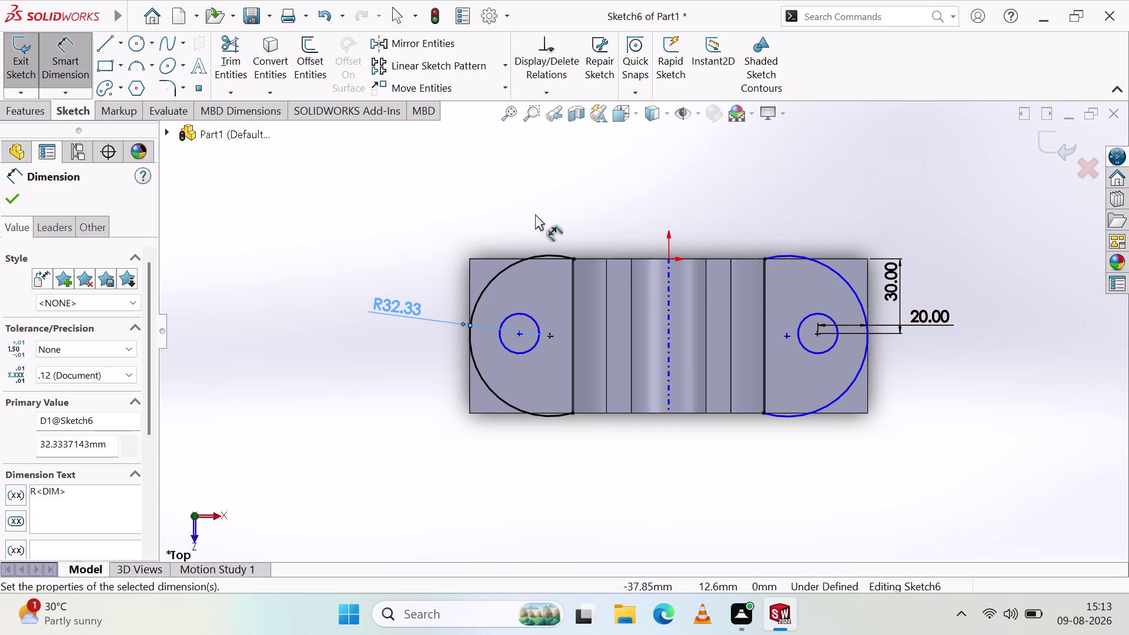
Sketch a short vertical line on the right pad's inner edge.
click(102, 42)
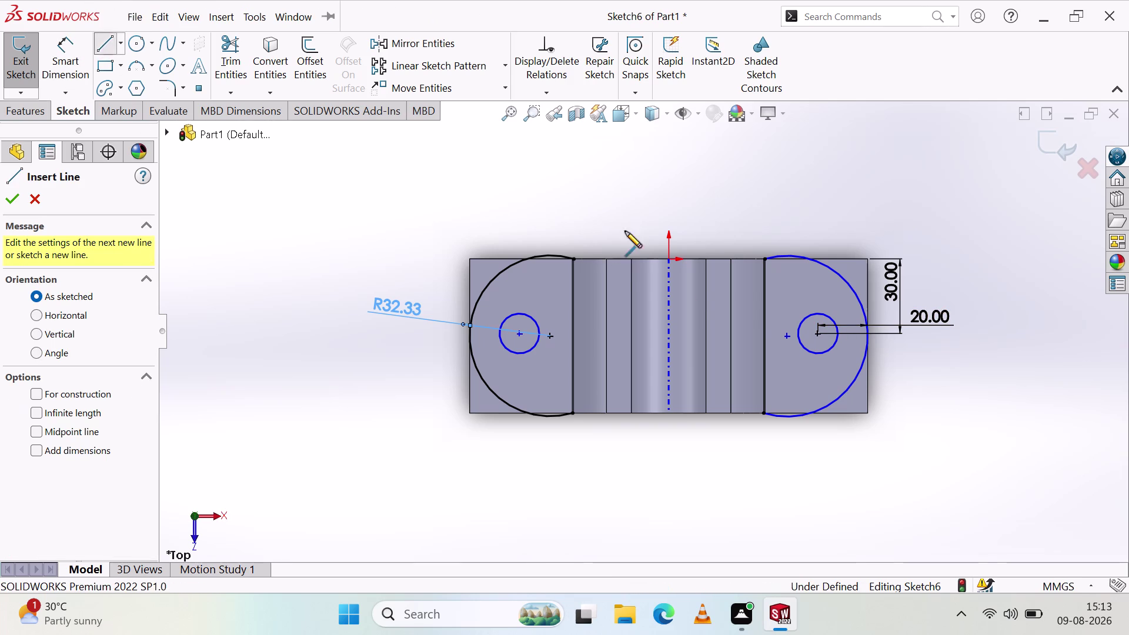
click(767, 335)
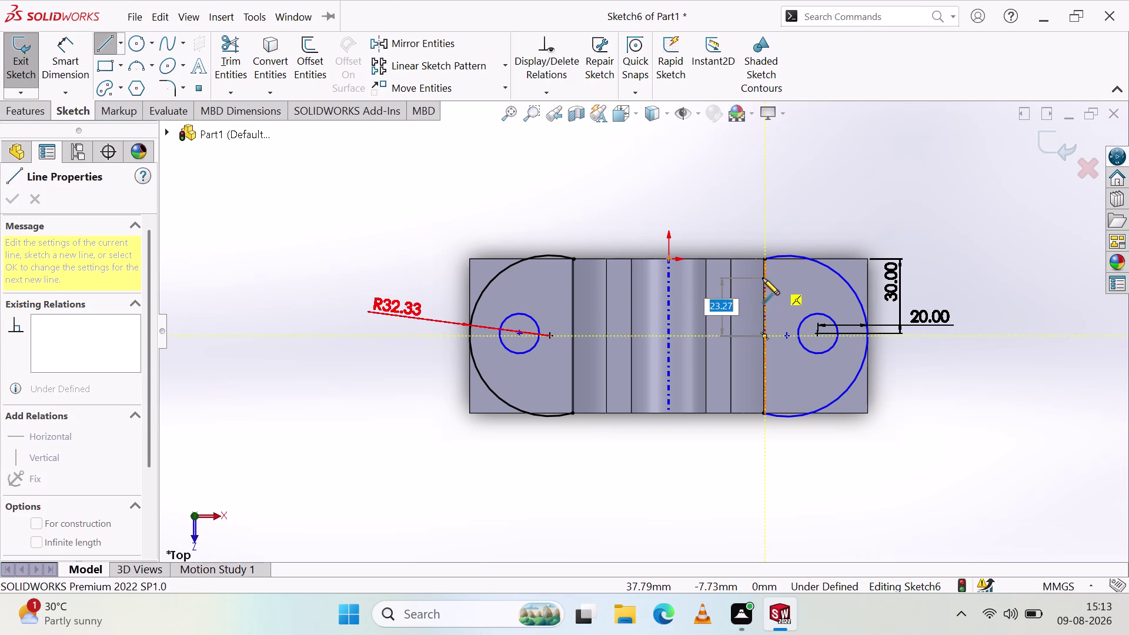
click(764, 274)
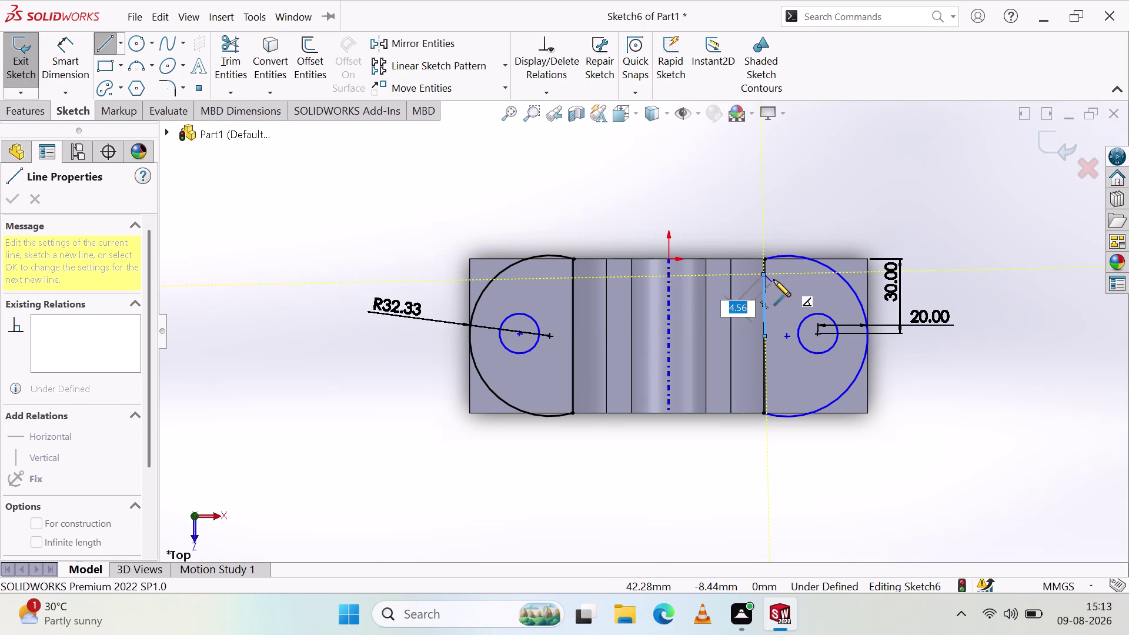
key(Escape)
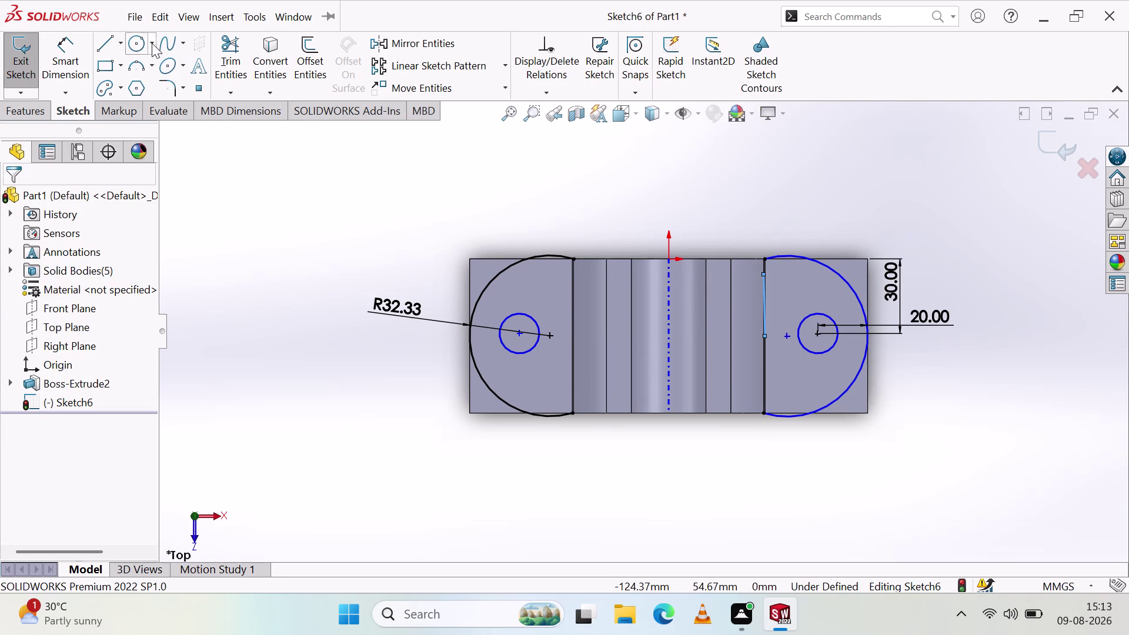
Delete the right pad's arc and the leftover vertical line Line5.
click(819, 259)
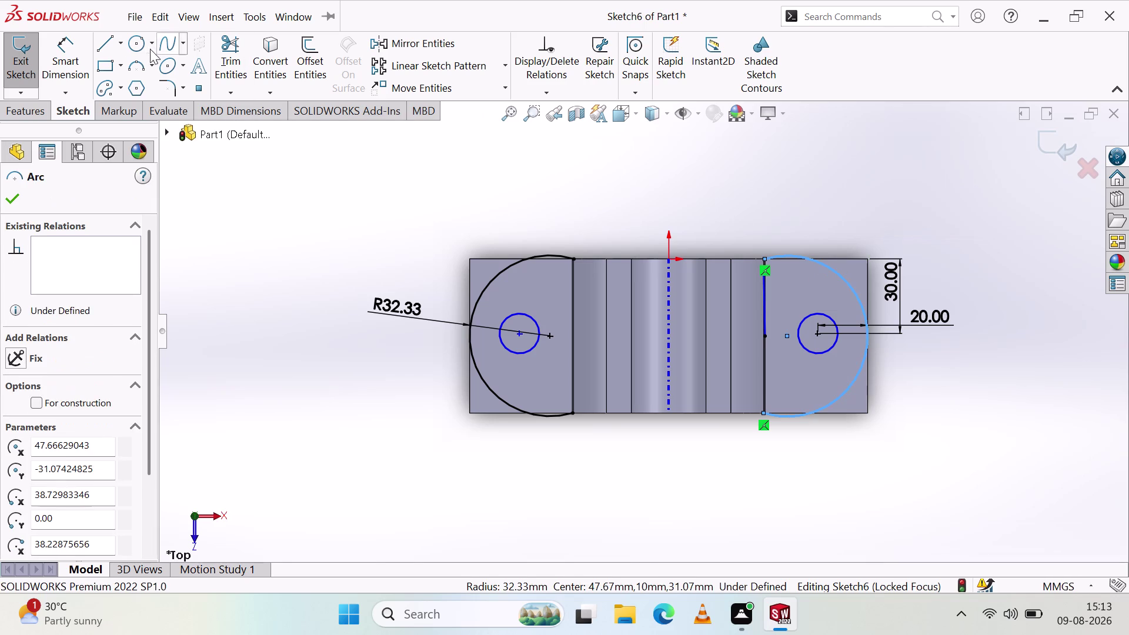
right_click(344, 177)
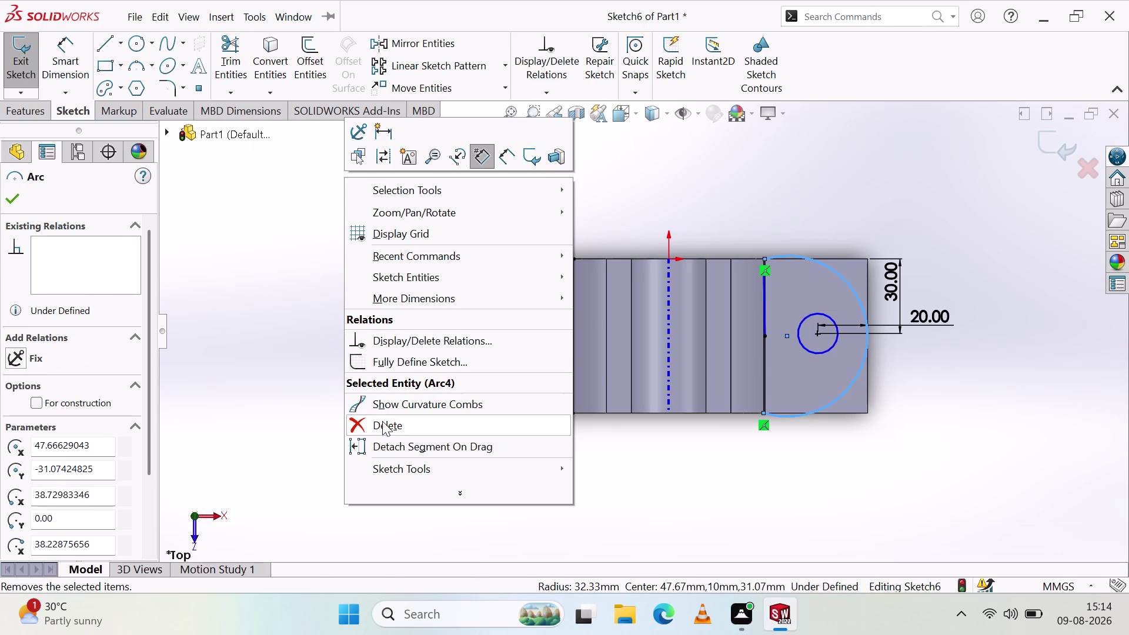
click(382, 424)
click(762, 299)
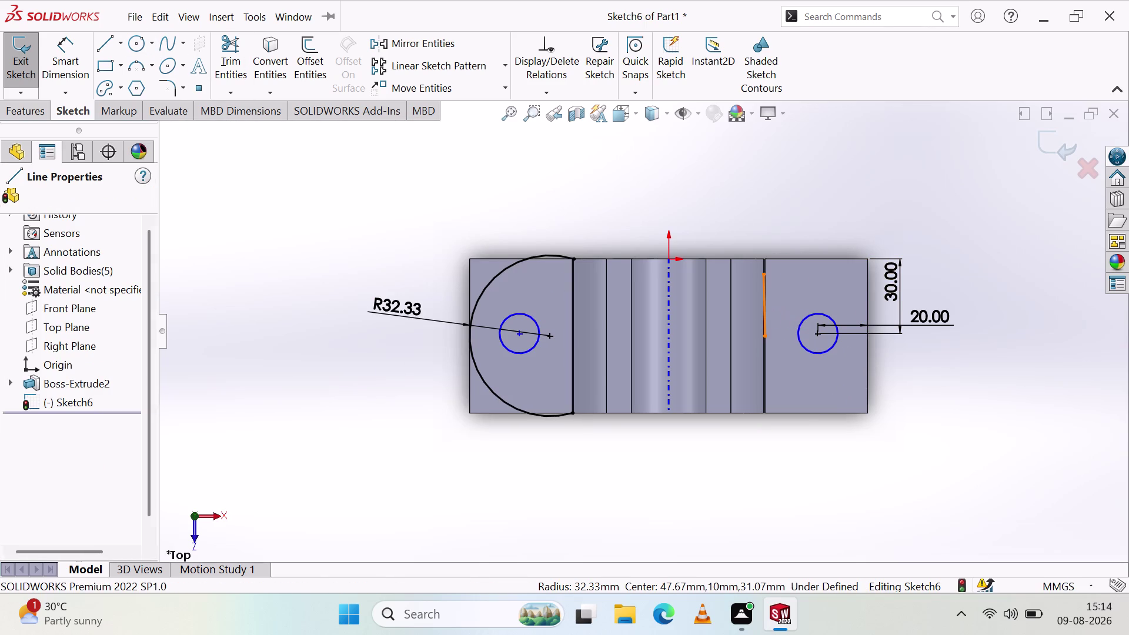
right_click(806, 189)
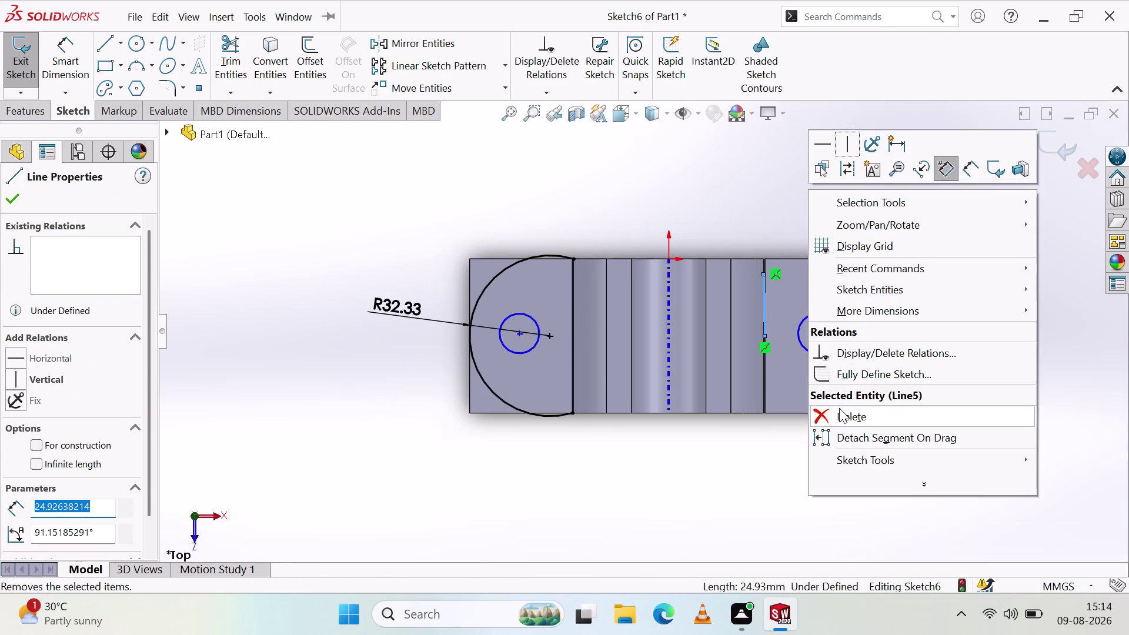
click(839, 409)
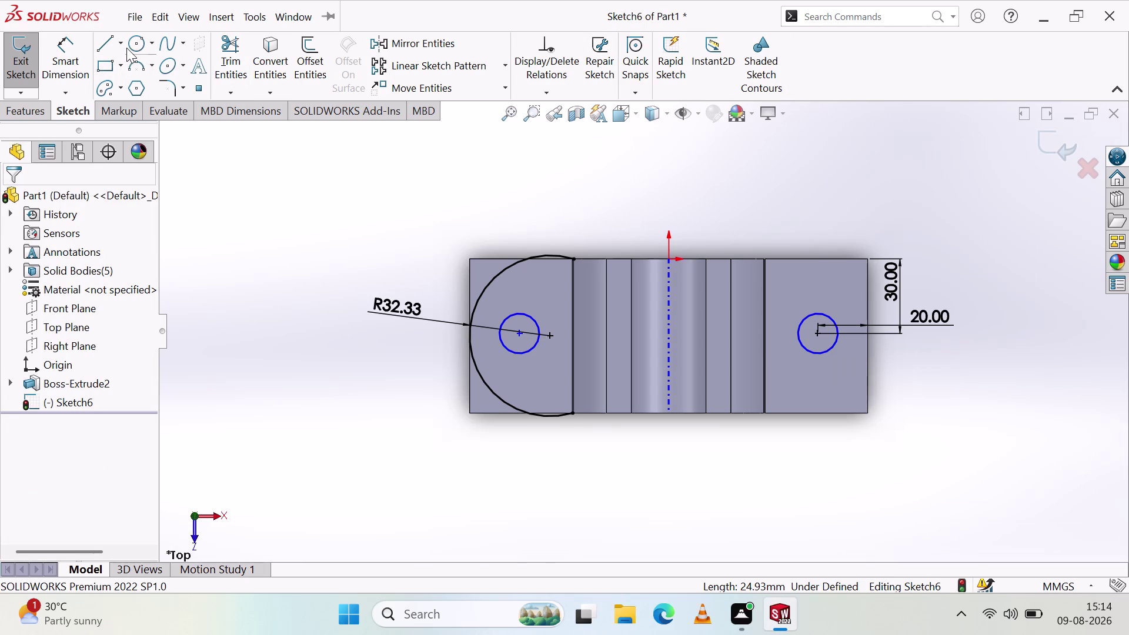
Draw a vertical midpoint line along the right pad's inner edge.
click(126, 48)
click(118, 45)
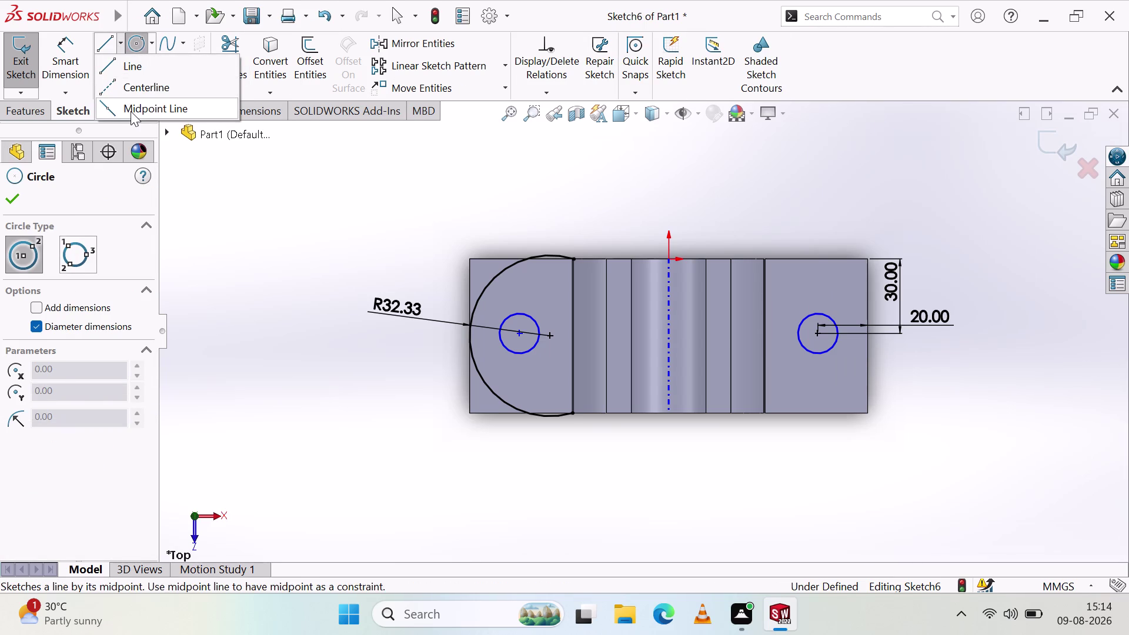
click(130, 111)
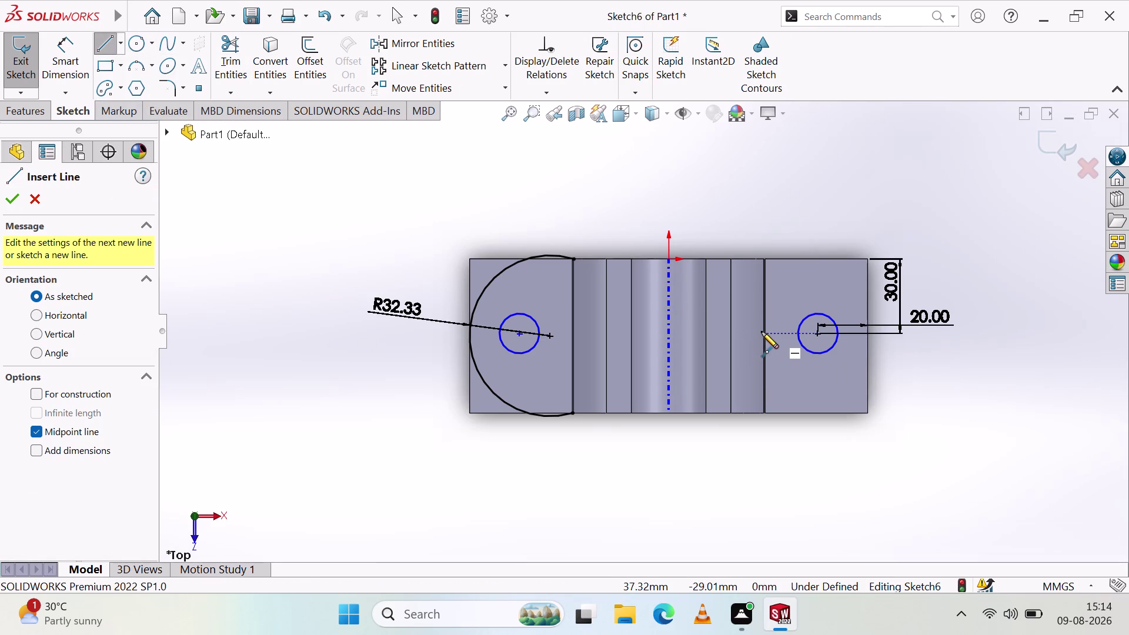
click(764, 336)
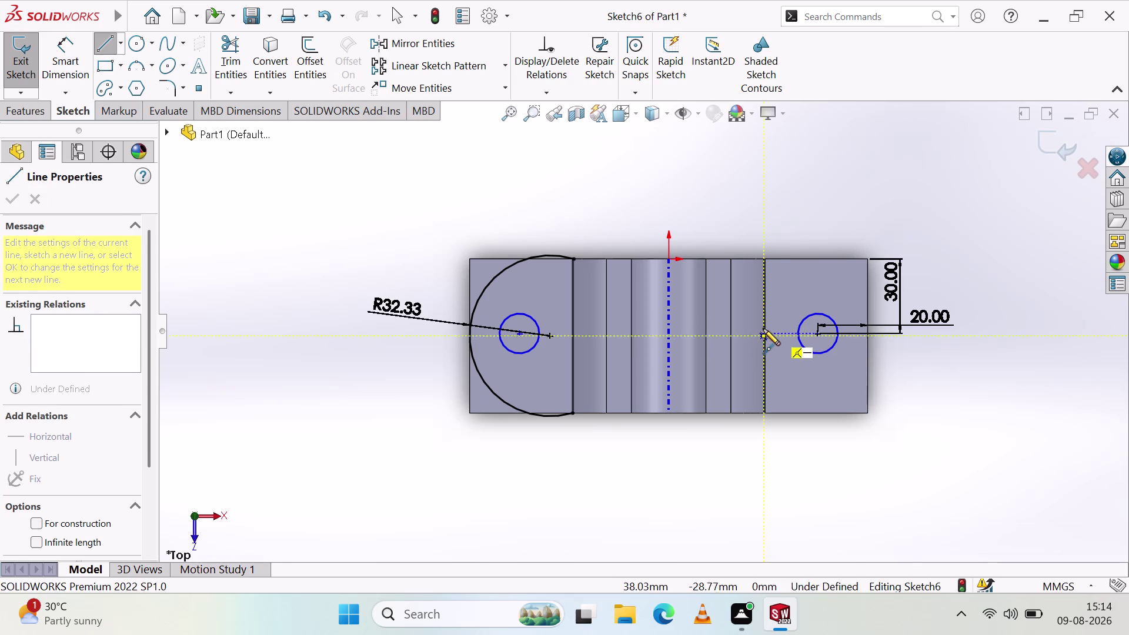
click(762, 285)
key(Escape)
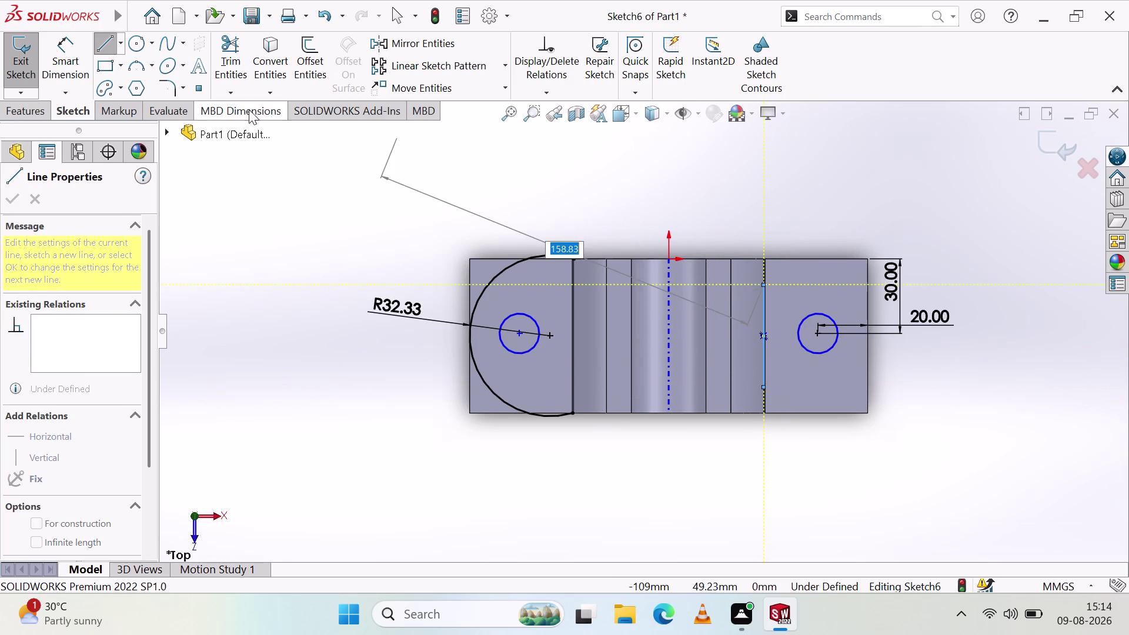
Start Smart Dimension on the new line, picking its top end and midpoint.
click(84, 71)
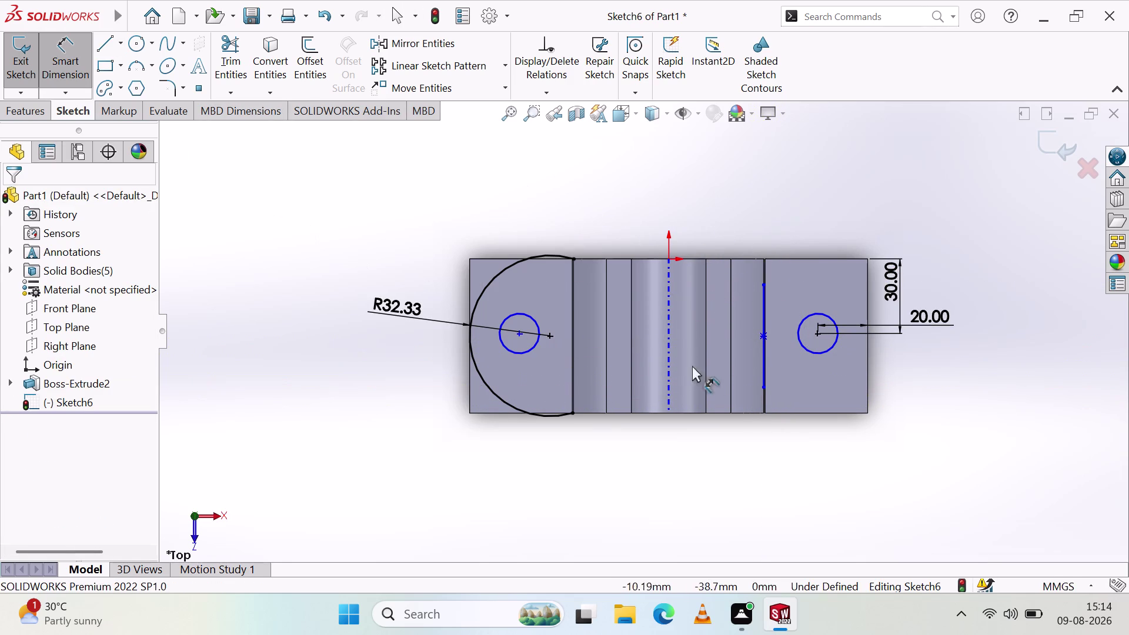
drag(765, 335, 771, 313)
drag(763, 272, 763, 283)
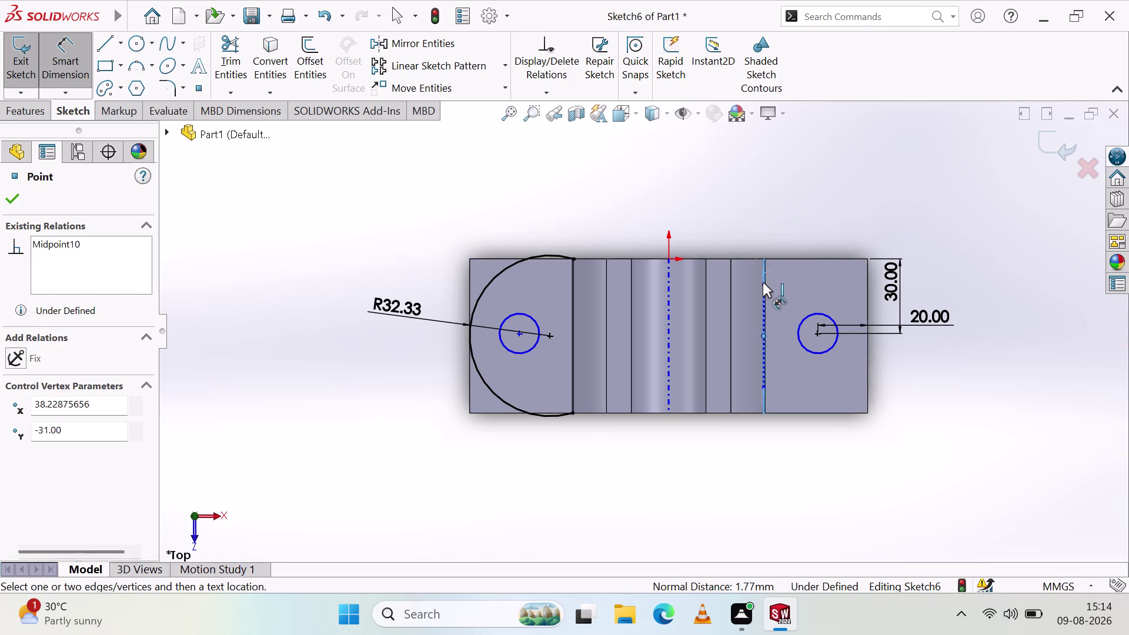
click(764, 283)
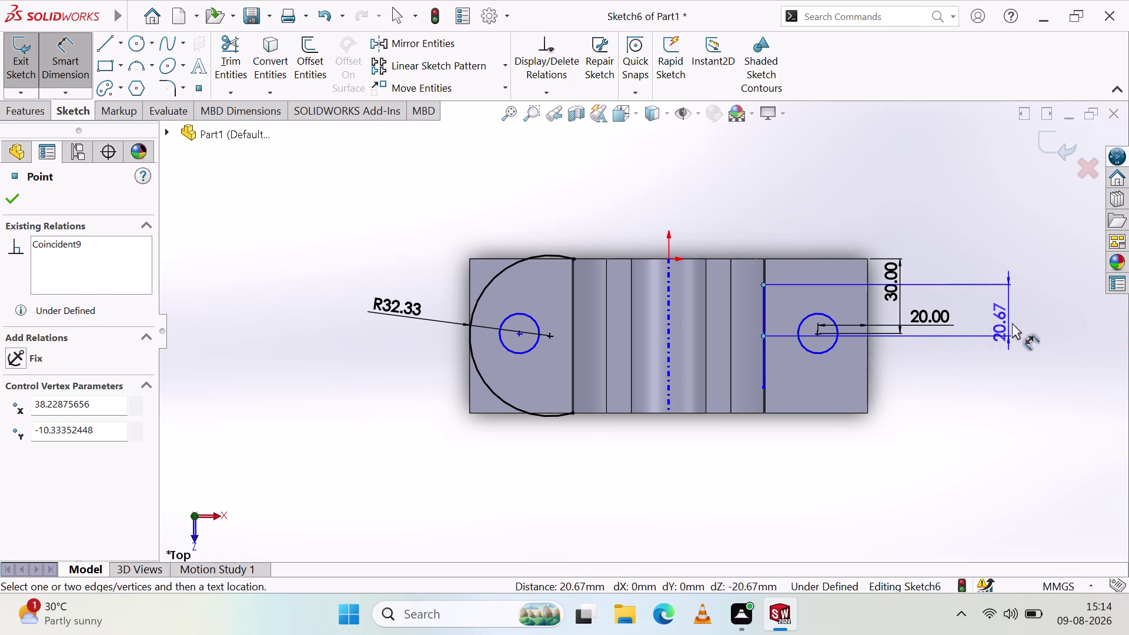
Place the 20.67 vertical dimension beside the right pad.
click(1012, 323)
scroll(up, 3)
scroll(up, 3)
scroll(down, 3)
drag(780, 310, 773, 311)
drag(733, 313, 694, 319)
drag(632, 319, 623, 320)
right_click(623, 319)
right_click(622, 319)
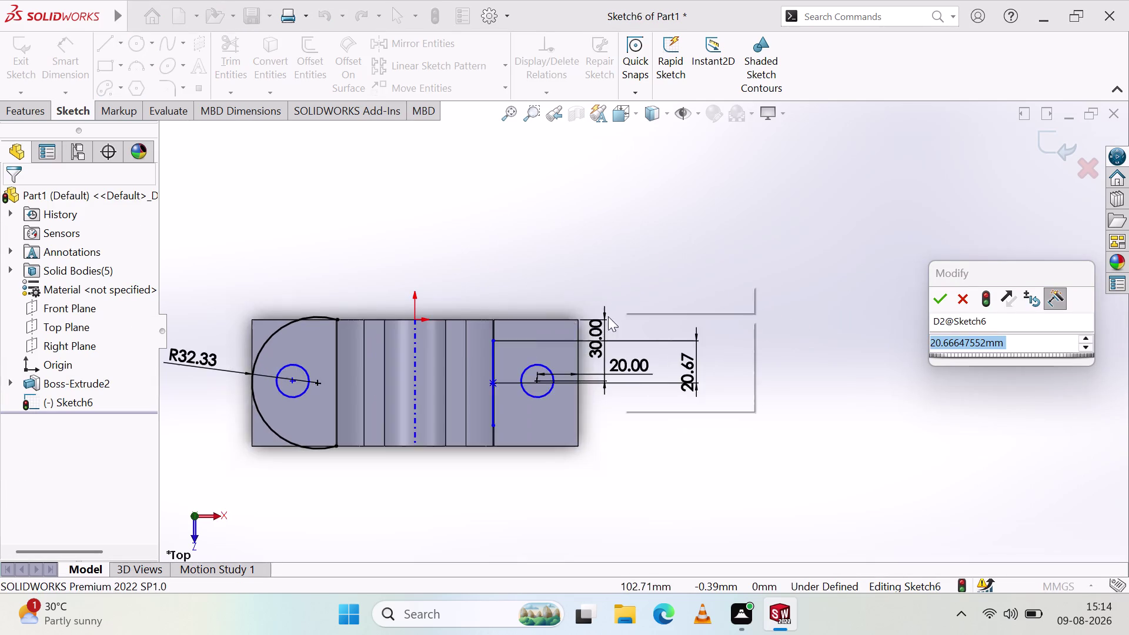
right_drag(550, 322, 508, 333)
scroll(down, 3)
scroll(down, 3)
key(Escape)
scroll(down, 3)
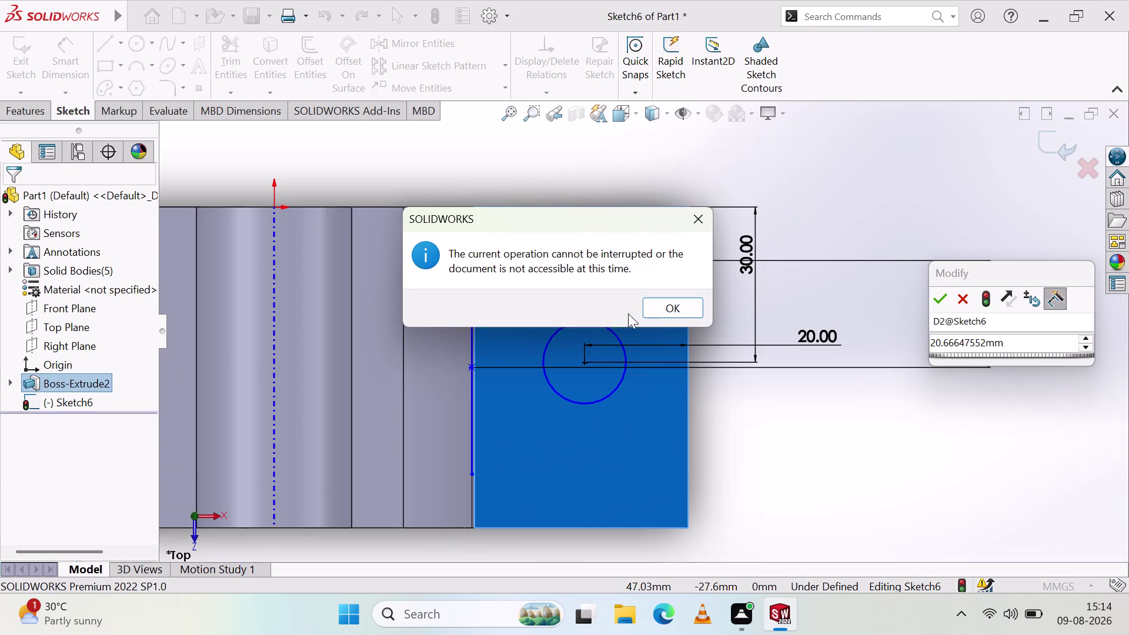
Dismiss the warnings and undo the last sketch change.
click(670, 308)
scroll(down, 3)
scroll(up, 3)
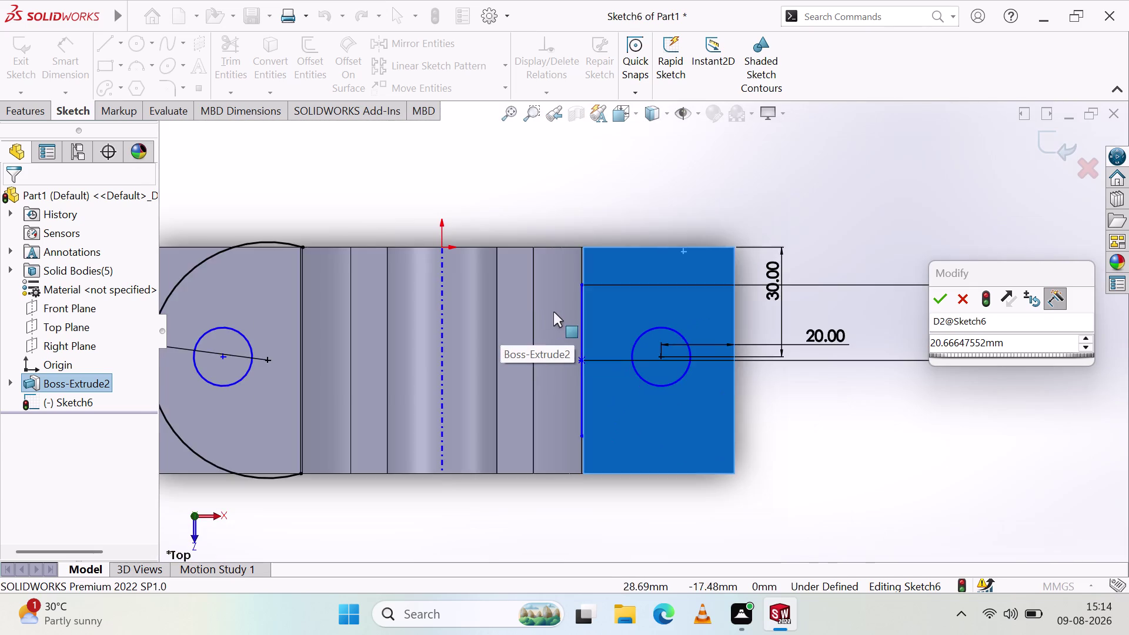
scroll(up, 3)
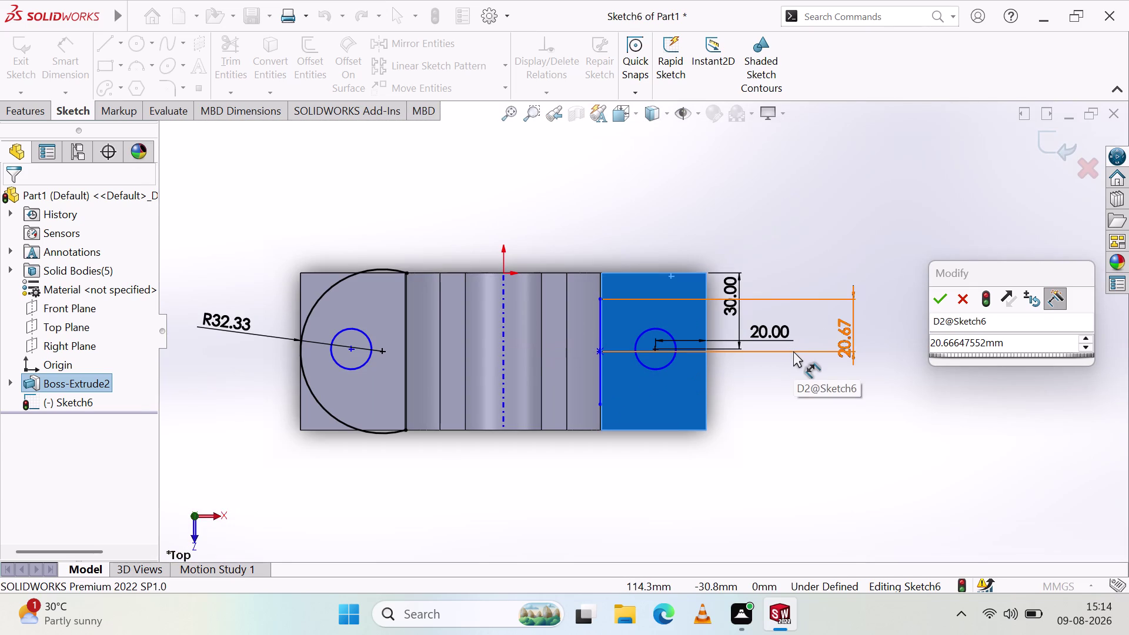
key(ctrl+z)
key(Escape)
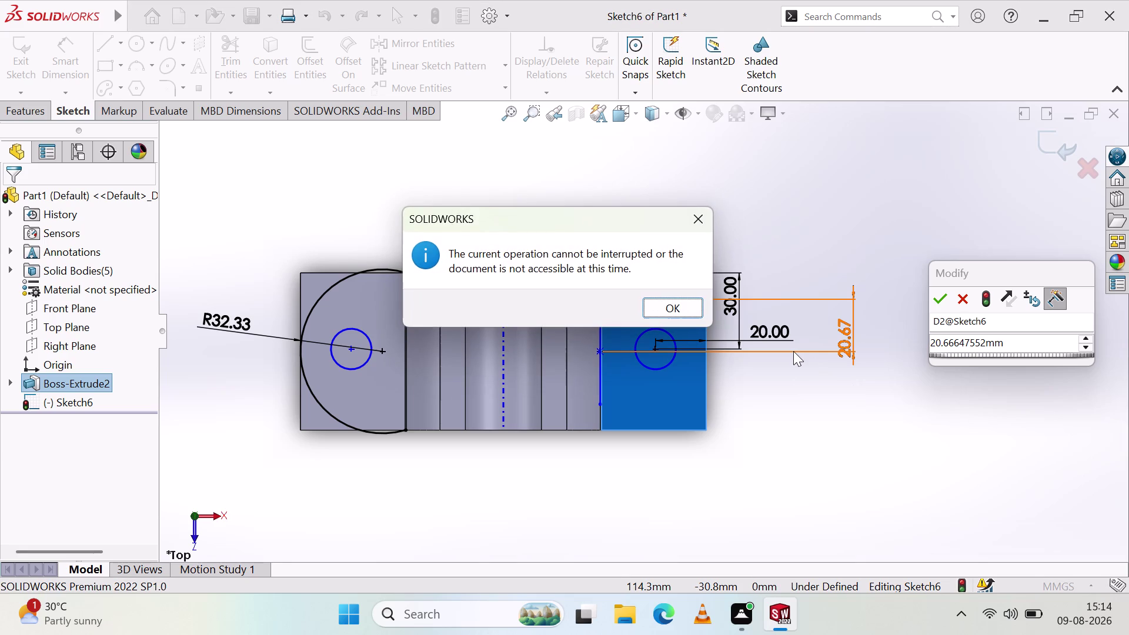
click(685, 301)
Delete the 20.67 dimension from the vertical midpoint line.
click(809, 352)
right_click(815, 353)
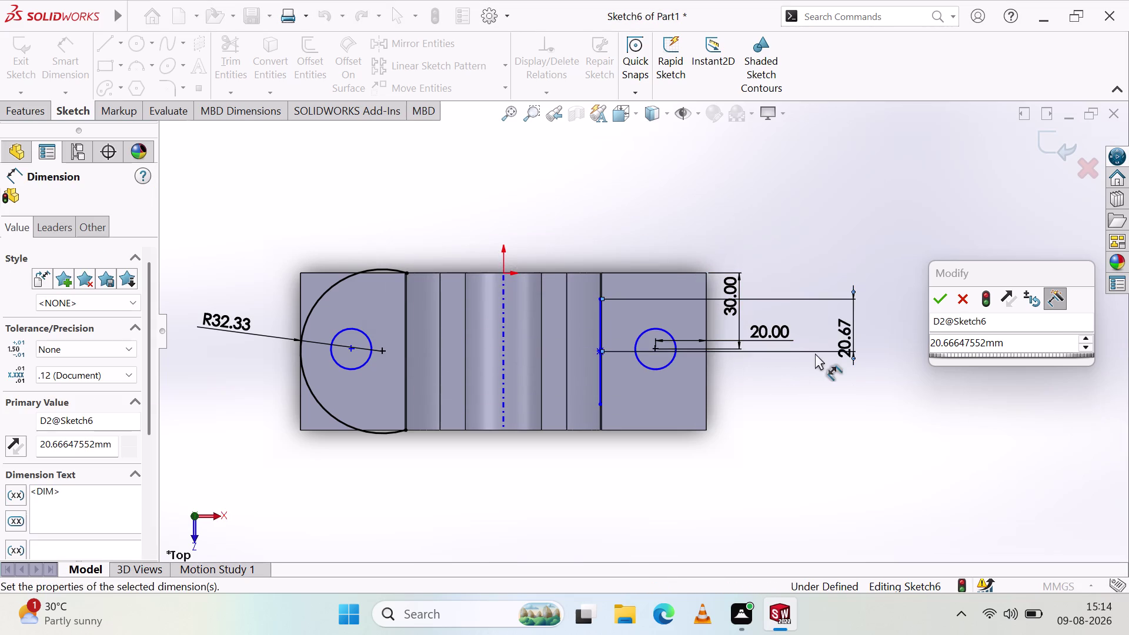
key(Delete)
scroll(down, 3)
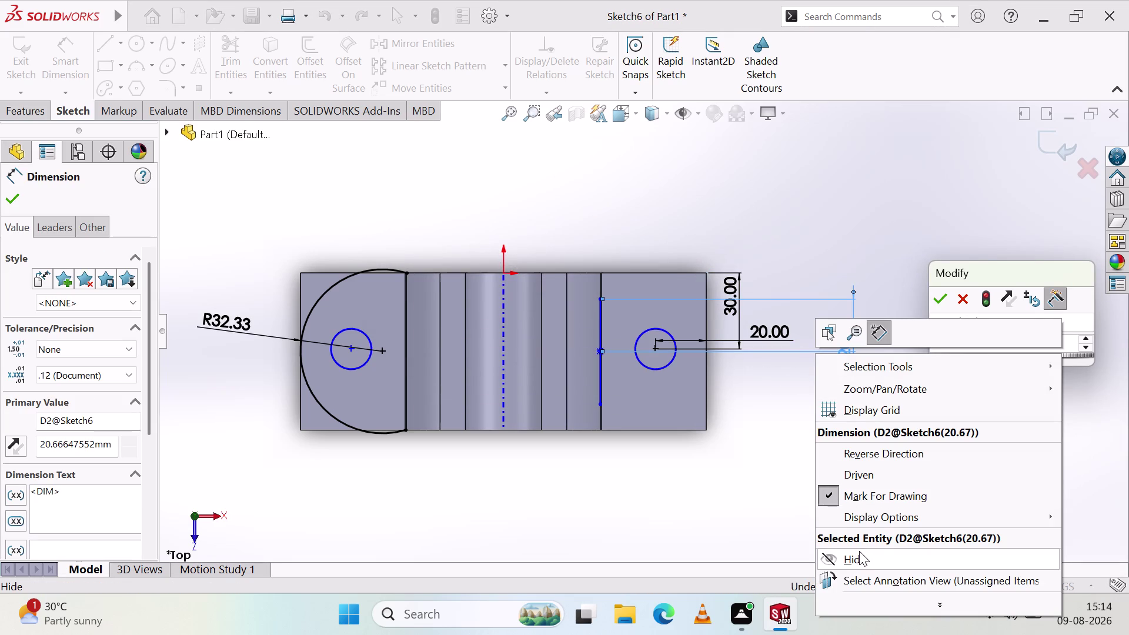
click(858, 559)
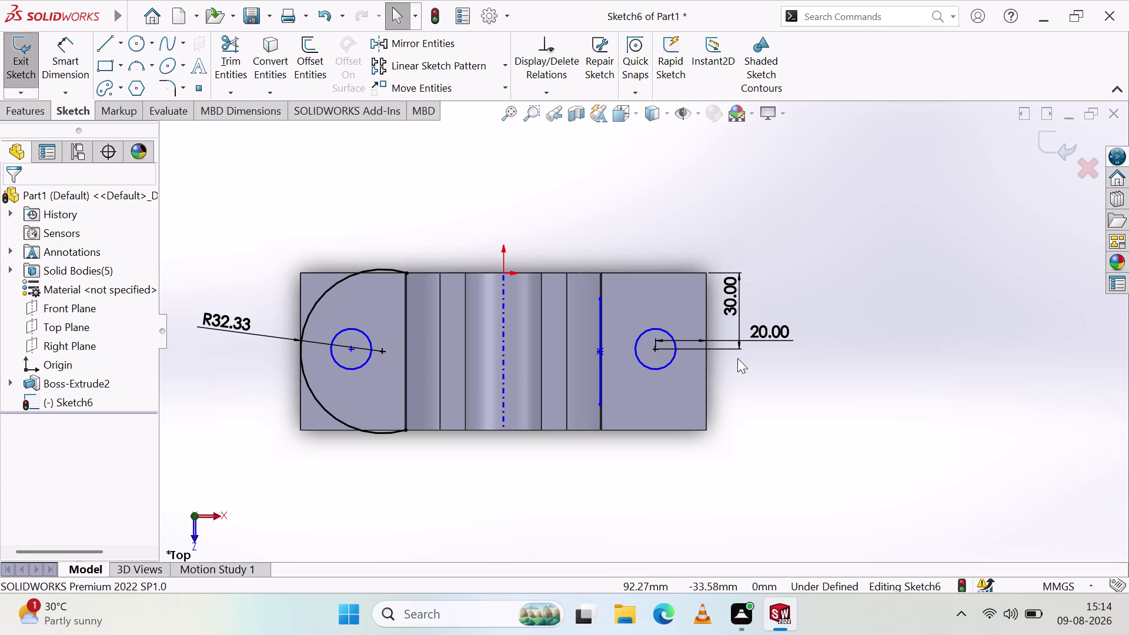
key(ctrl+z)
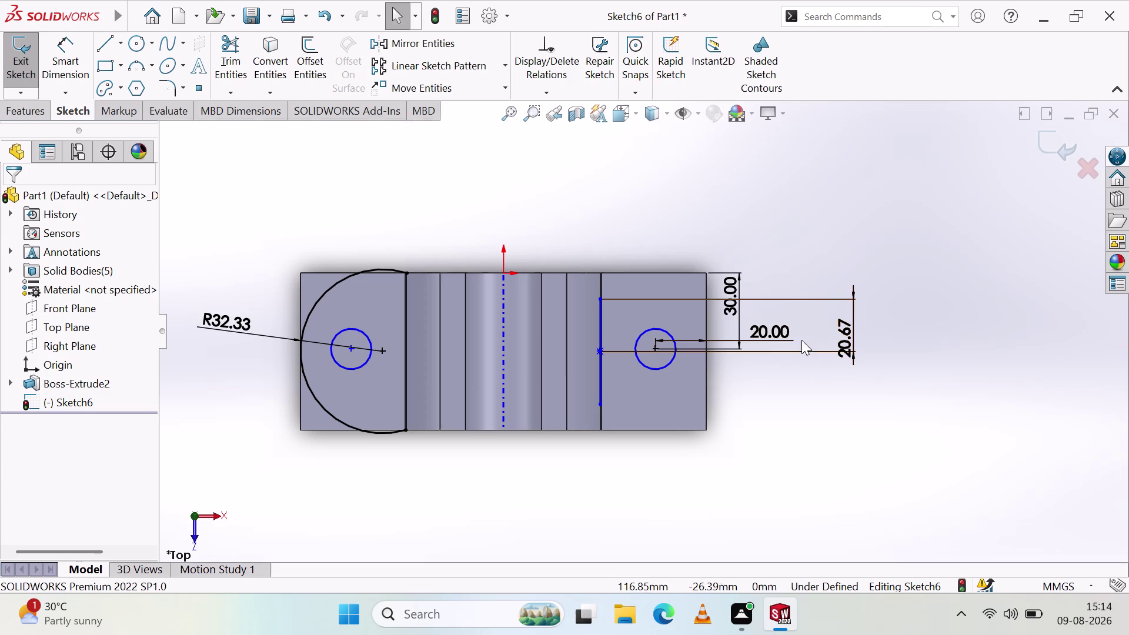
click(809, 350)
key(Delete)
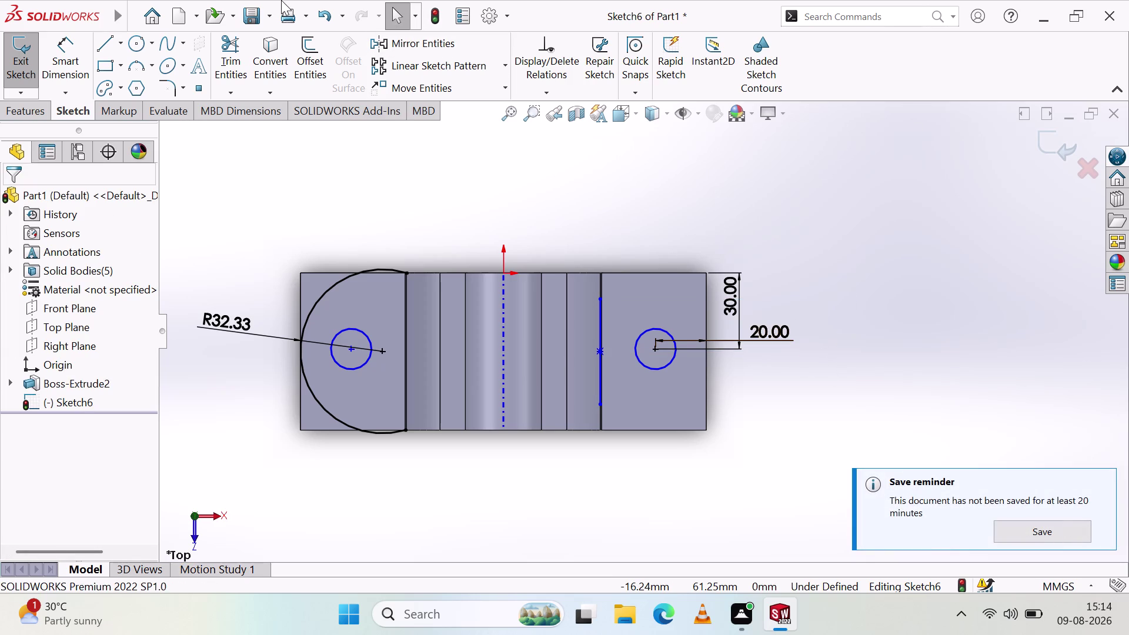
Dimension the vertical midpoint line's length to 40, replacing 41.33.
click(70, 53)
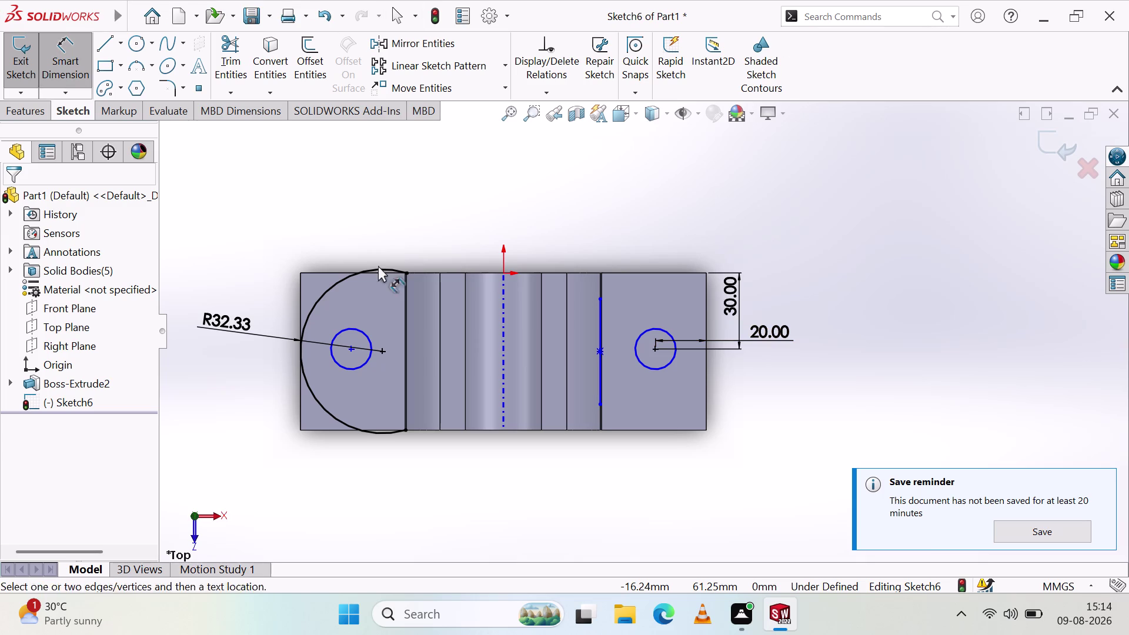
click(598, 404)
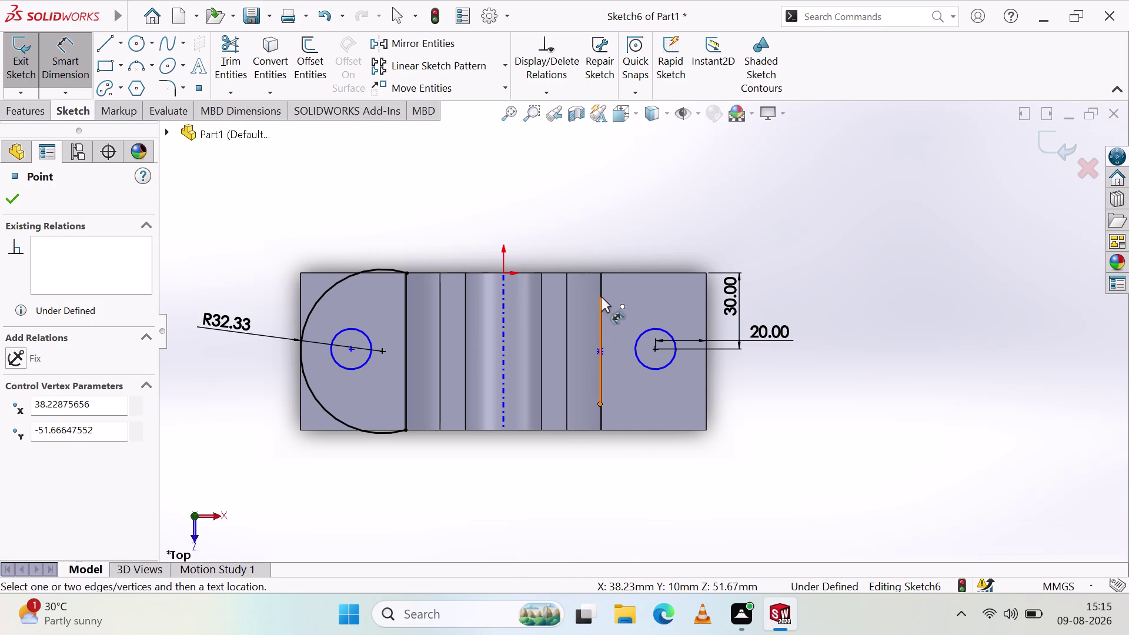
click(601, 297)
click(914, 370)
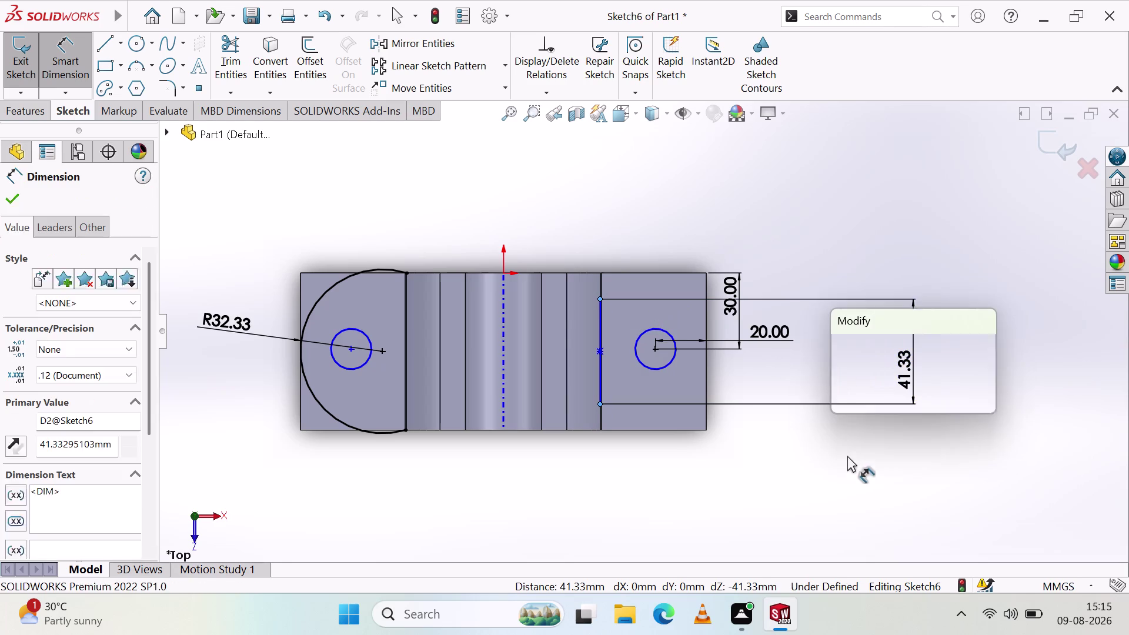
key(4)
key(0)
key(Return)
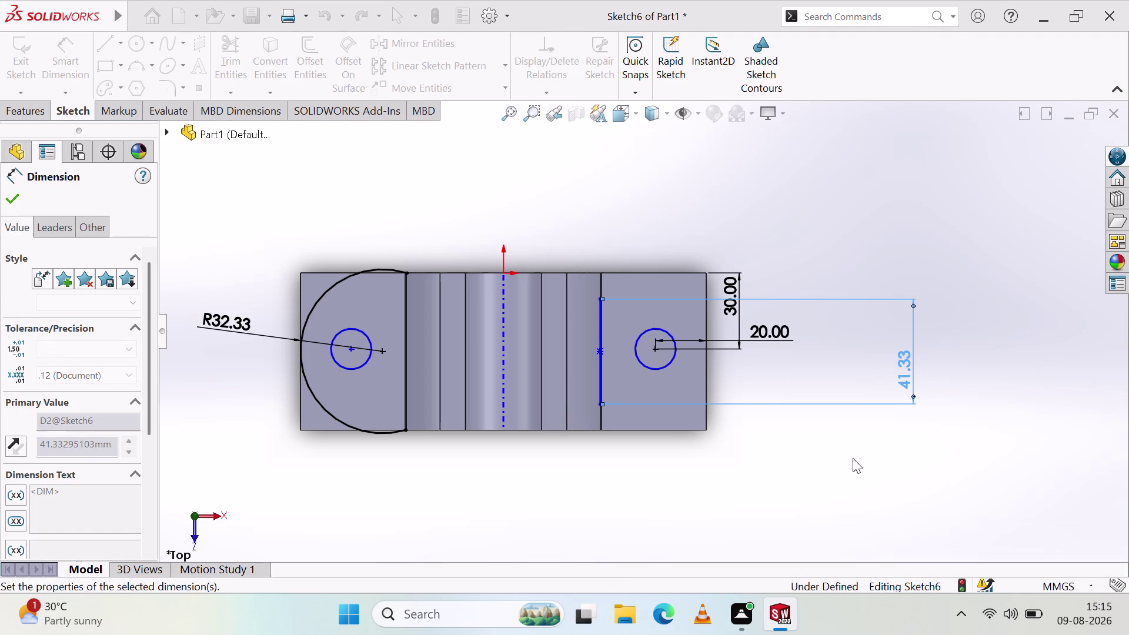
key(Escape)
scroll(down, 3)
scroll(down, 3)
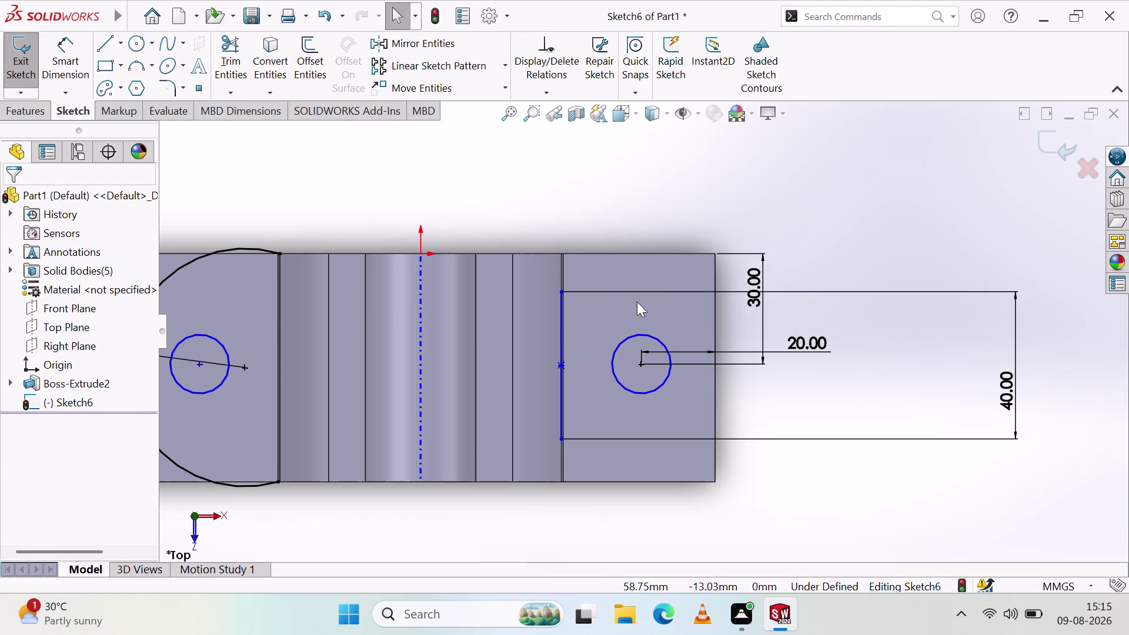
click(103, 39)
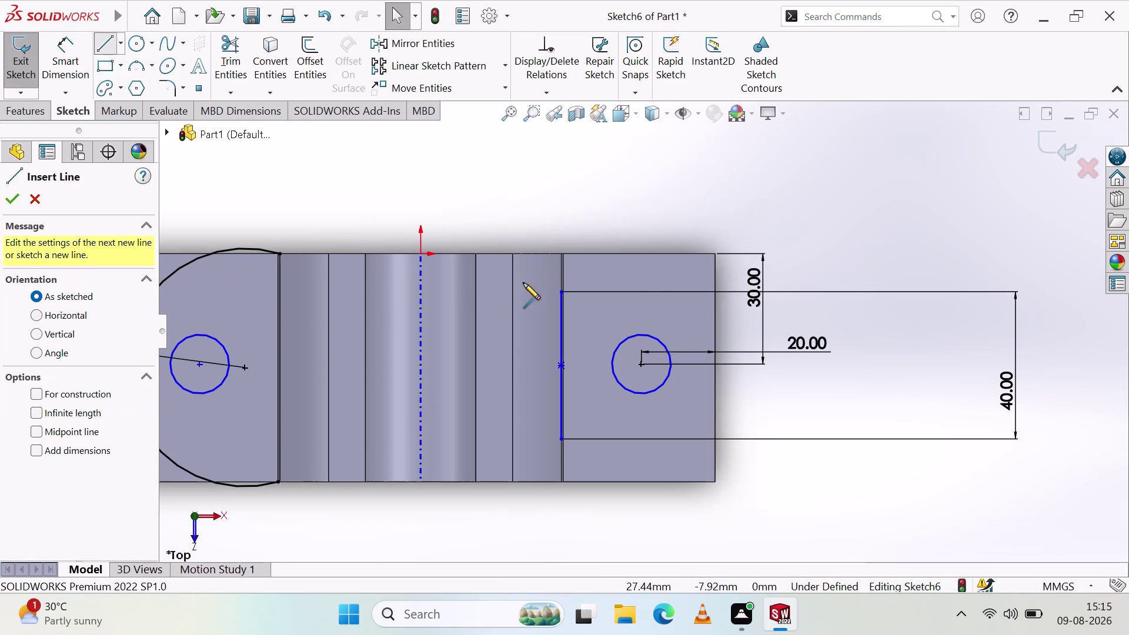
Draw a vertical line through the circle's centre between the upper and lower sketch lines.
click(638, 290)
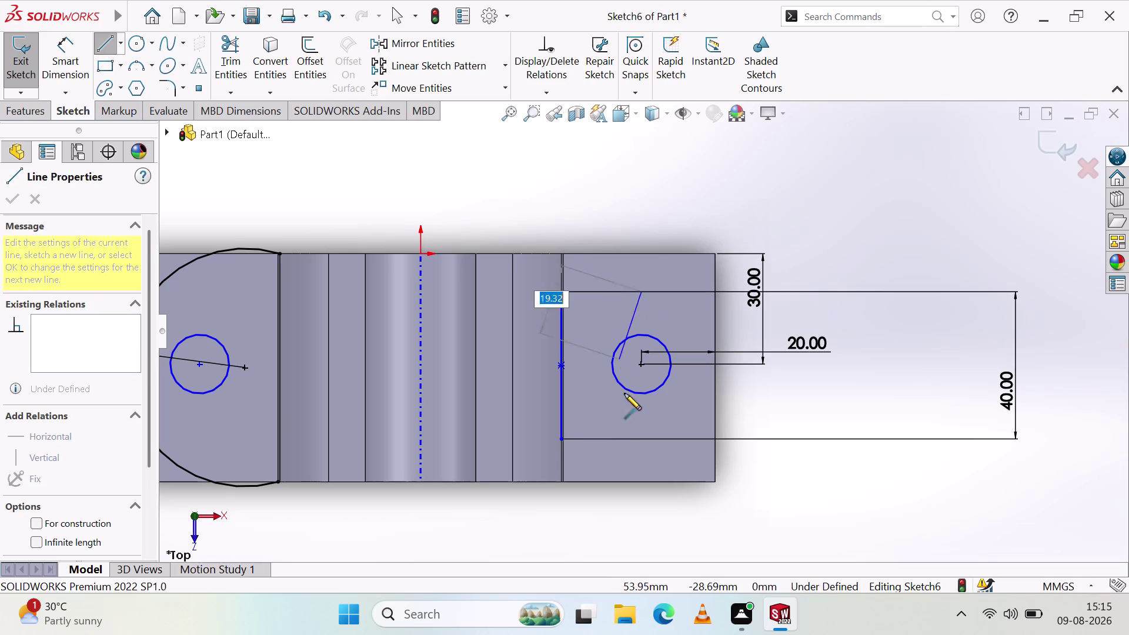
click(643, 436)
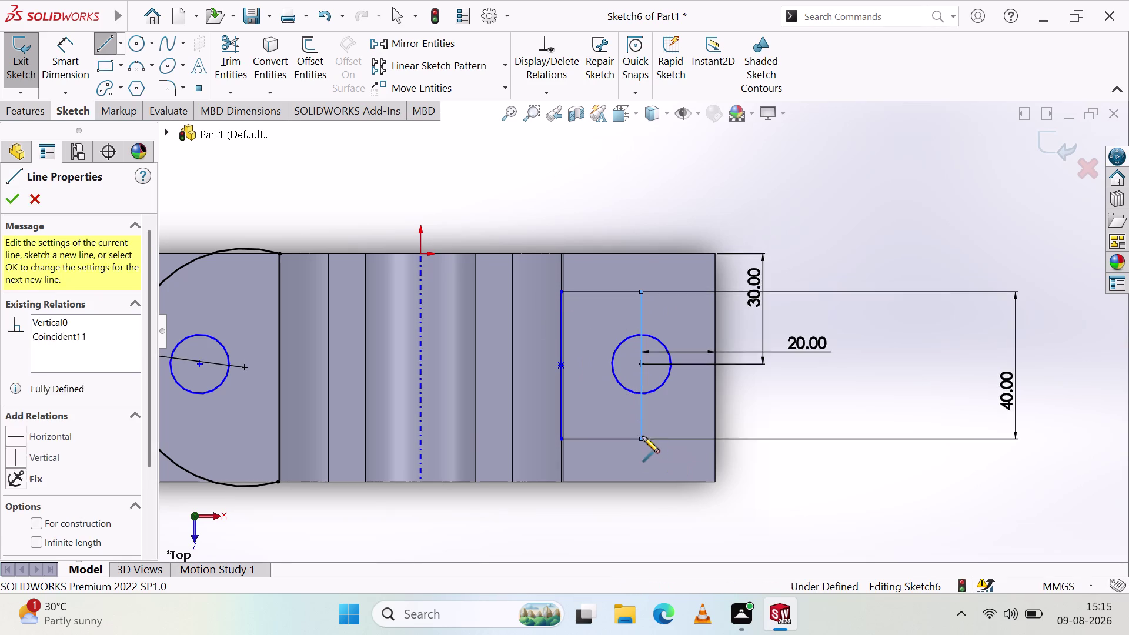
right_click(772, 370)
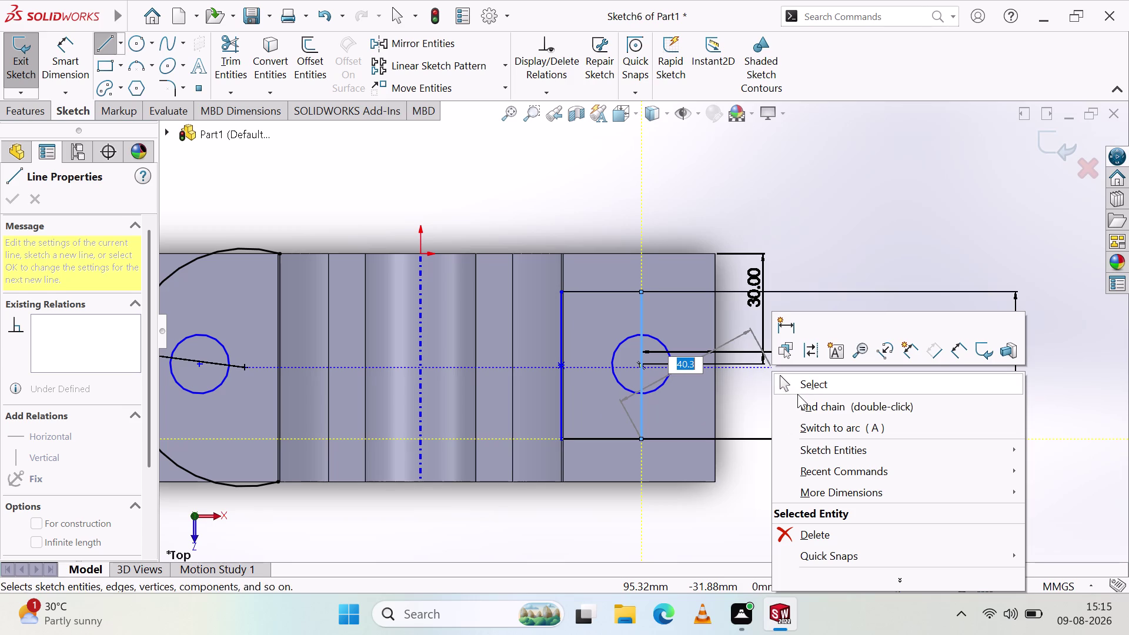
click(812, 385)
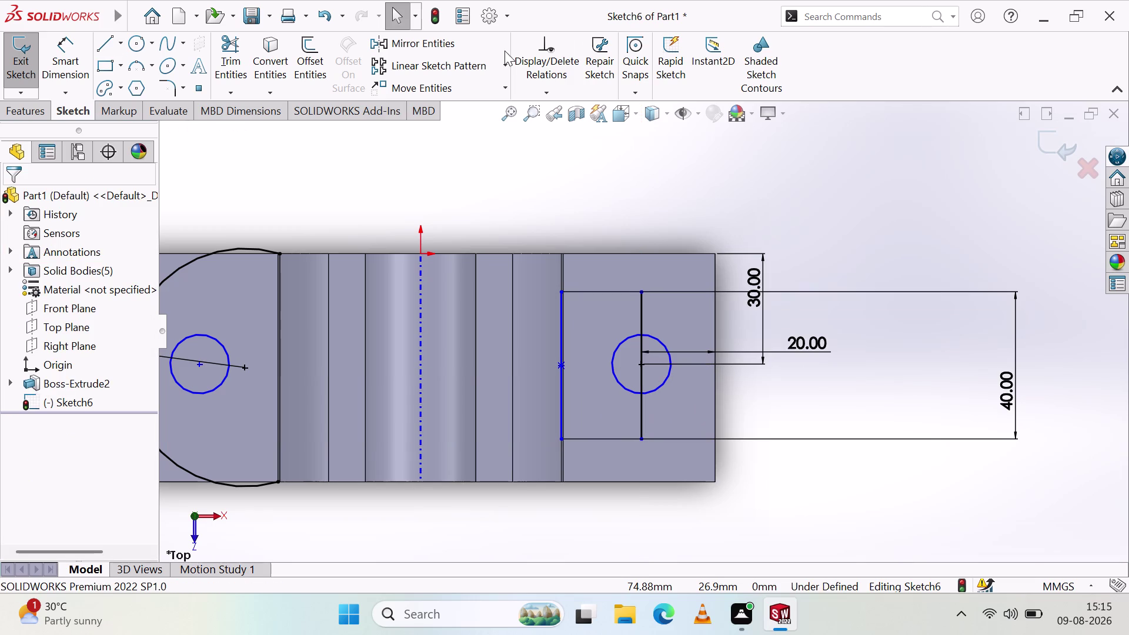
Draw a three-point arc joining the line's ends, bulging right, then delete it.
click(150, 67)
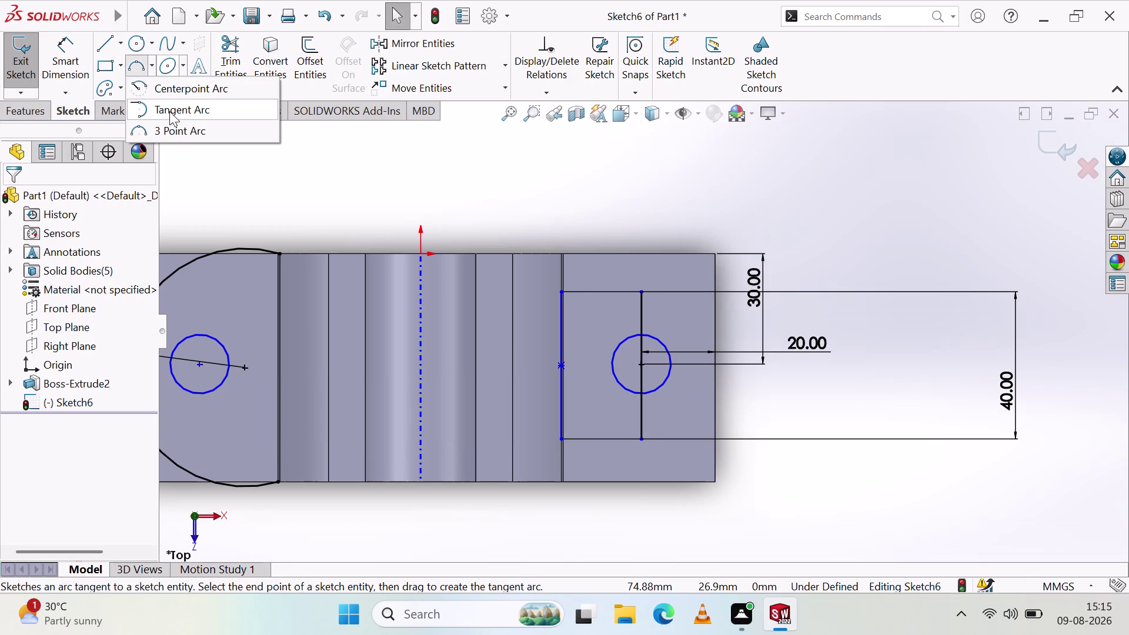
click(173, 127)
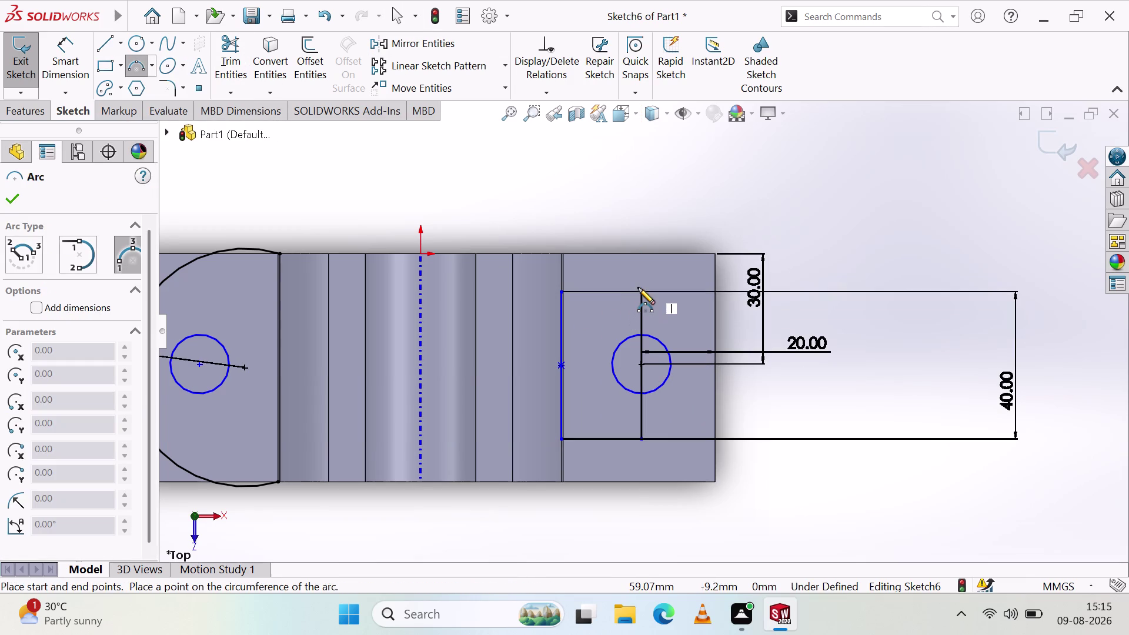
click(639, 287)
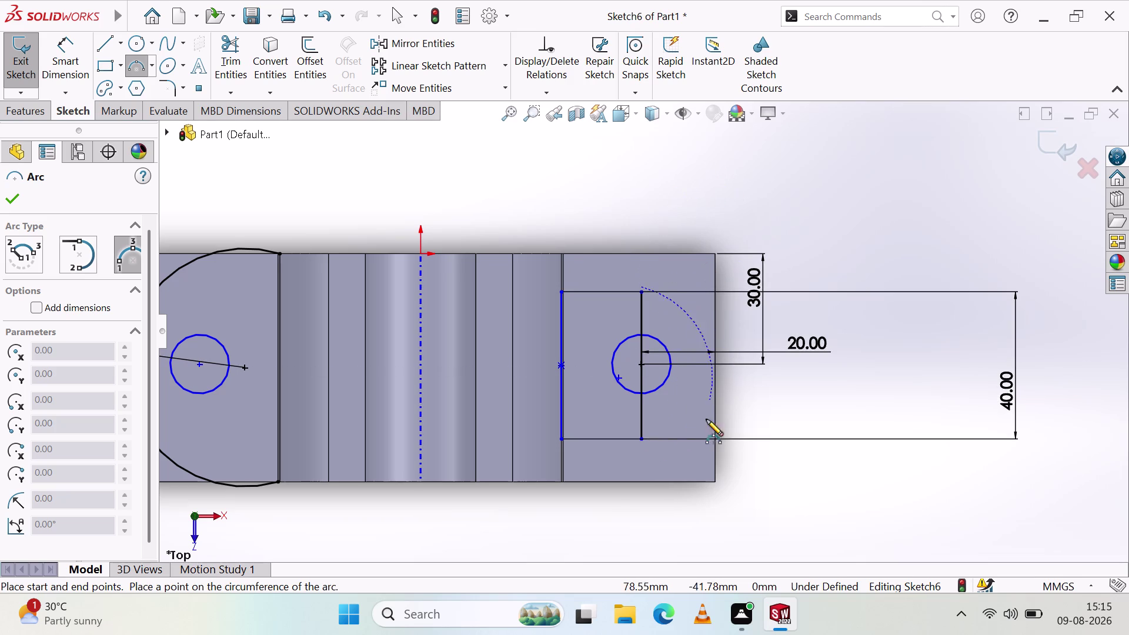
click(643, 438)
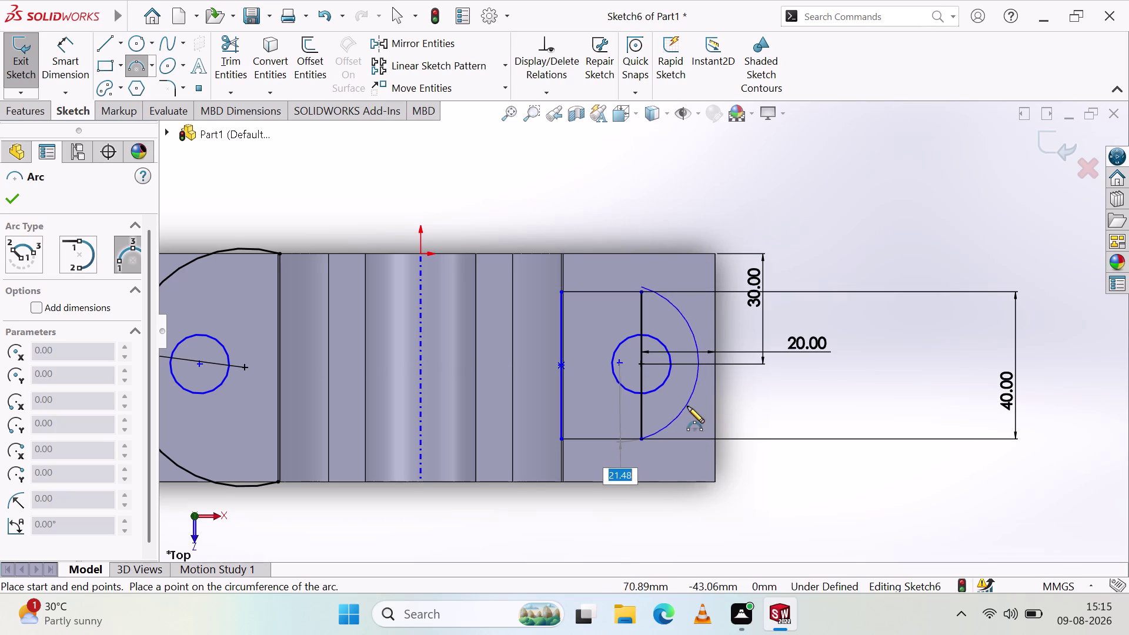
click(715, 358)
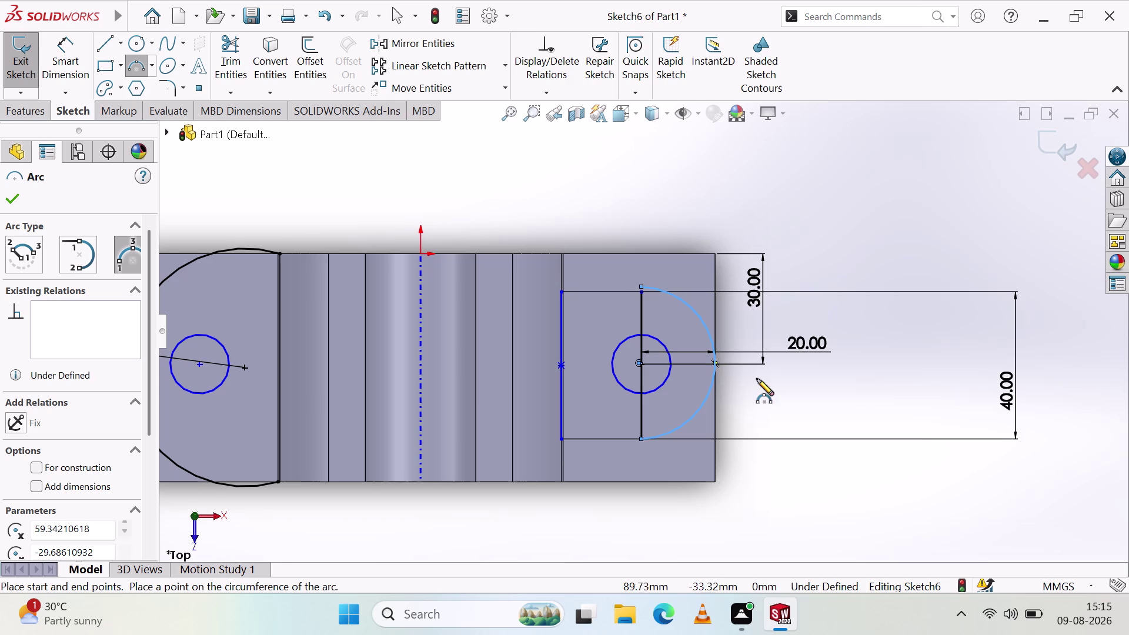
key(Escape)
scroll(down, 3)
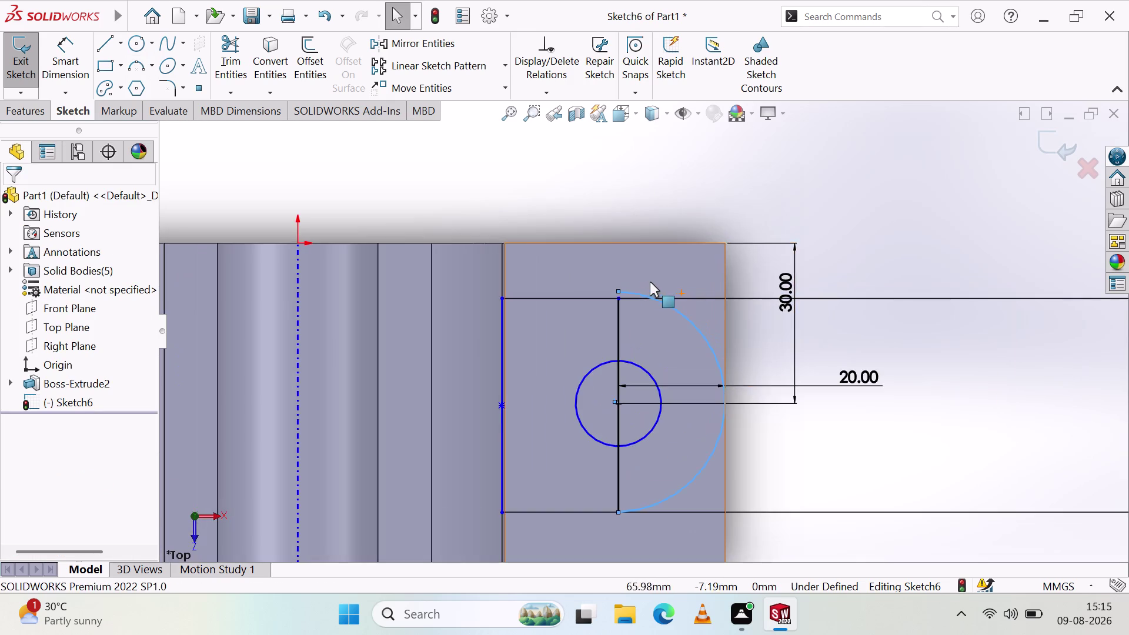
scroll(down, 3)
right_click(887, 142)
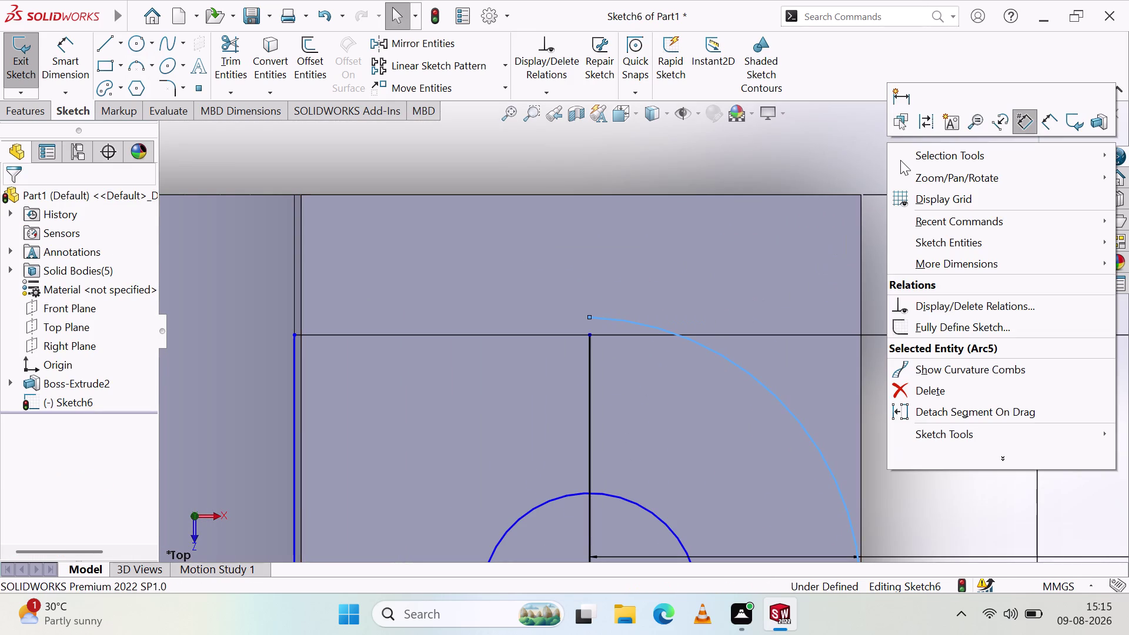
click(919, 383)
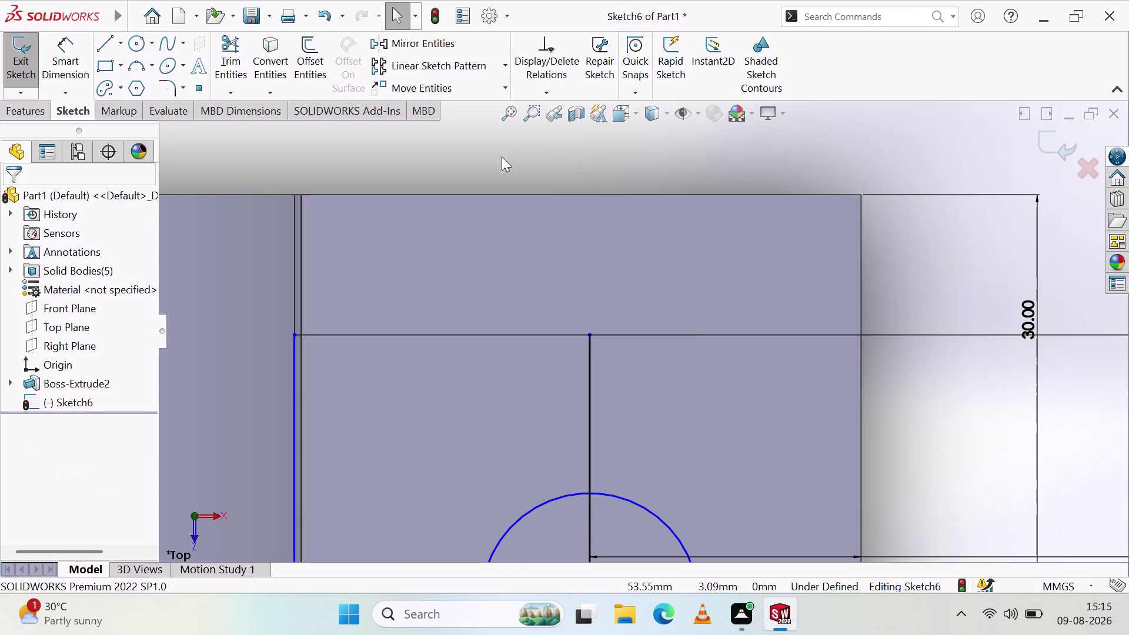
scroll(down, 3)
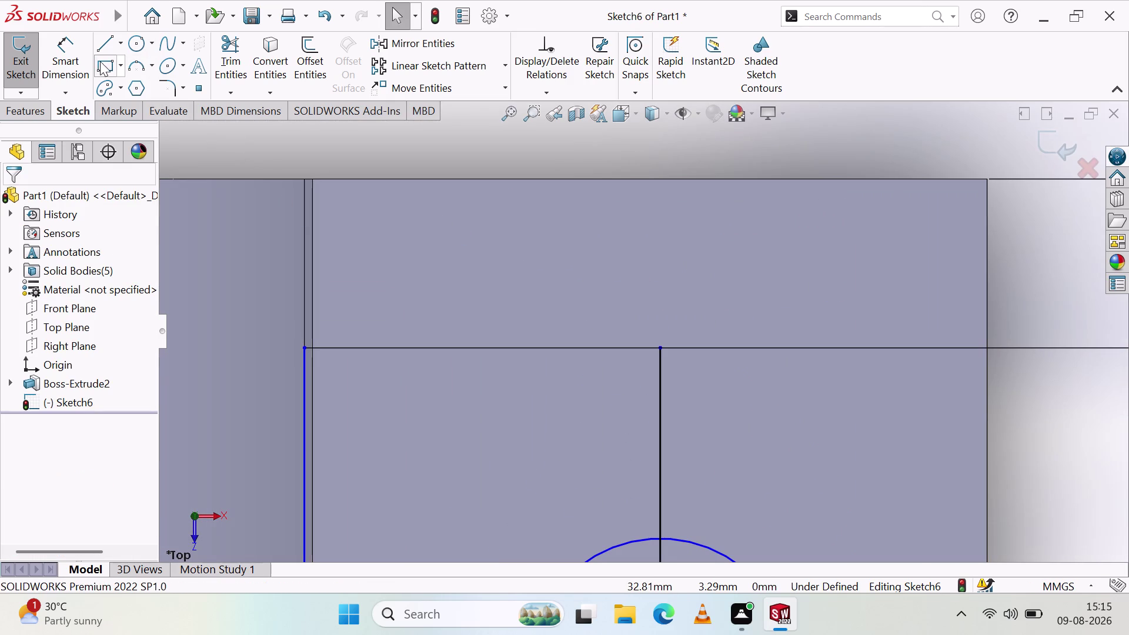
Redraw the three-point arc between the line's ends, reaching the pad's right edge.
click(137, 67)
scroll(down, 3)
scroll(up, 3)
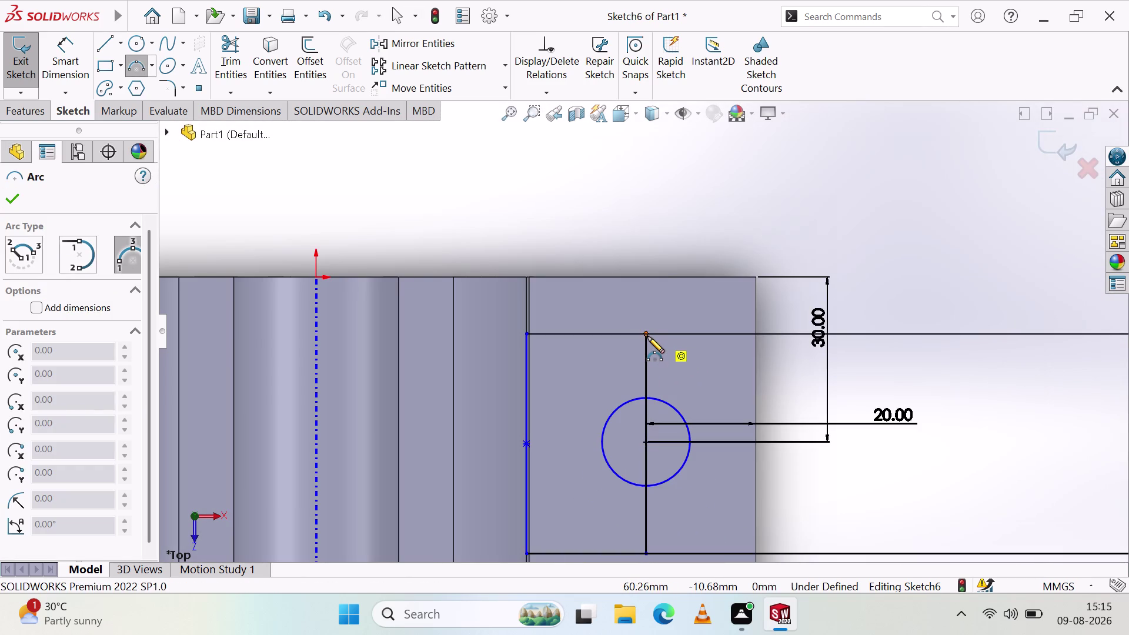
click(647, 335)
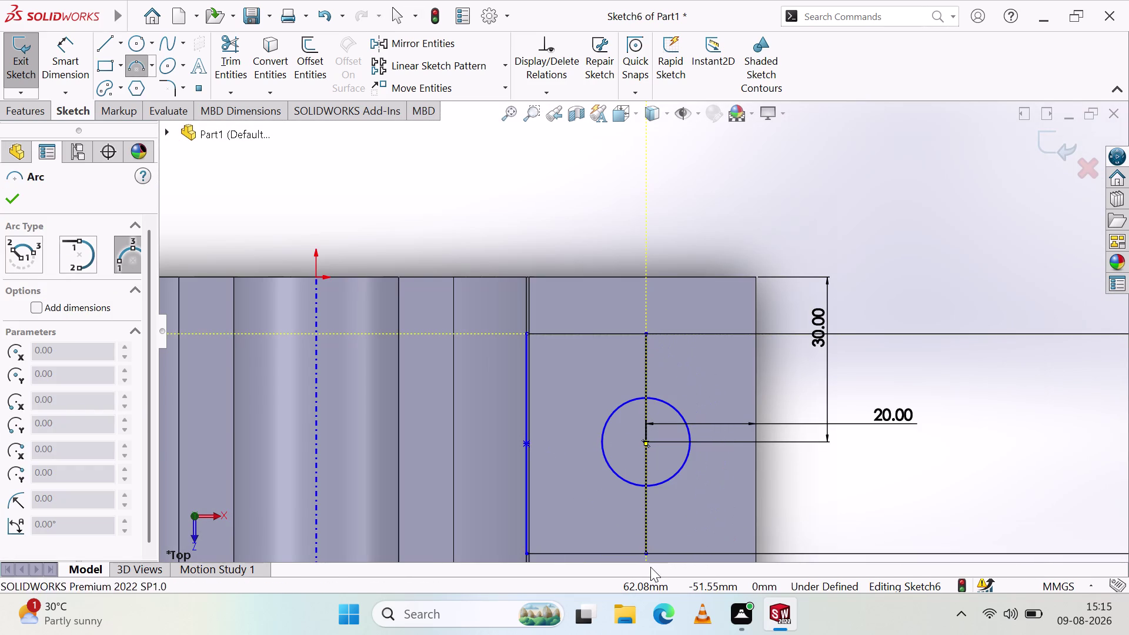
click(647, 551)
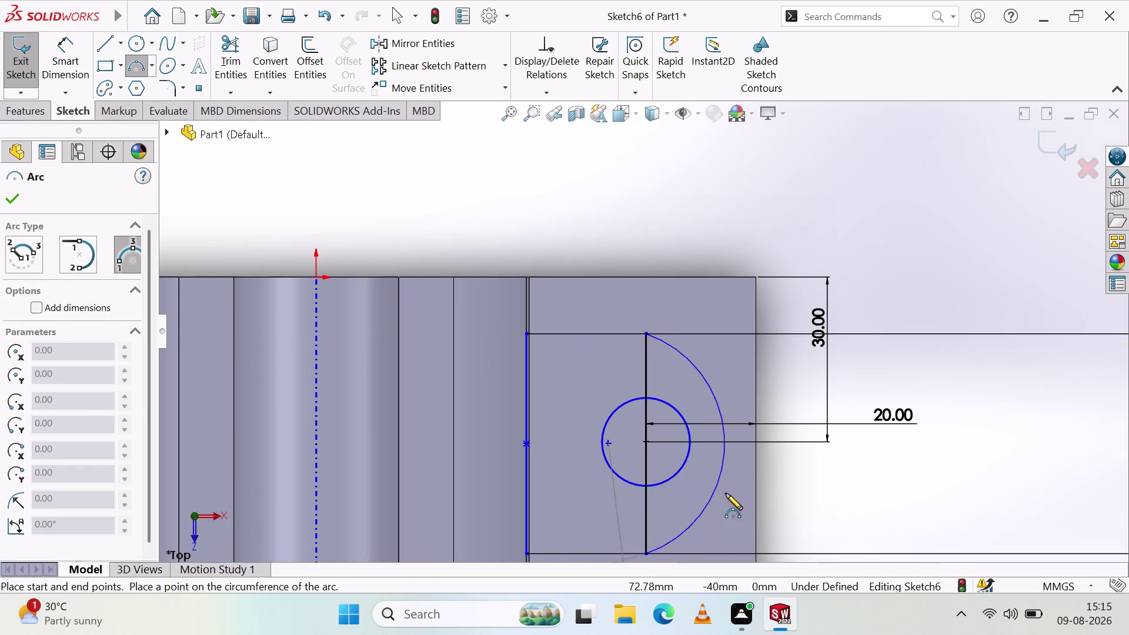
click(759, 444)
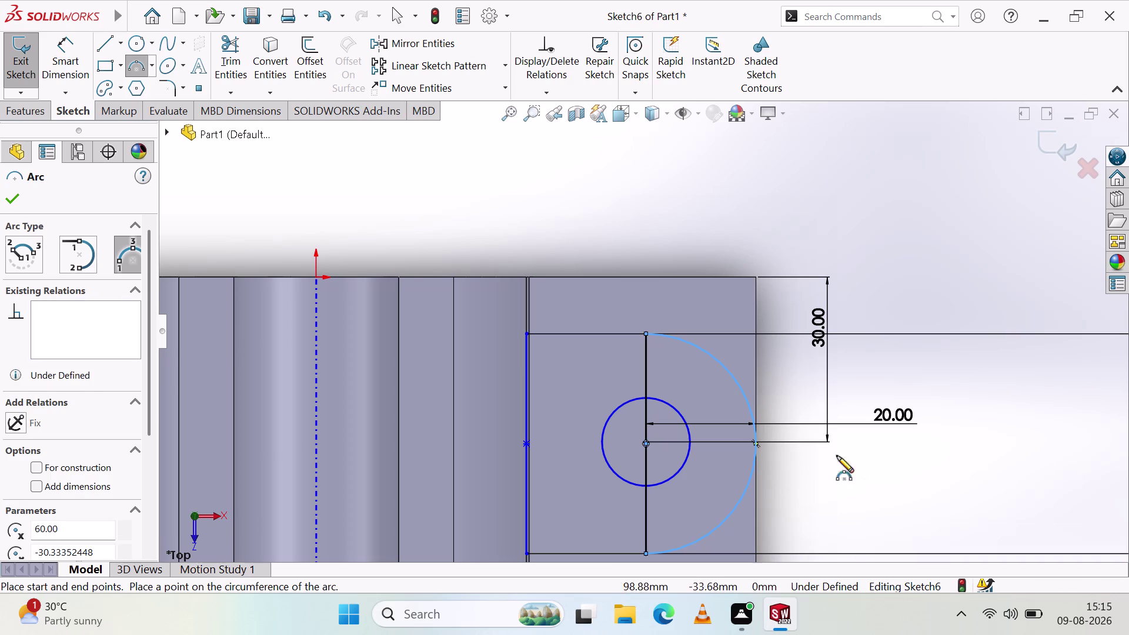
key(Escape)
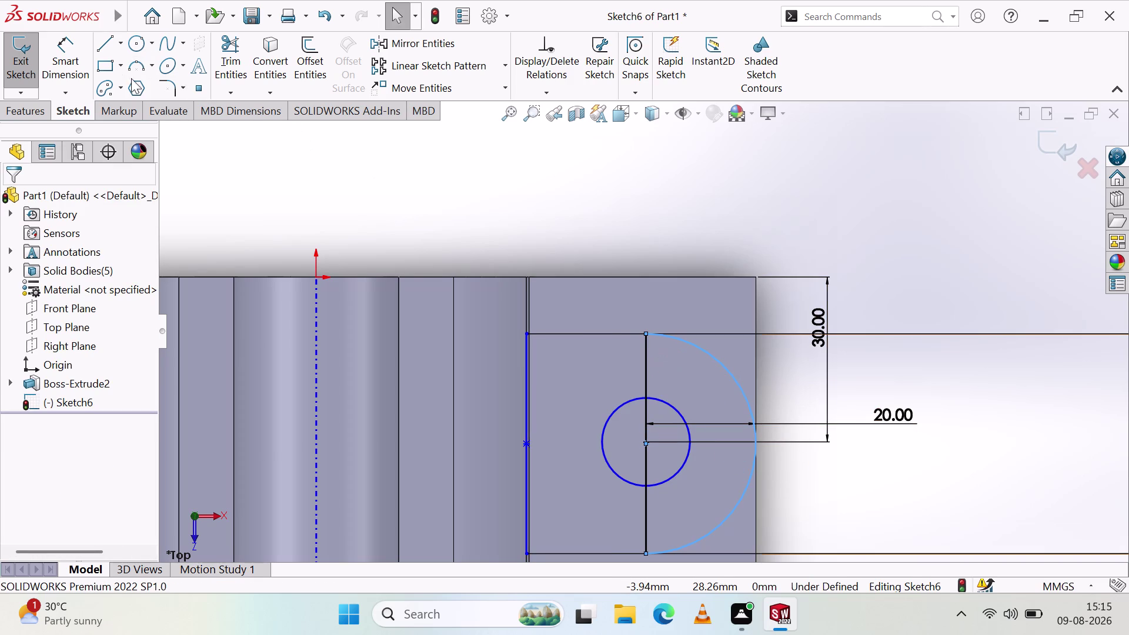
Draw a line from the arc's top end along the pad's right edge to its lower corner.
click(99, 38)
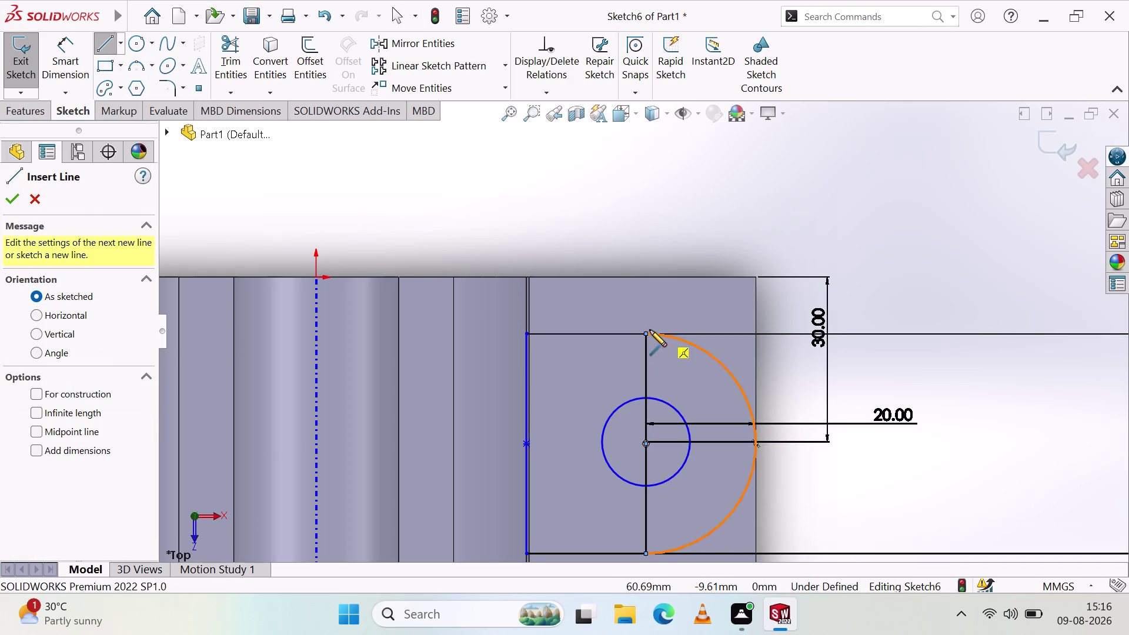
middle_drag(805, 480, 805, 436)
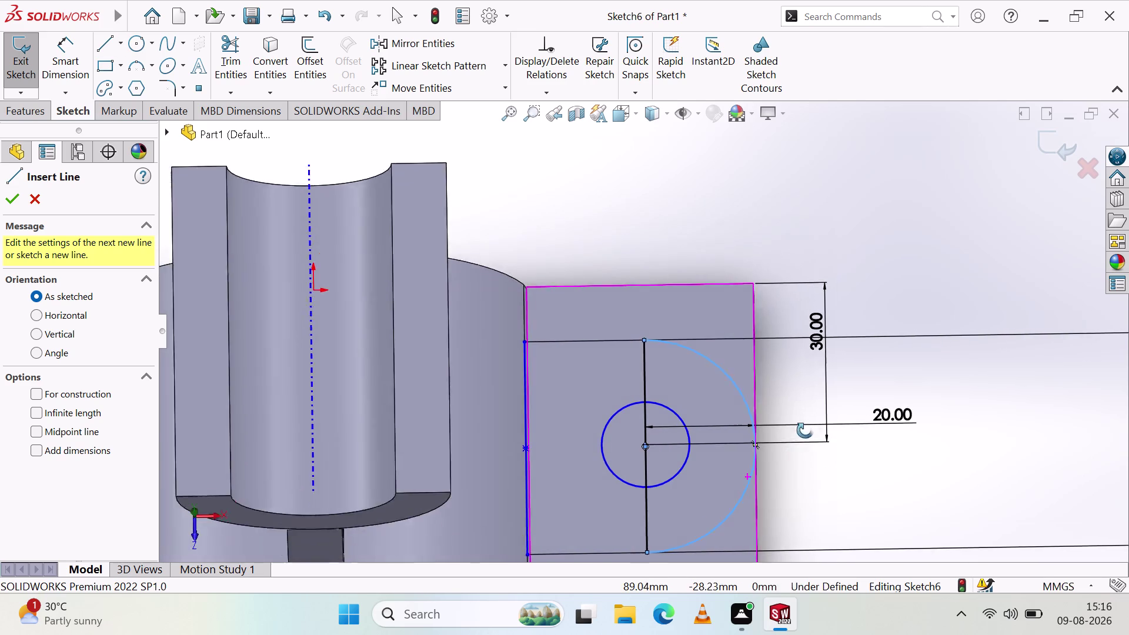
middle_drag(805, 435, 766, 375)
scroll(up, 3)
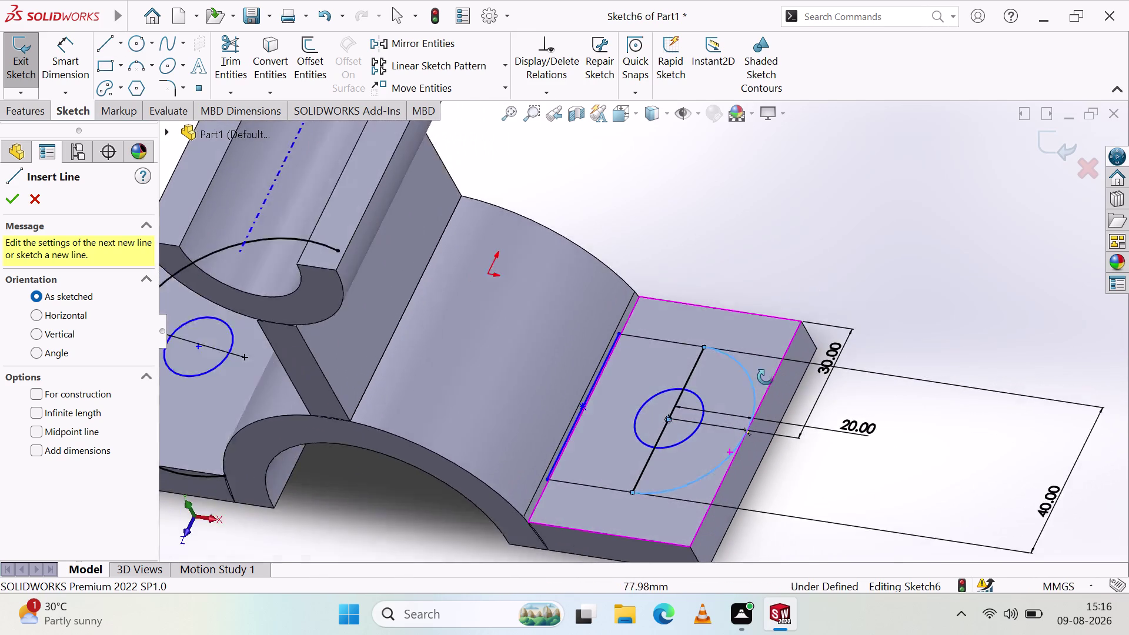
middle_drag(766, 375, 768, 476)
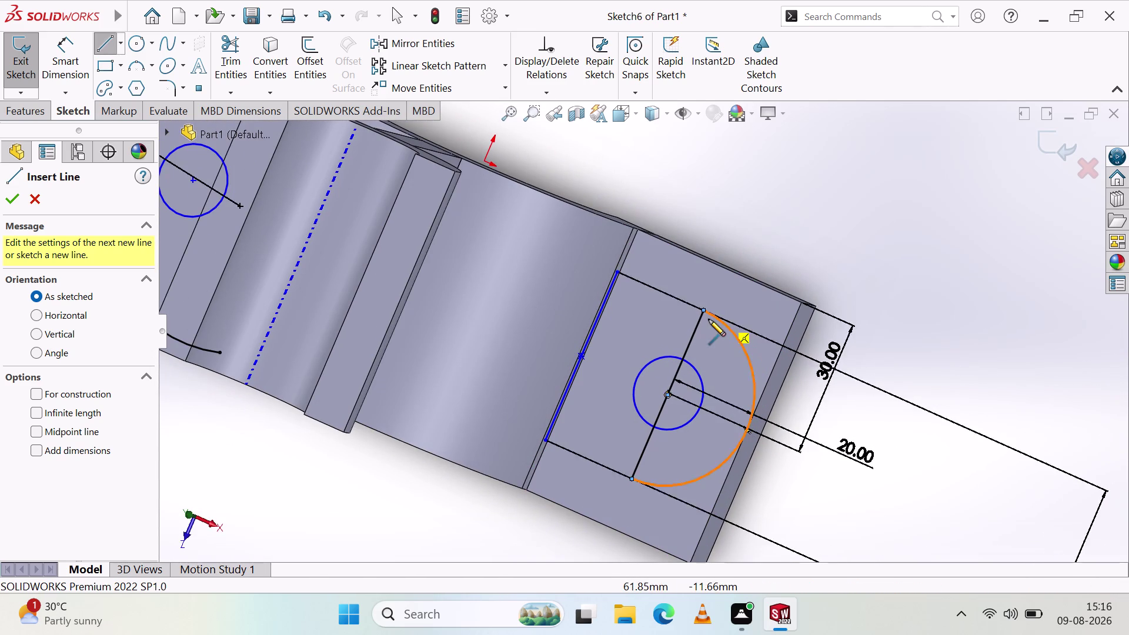
click(705, 311)
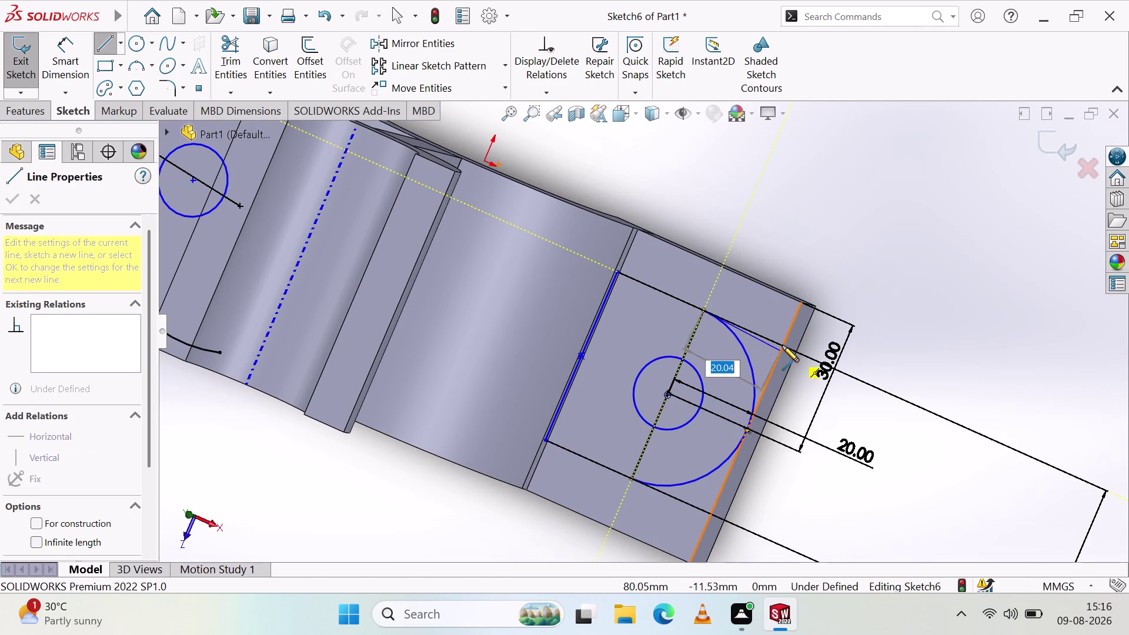
click(782, 341)
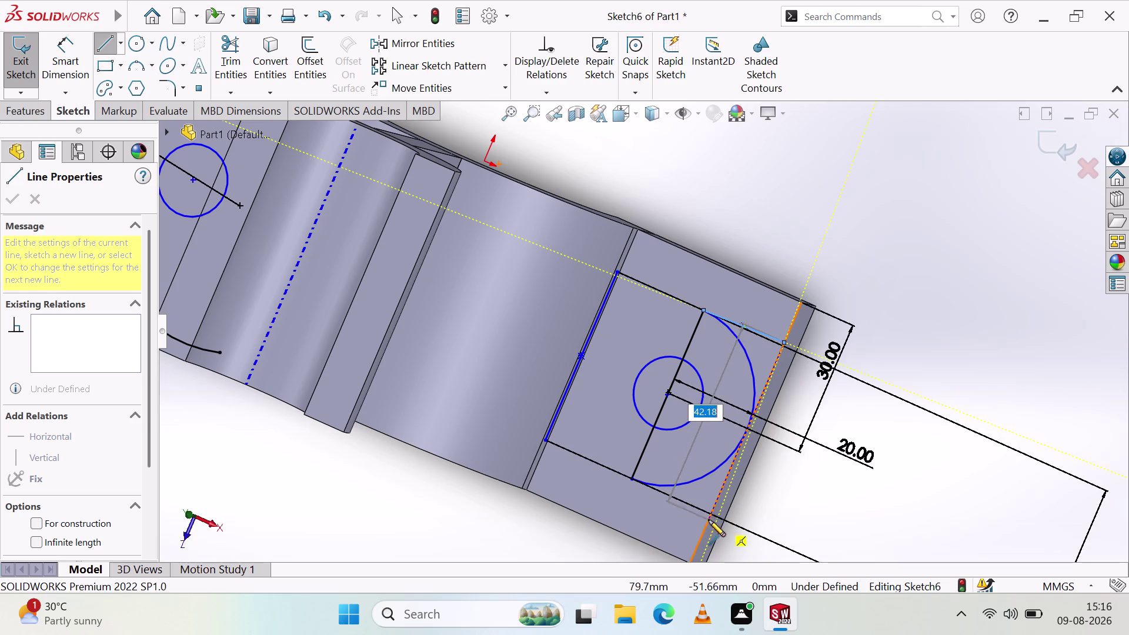
scroll(up, 3)
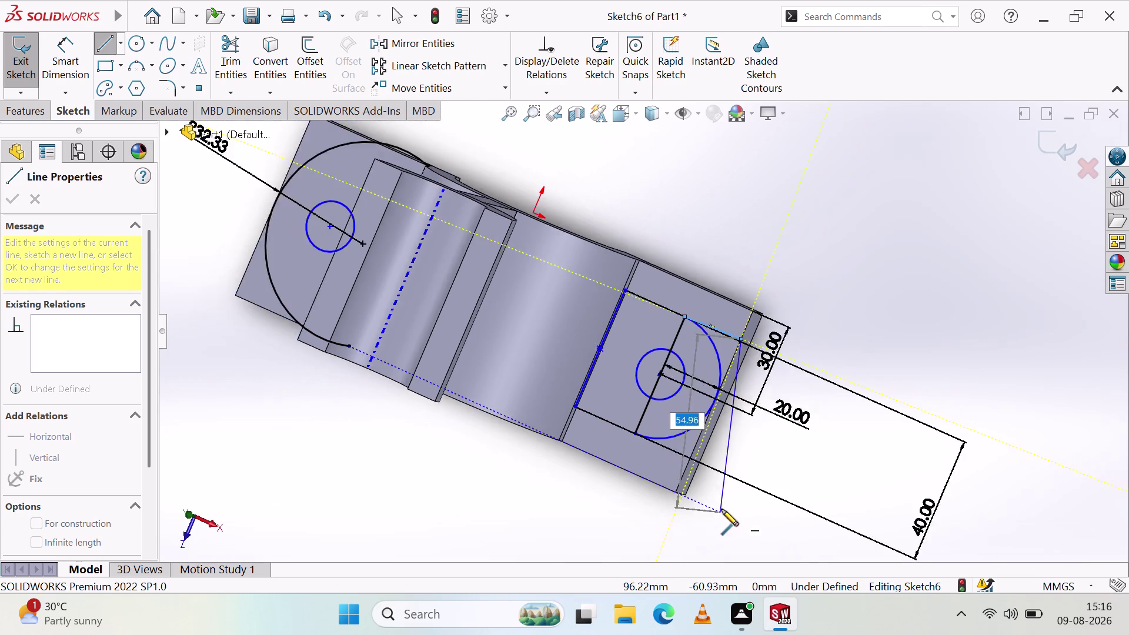
scroll(down, 3)
scroll(down, 3)
scroll(down, 3)
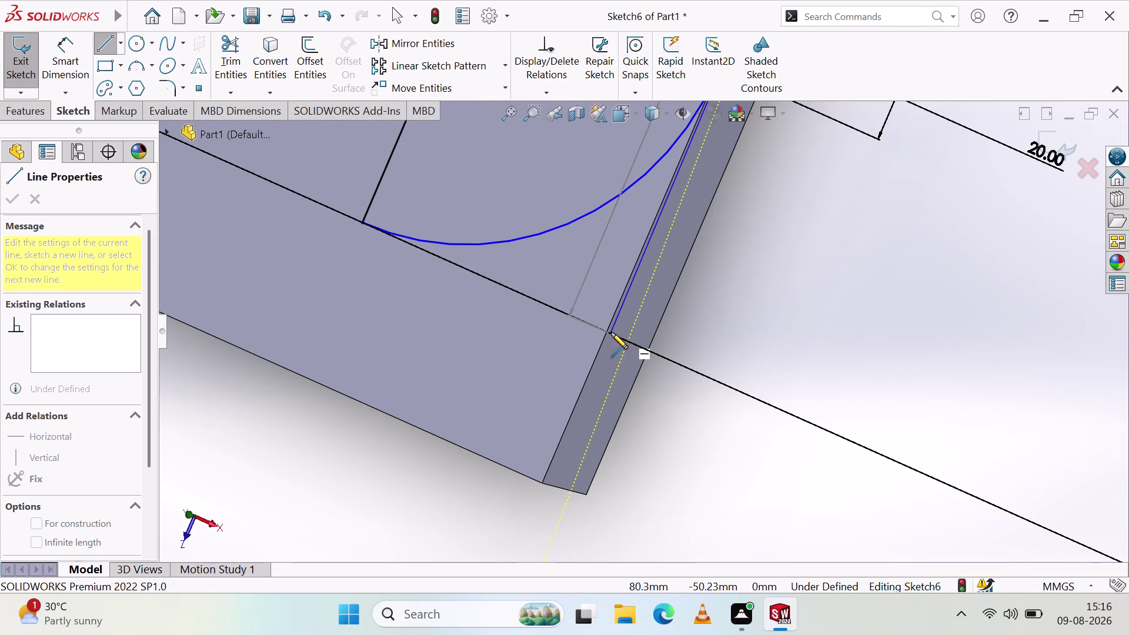
click(611, 332)
key(Escape)
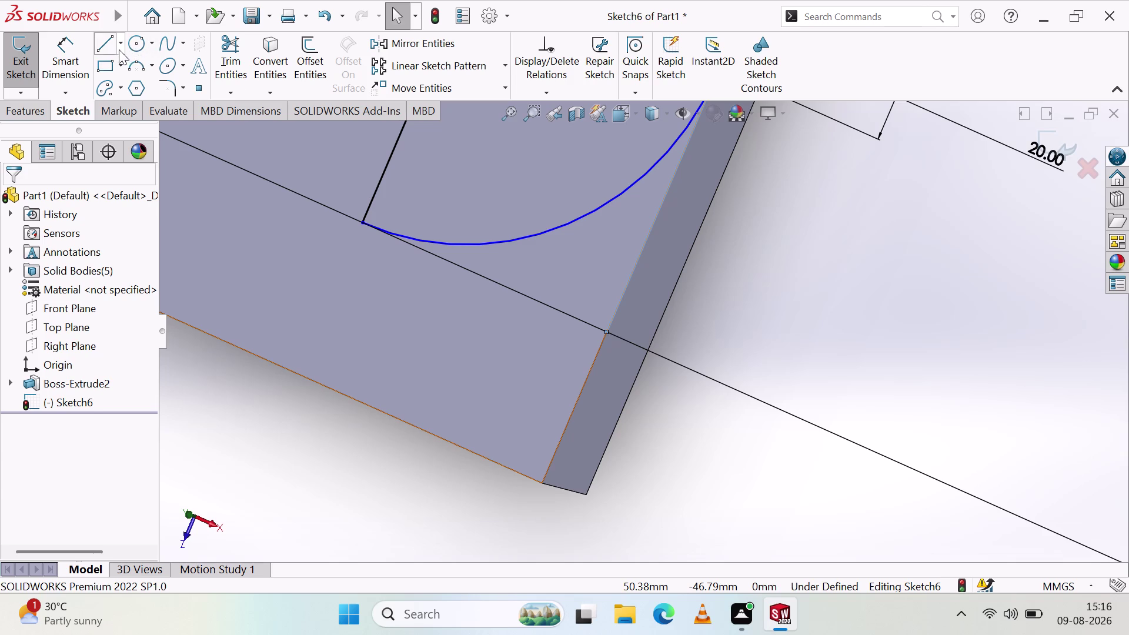
Draw a horizontal line joining the arc's lower end to the pad's outer edge.
click(102, 46)
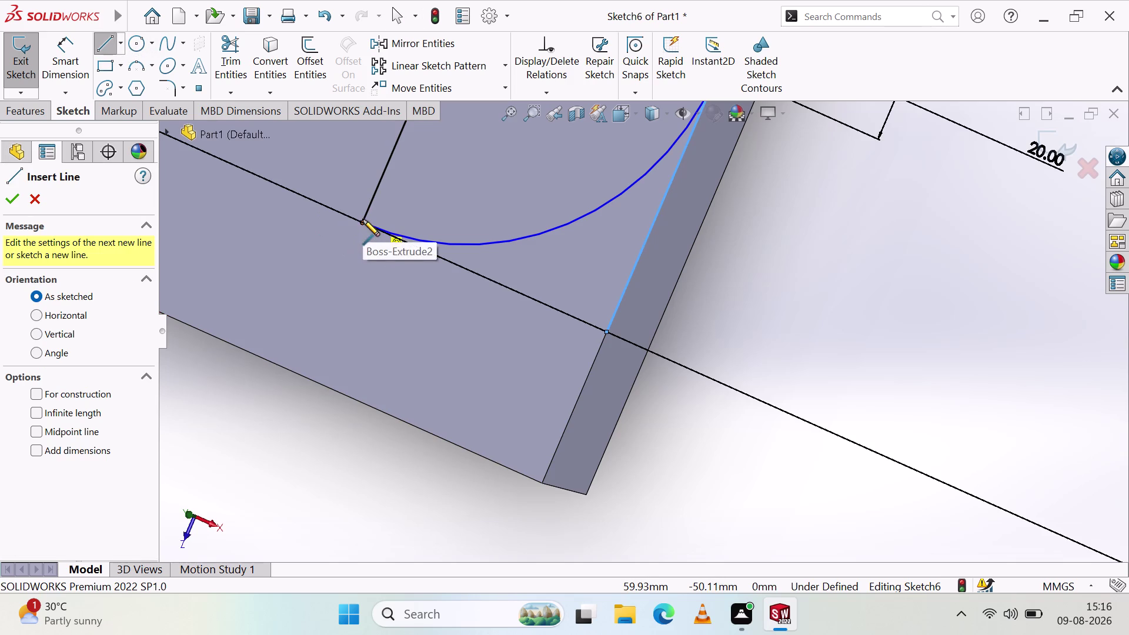
click(363, 220)
click(605, 330)
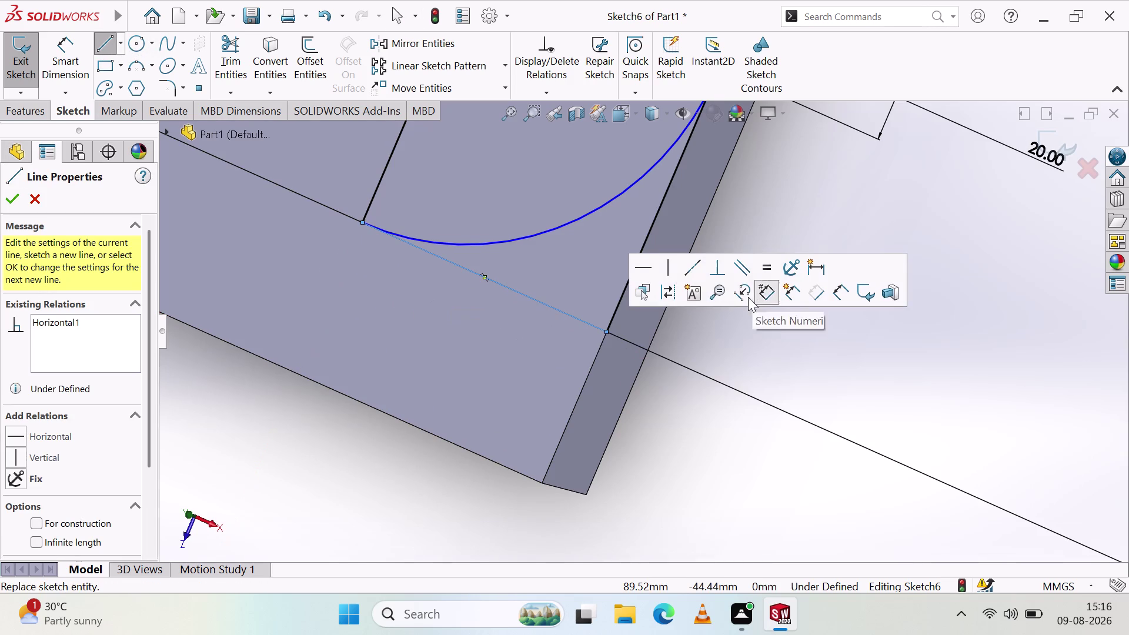
click(732, 224)
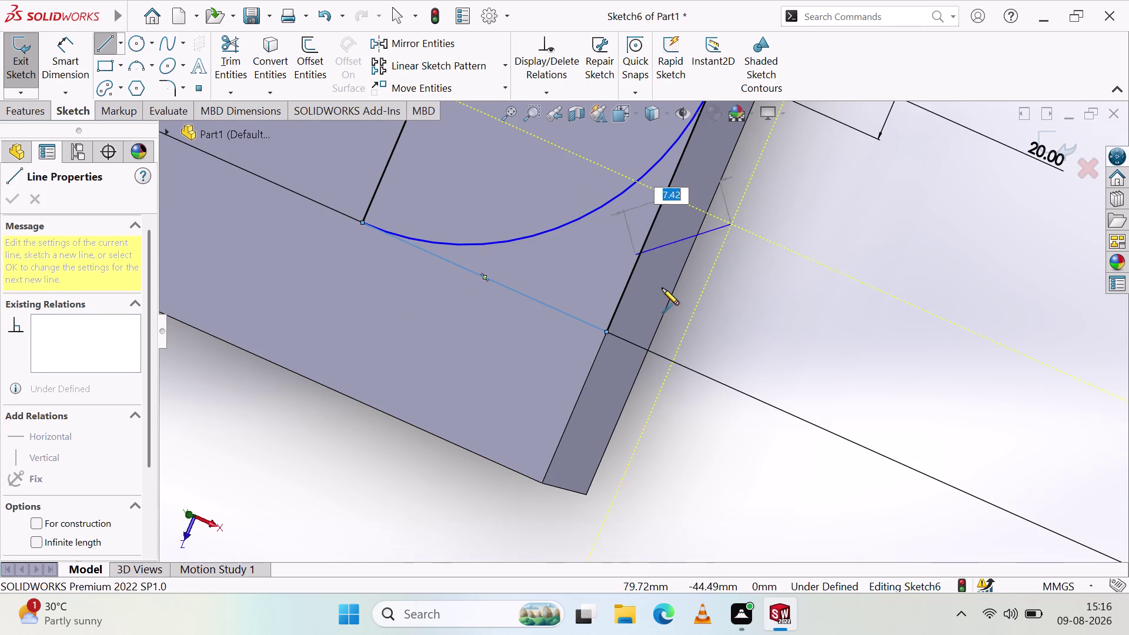
key(Escape)
right_click(749, 331)
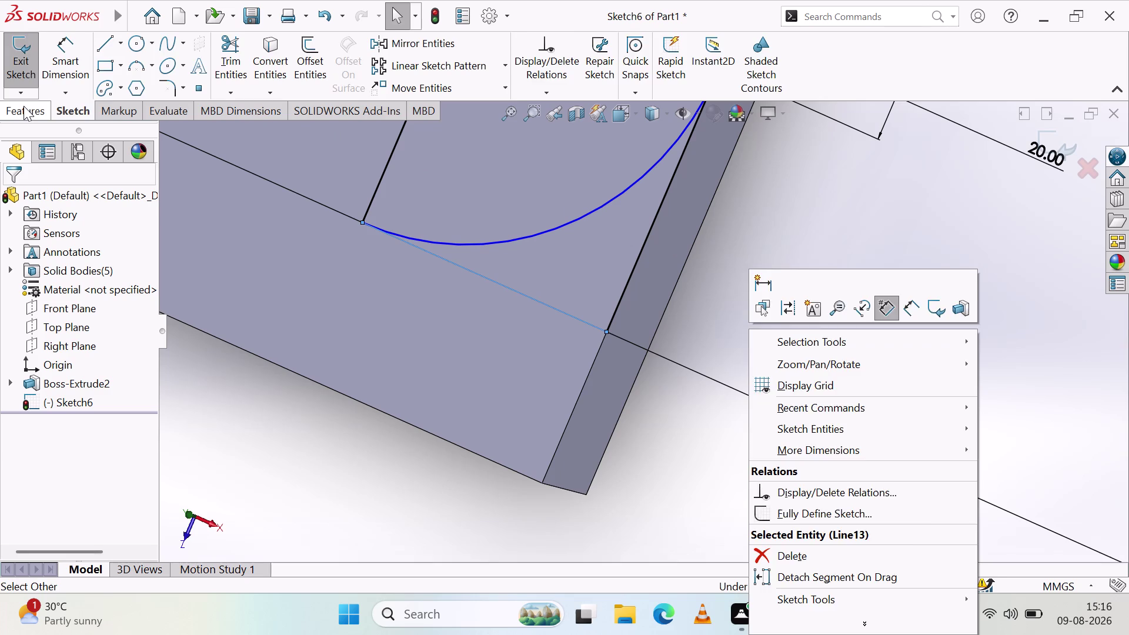
click(24, 106)
Extrude-cut both sketch regions Blind 62 mm to create Cut-Extrude1.
click(241, 53)
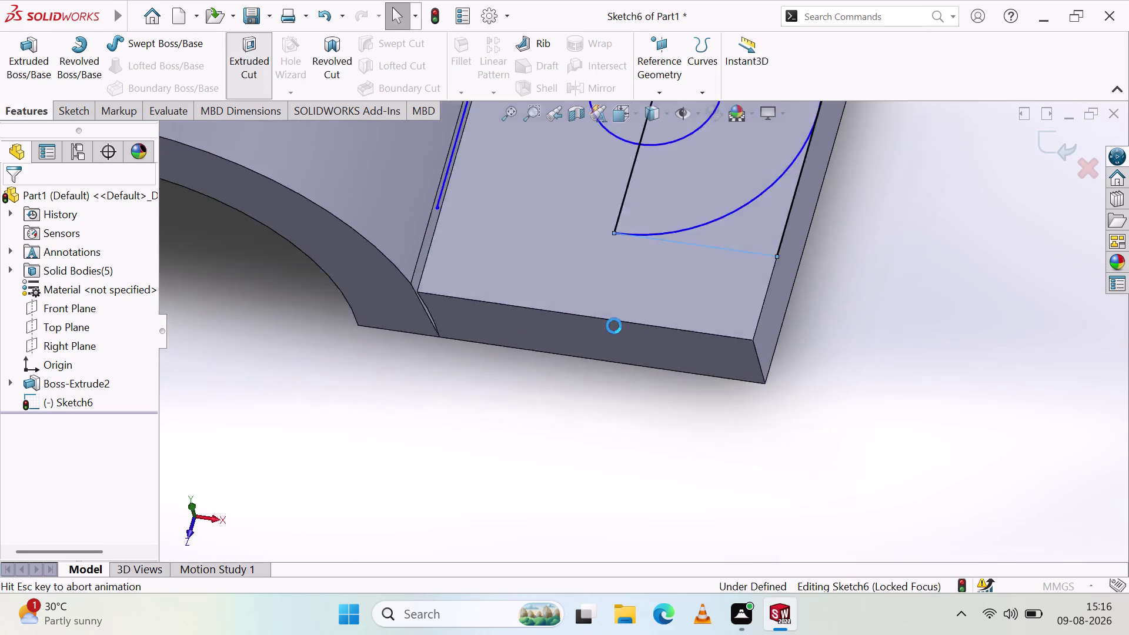
click(874, 430)
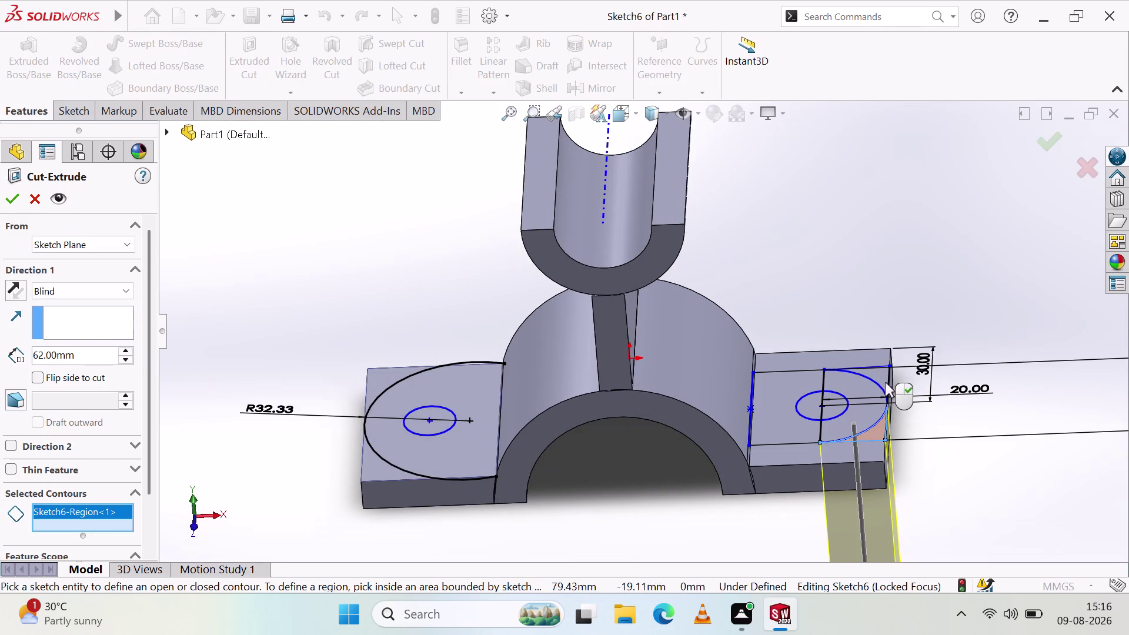
click(877, 377)
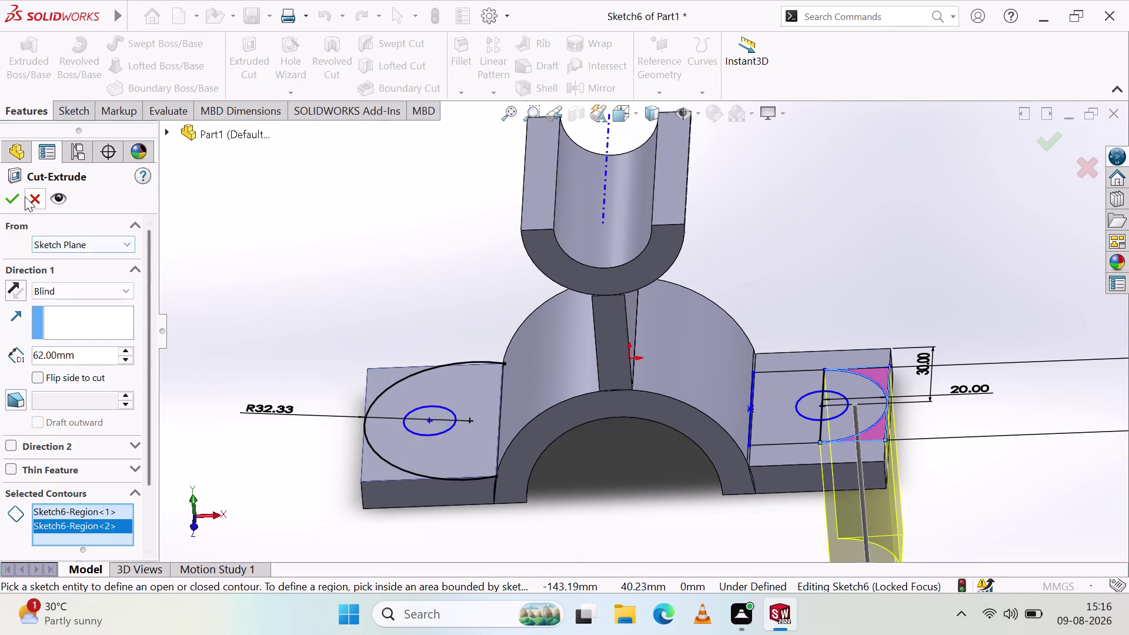
click(11, 199)
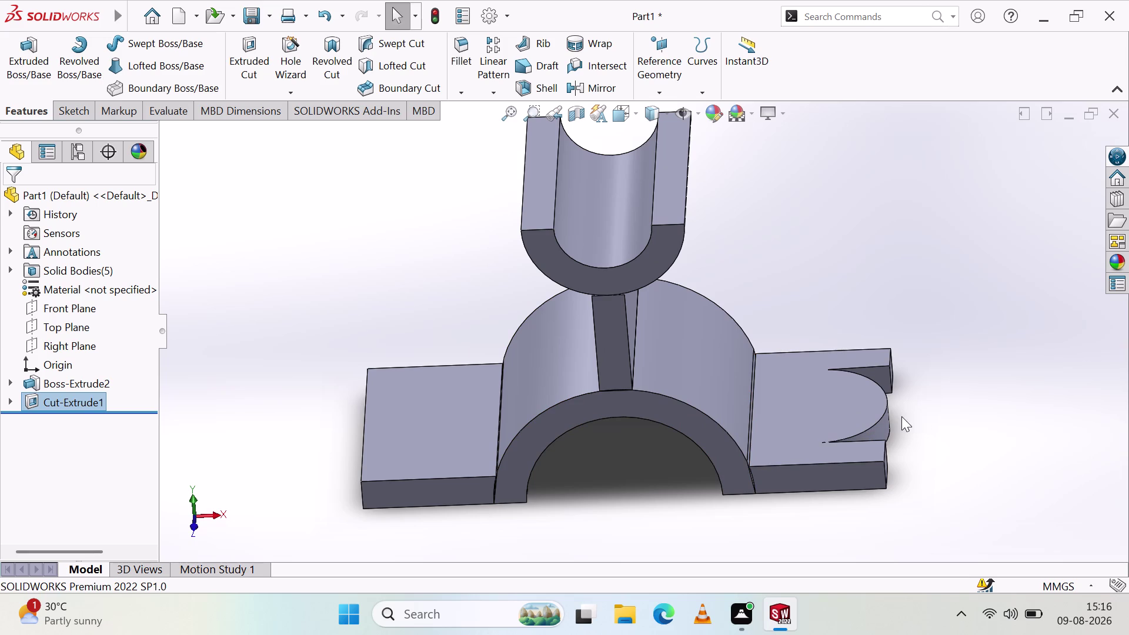
scroll(down, 3)
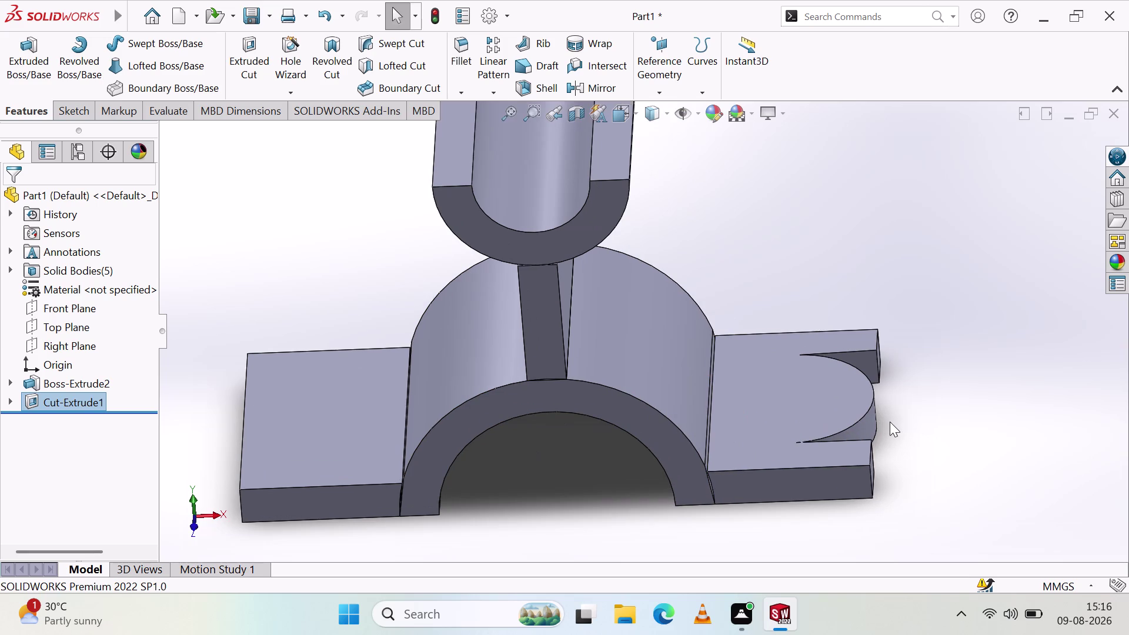
Undo Cut-Extrude1 to reopen the sketch.
key(ctrl+z)
scroll(up, 3)
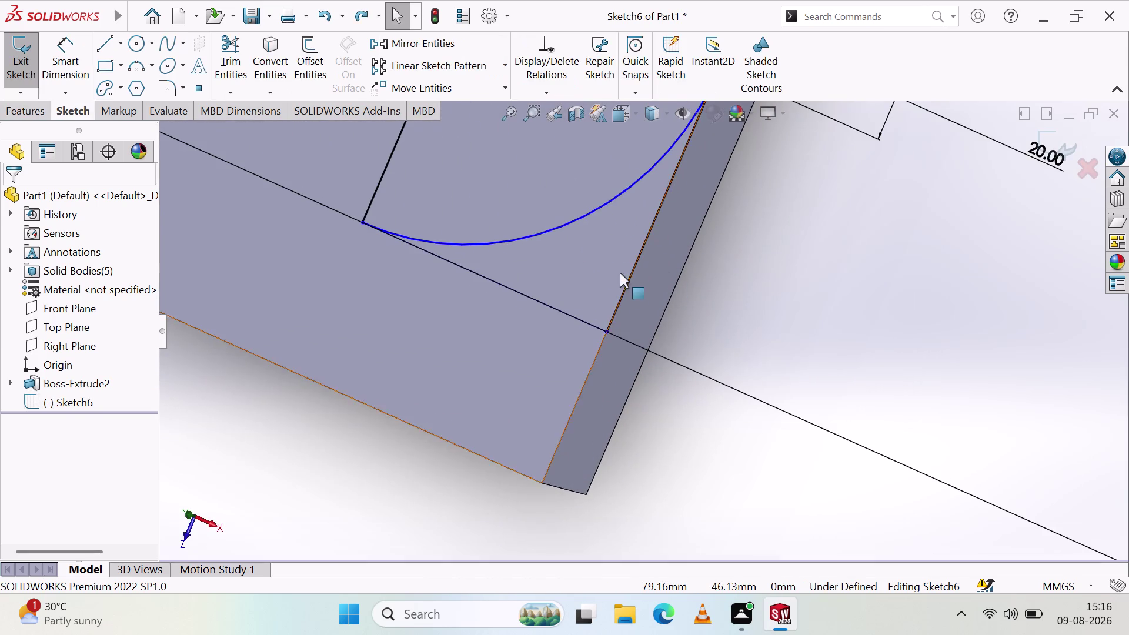
scroll(up, 3)
scroll(up, 3)
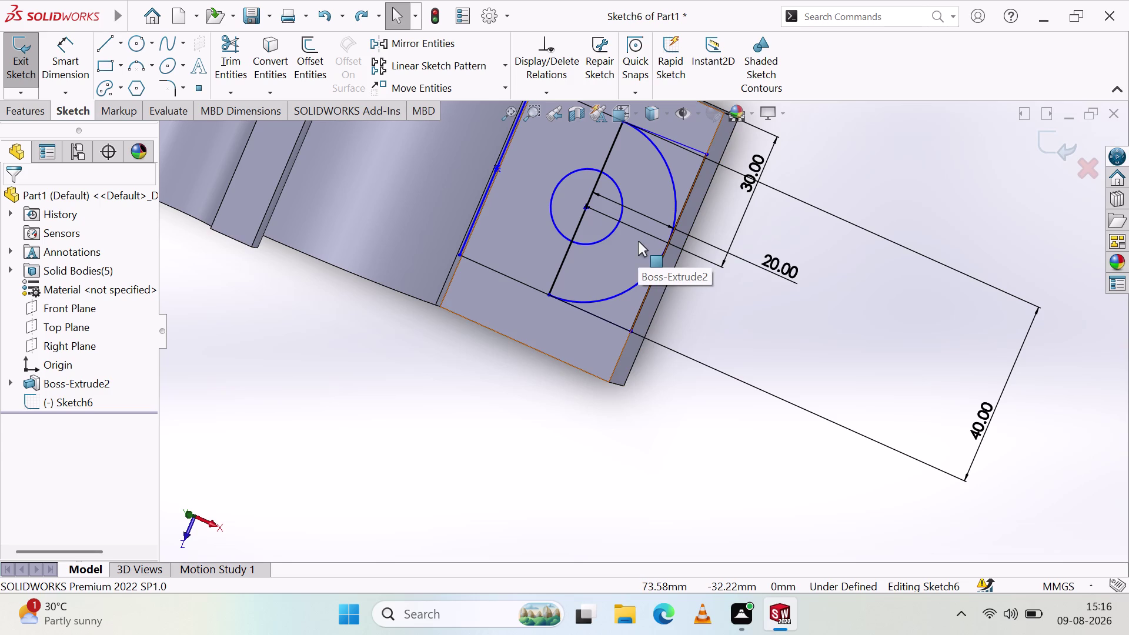
Undo sketch edits to remove the right pad's arc, lines and 40 dimension.
key(ctrl+z)
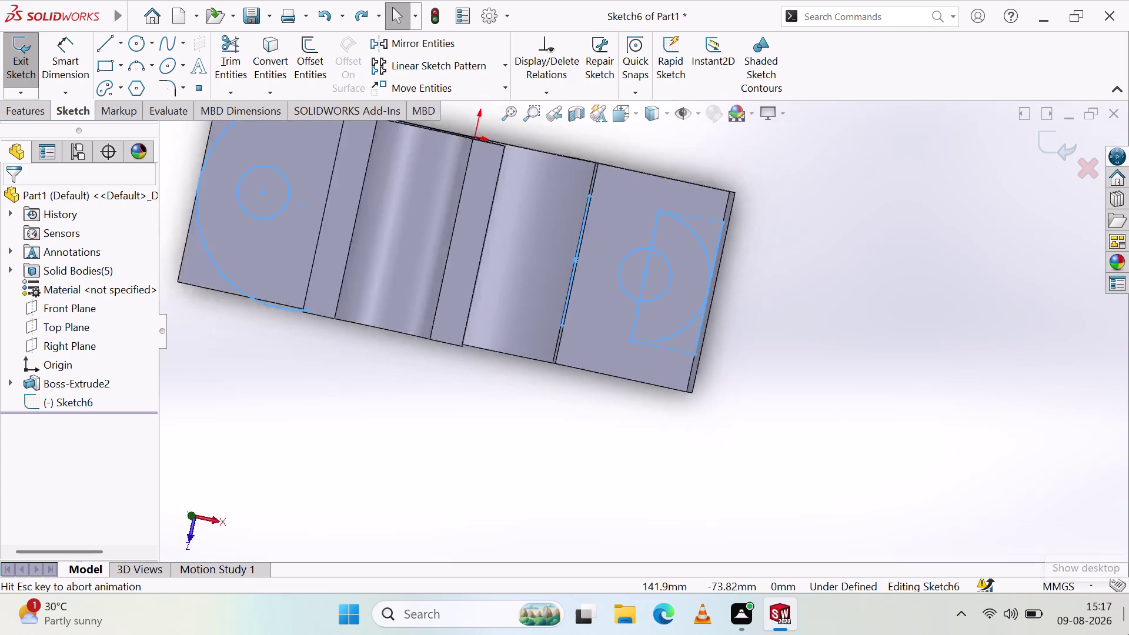
key(ctrl+z)
key(ctrl+z)
key(ctrl+z)
key(ctrl+z)
key(ctrl+z)
key(ctrl+z)
key(ctrl+z)
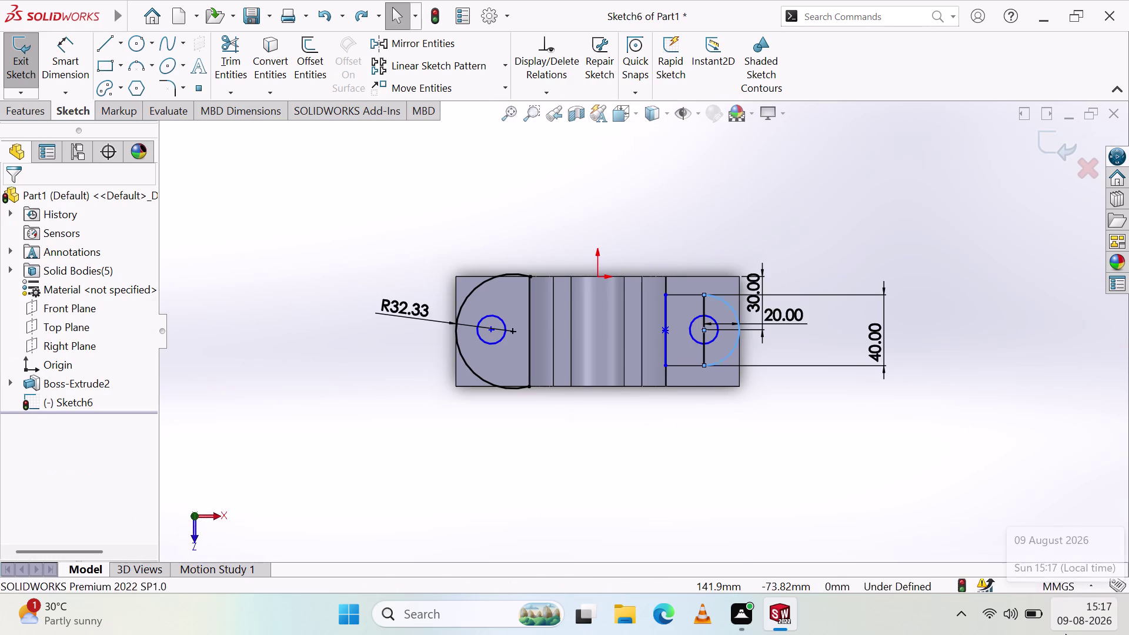
key(ctrl+z)
key(ctrl+z)
key(ctrl+z)
key(ctrl+z)
key(ctrl+z)
key(ctrl+z)
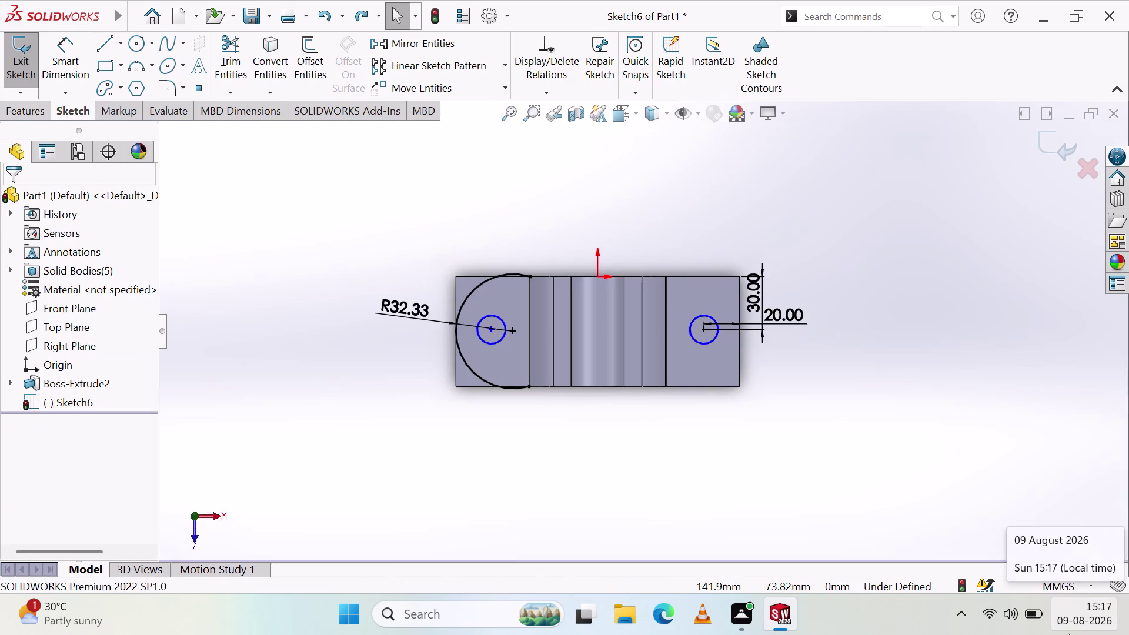
scroll(down, 3)
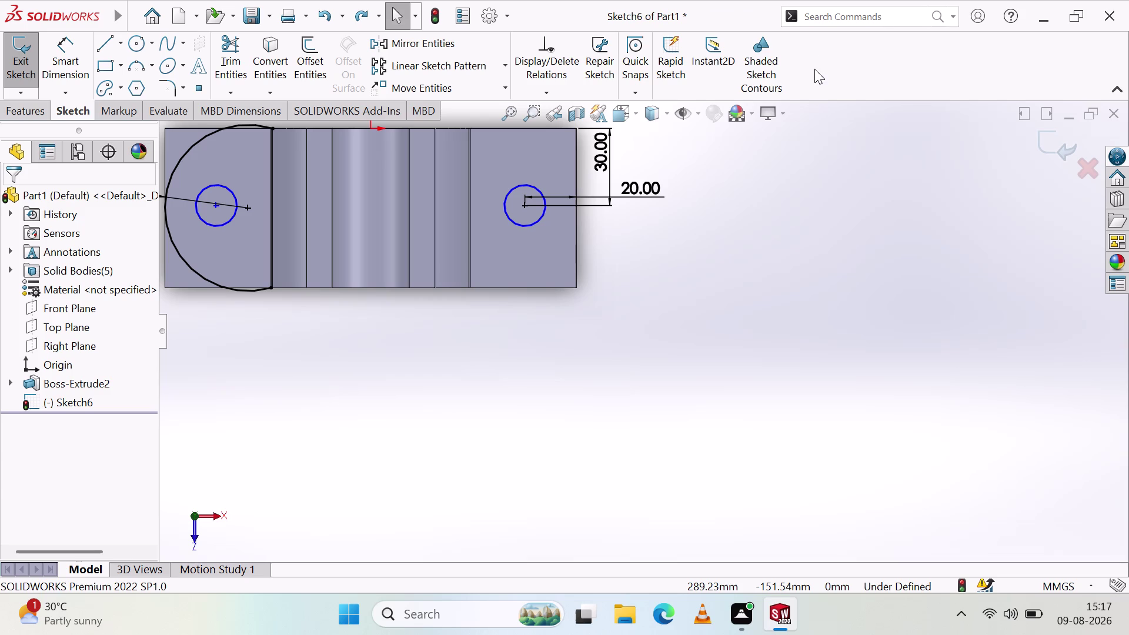
scroll(down, 3)
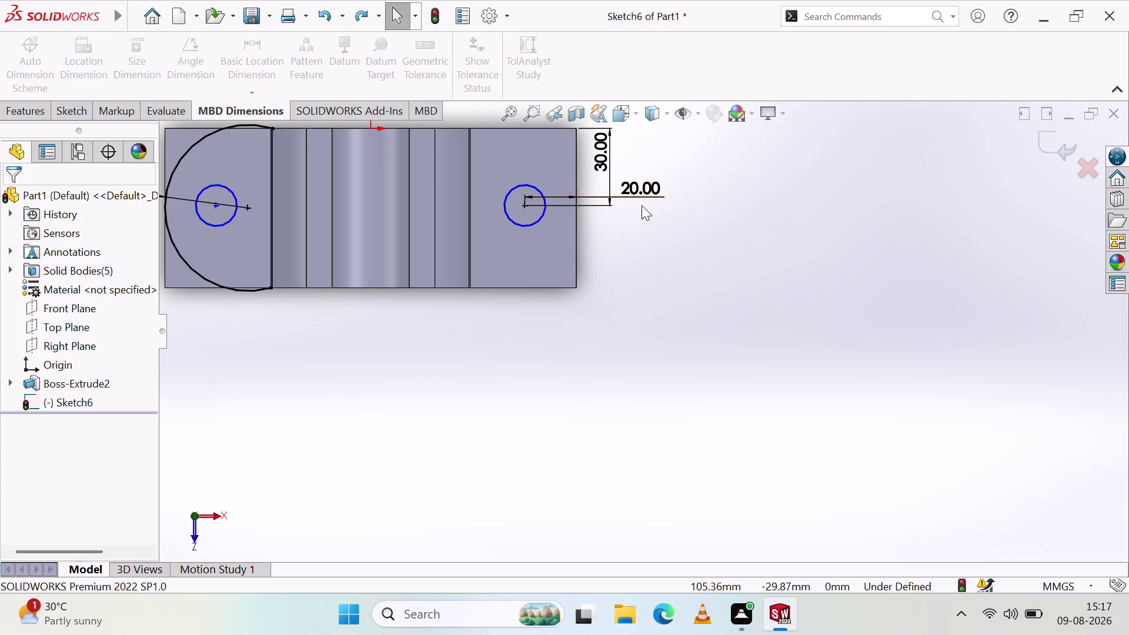
scroll(down, 3)
scroll(up, 3)
scroll(down, 3)
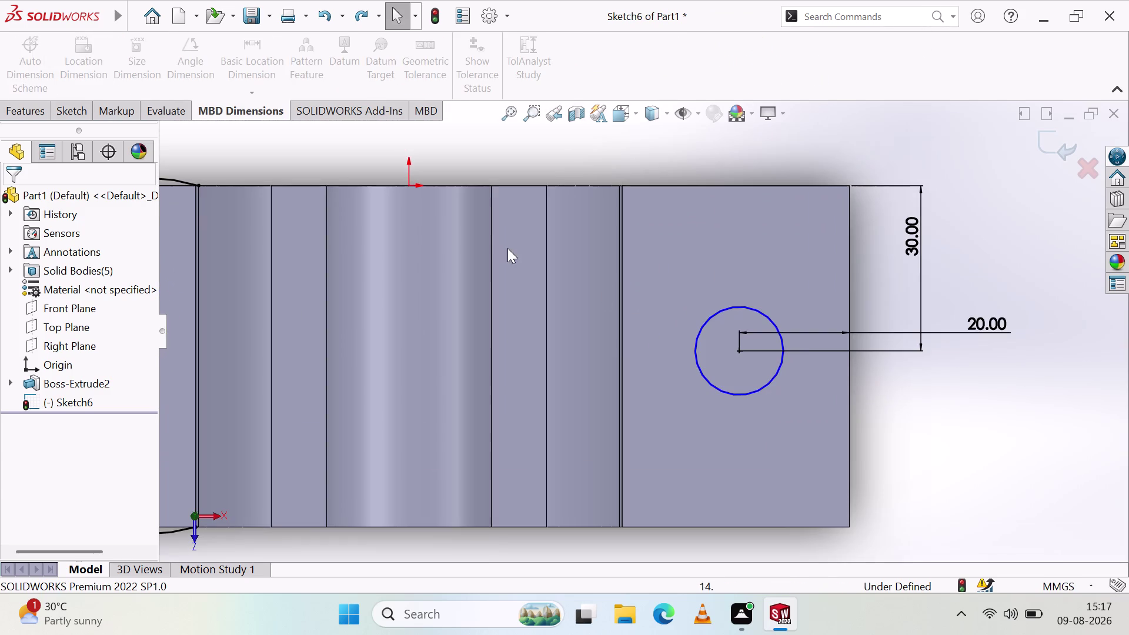
scroll(down, 3)
scroll(up, 3)
scroll(up, 3)
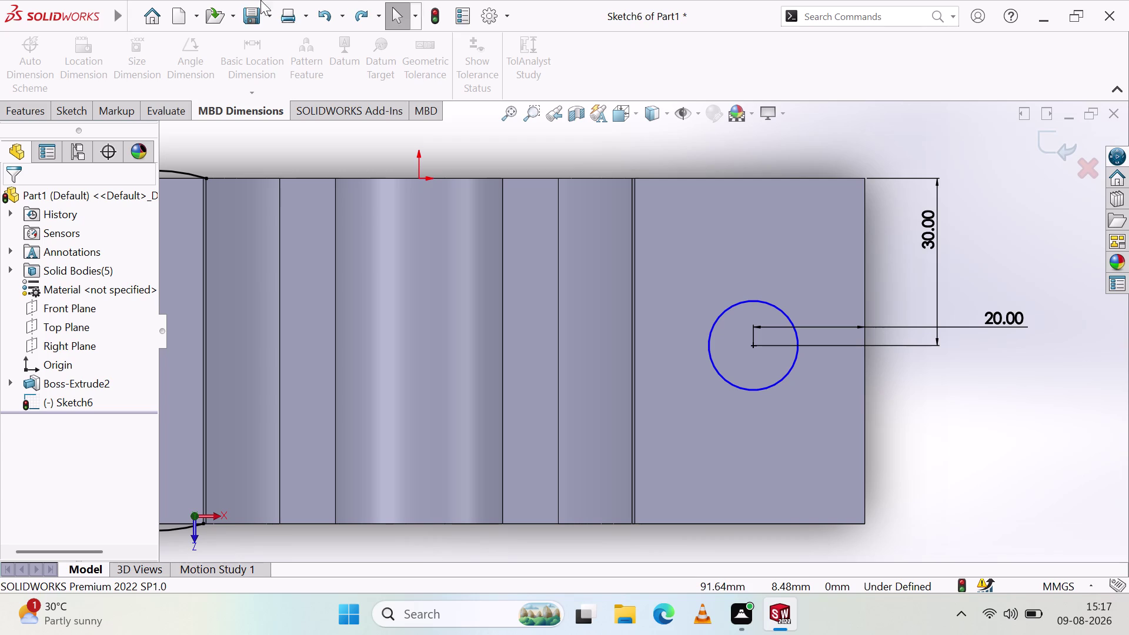
click(59, 117)
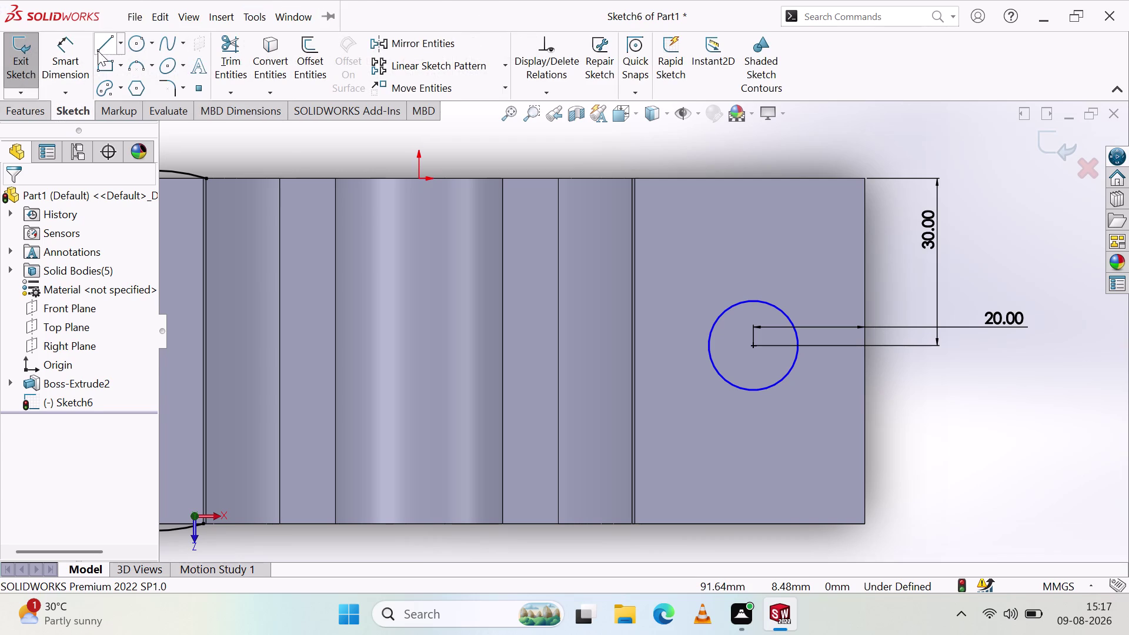
click(103, 46)
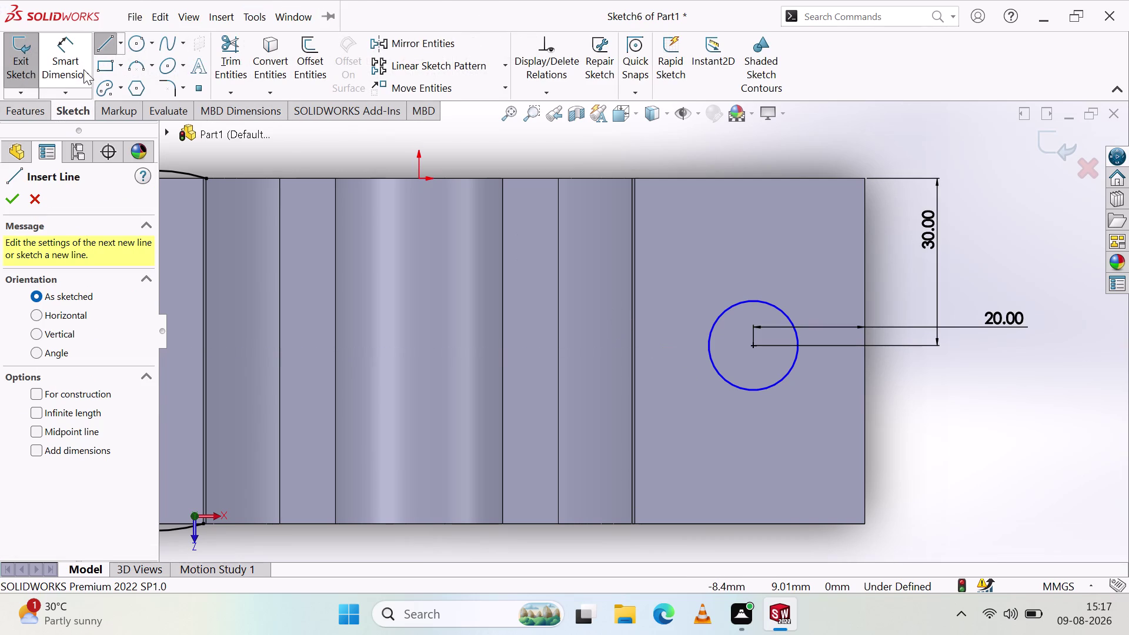
click(32, 112)
click(65, 110)
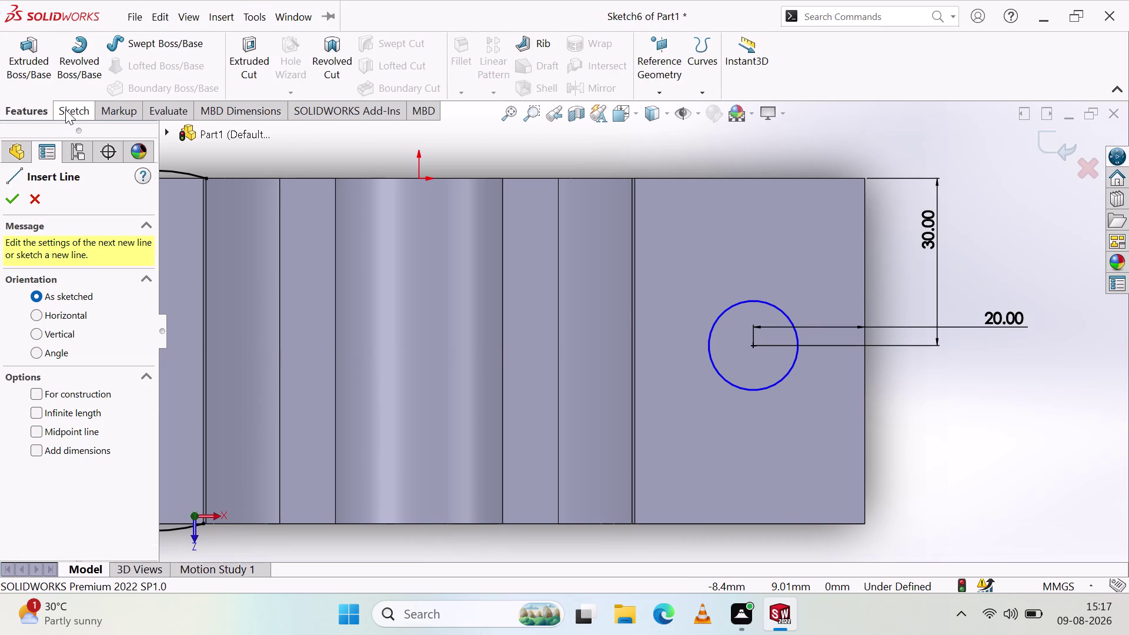
click(117, 46)
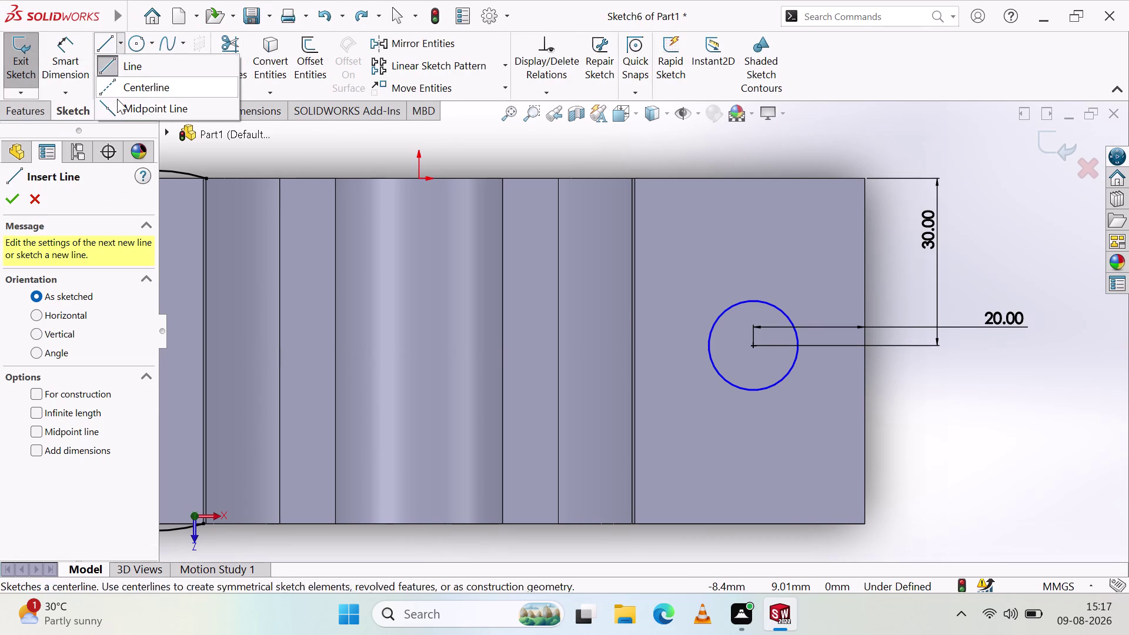
click(121, 100)
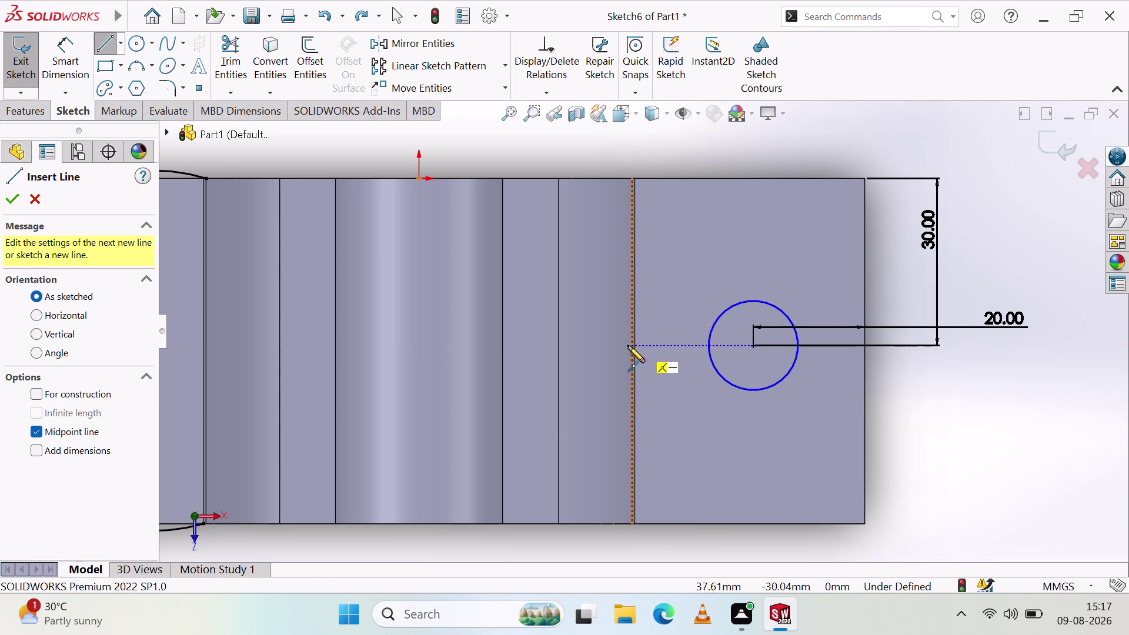
scroll(down, 3)
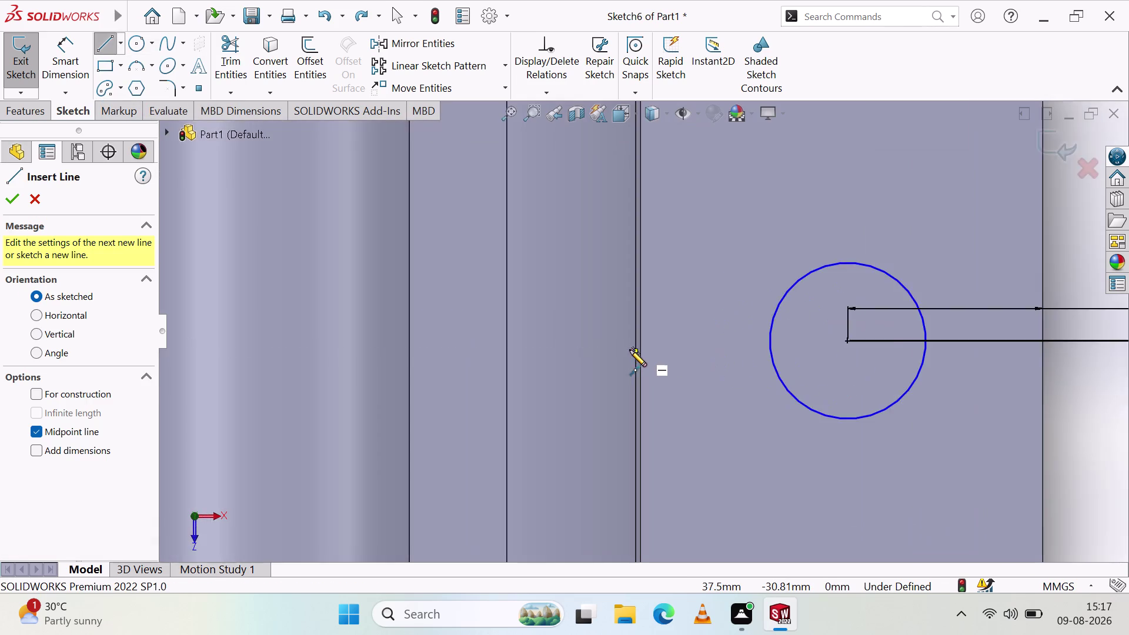
scroll(down, 3)
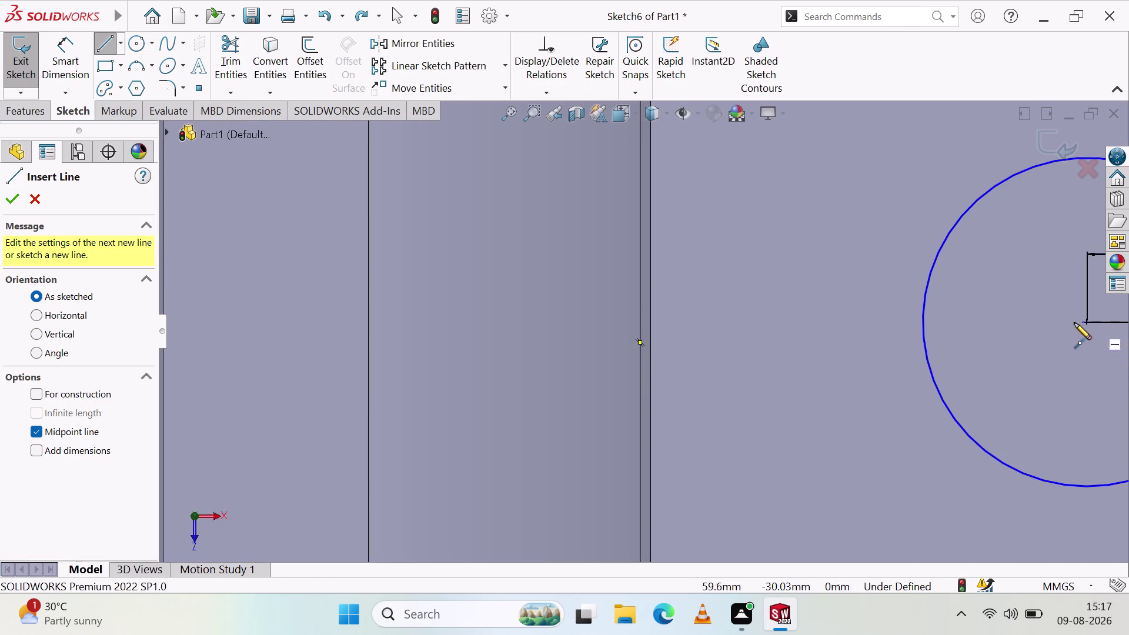
scroll(up, 3)
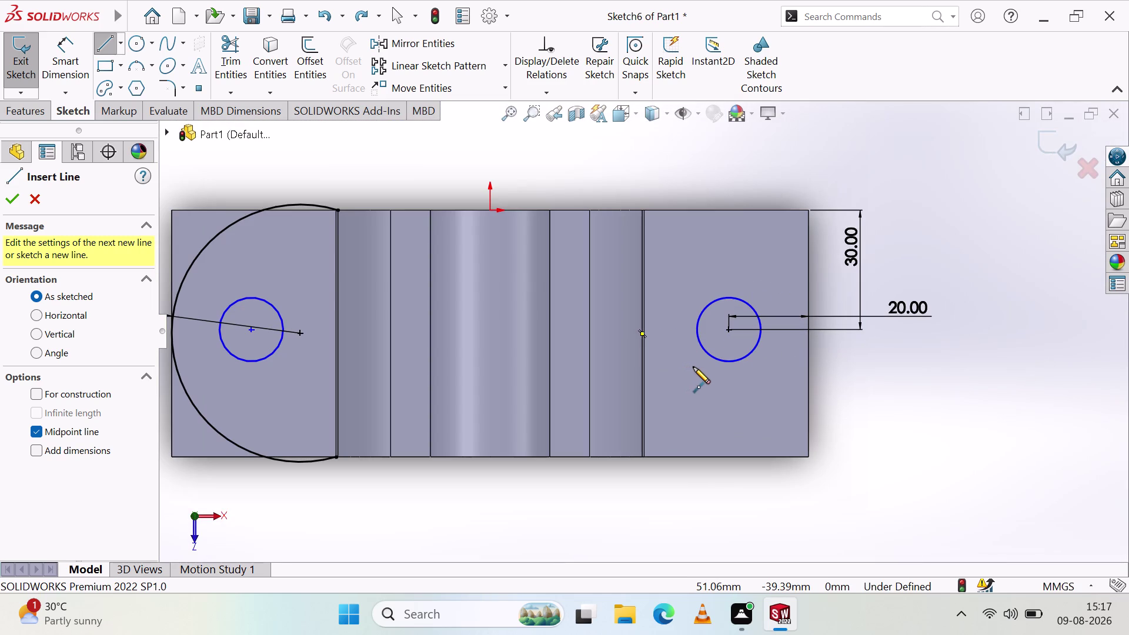
key(Escape)
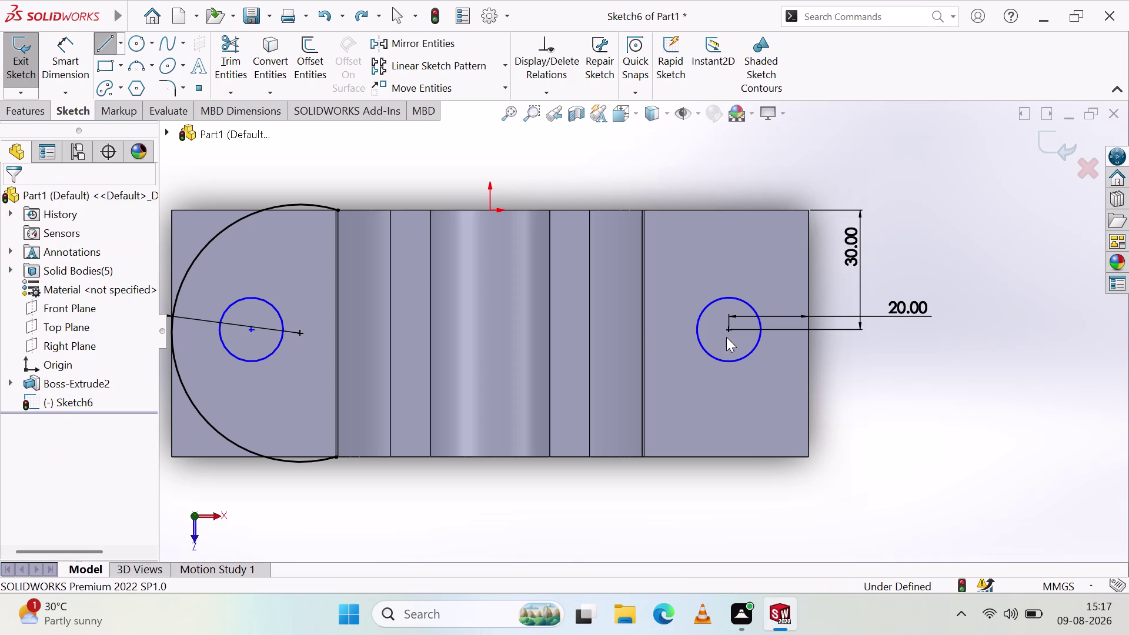
Delete the right pad's circle along with its dimensions.
key(Escape)
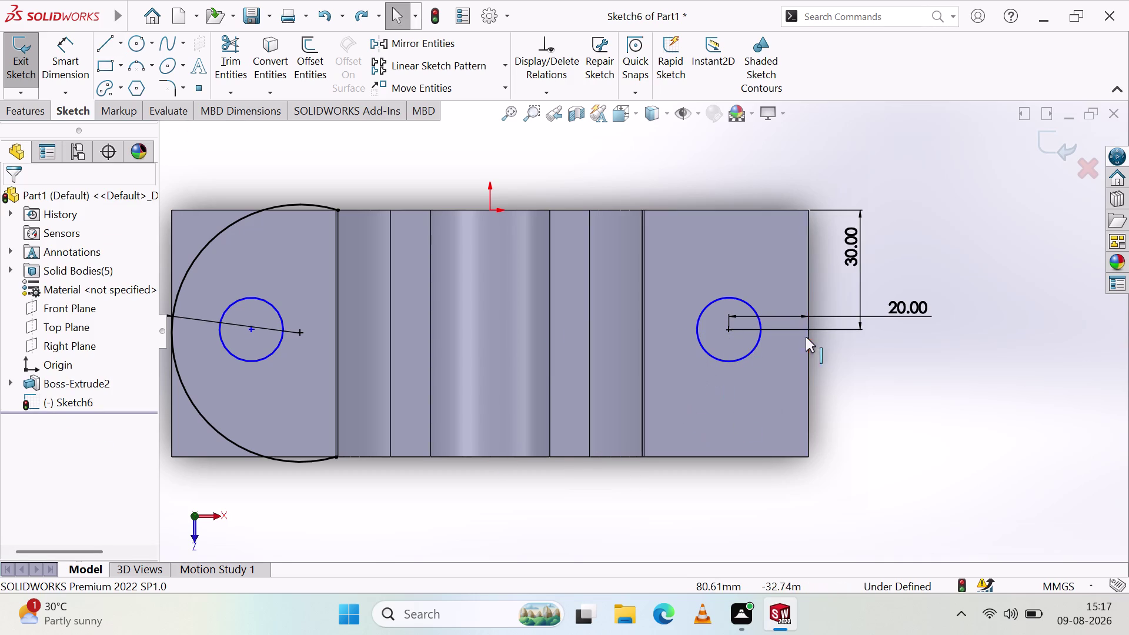
key(Escape)
key(Escape)
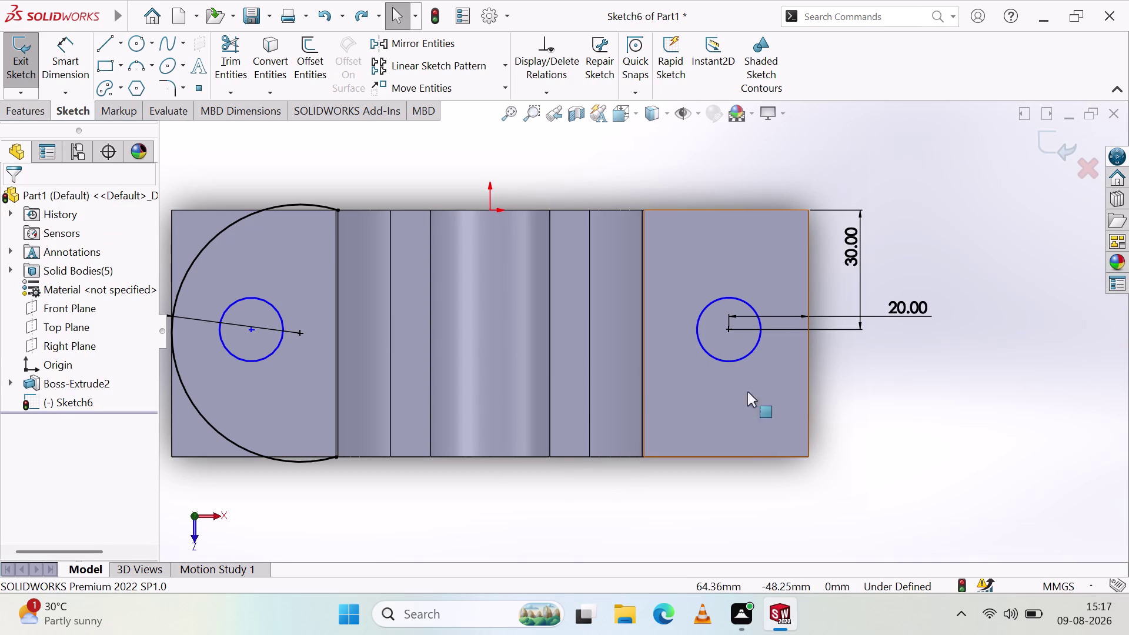
click(754, 351)
key(Delete)
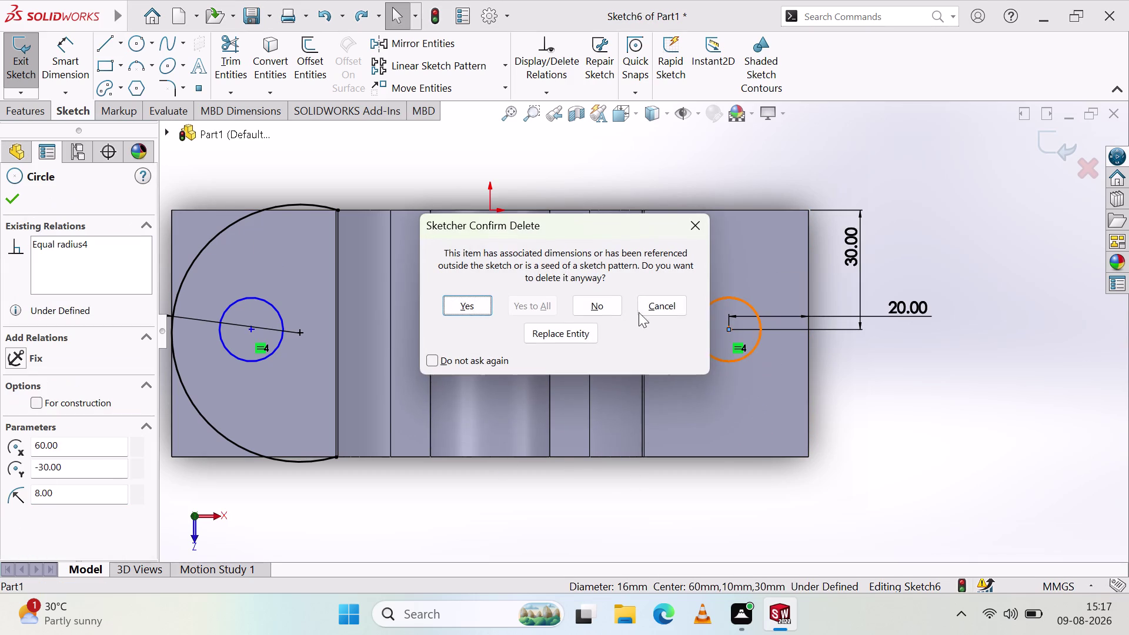
click(447, 308)
Delete the R32.33 dimension, the 16 mm left-pad circle and one more entity.
scroll(up, 3)
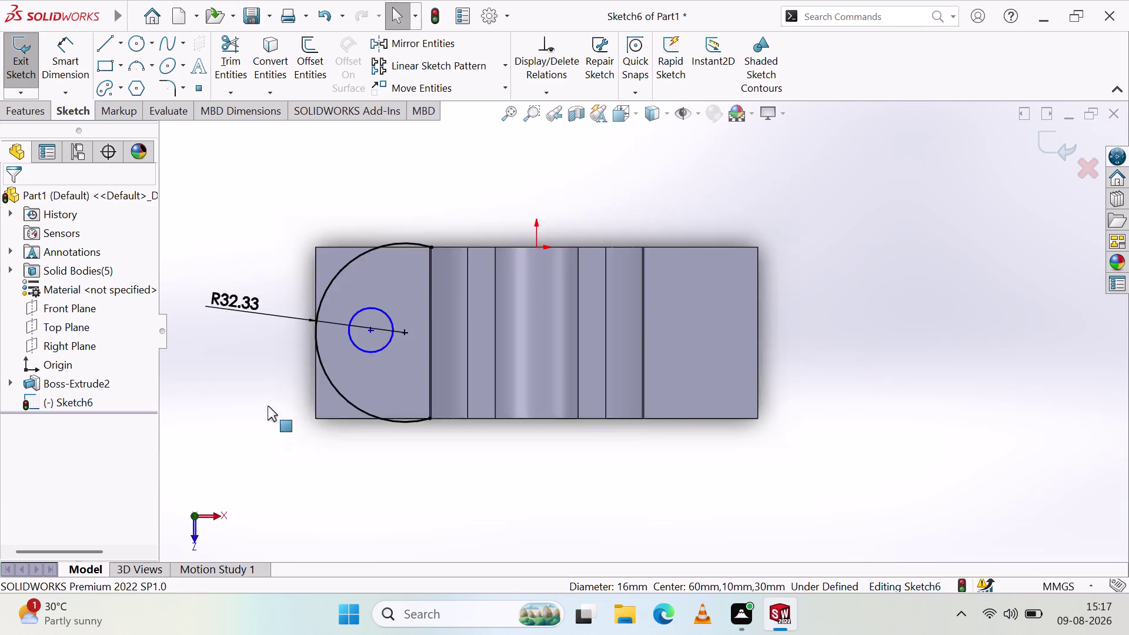
scroll(up, 3)
click(339, 313)
click(308, 311)
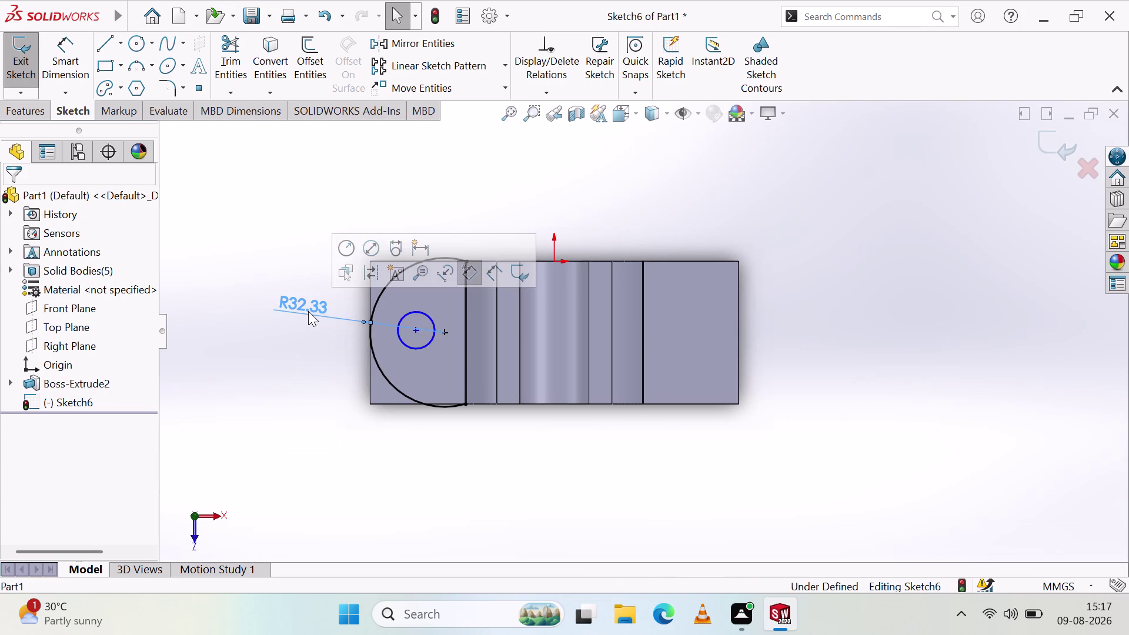
key(Delete)
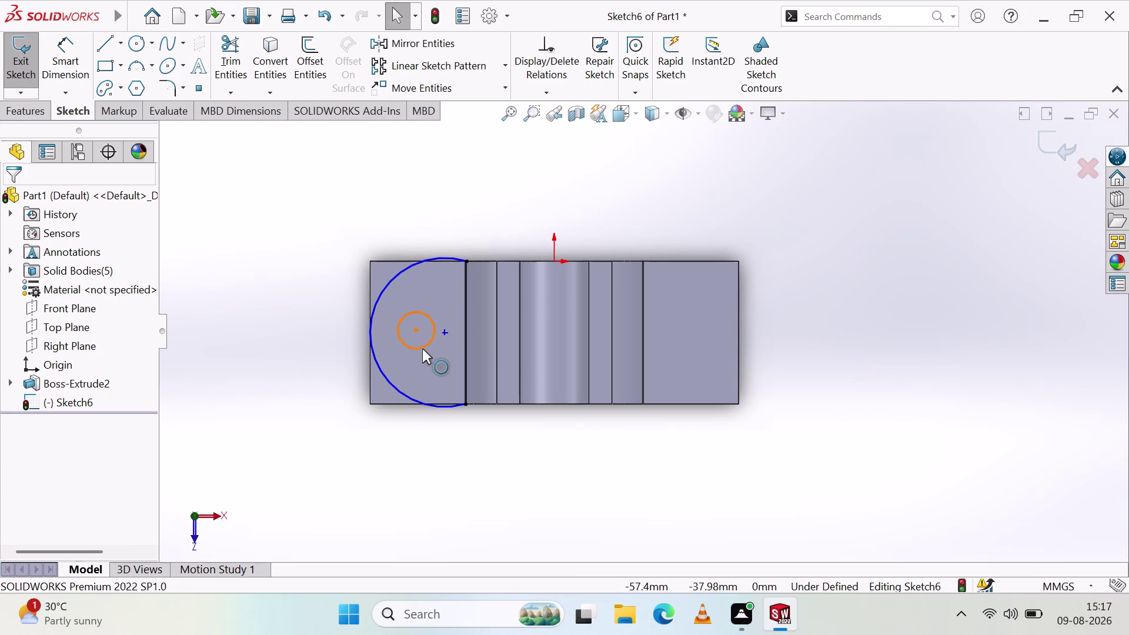
click(422, 349)
key(Delete)
click(392, 388)
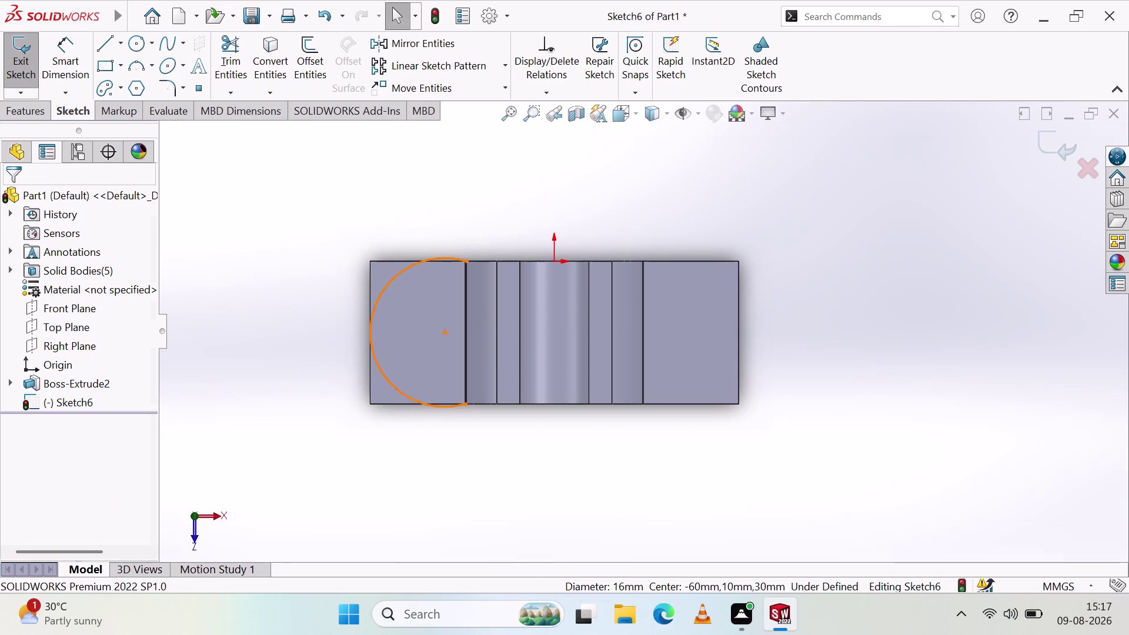
key(Delete)
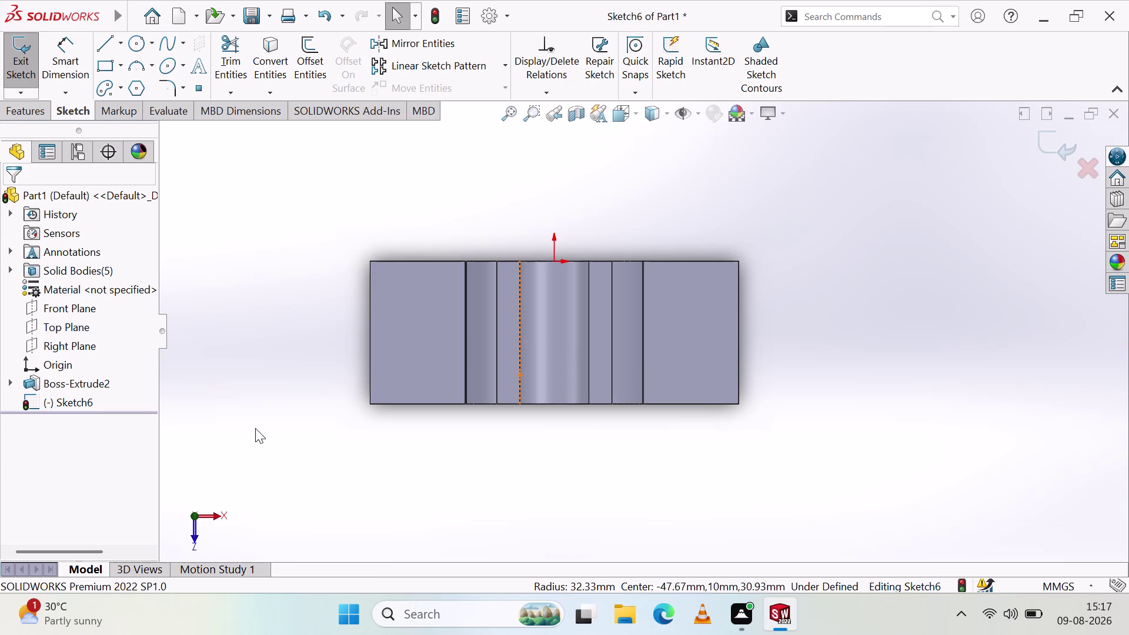
Undo all the earlier Sketch6 edits to bring back the original circles.
scroll(down, 3)
scroll(up, 3)
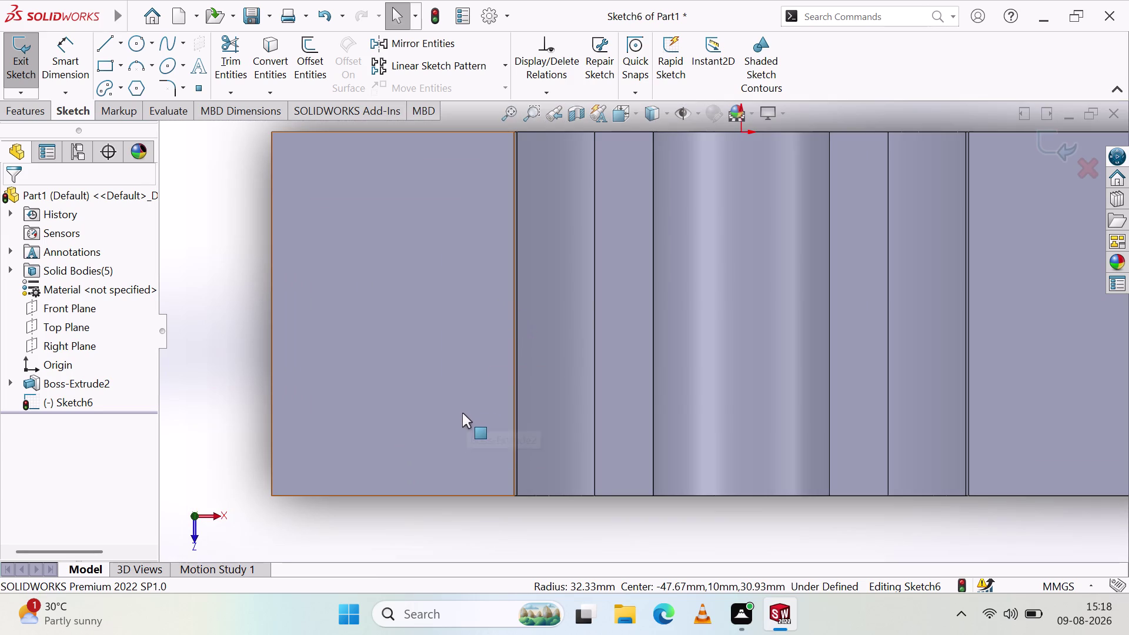
key(ctrl+z)
key(ctrl+z)
key(ctrl+z)
key(ctrl+z)
key(ctrl+z)
key(ctrl+z)
key(ctrl+z)
key(ctrl+z)
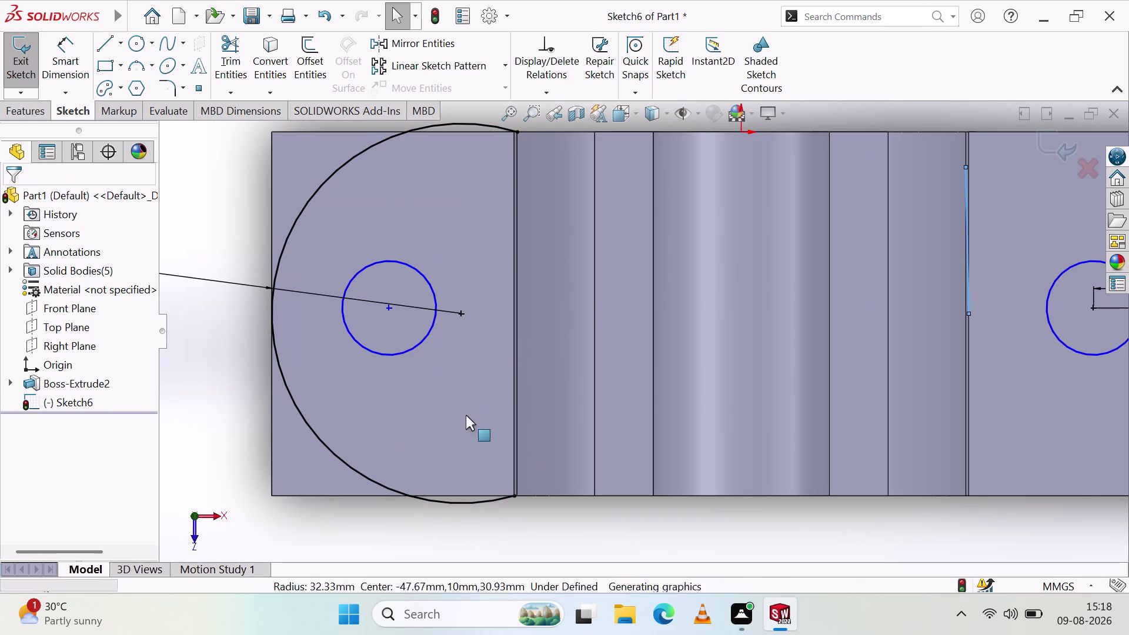
key(ctrl+z)
key(ctrl+z)
key(ctrl+z)
key(ctrl+z)
key(ctrl+z)
key(ctrl+z)
key(ctrl+z)
key(ctrl+z)
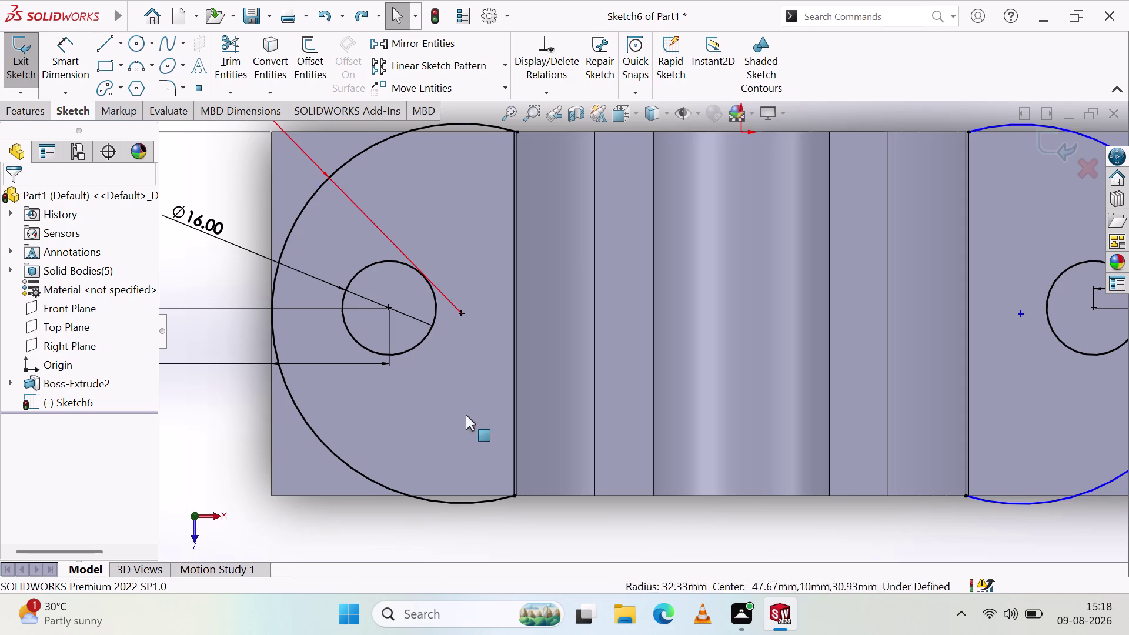
key(ctrl+z)
key(ctrl+z)
key(ctrl+z)
key(ctrl+z)
key(ctrl+z)
key(ctrl+z)
key(ctrl+z)
key(ctrl+z)
key(ctrl+z)
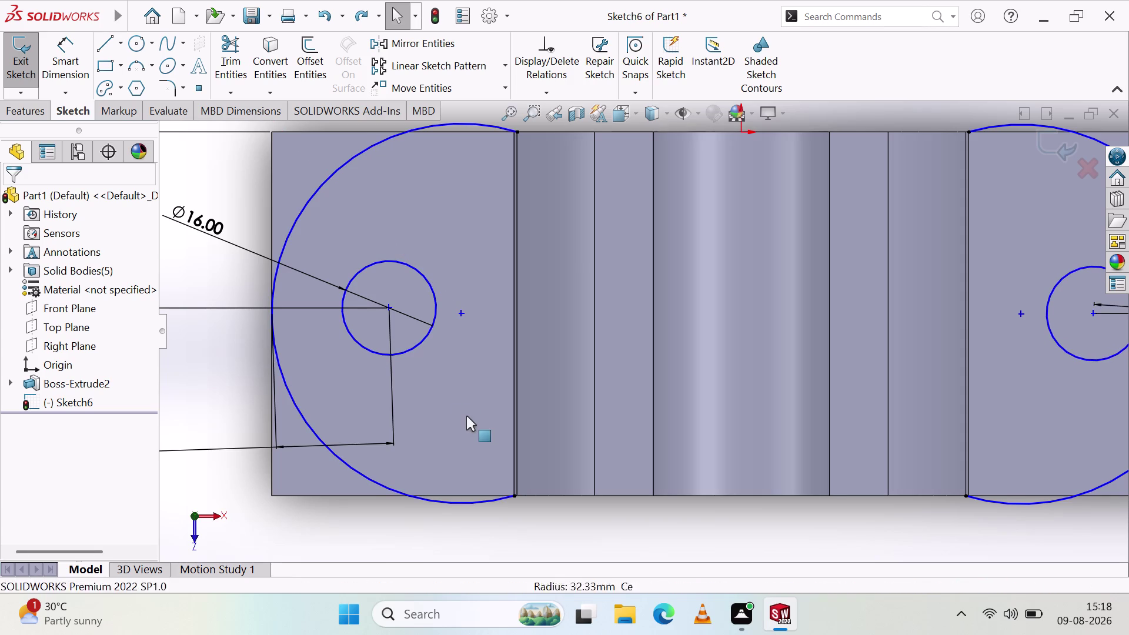
key(ctrl+z)
key(ctrl+z)
key(ctrl+z)
key(ctrl+z)
key(ctrl+z)
key(ctrl+z)
key(ctrl+z)
key(ctrl+z)
key(ctrl+z)
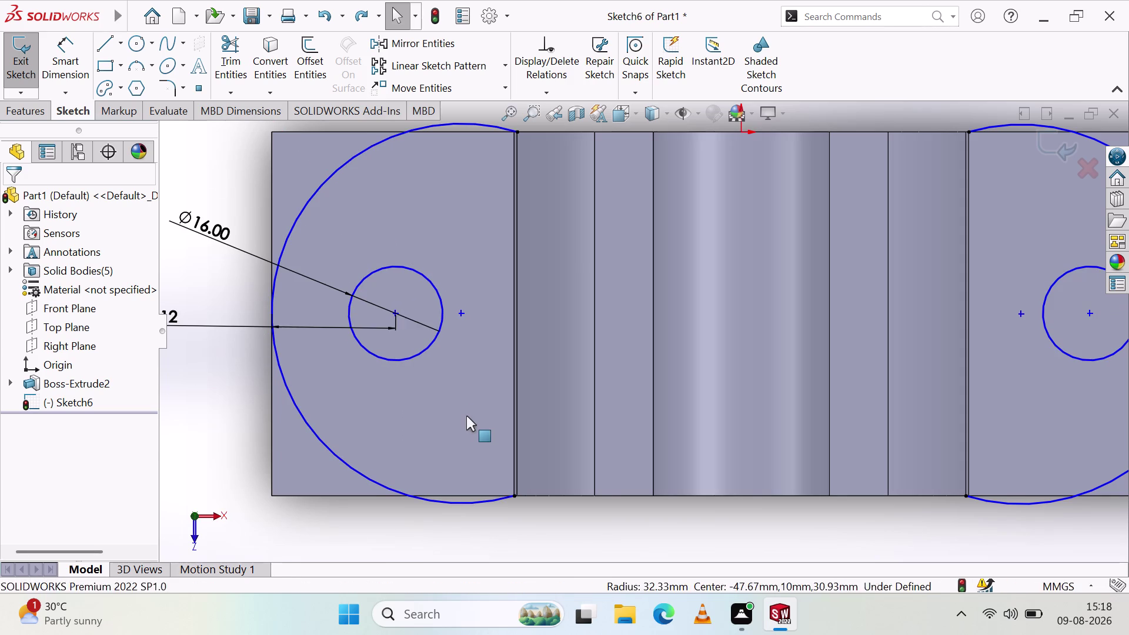
key(ctrl+z)
key(ctrl+z)
key(ctrl+z)
key(ctrl+z)
key(ctrl+z)
key(ctrl+z)
key(ctrl+z)
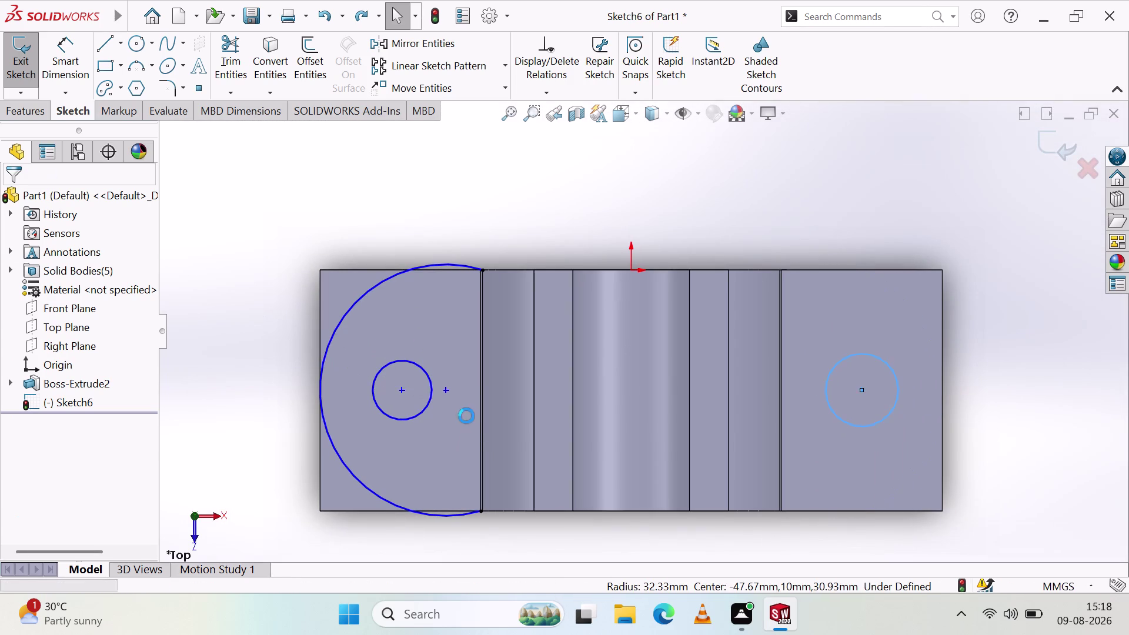
key(ctrl+z)
key(ctrl+z)
key(ctrl+z)
key(ctrl+z)
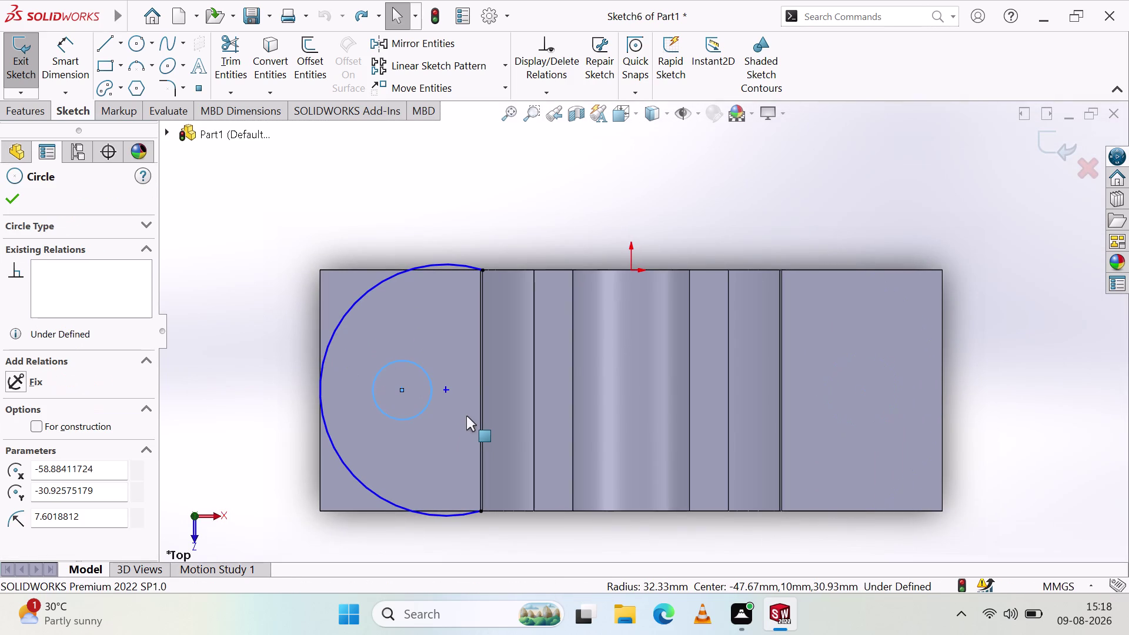
key(ctrl+z)
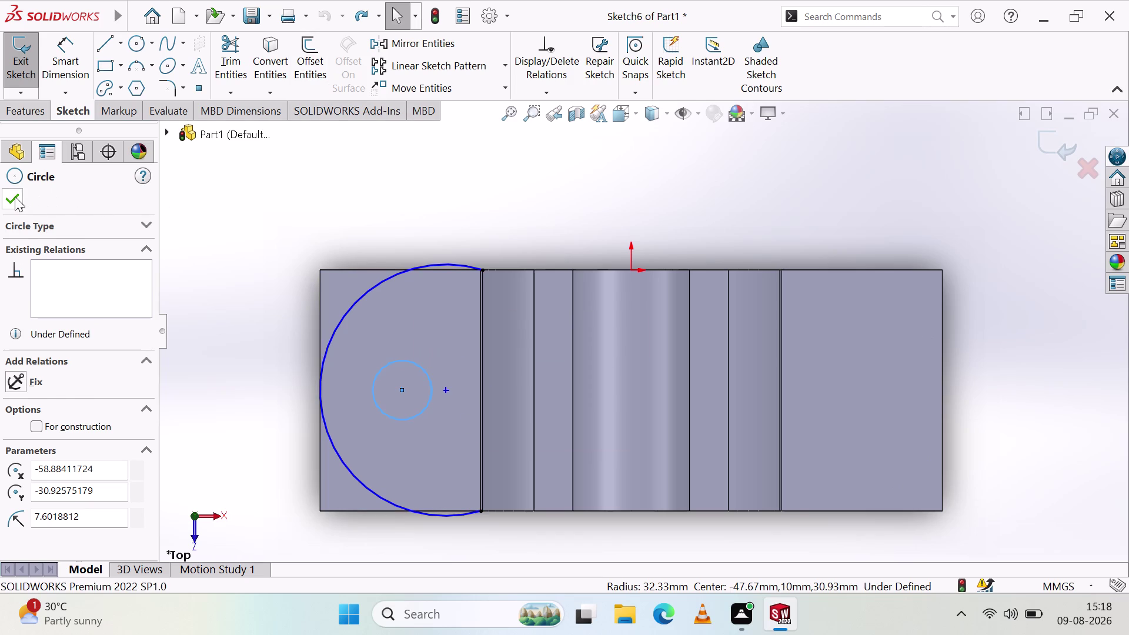
Close the circle properties and delete the left pad's large and small circles.
click(14, 196)
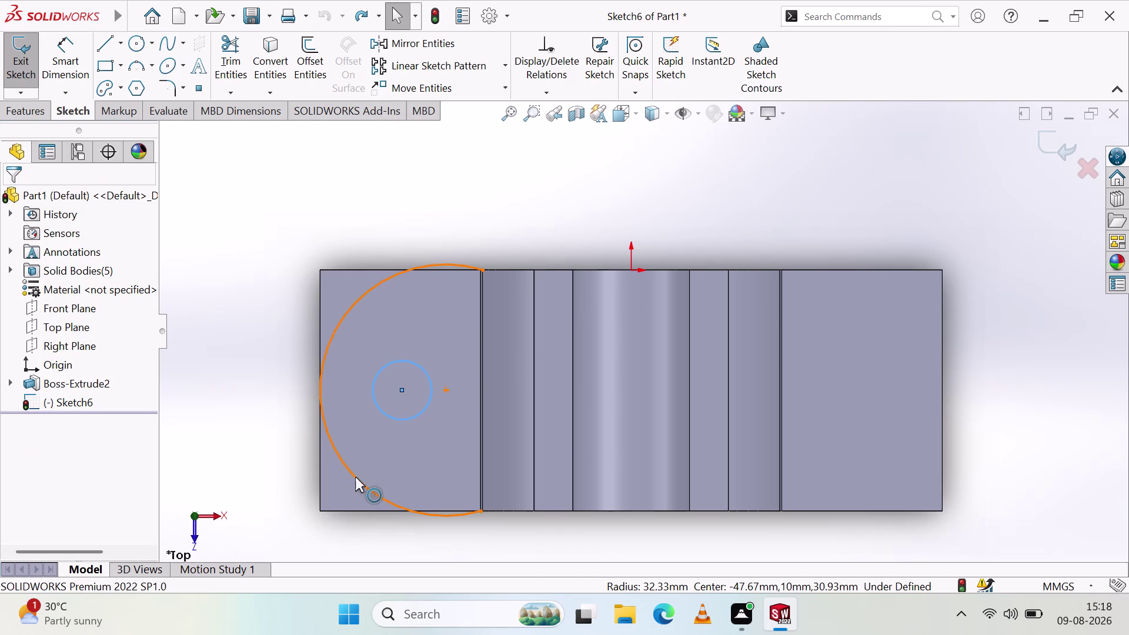
click(355, 477)
key(Delete)
click(388, 416)
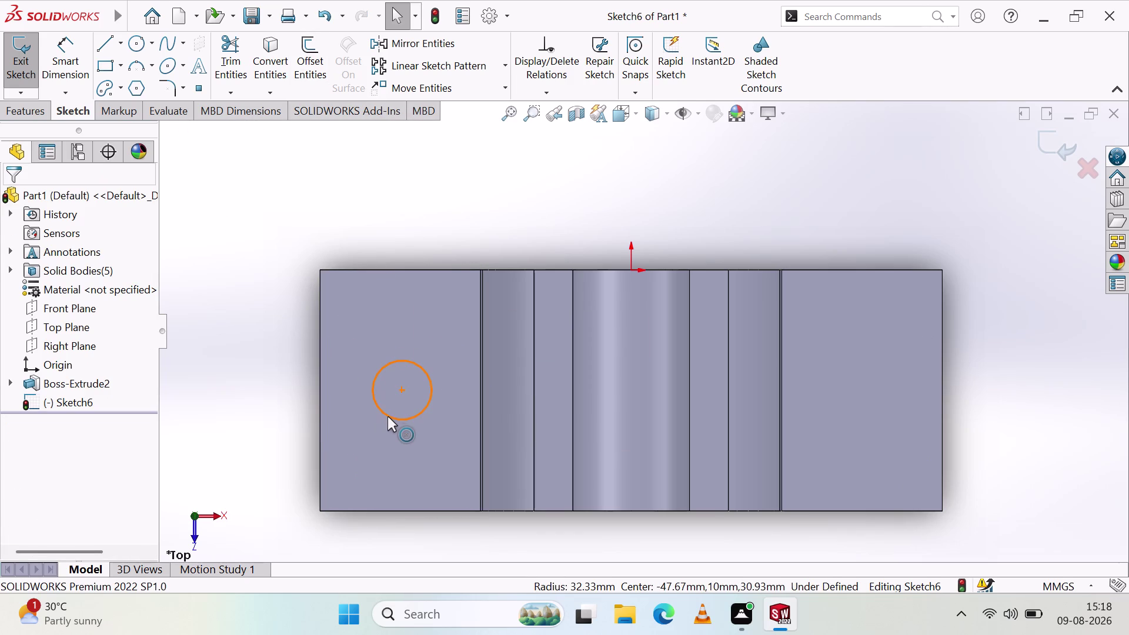
key(Delete)
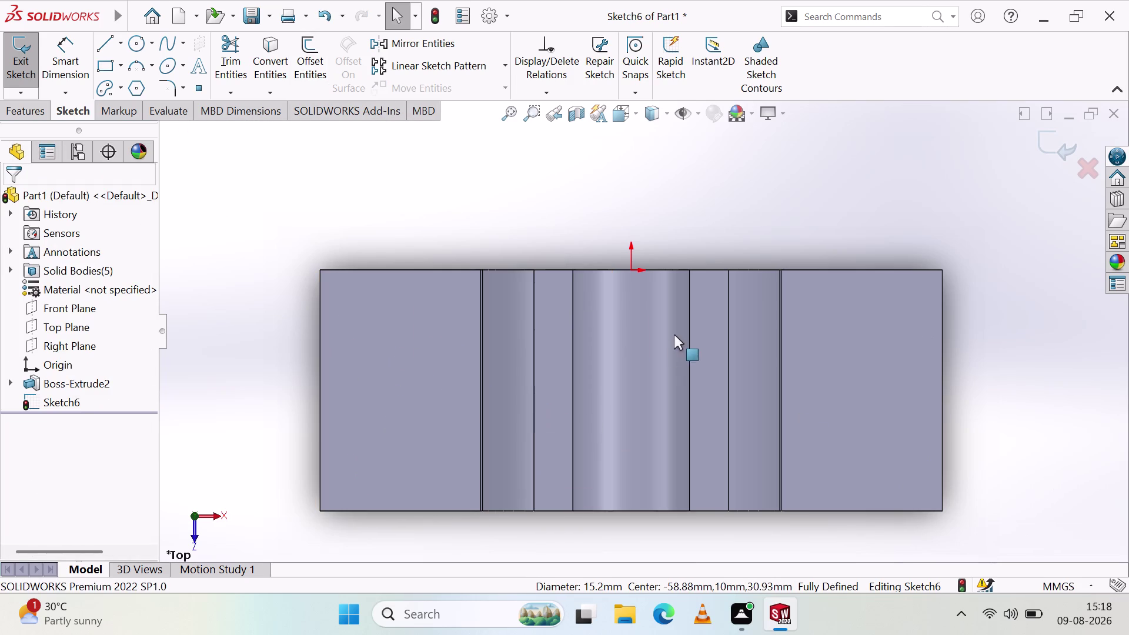
middle_drag(717, 427, 657, 236)
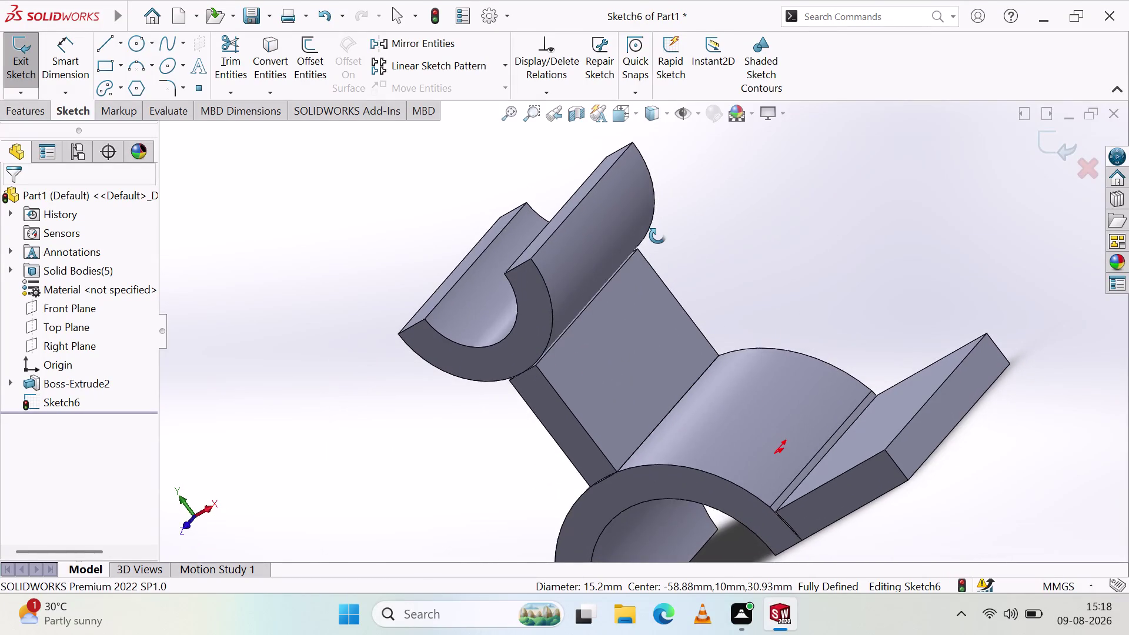
middle_drag(658, 236, 809, 397)
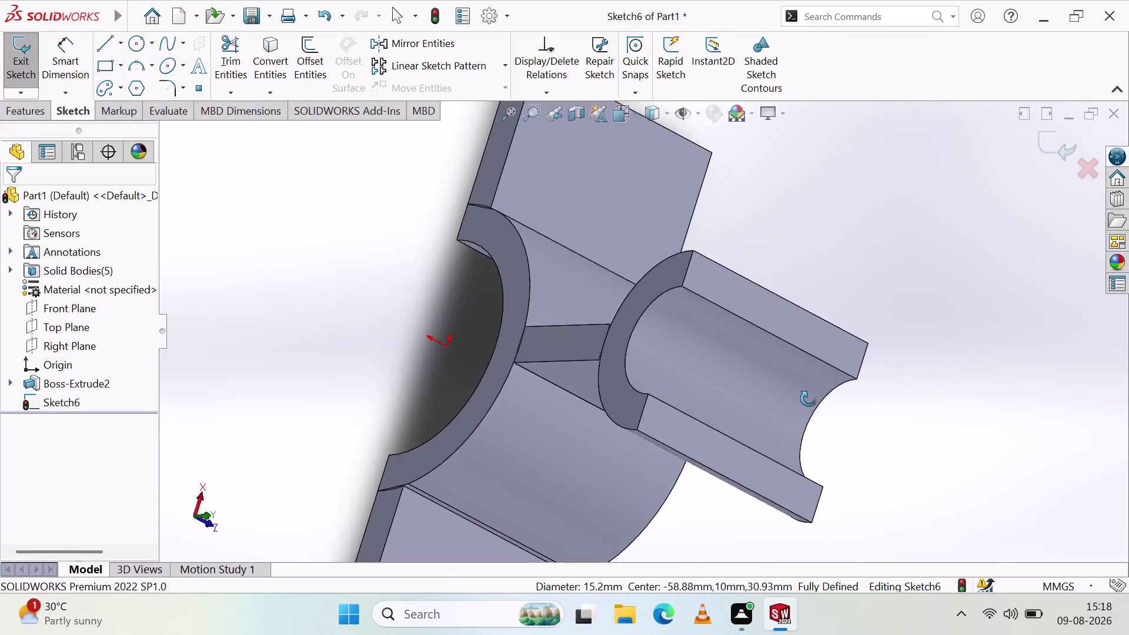
middle_drag(809, 397, 787, 279)
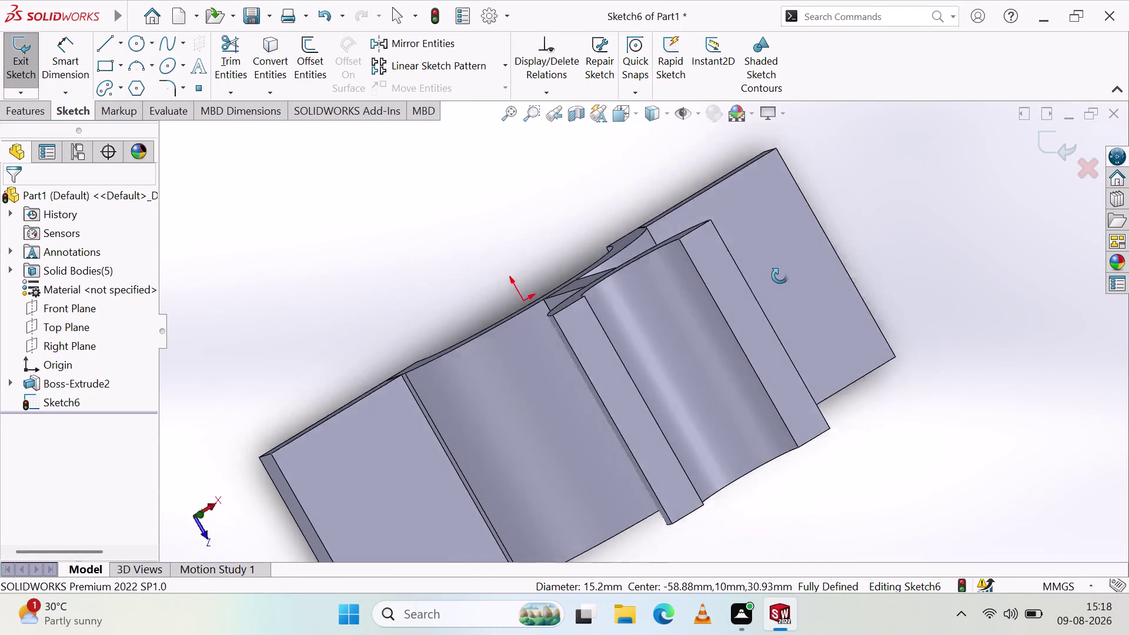
middle_drag(787, 279, 750, 260)
click(204, 532)
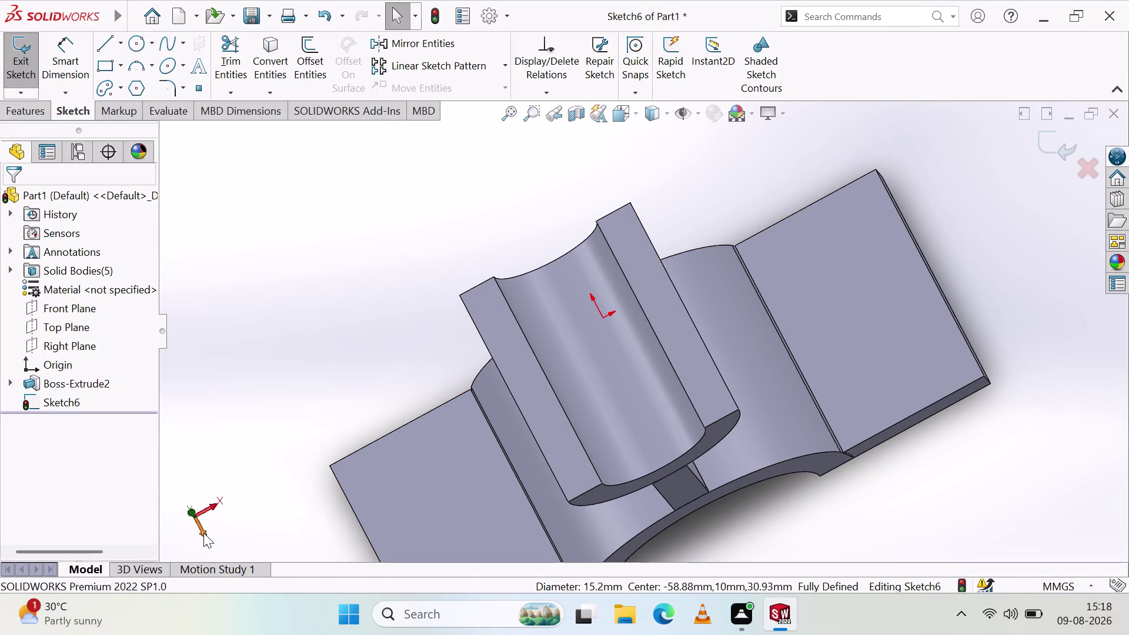
click(218, 517)
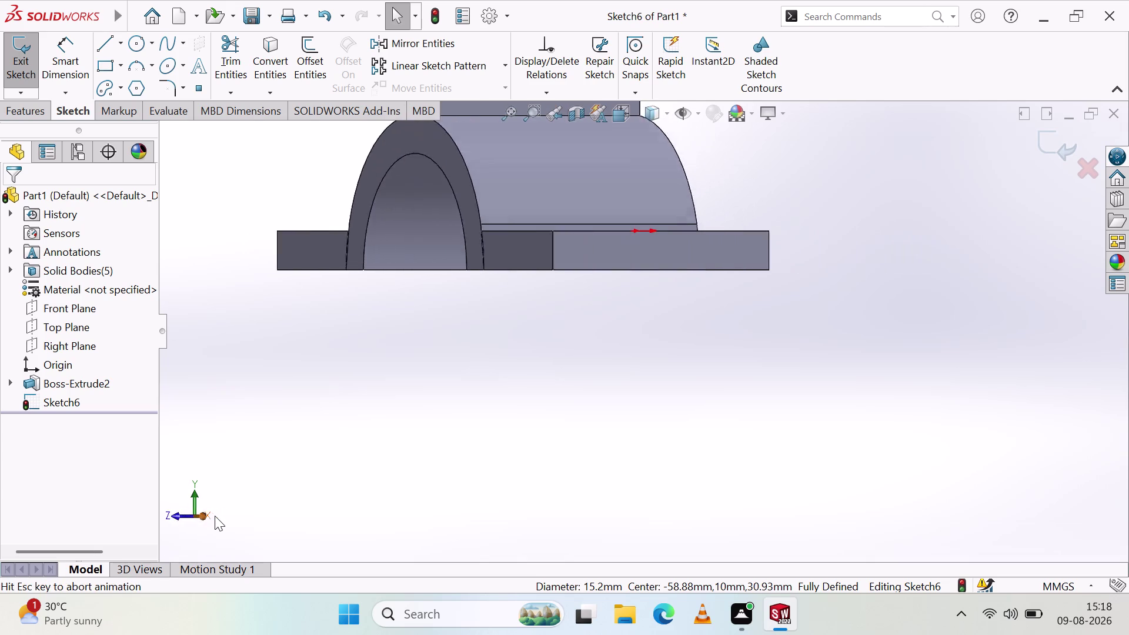
click(169, 516)
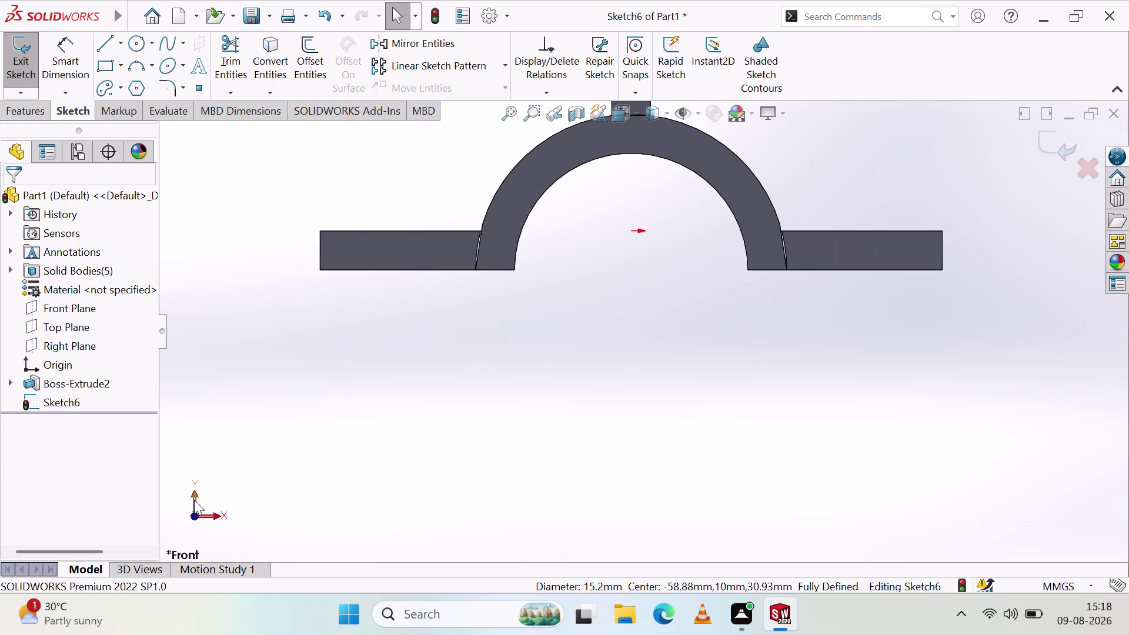
click(194, 491)
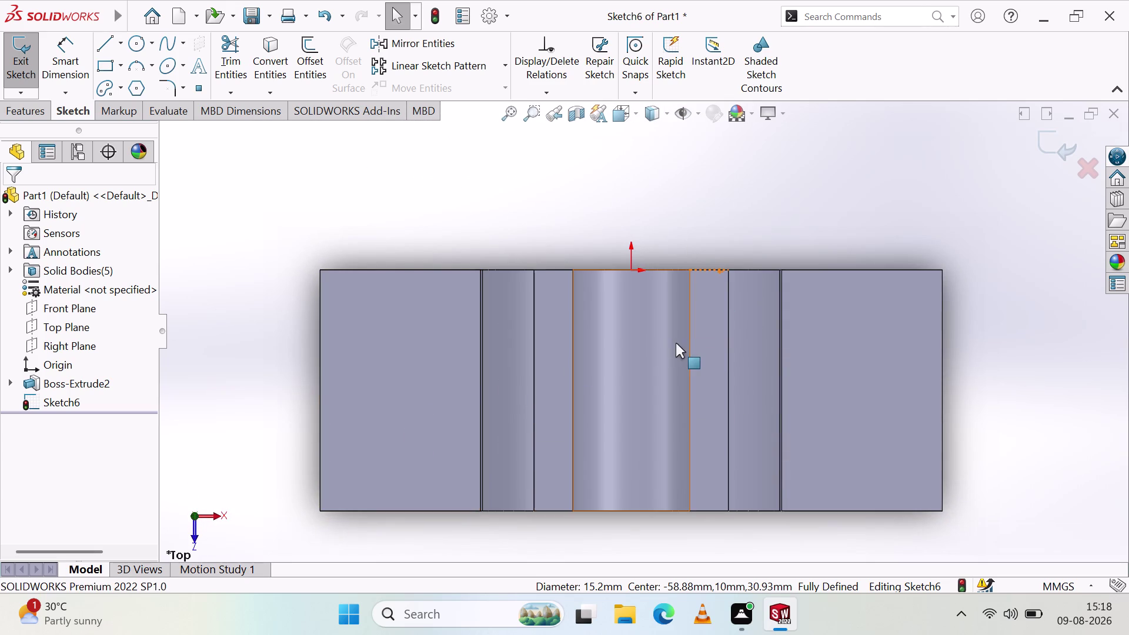
middle_drag(715, 408, 726, 328)
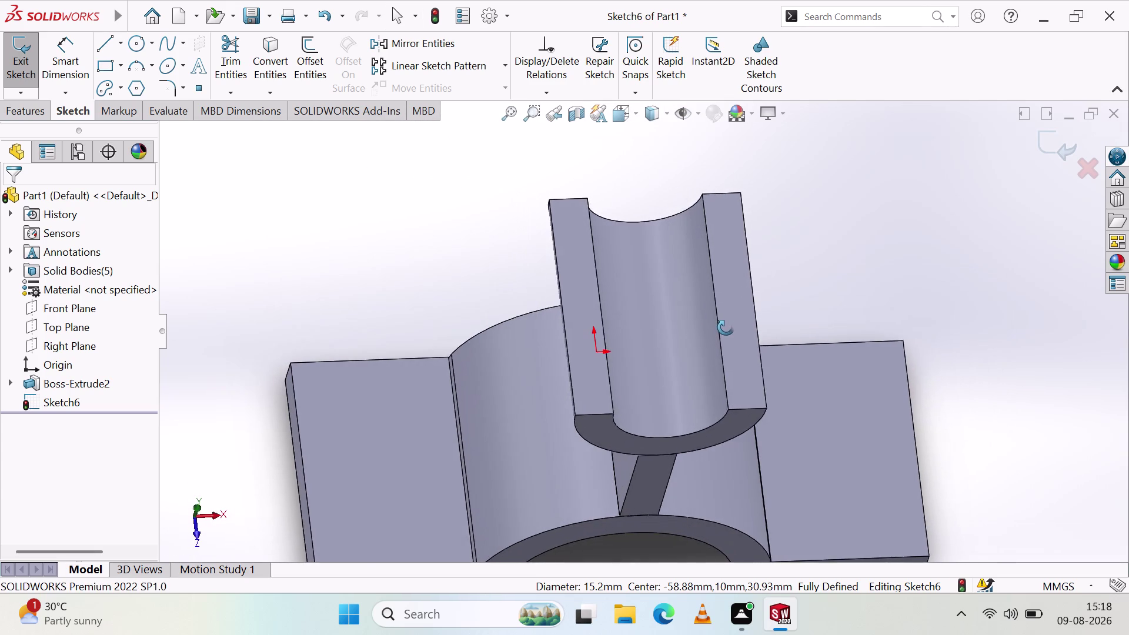
middle_drag(726, 328, 724, 380)
click(216, 511)
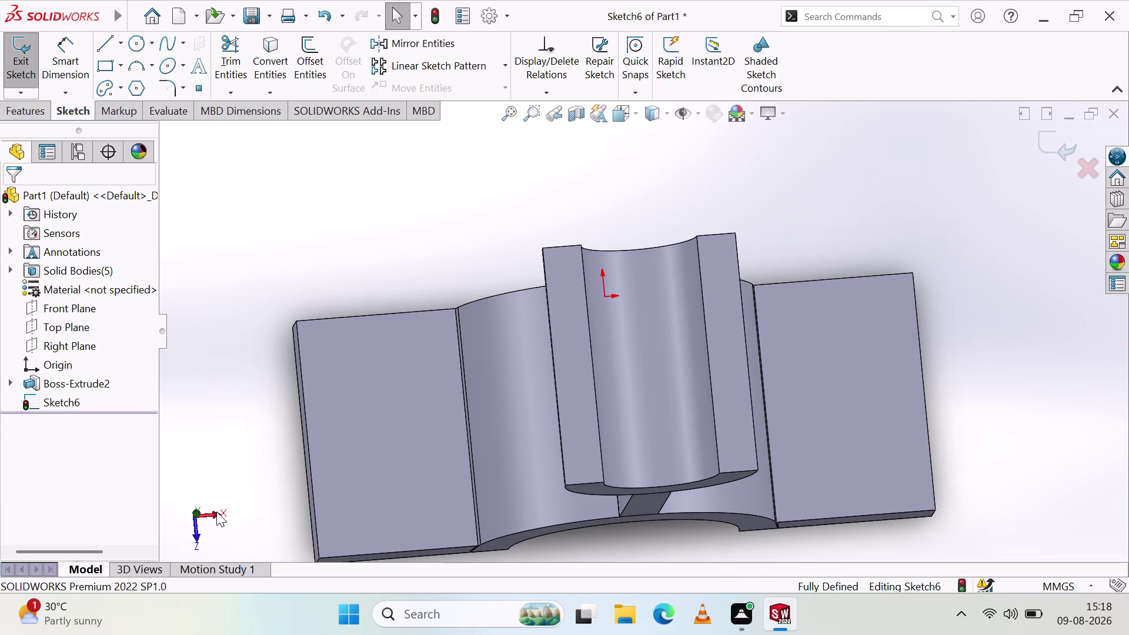
click(196, 540)
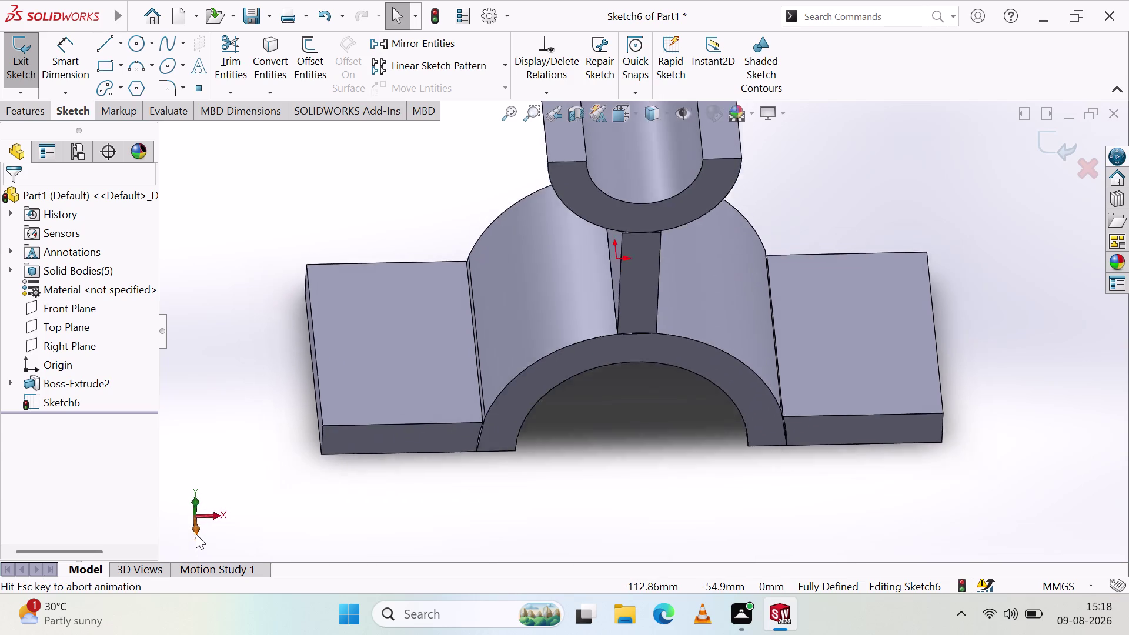
click(195, 494)
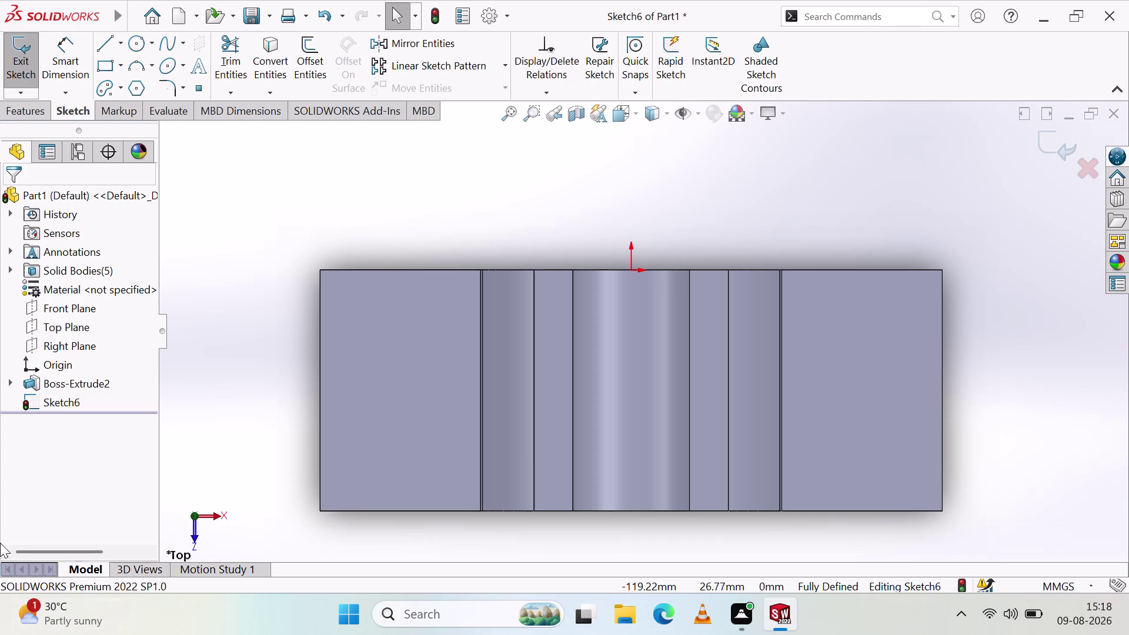
Sketch a 62 mm vertical line from top to bottom edge at the left pad's boundary.
scroll(down, 3)
scroll(up, 3)
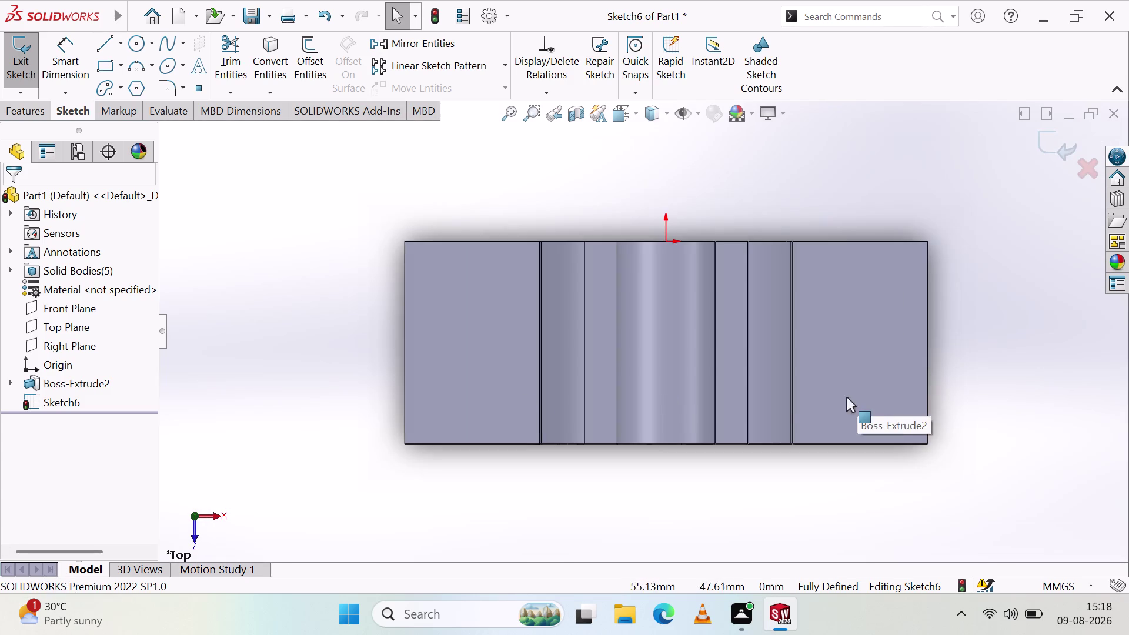
scroll(down, 3)
scroll(up, 3)
scroll(down, 3)
scroll(up, 3)
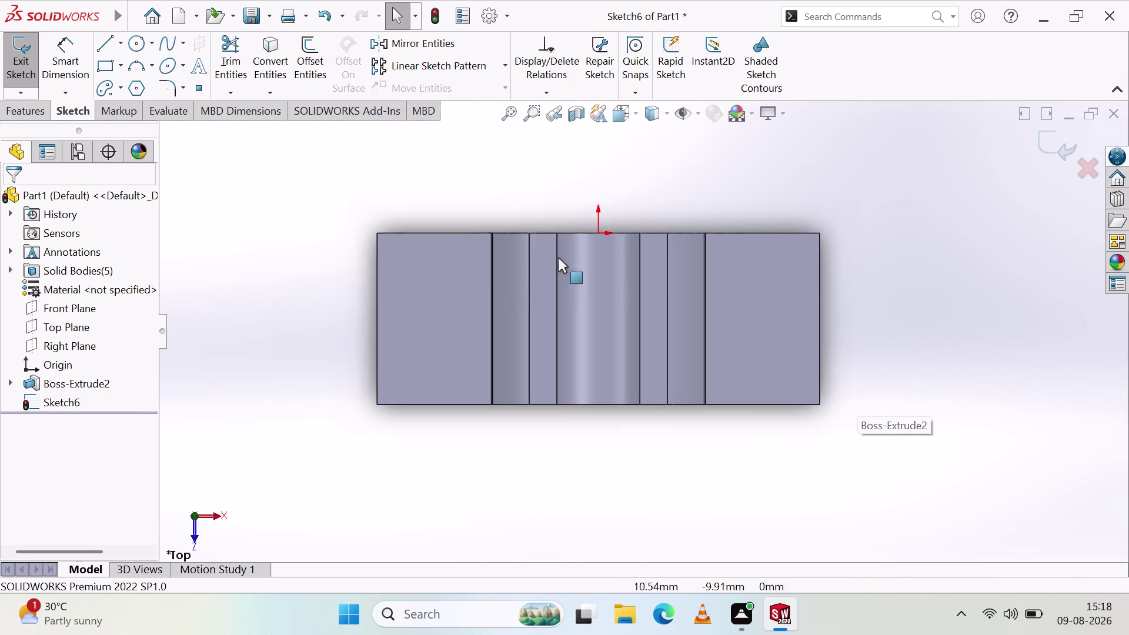
key(Escape)
key(Escape)
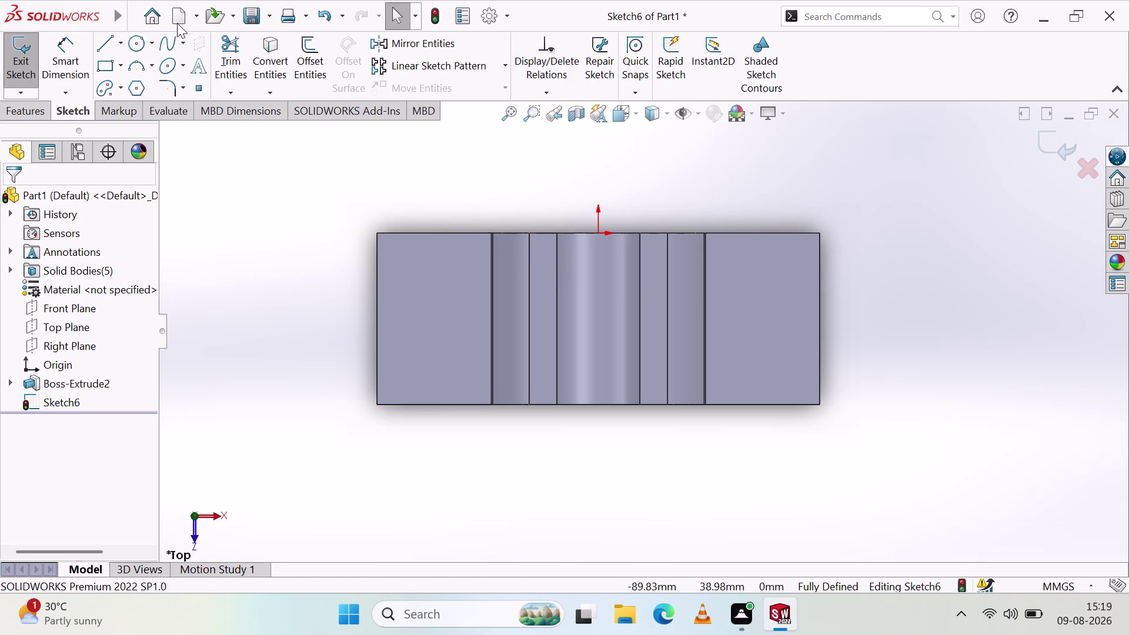
click(103, 45)
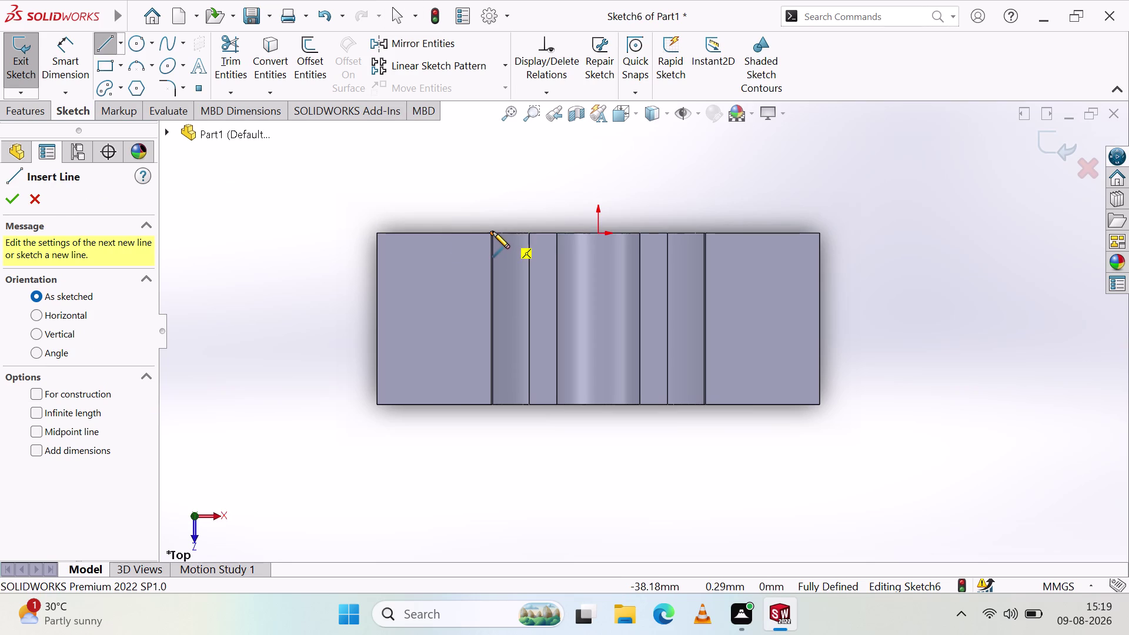
scroll(down, 3)
scroll(down, 3)
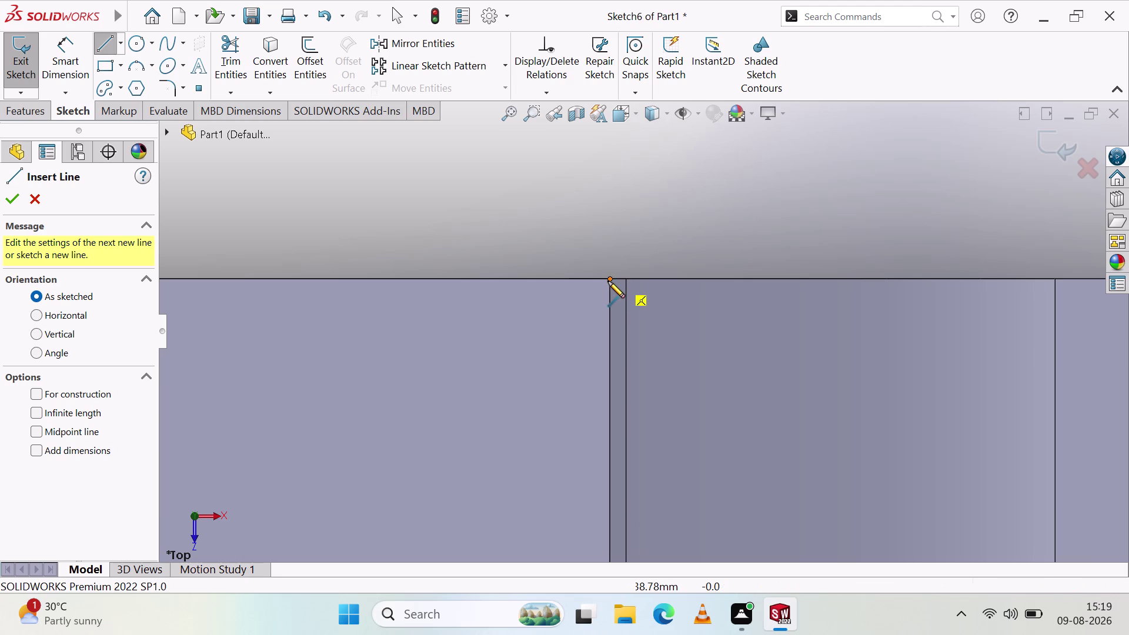
click(610, 278)
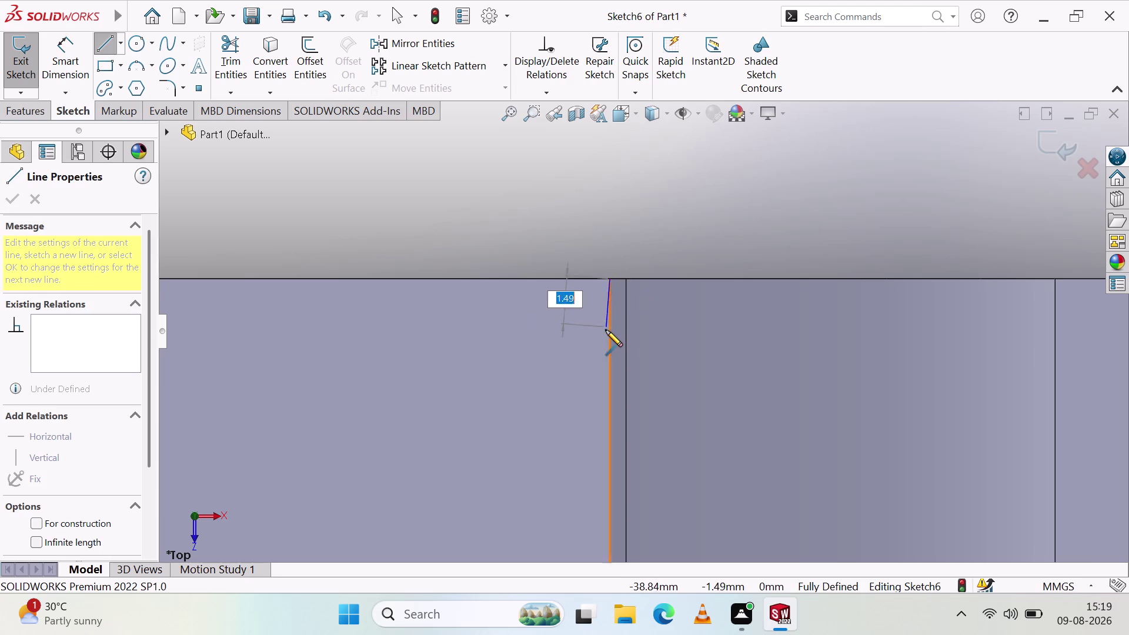
scroll(down, 3)
scroll(down, 3)
scroll(up, 3)
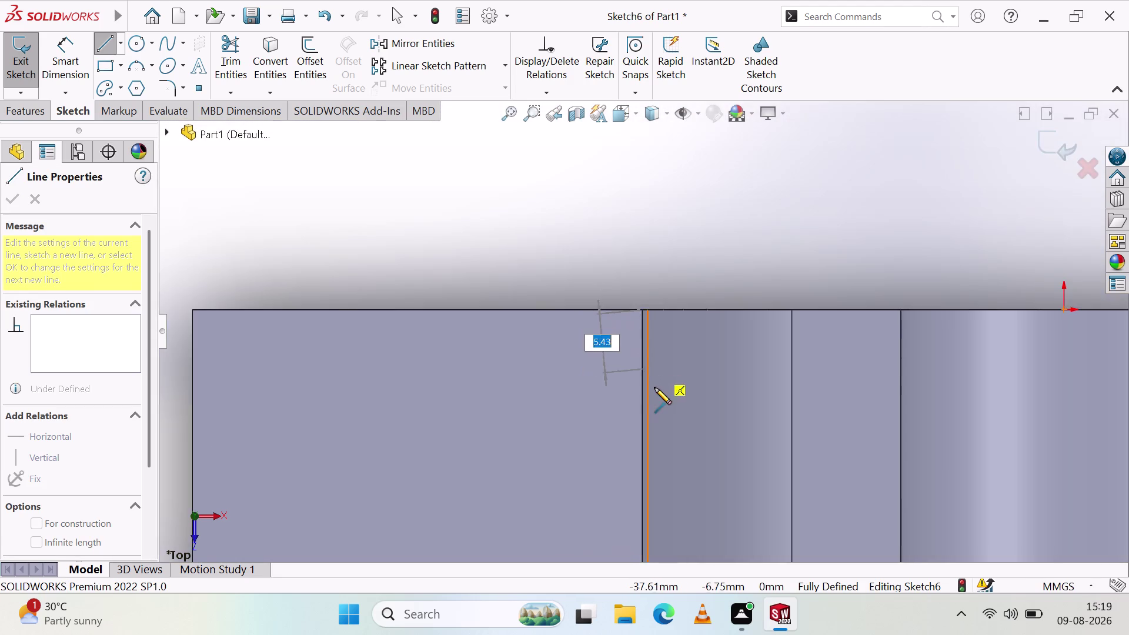
scroll(down, 3)
scroll(up, 3)
scroll(down, 3)
scroll(up, 3)
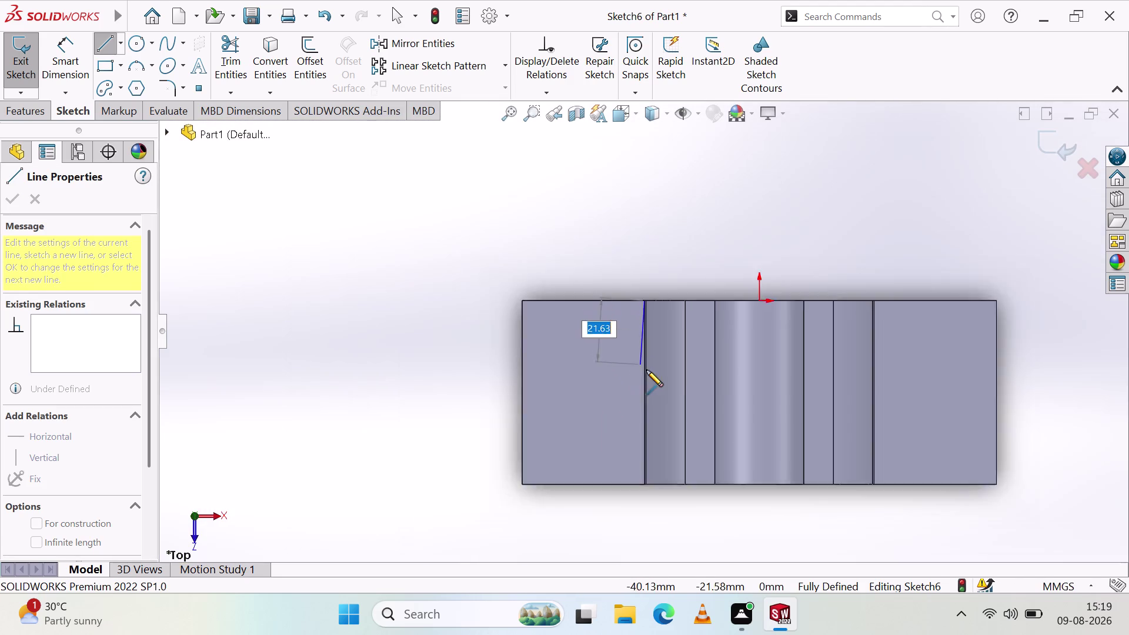
scroll(up, 3)
scroll(down, 3)
scroll(down, 3)
scroll(up, 3)
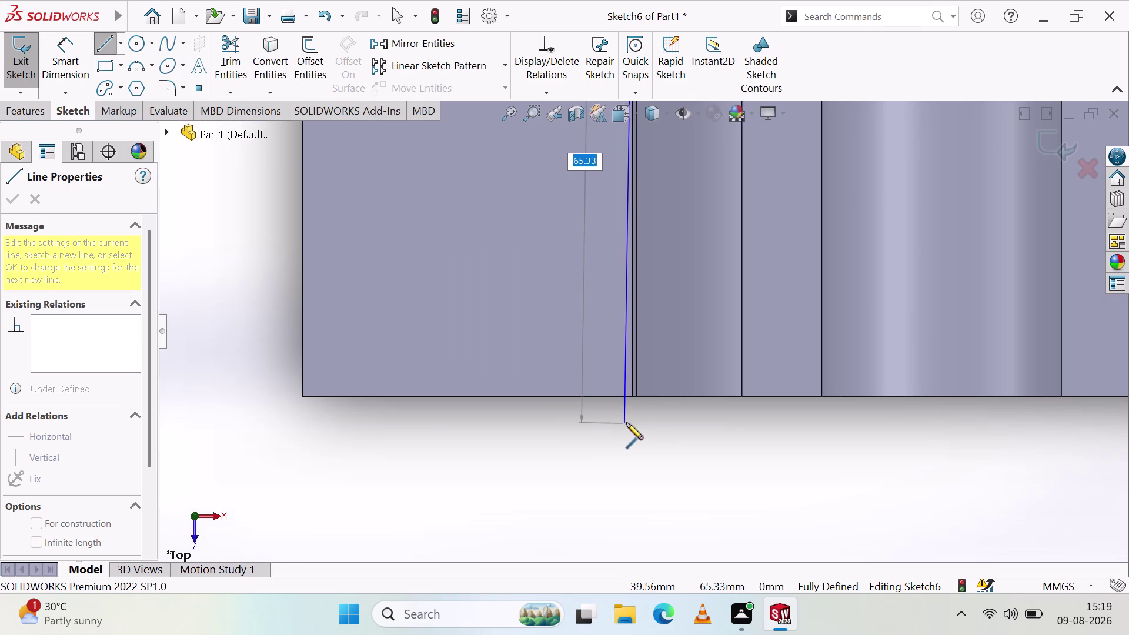
scroll(down, 3)
scroll(down, 3)
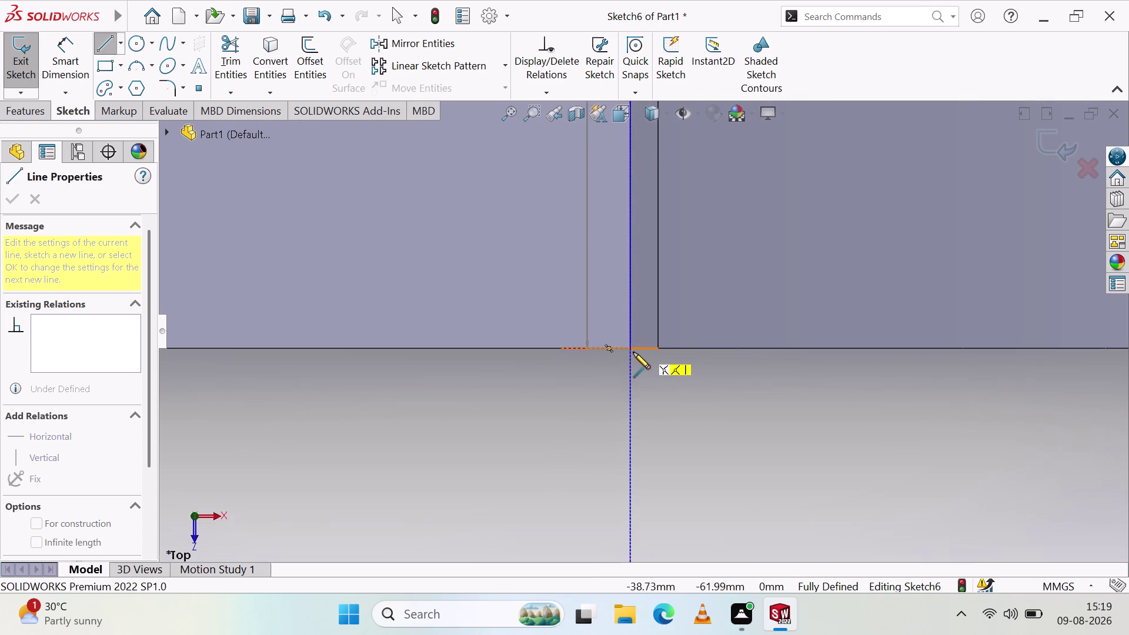
scroll(down, 3)
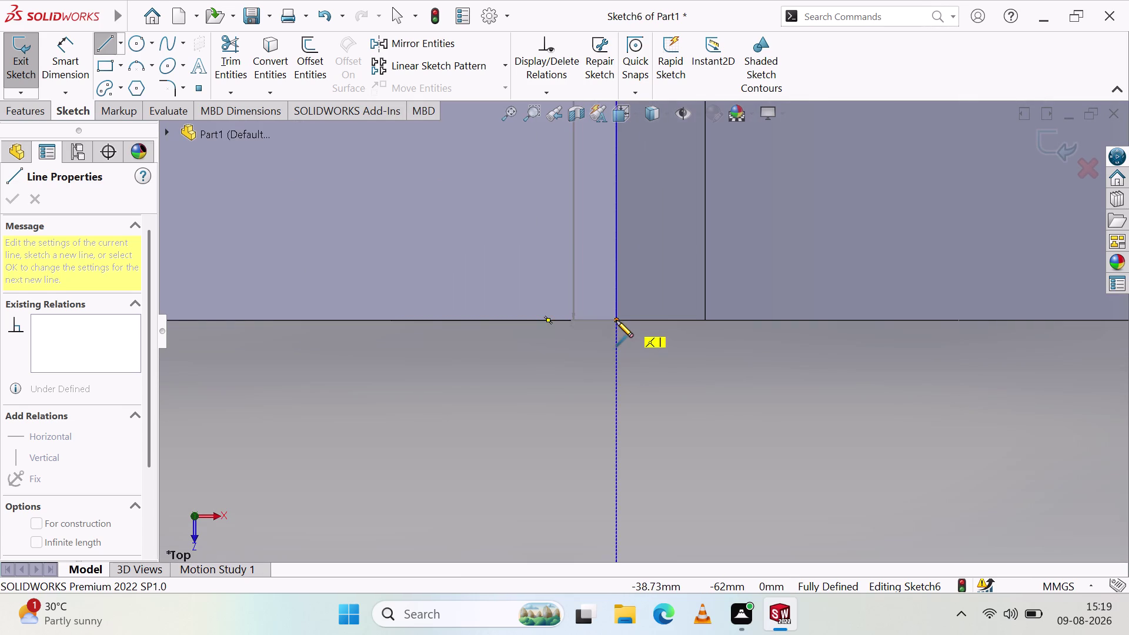
click(616, 321)
scroll(up, 3)
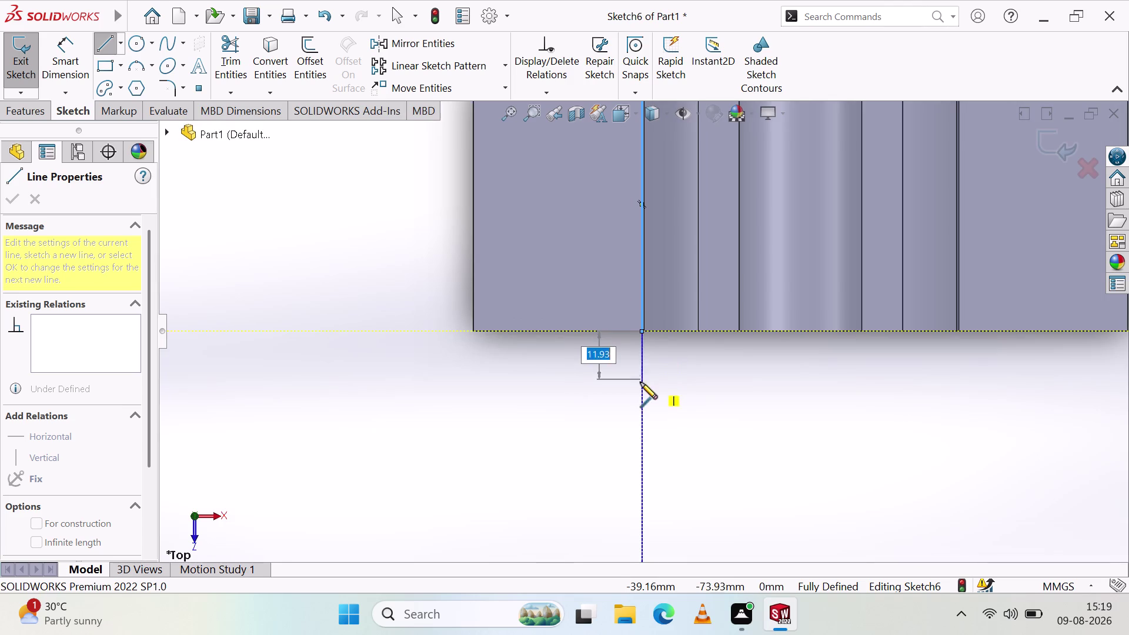
key(Escape)
key(Escape)
scroll(up, 3)
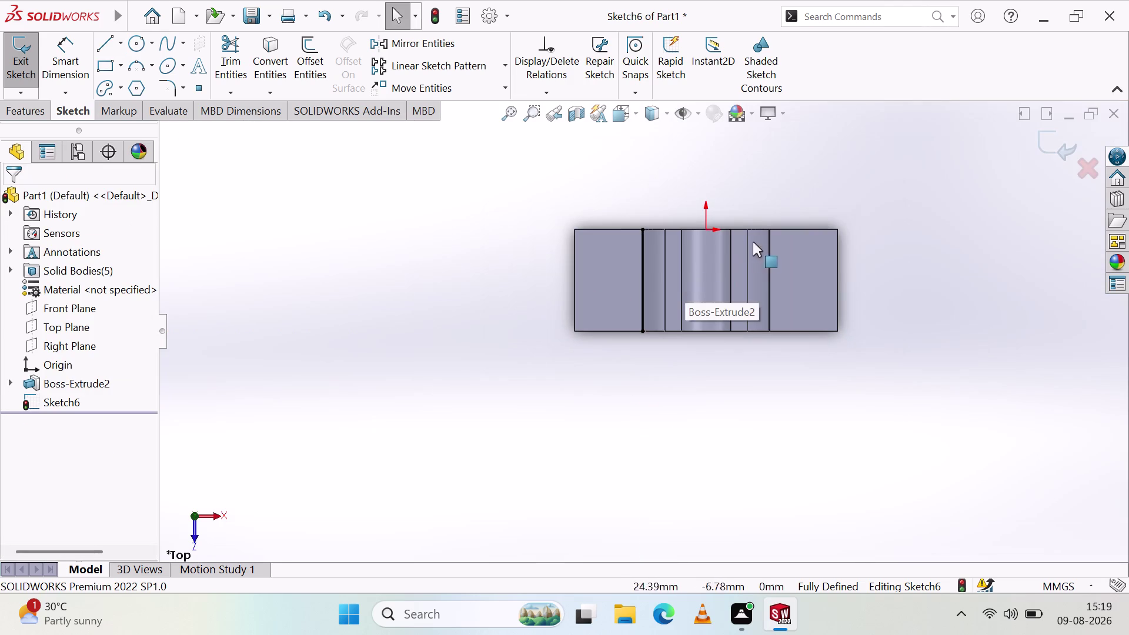
scroll(down, 3)
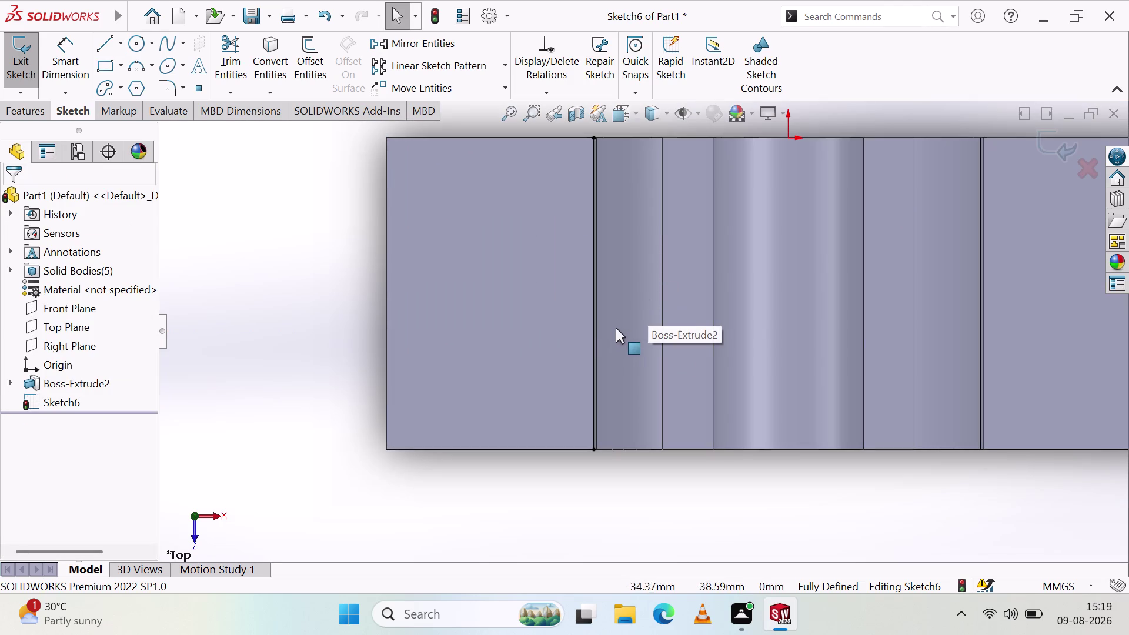
scroll(down, 3)
click(570, 369)
Start Mirror Entities on the line, with the vertical line as mirror reference.
scroll(up, 3)
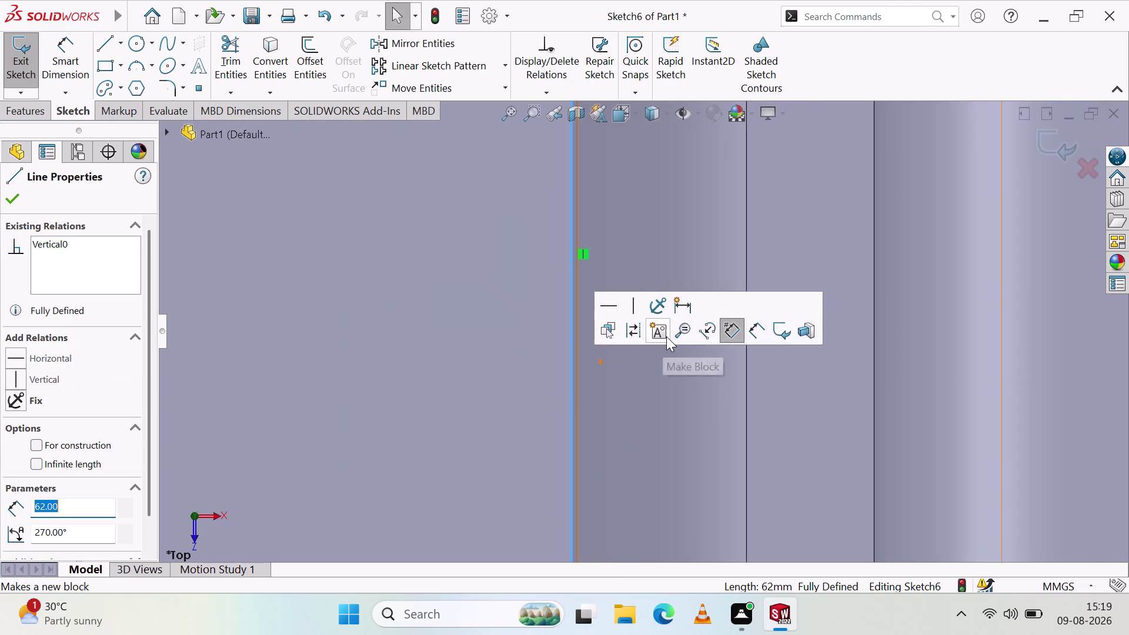
scroll(up, 3)
scroll(up, 3)
scroll(up, 3)
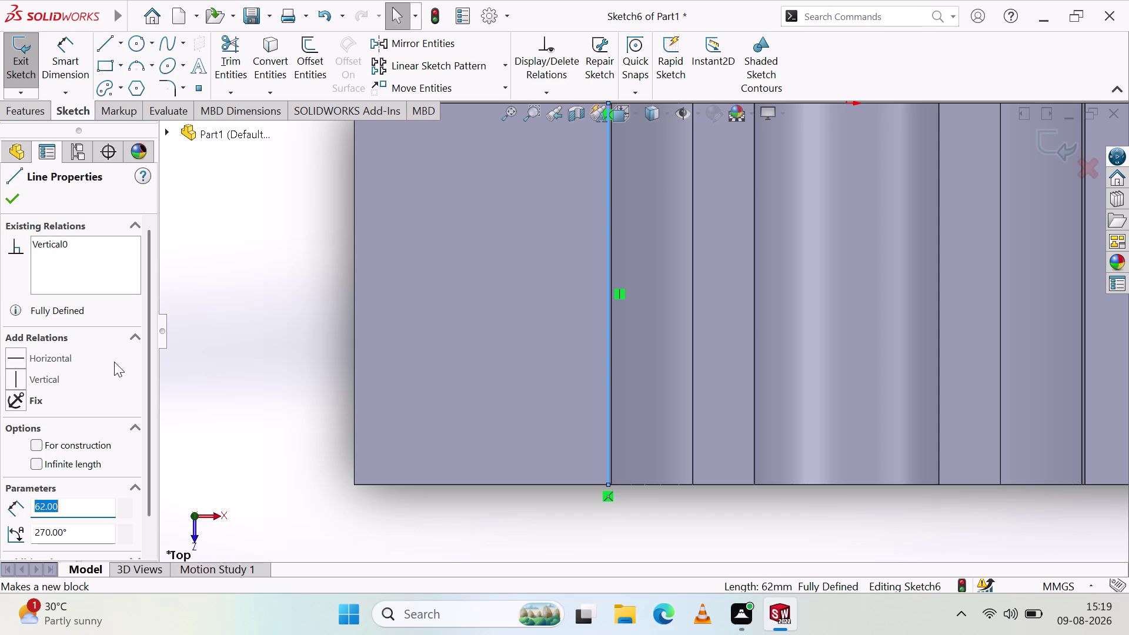
click(426, 45)
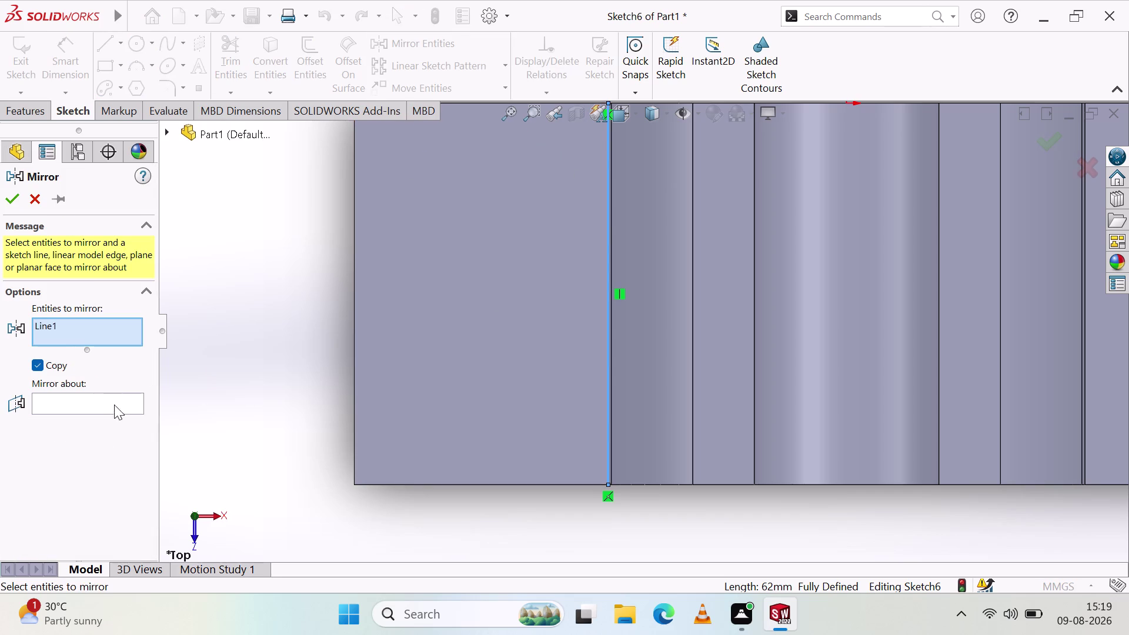
click(108, 406)
scroll(up, 3)
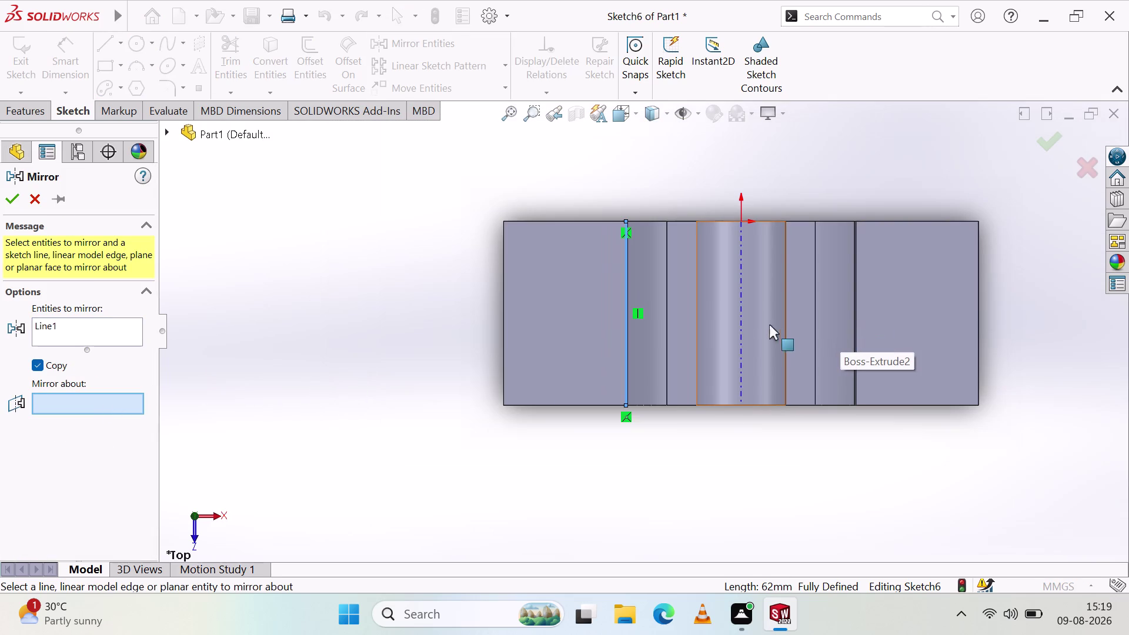
click(740, 342)
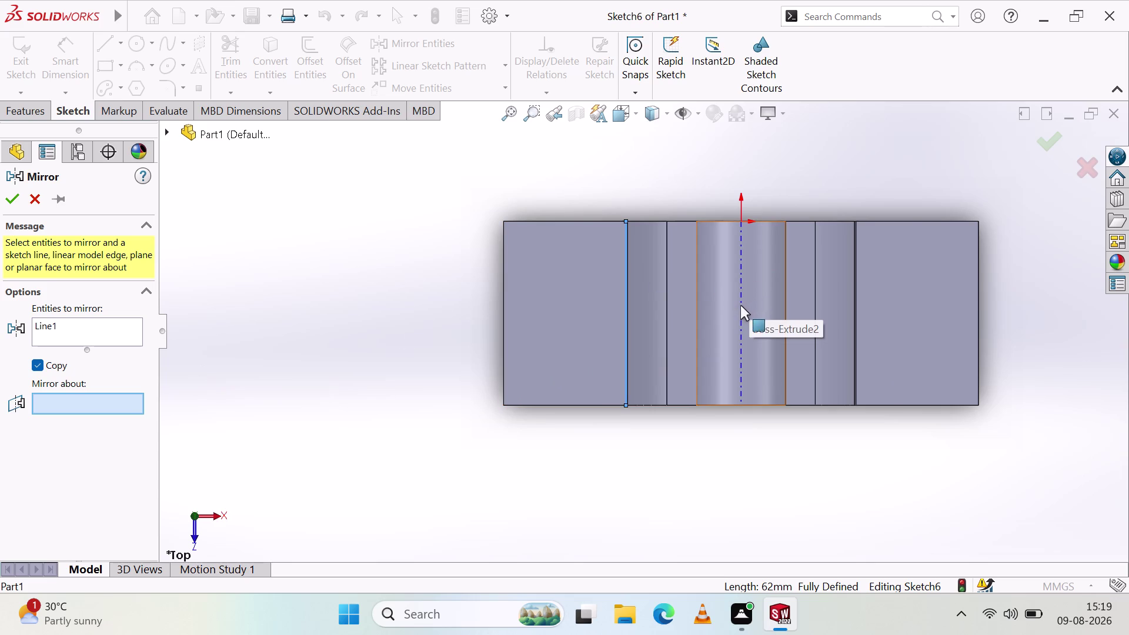
click(626, 331)
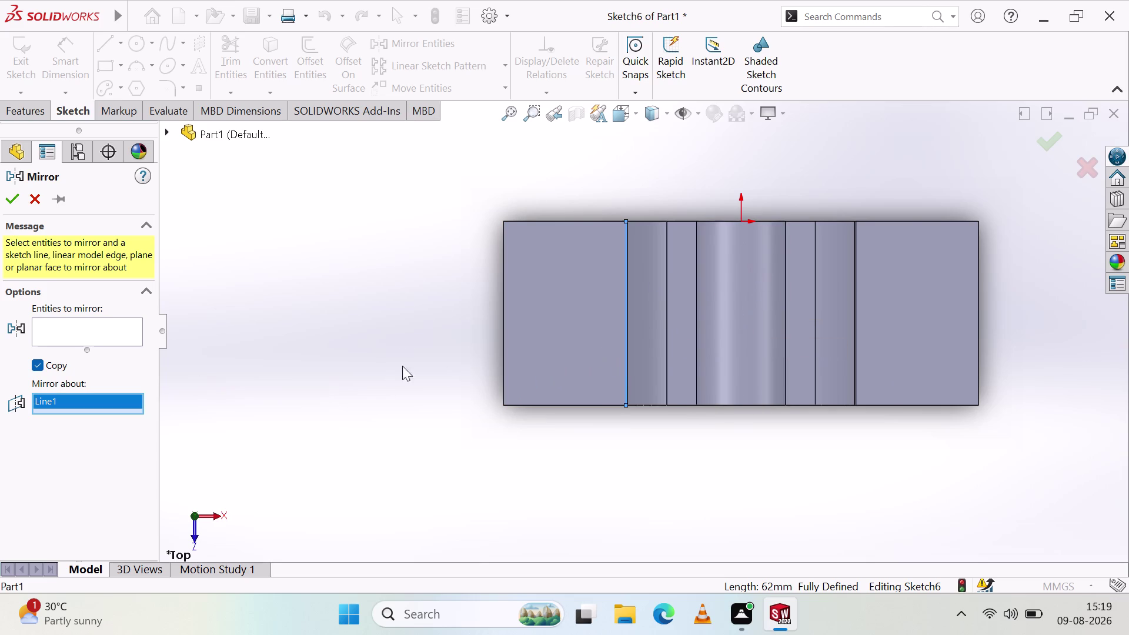
Cancel the mirror operation and undo its changes.
scroll(down, 3)
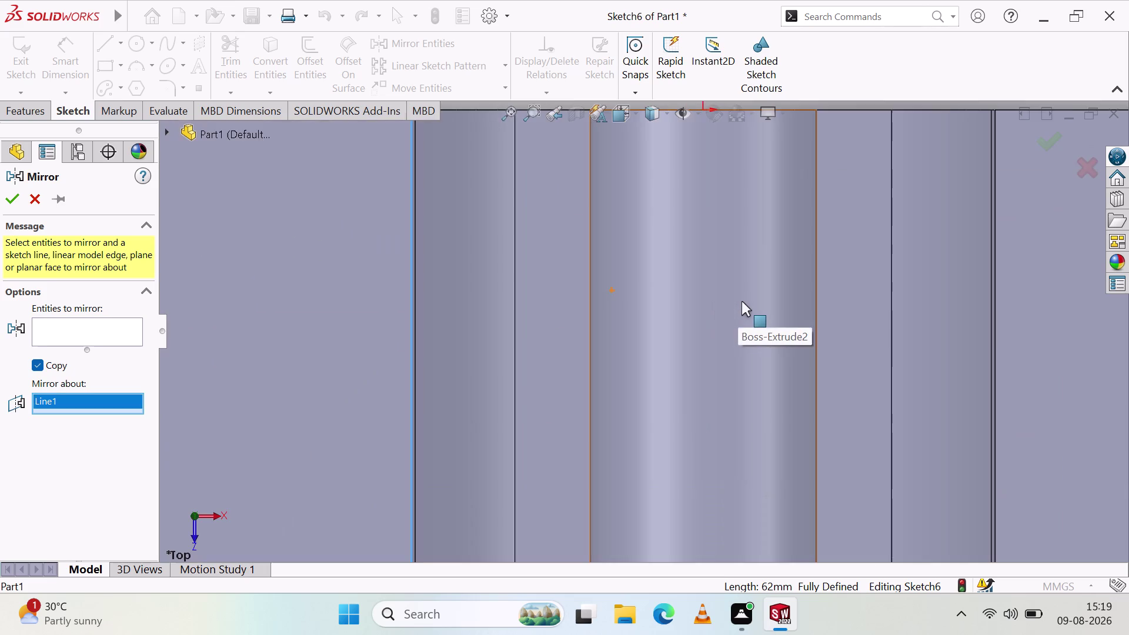
scroll(up, 3)
click(88, 334)
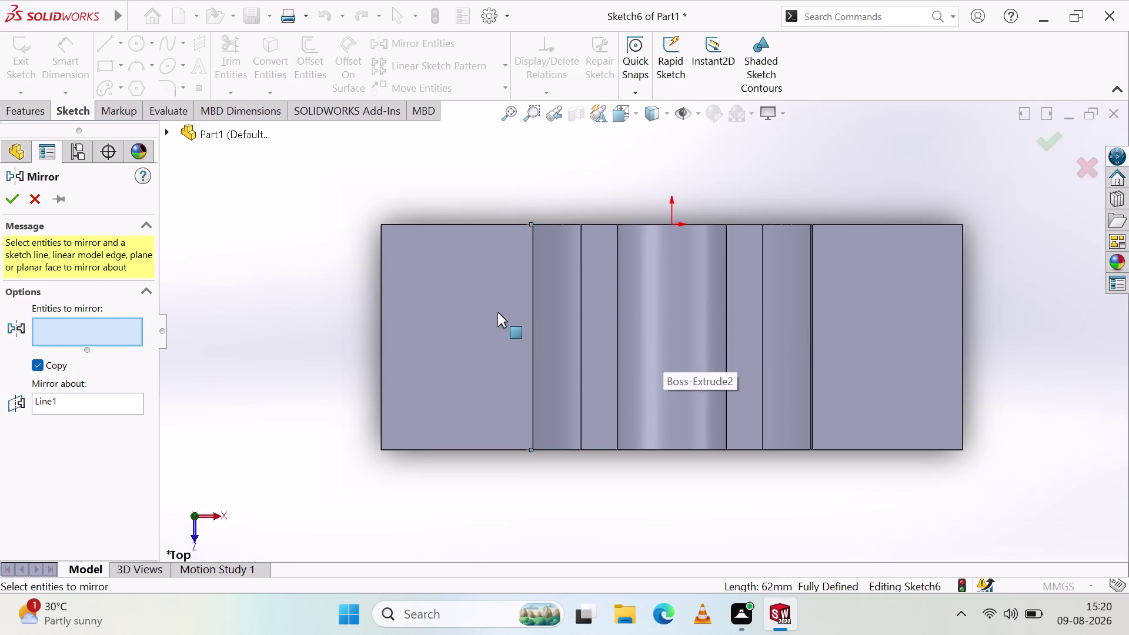
key(Escape)
key(ctrl+z)
key(ctrl+z)
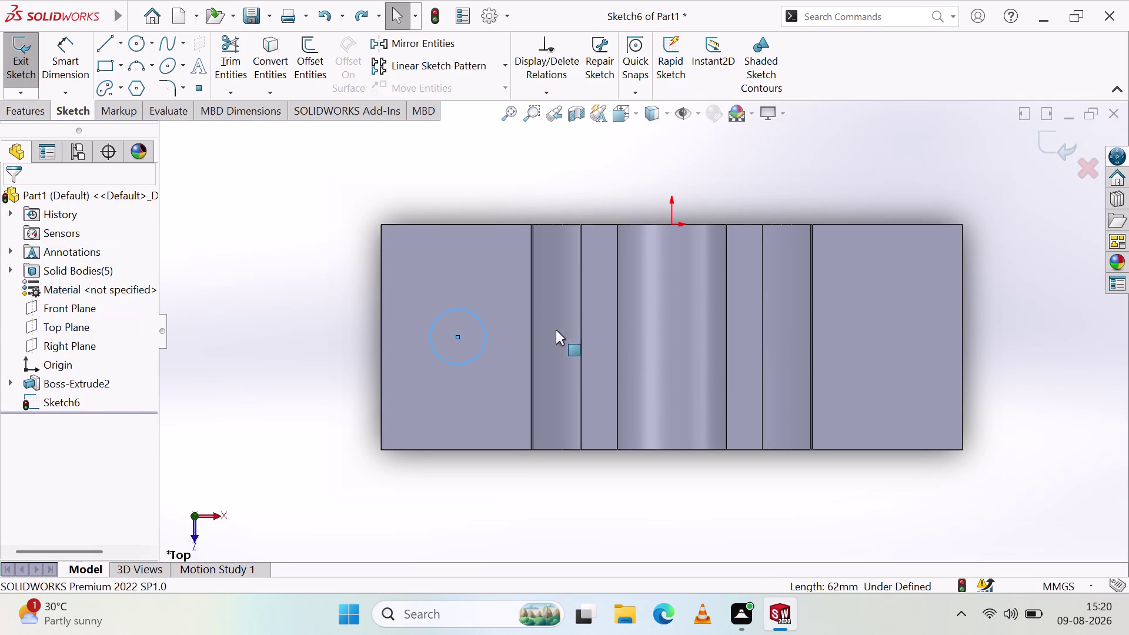
scroll(down, 3)
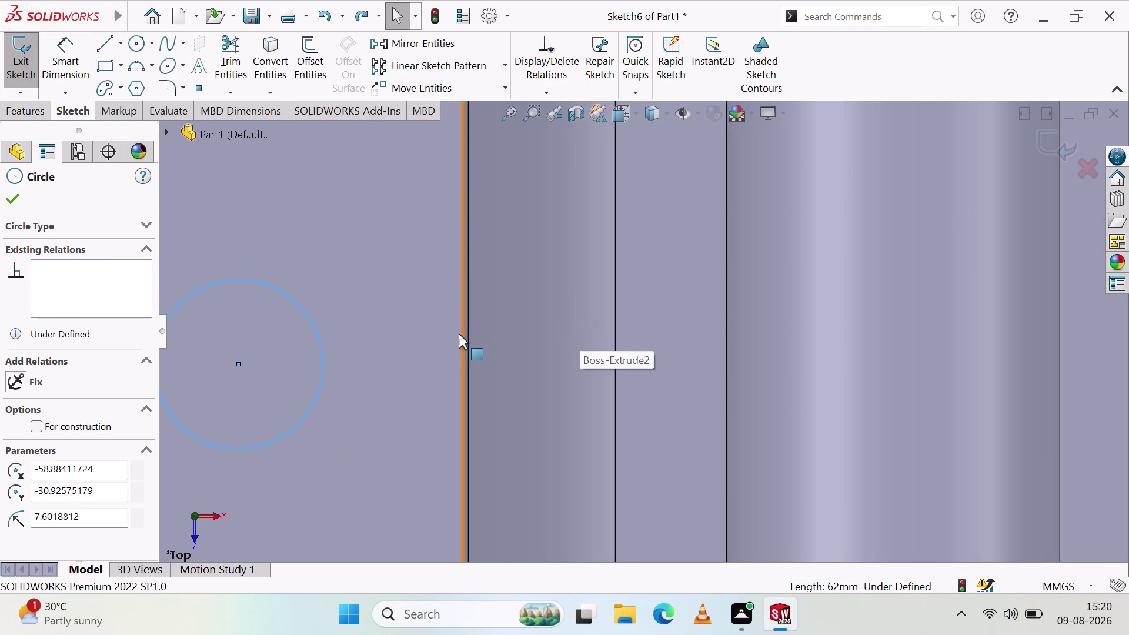
scroll(up, 3)
Delete the circle from the sketch.
click(456, 307)
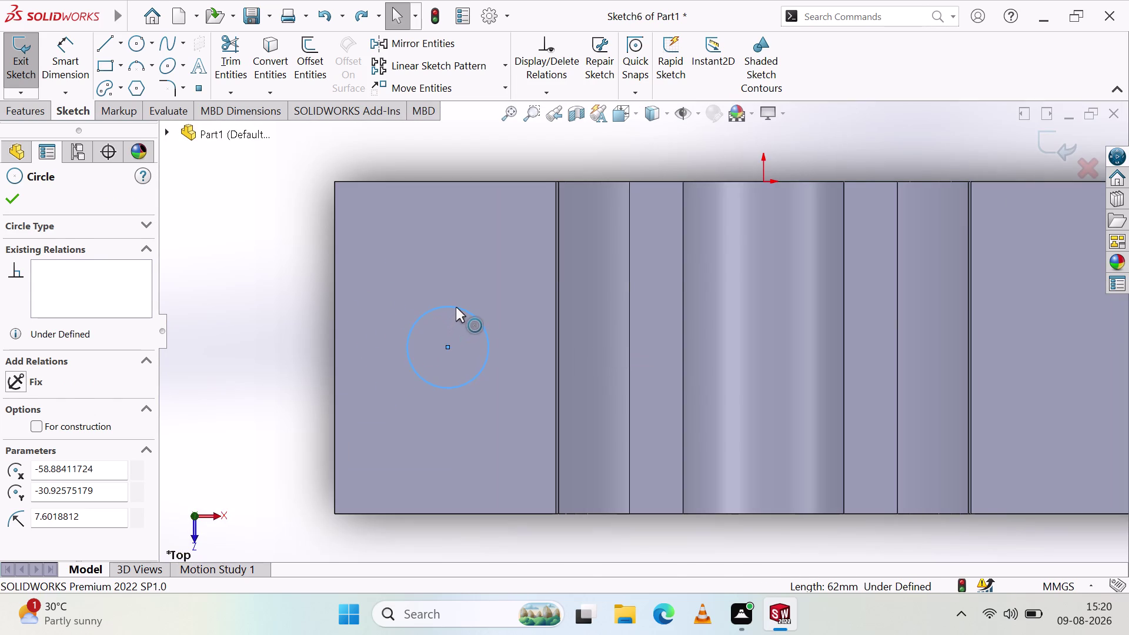
key(Escape)
key(Escape)
click(457, 307)
key(Delete)
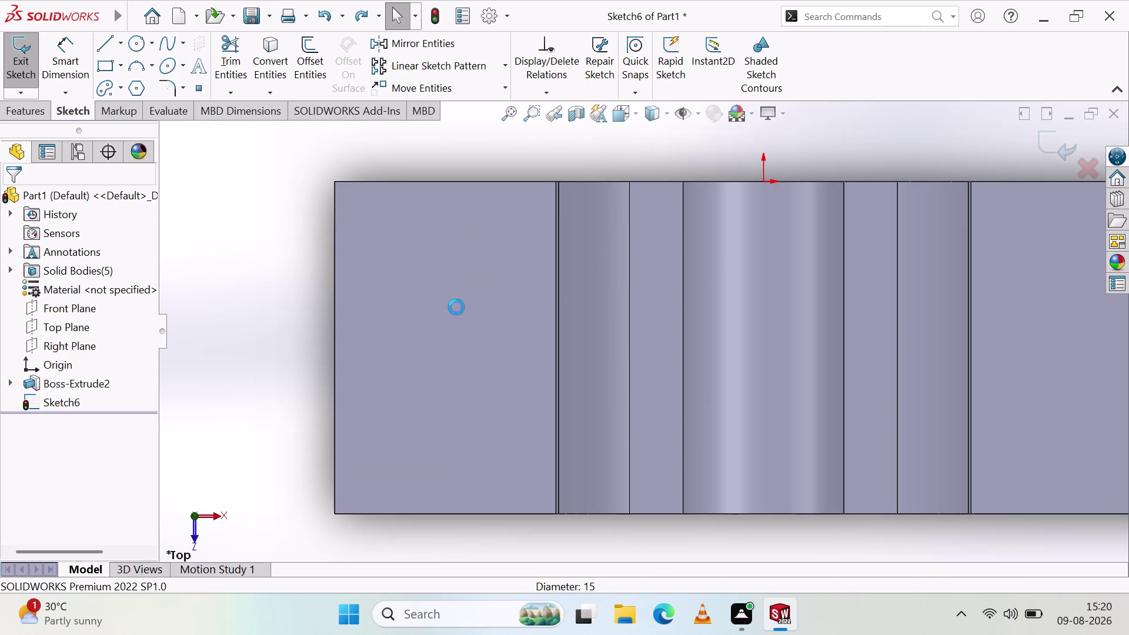
Draw a vertical line from top edge to bottom edge at the left pad's right edge.
click(107, 45)
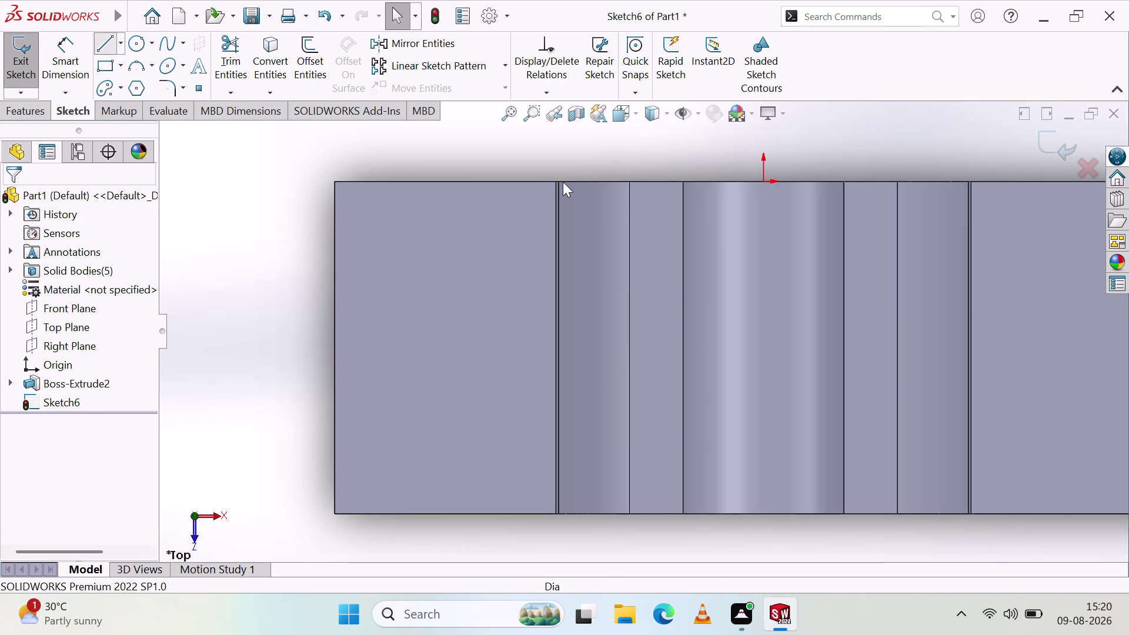
scroll(down, 3)
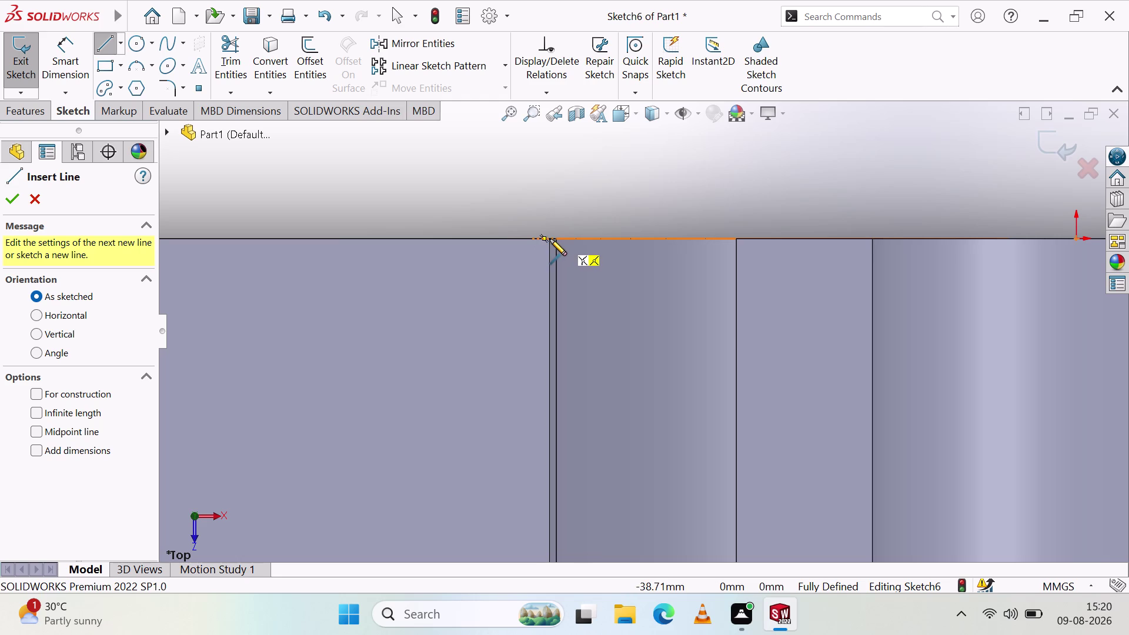
scroll(down, 3)
scroll(down, 3)
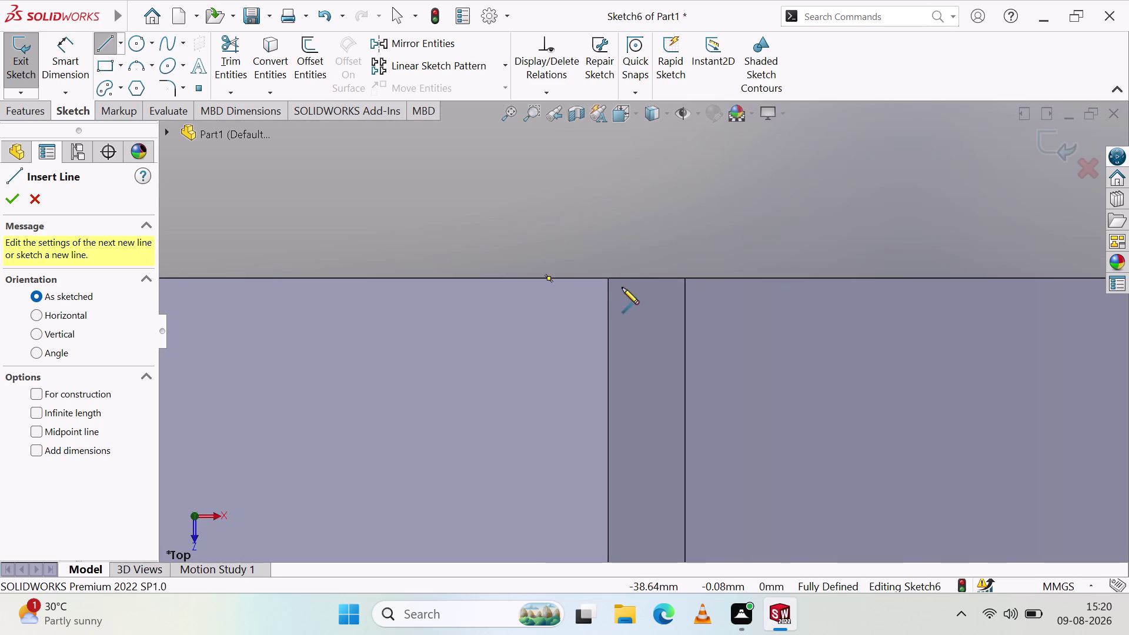
click(609, 278)
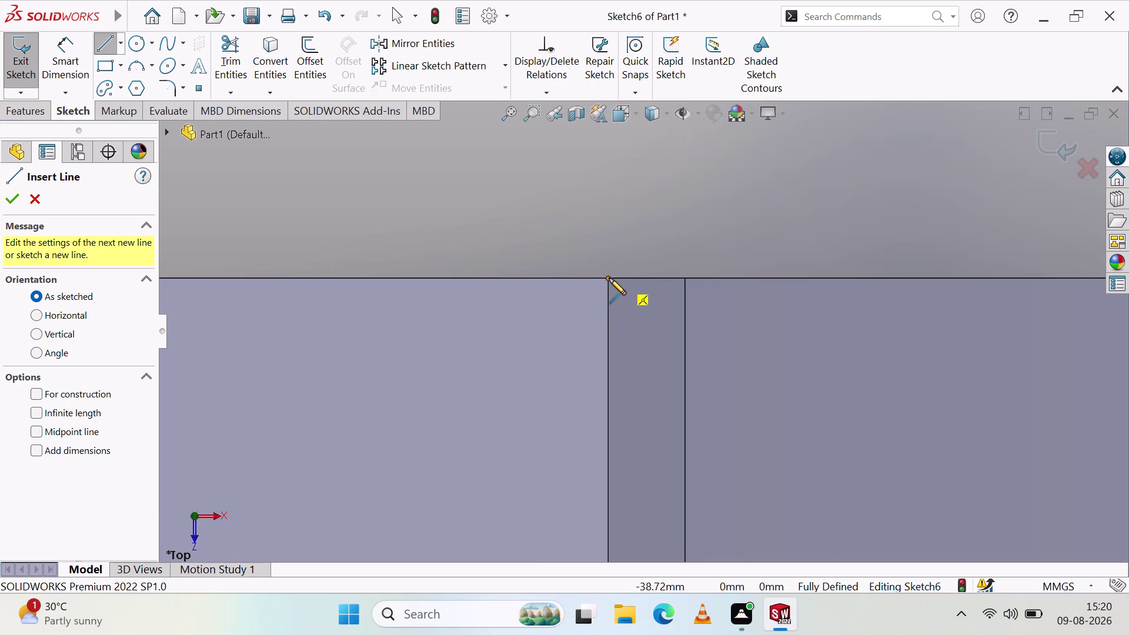
scroll(down, 3)
scroll(down, 3)
scroll(down, 3)
scroll(up, 3)
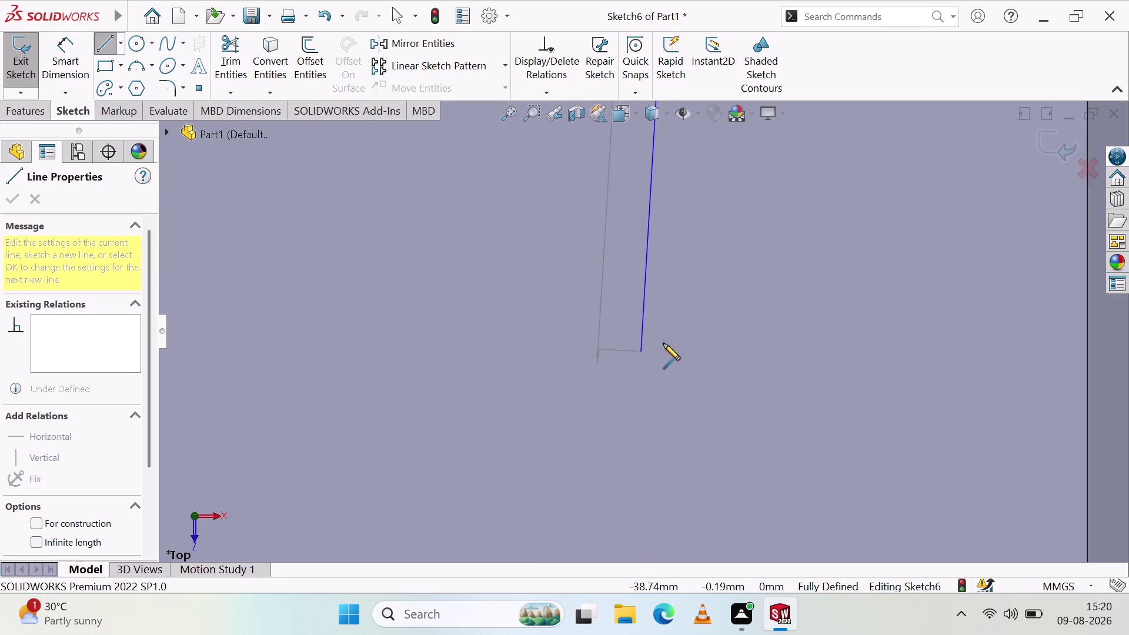
scroll(up, 3)
scroll(up, 3)
scroll(down, 3)
scroll(up, 3)
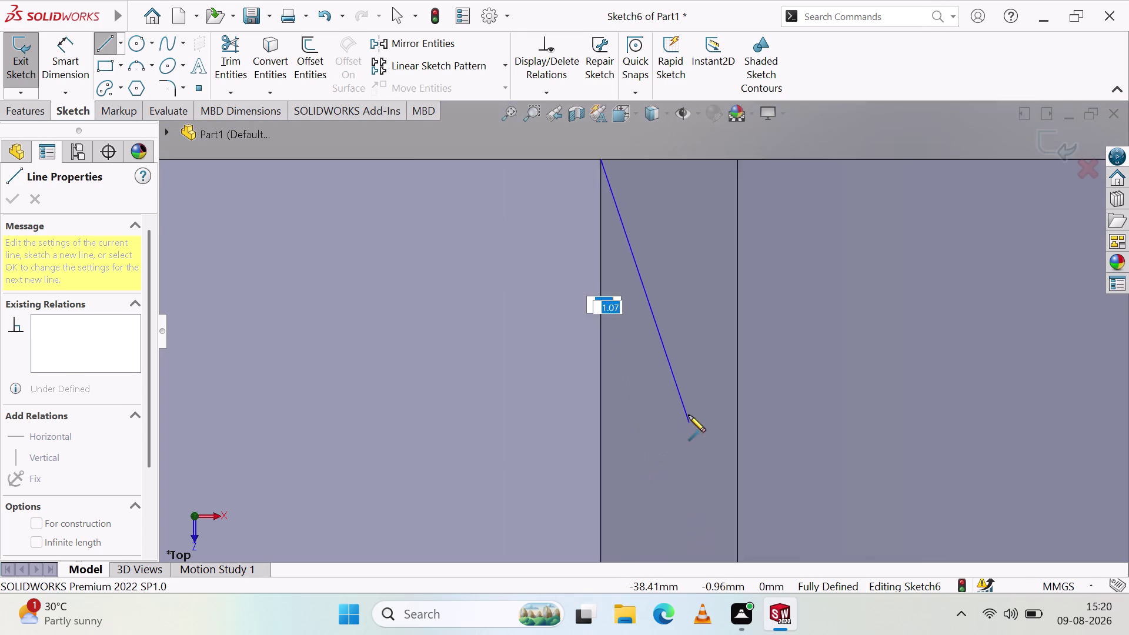
scroll(up, 3)
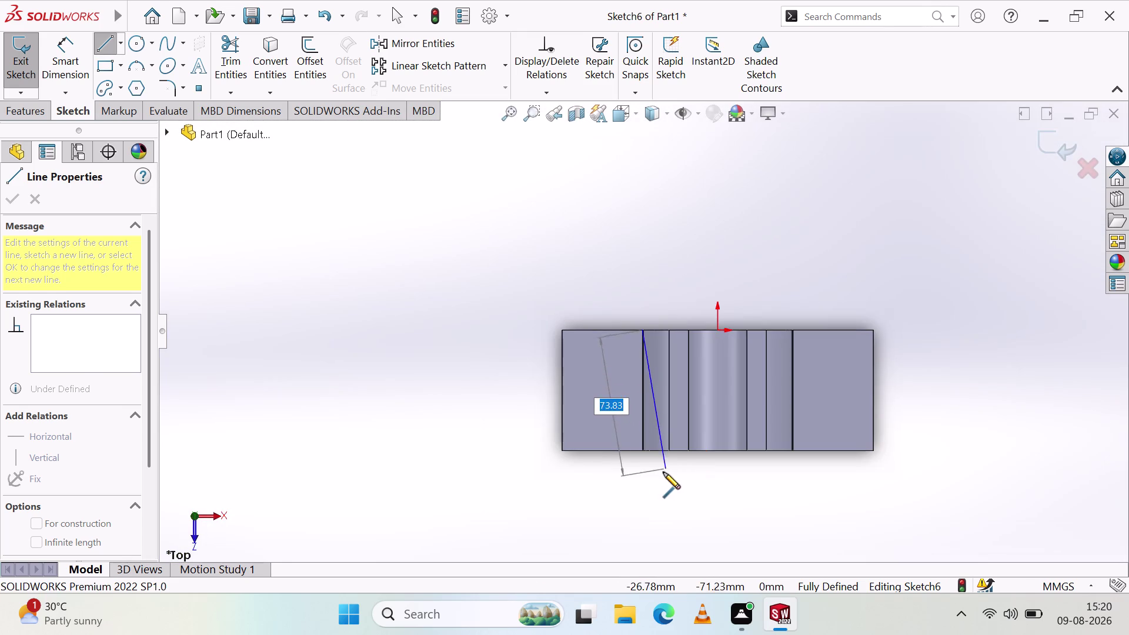
scroll(down, 3)
scroll(down, 3)
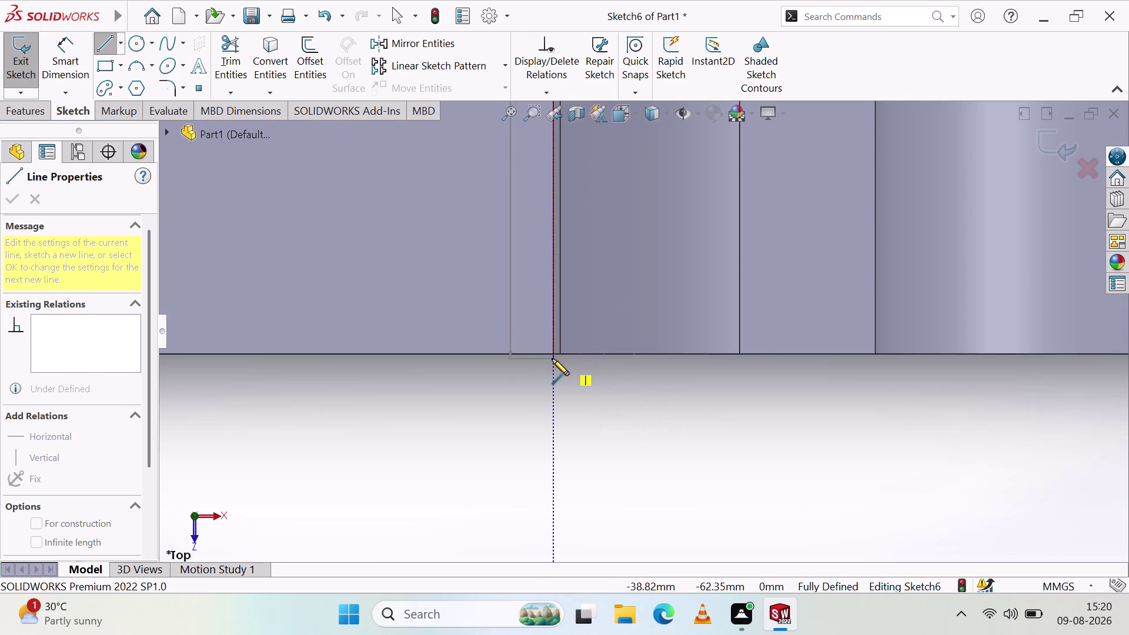
click(553, 355)
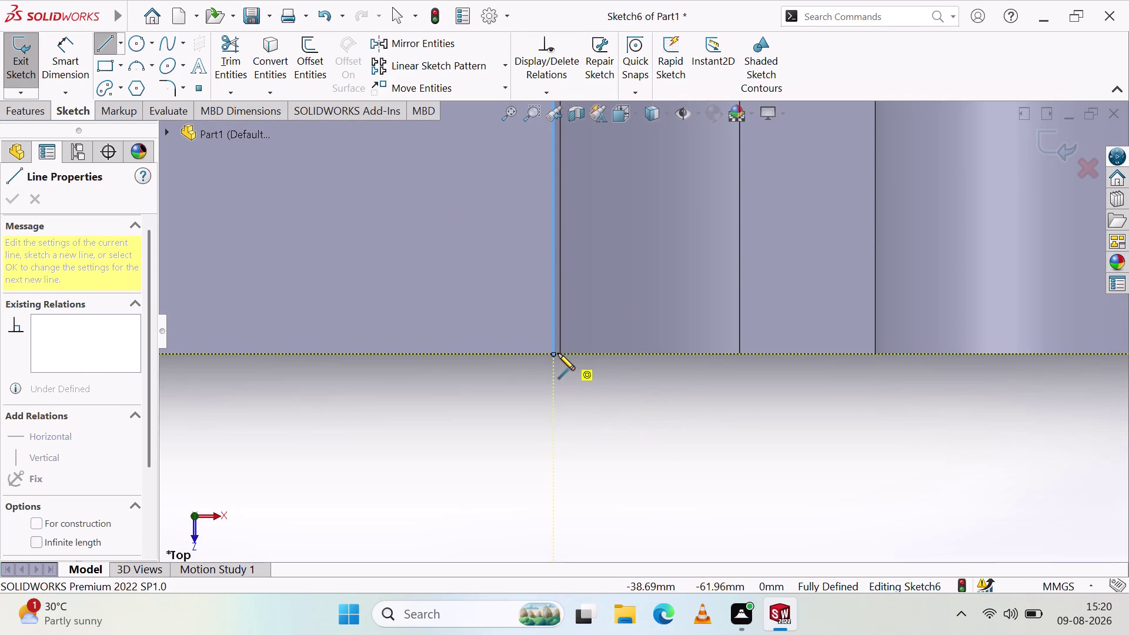
key(Escape)
key(Escape)
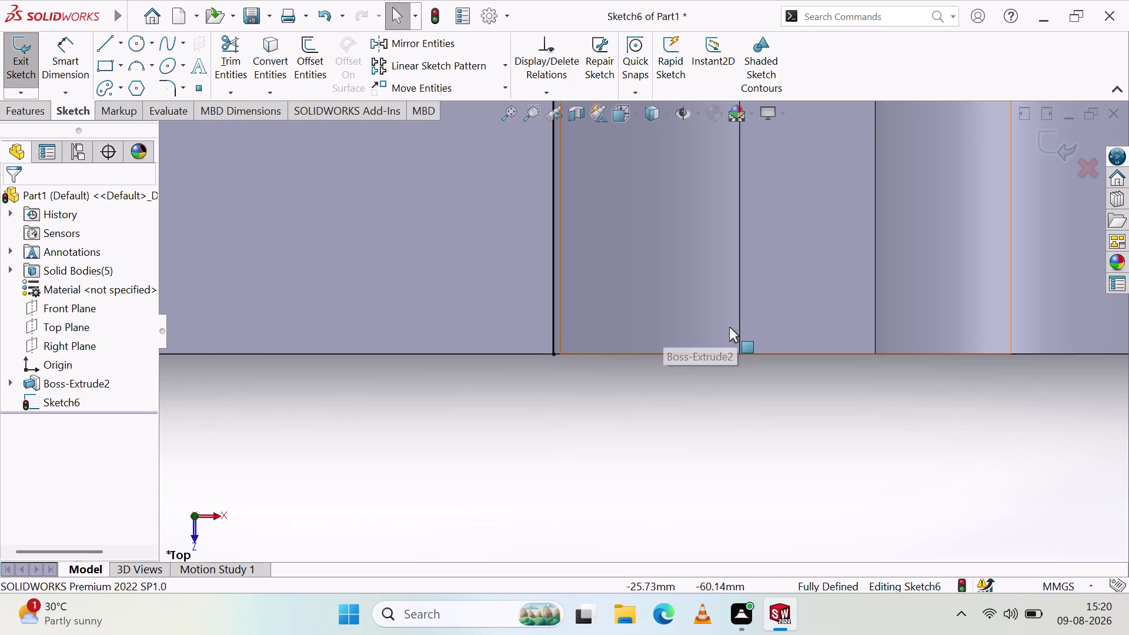
scroll(up, 3)
scroll(up, 3)
scroll(down, 3)
scroll(up, 3)
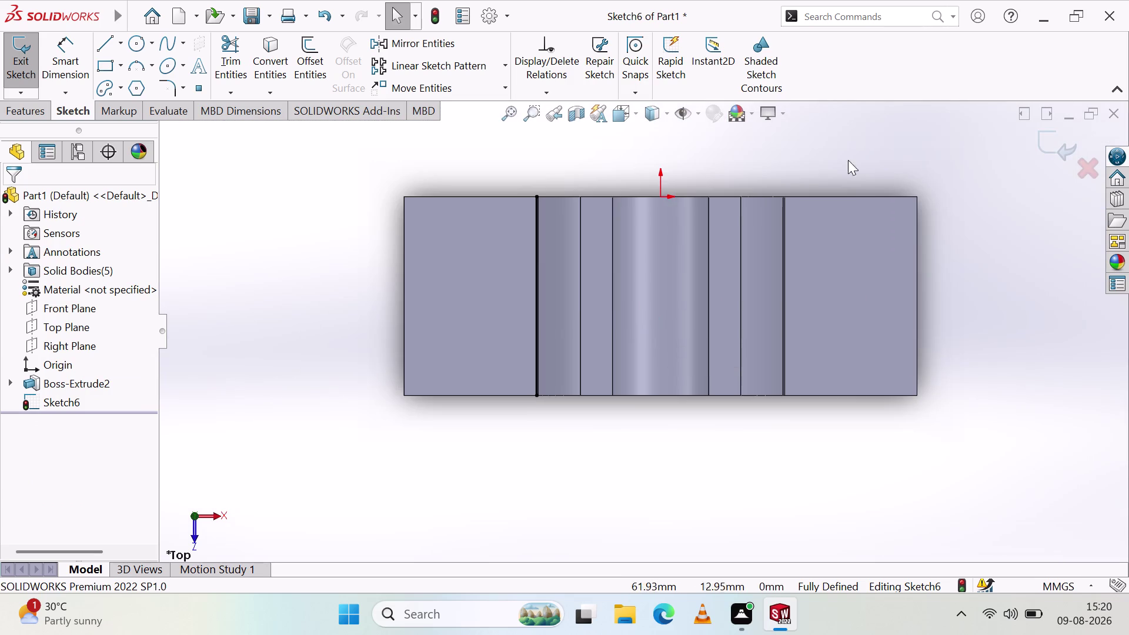
scroll(down, 3)
scroll(up, 3)
scroll(down, 3)
scroll(up, 3)
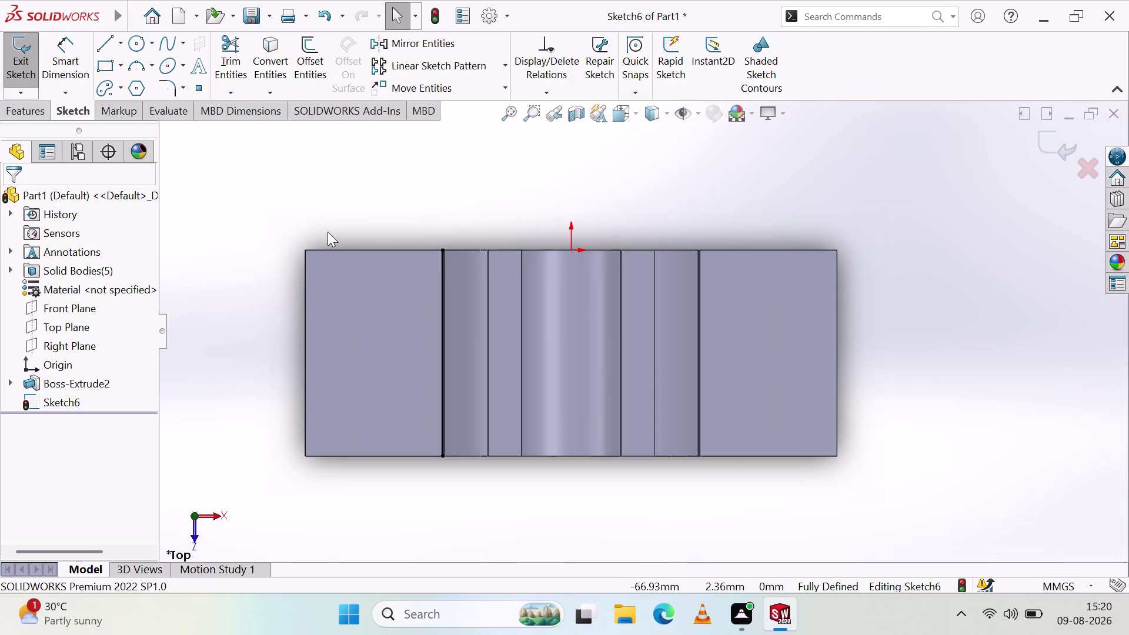
click(106, 41)
scroll(down, 3)
scroll(down, 3)
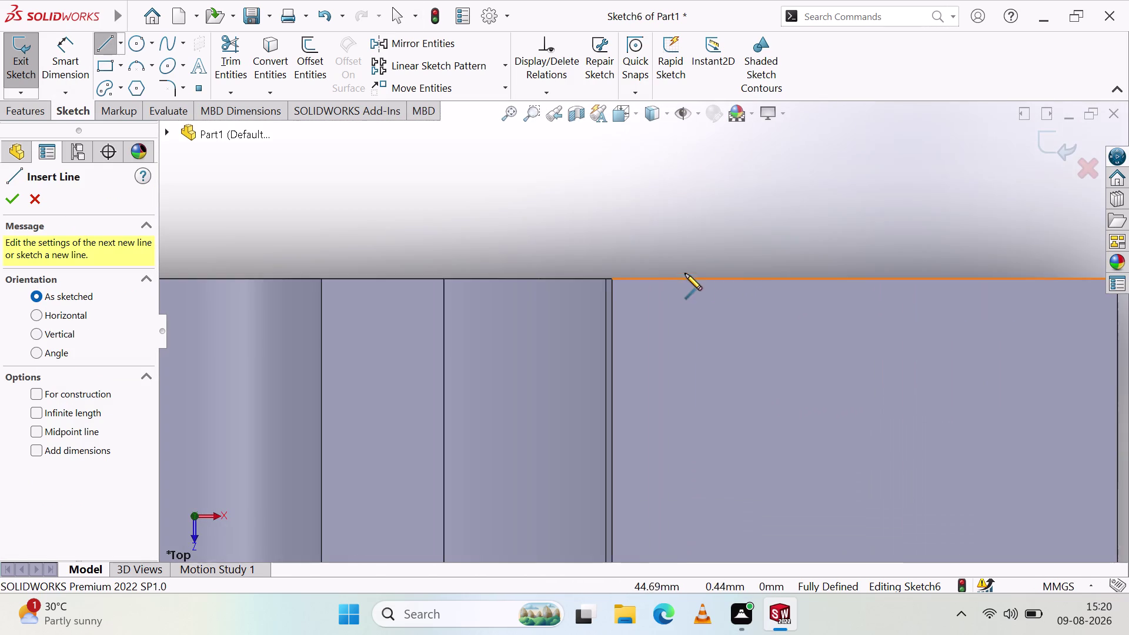
Draw a vertical line from the part's top edge to its bottom edge at the right pad boundary.
scroll(down, 3)
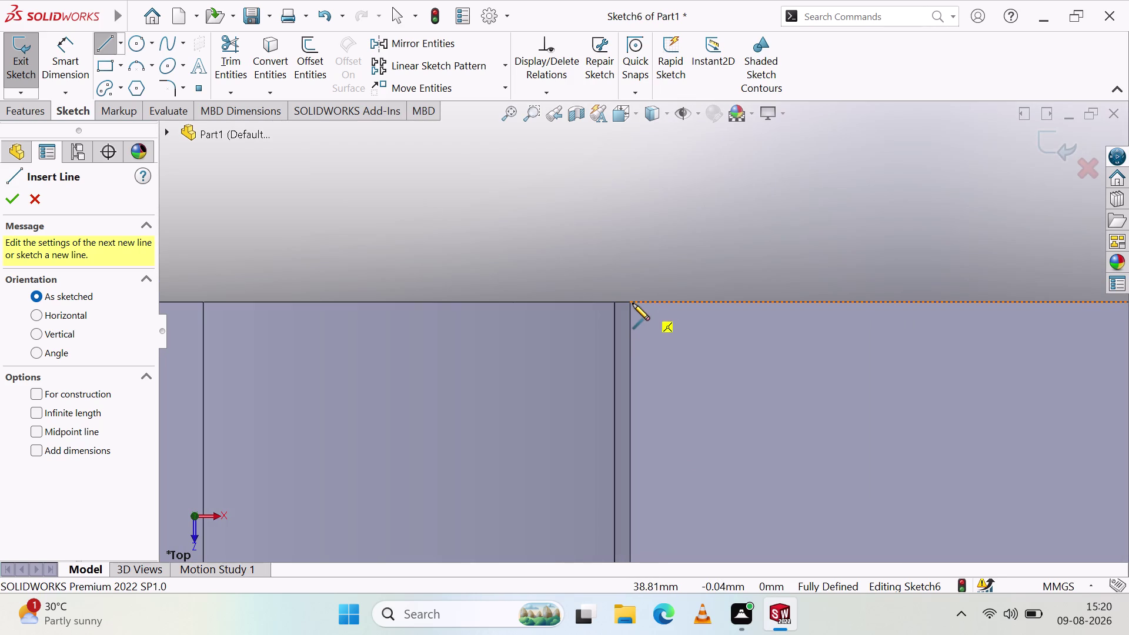
click(631, 304)
scroll(down, 3)
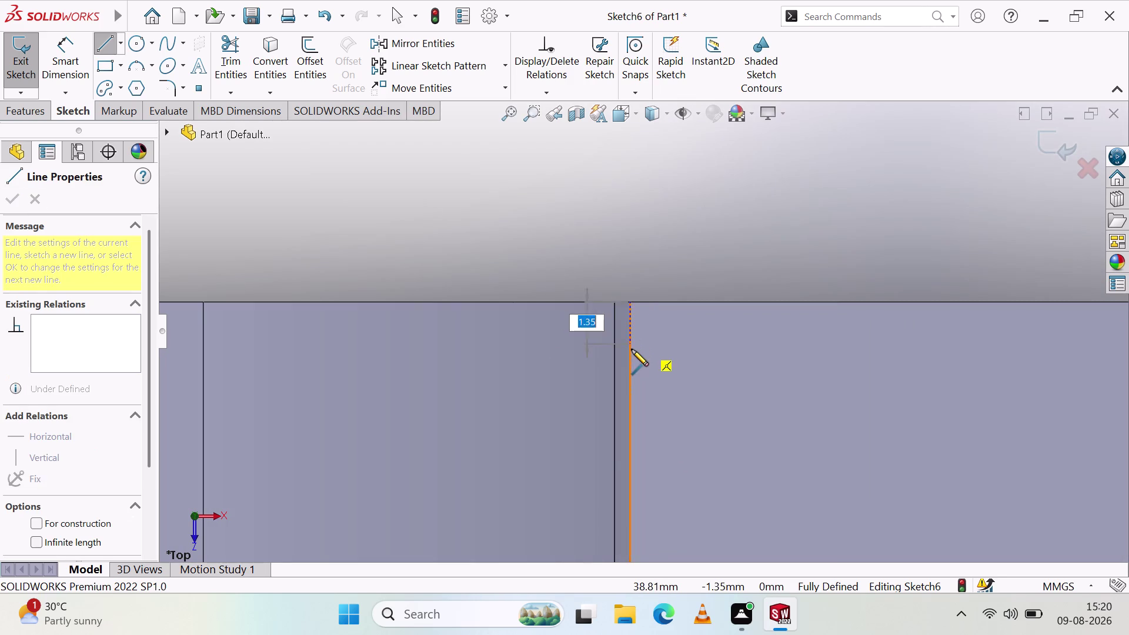
scroll(down, 3)
scroll(up, 3)
scroll(down, 3)
scroll(up, 3)
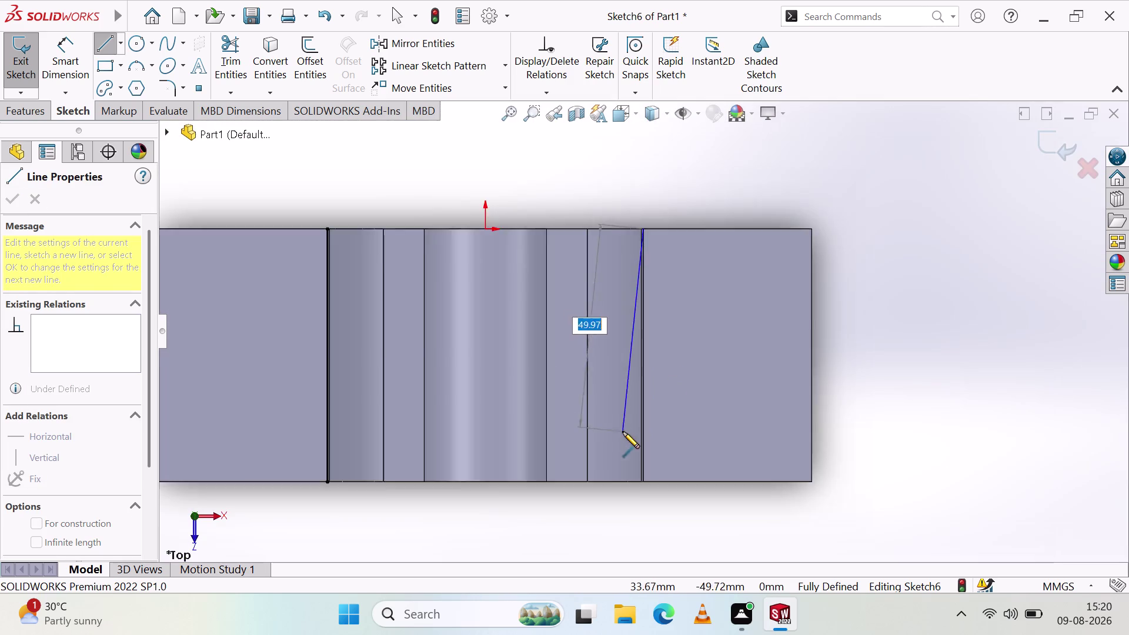
scroll(up, 3)
scroll(down, 3)
scroll(down, 3)
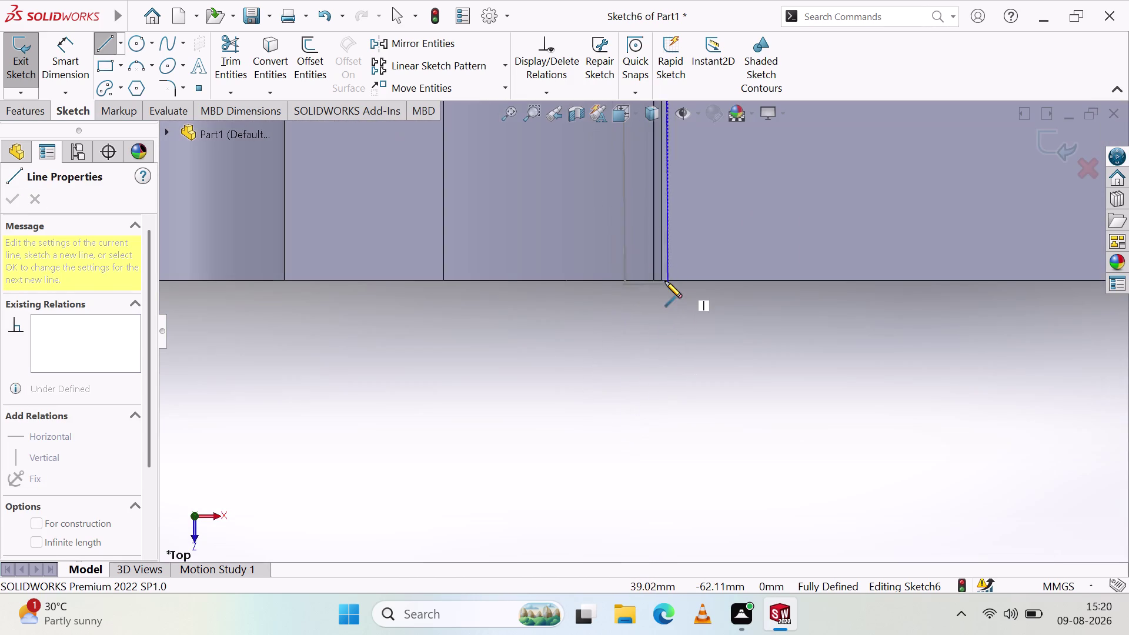
click(661, 280)
key(Escape)
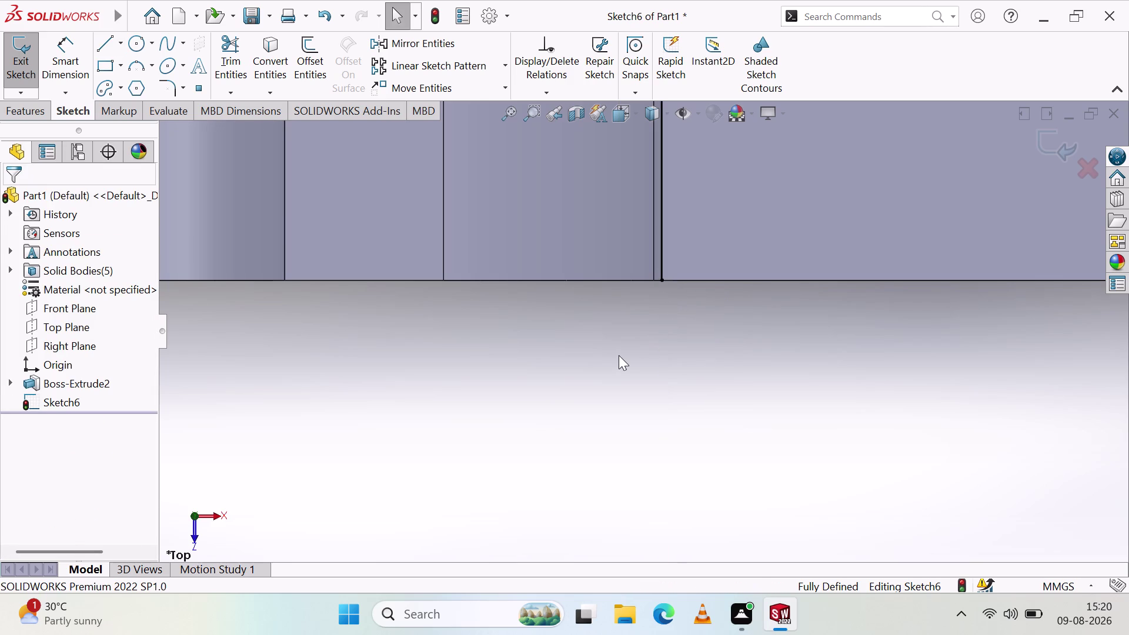
scroll(up, 3)
scroll(up, 3)
scroll(up, 3)
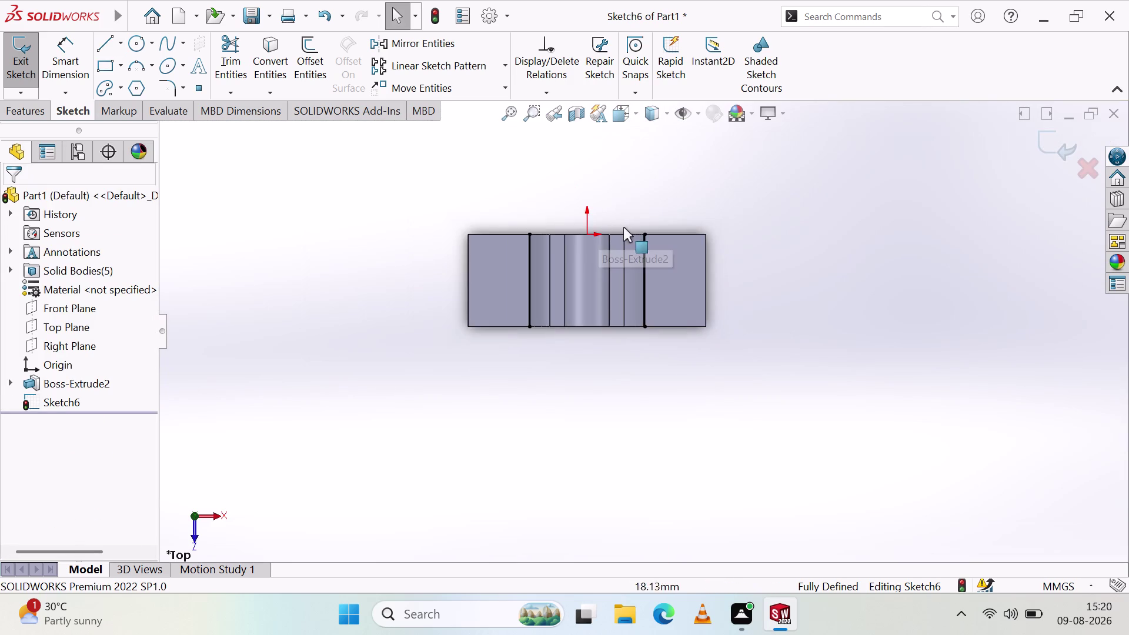
scroll(down, 3)
scroll(down, 3)
scroll(up, 3)
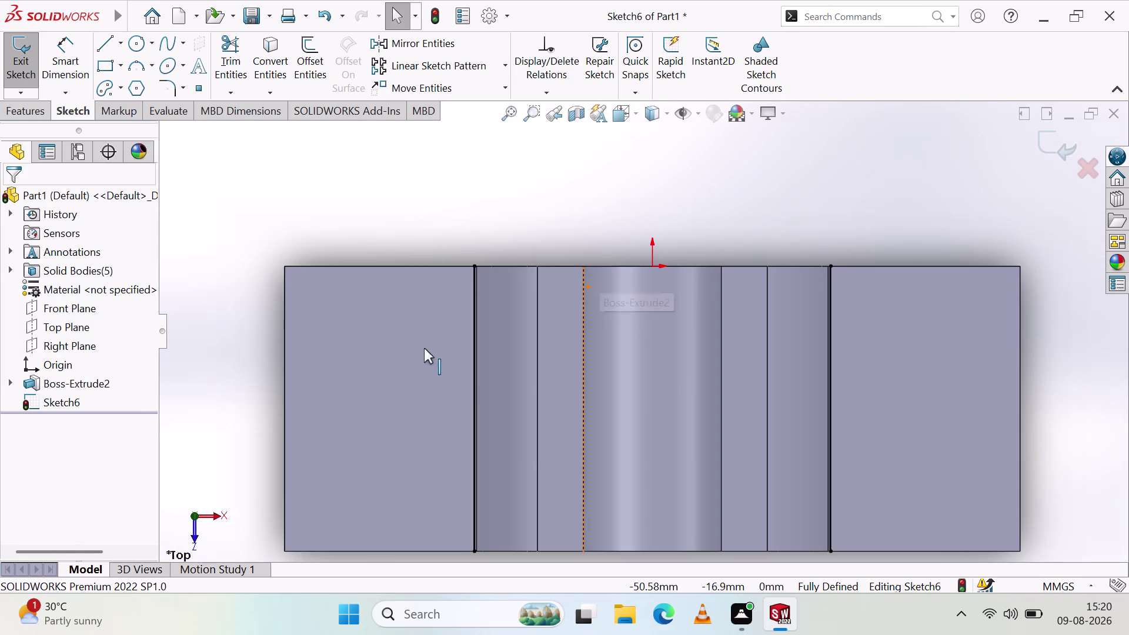
scroll(down, 3)
scroll(up, 3)
scroll(up, 3)
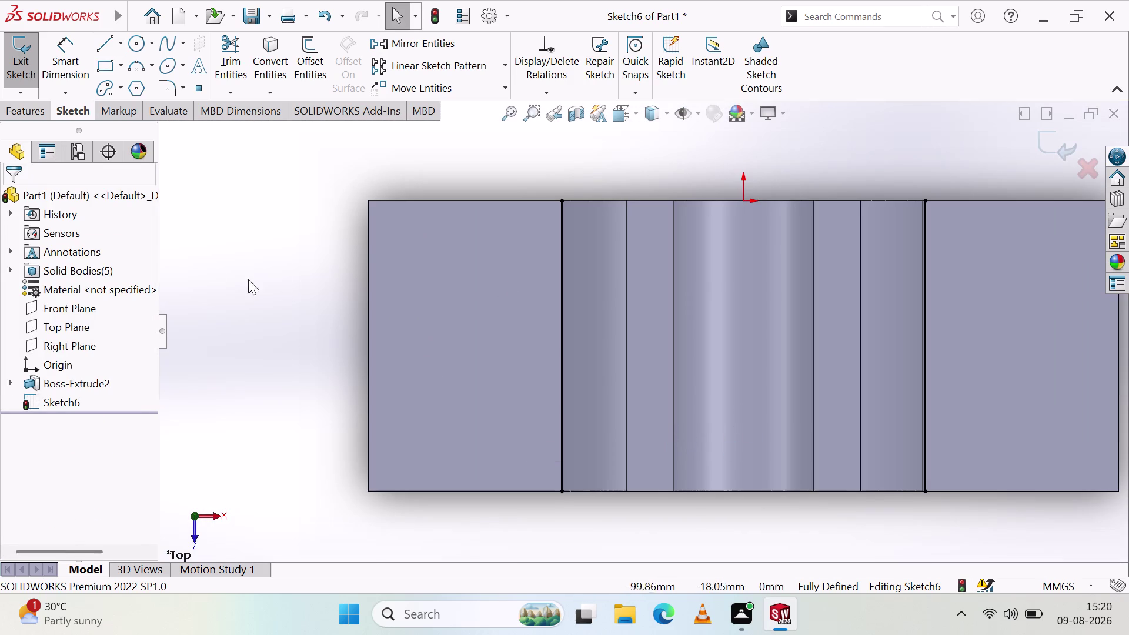
click(107, 42)
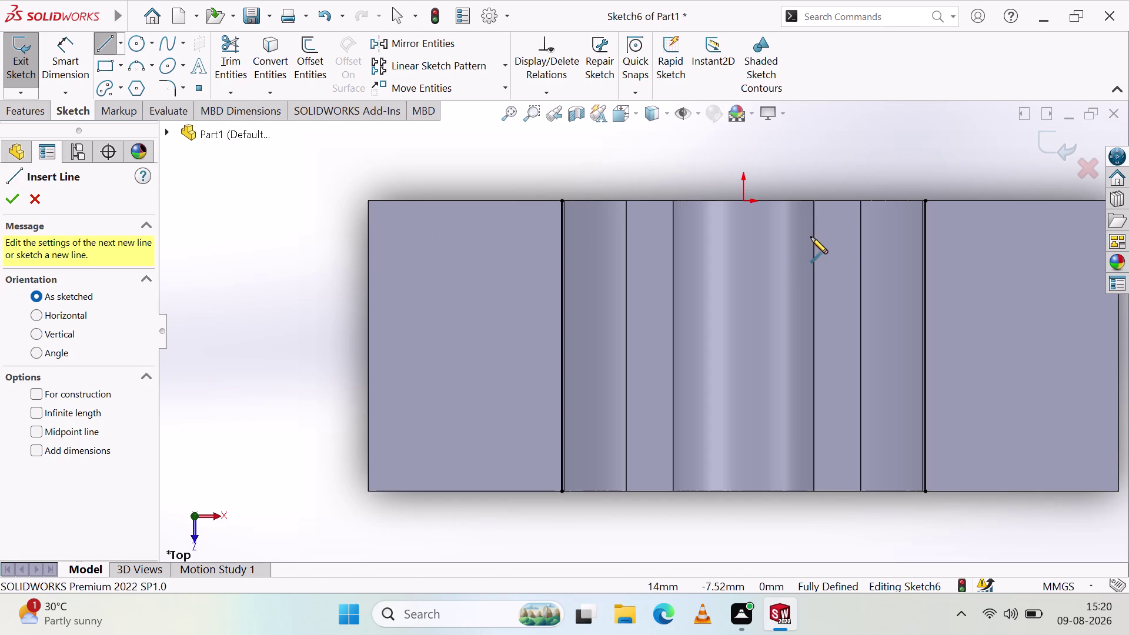
scroll(up, 3)
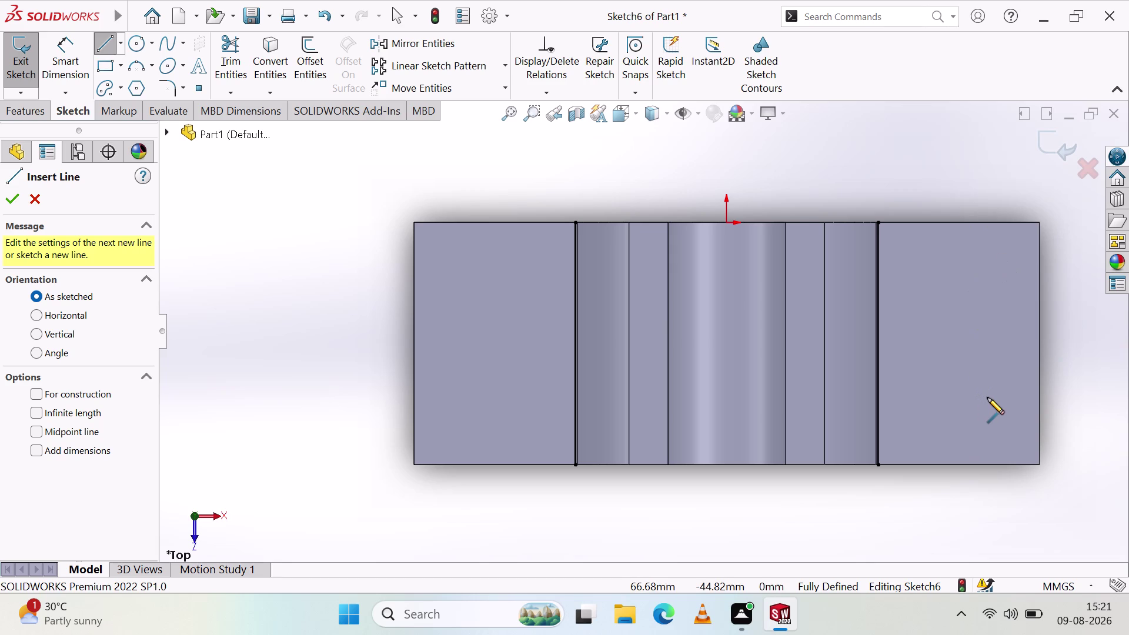
key(Escape)
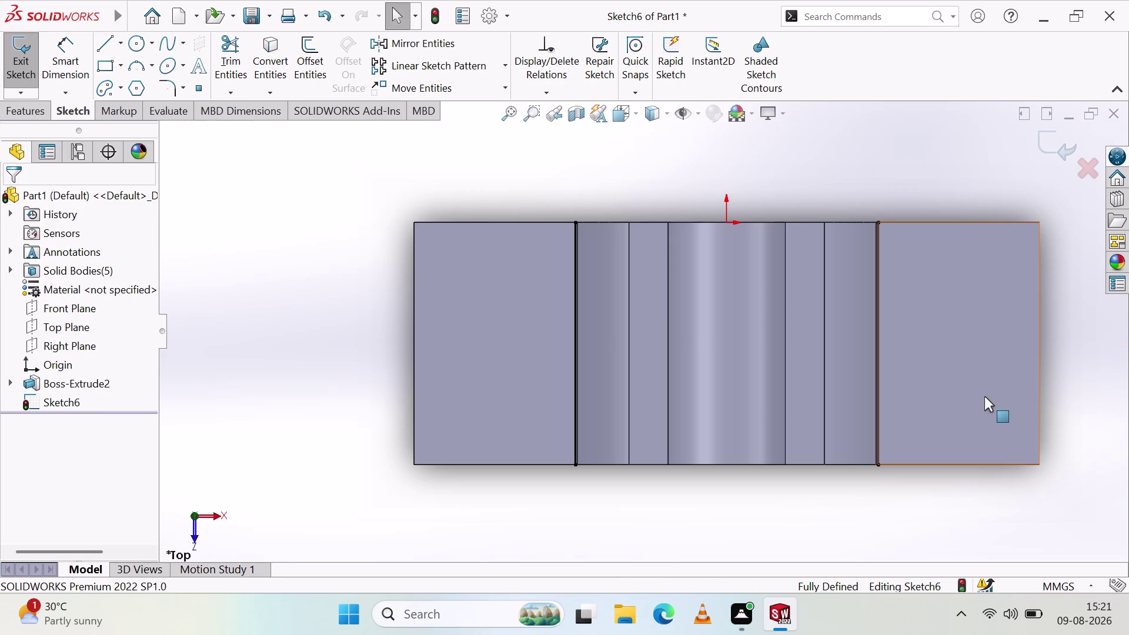
scroll(down, 3)
scroll(down, 3)
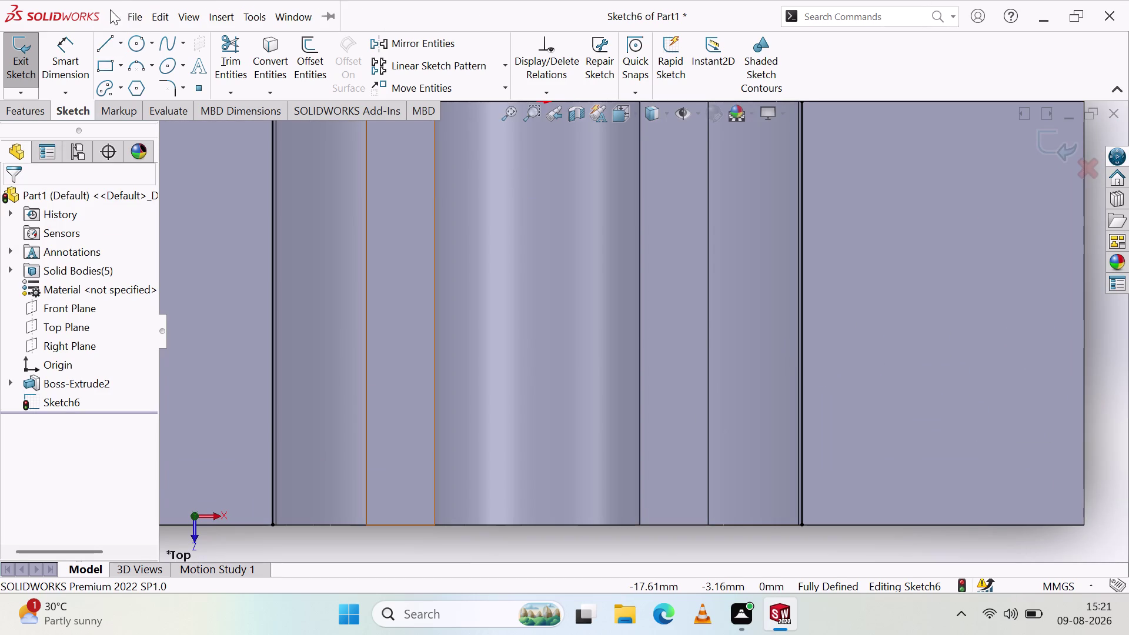
Draw a Midpoint Line centred on the right pad's inner edge.
click(103, 47)
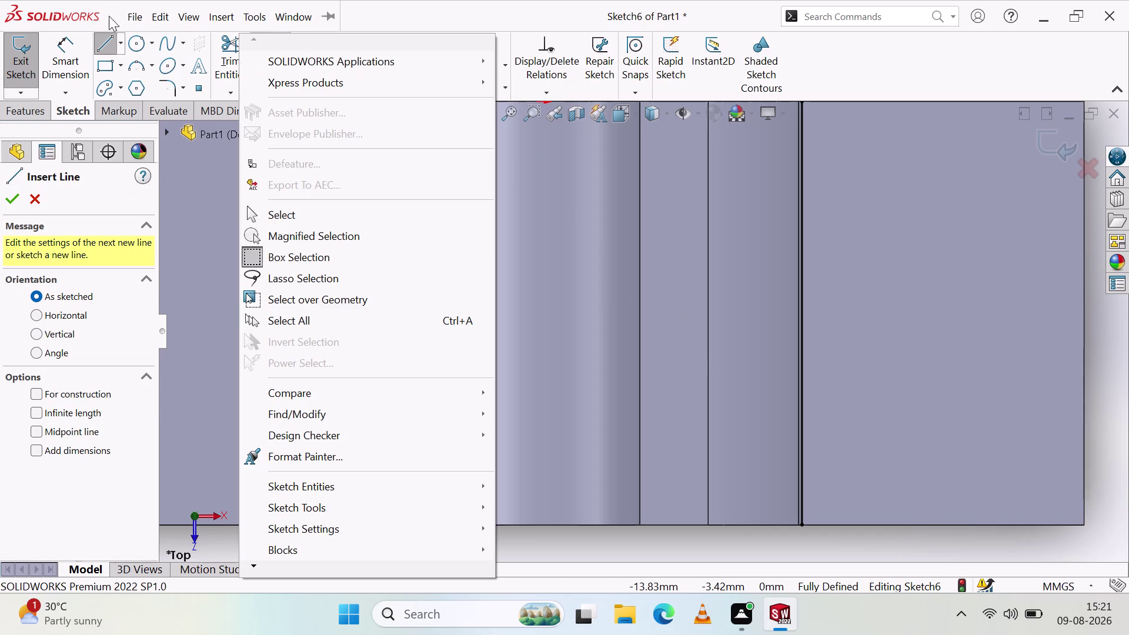
click(123, 44)
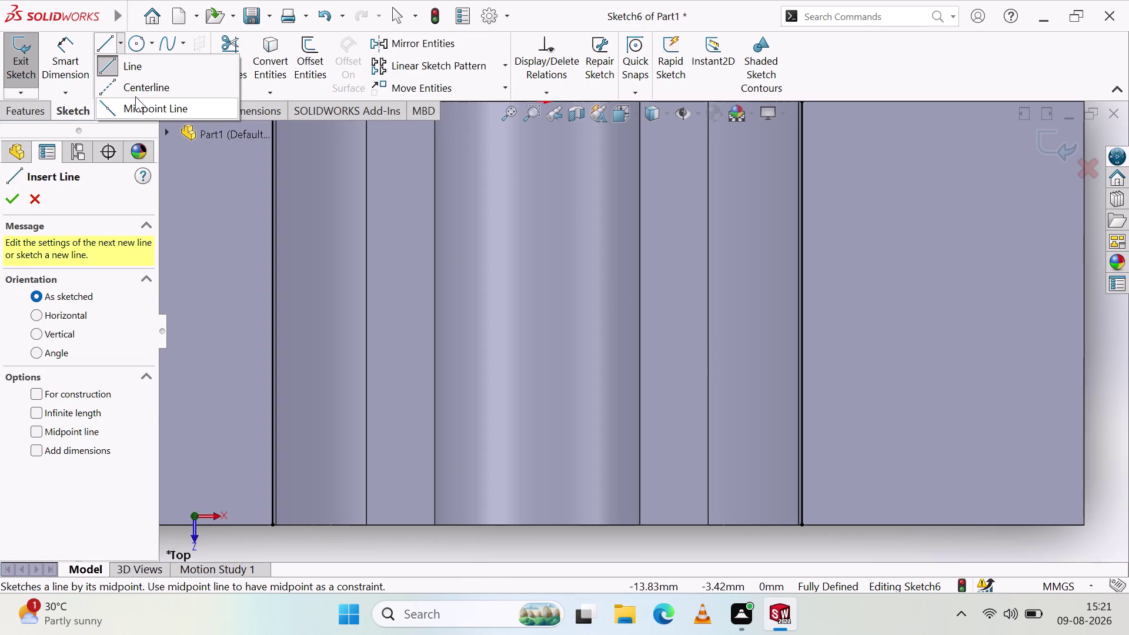
click(137, 106)
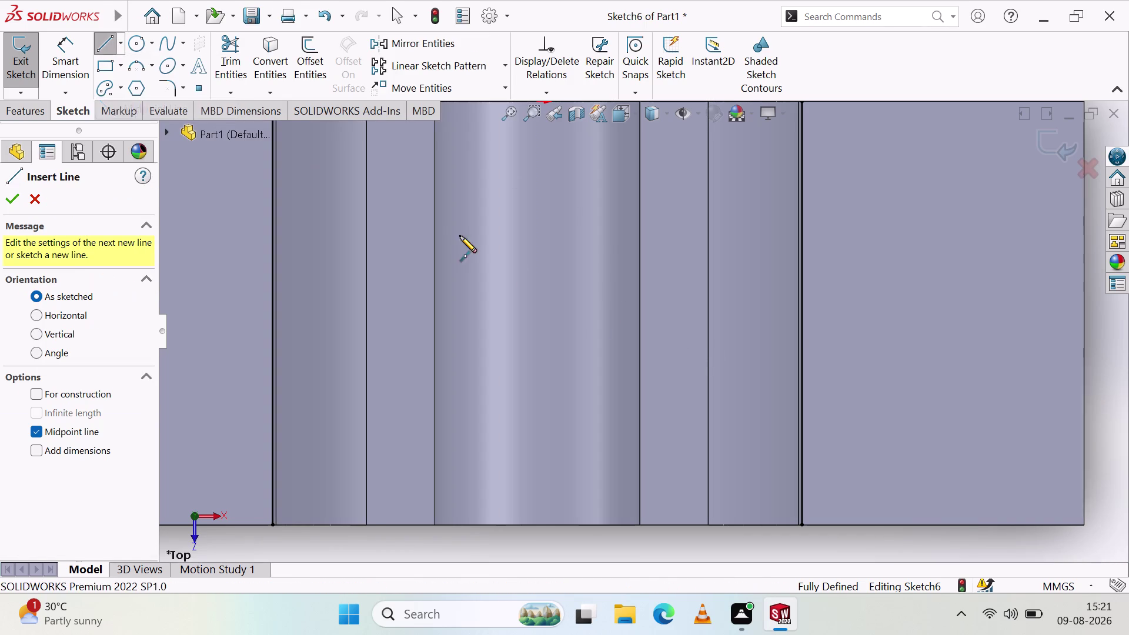
click(802, 311)
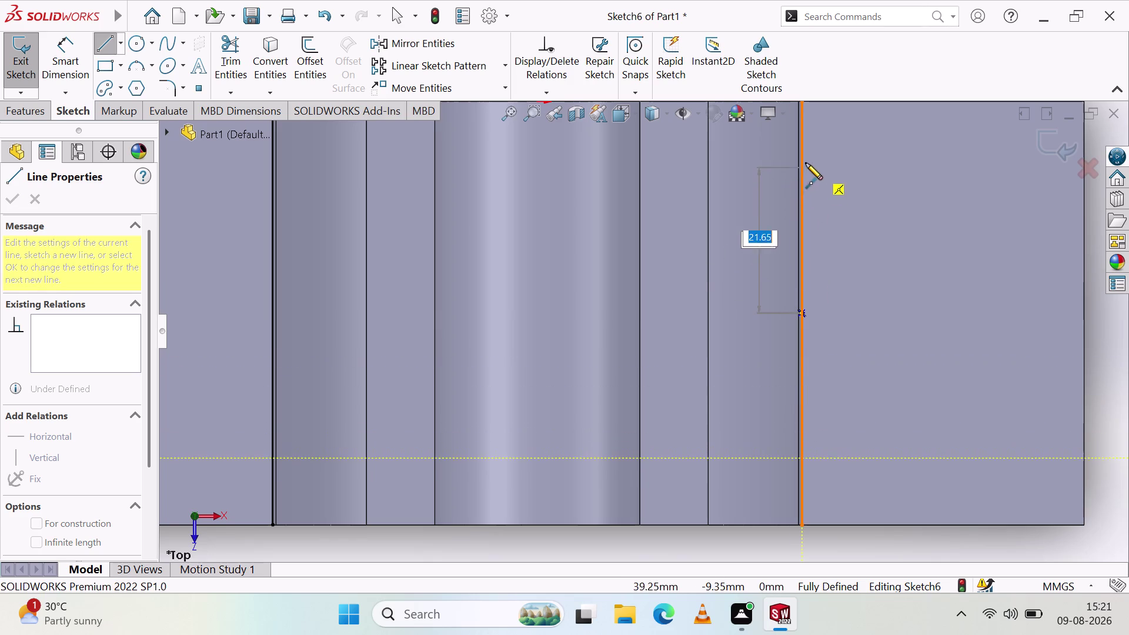
click(803, 155)
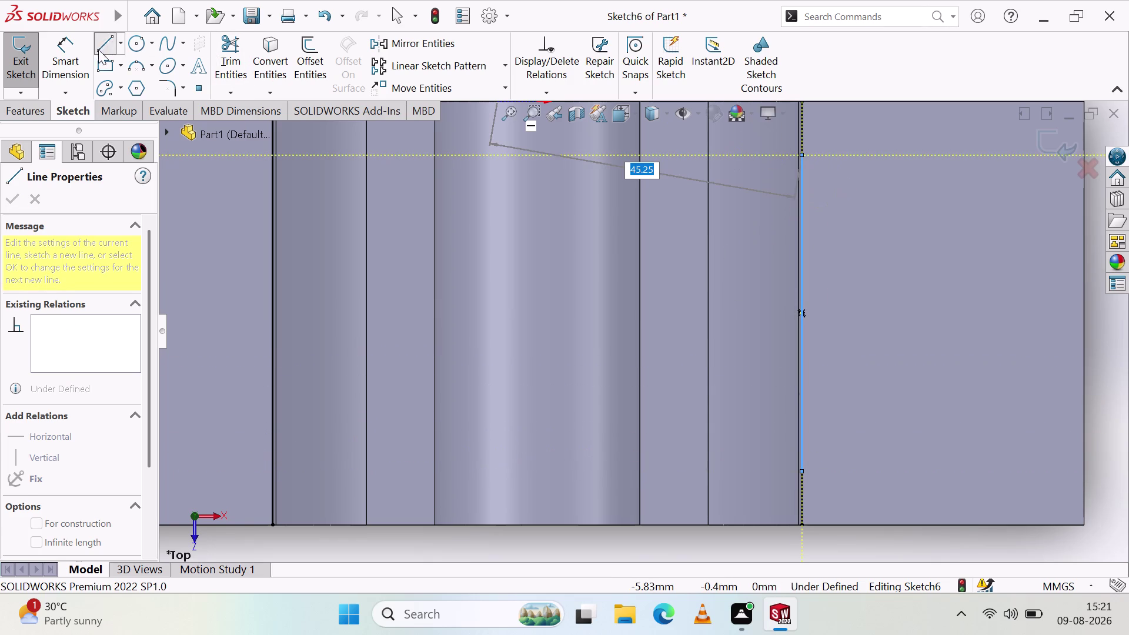
click(71, 48)
Start dimensioning the new centred vertical line.
click(801, 152)
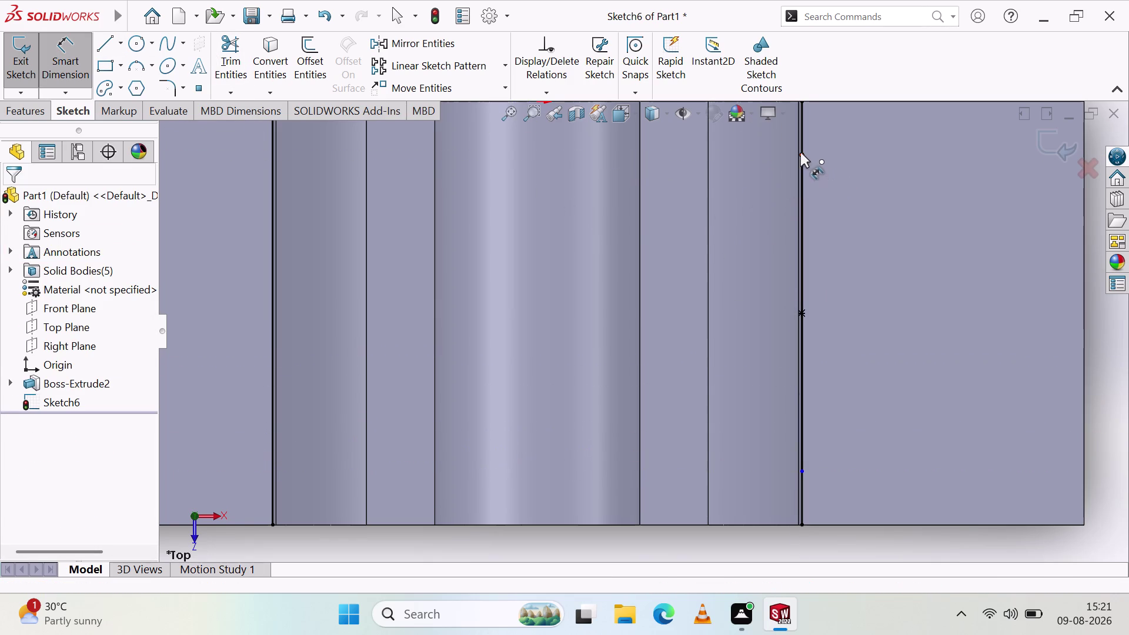
click(803, 470)
scroll(up, 3)
Dimension the centred vertical line to 40 mm long.
click(1056, 411)
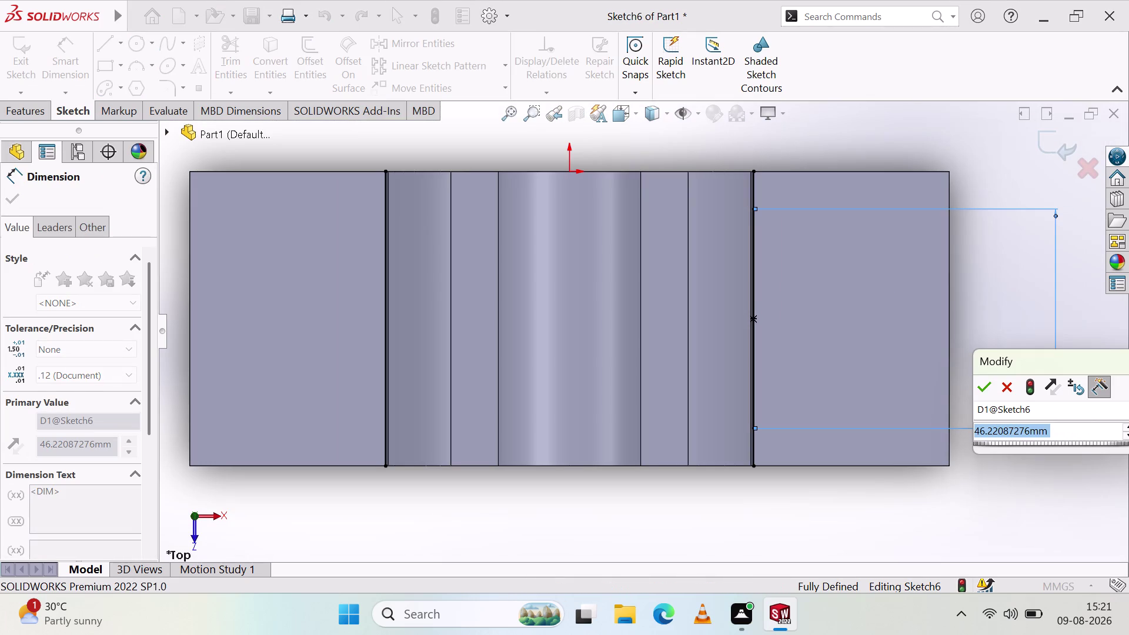
text(40)
key(Return)
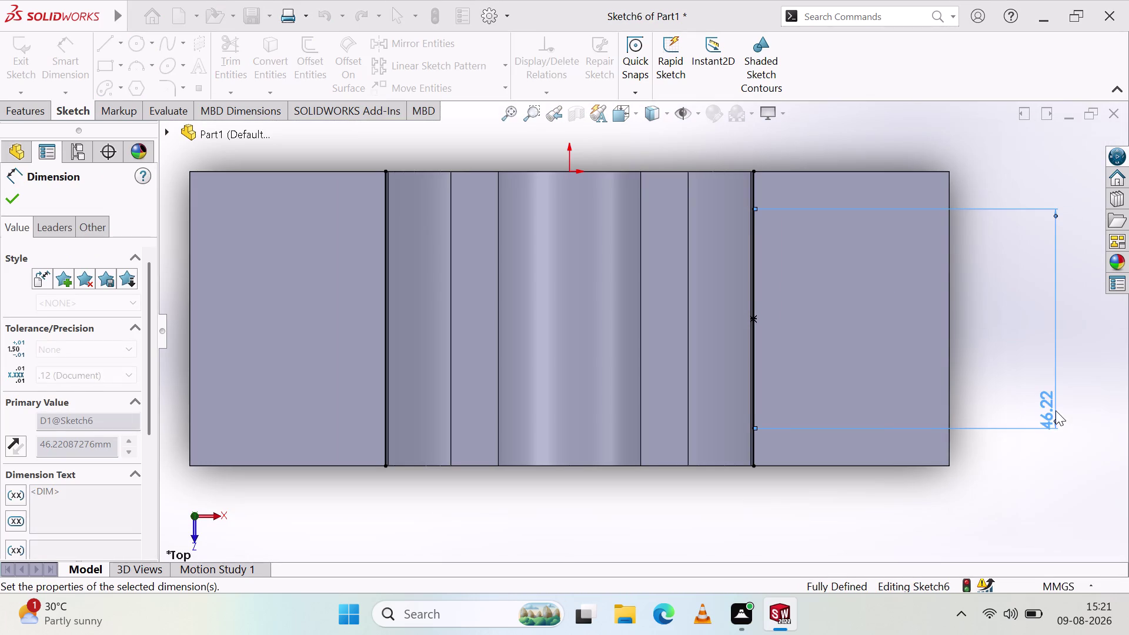
key(Escape)
click(111, 45)
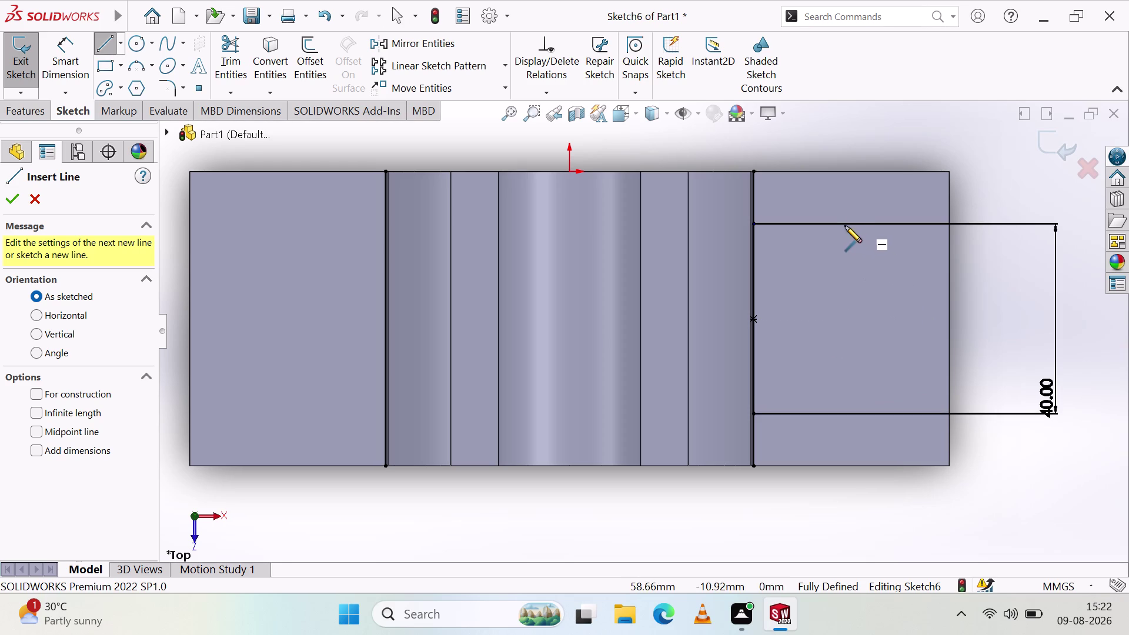
Draw a horizontal line from the 40 mm line's top end to the pad's right edge.
scroll(down, 3)
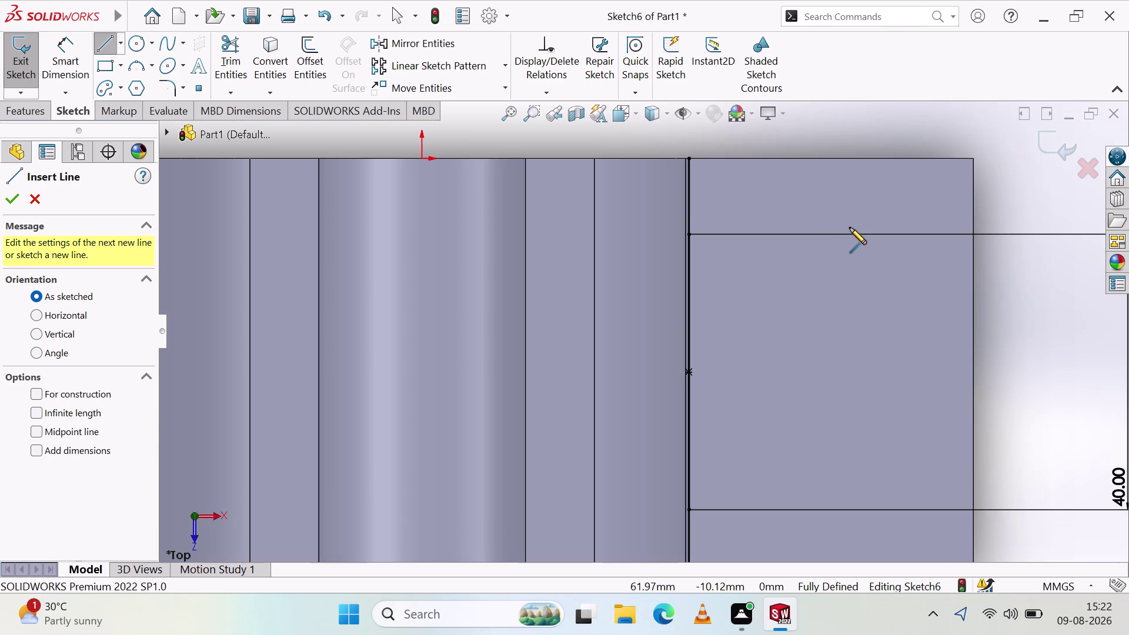
click(689, 231)
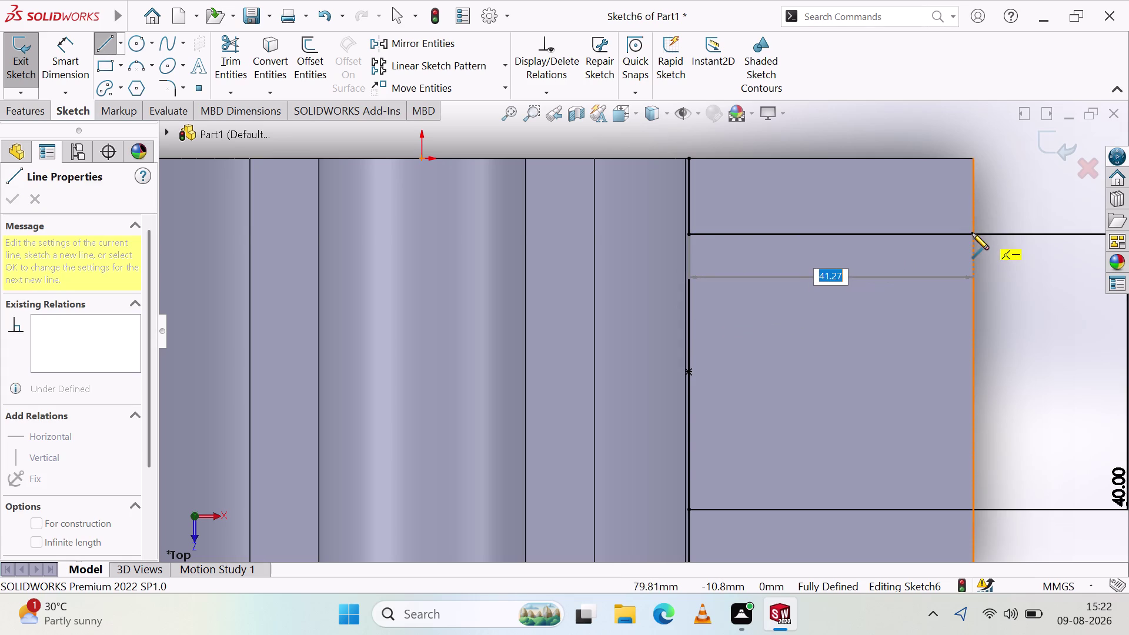
click(972, 233)
key(Escape)
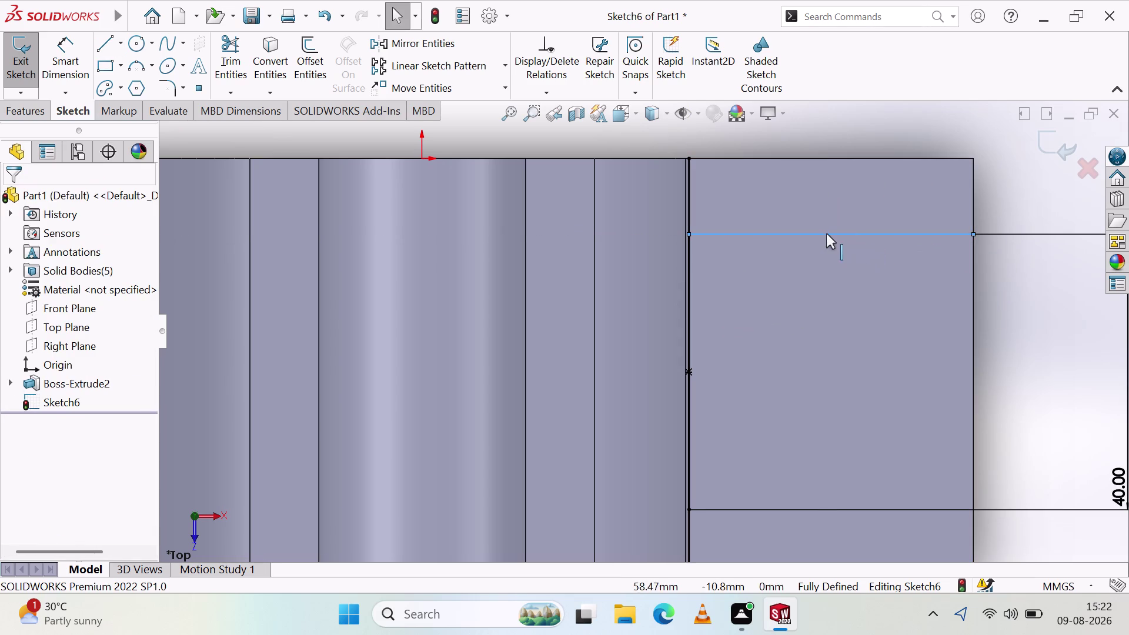
Draw a vertical line from that horizontal line's midpoint down to the lower horizontal line.
click(106, 44)
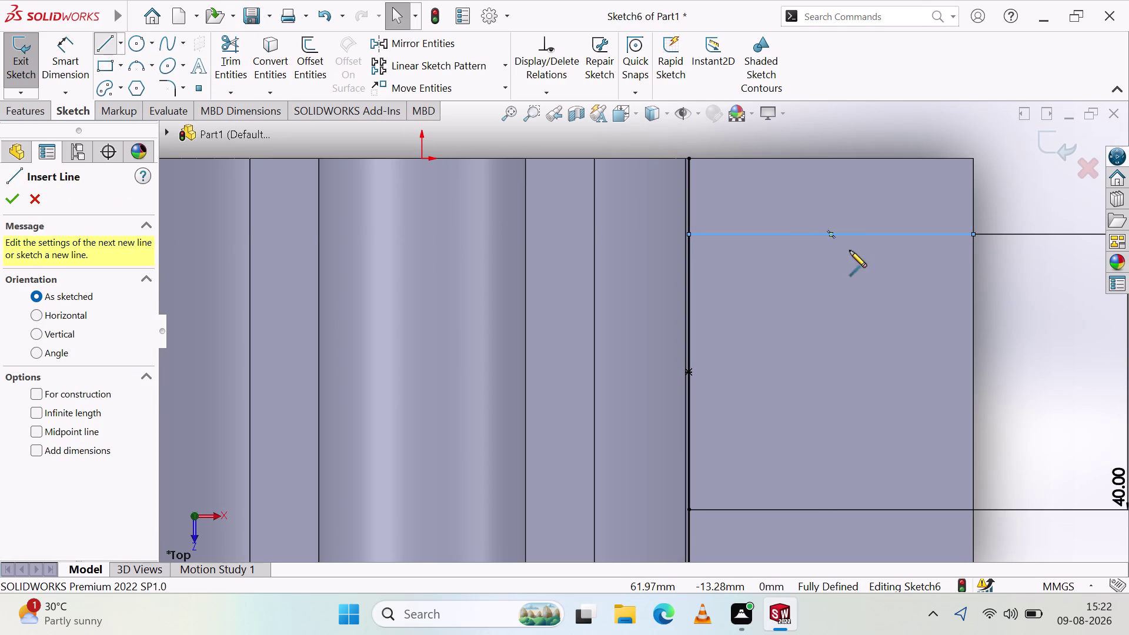
click(831, 234)
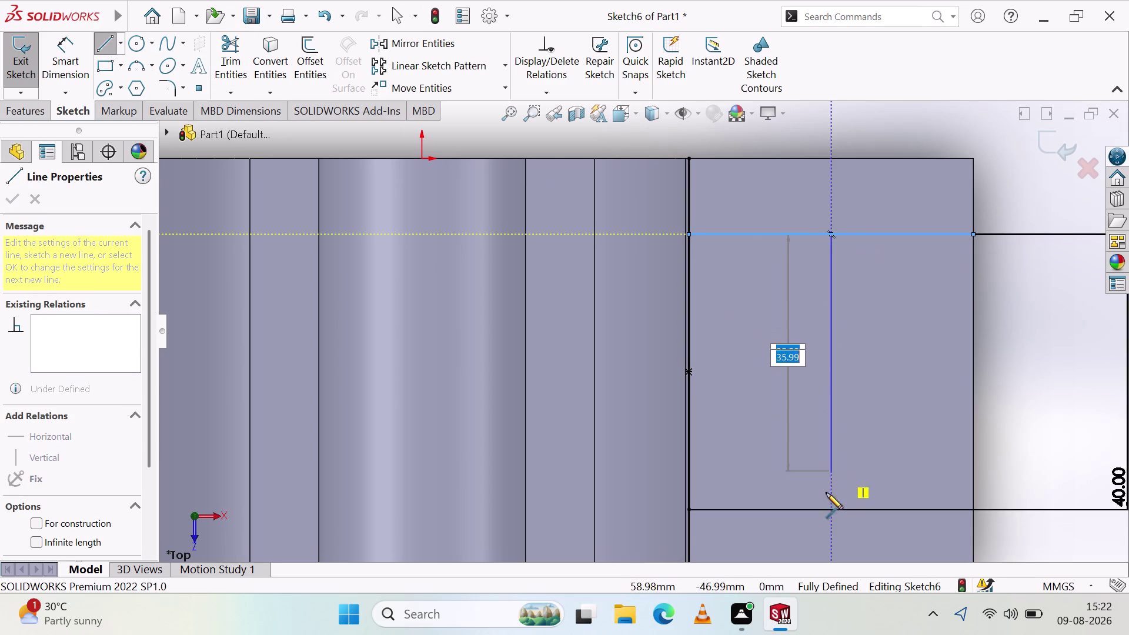
click(831, 509)
key(Escape)
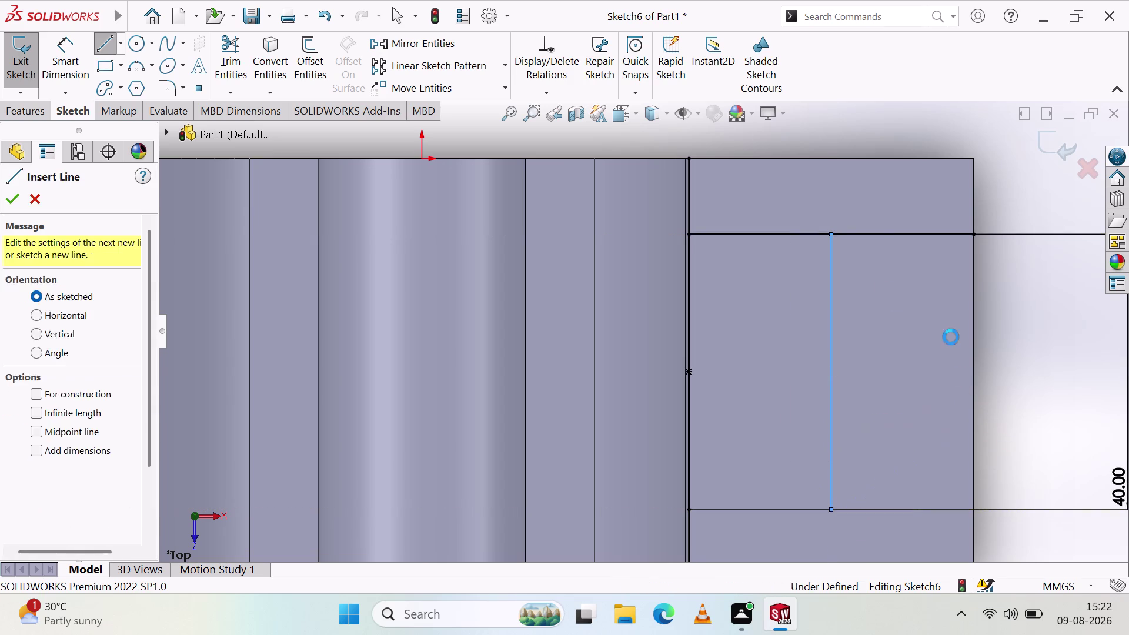
click(143, 40)
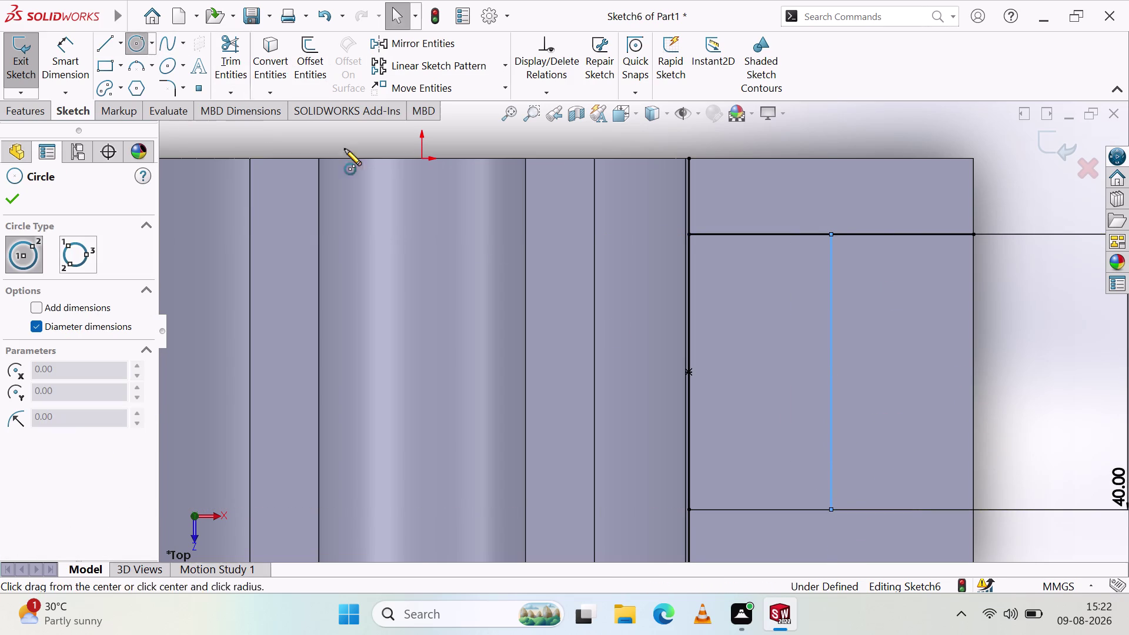
Draw two concentric circles, small and large, centred on the vertical line.
click(832, 373)
click(874, 407)
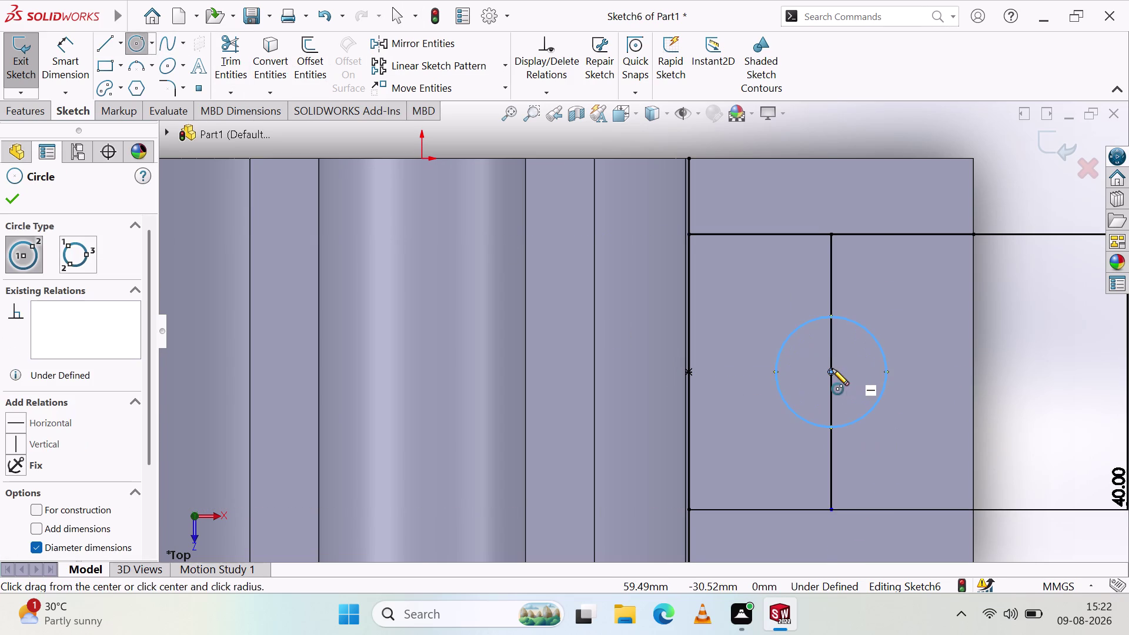
click(832, 372)
click(945, 413)
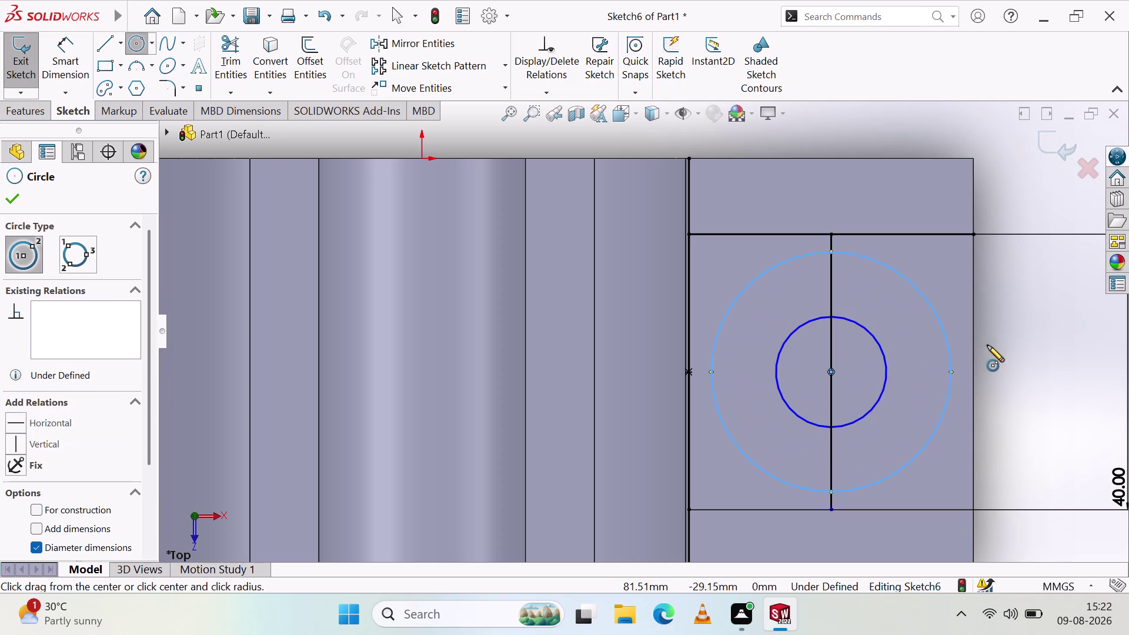
Dimension the inner circle to a 16 mm diameter.
click(82, 52)
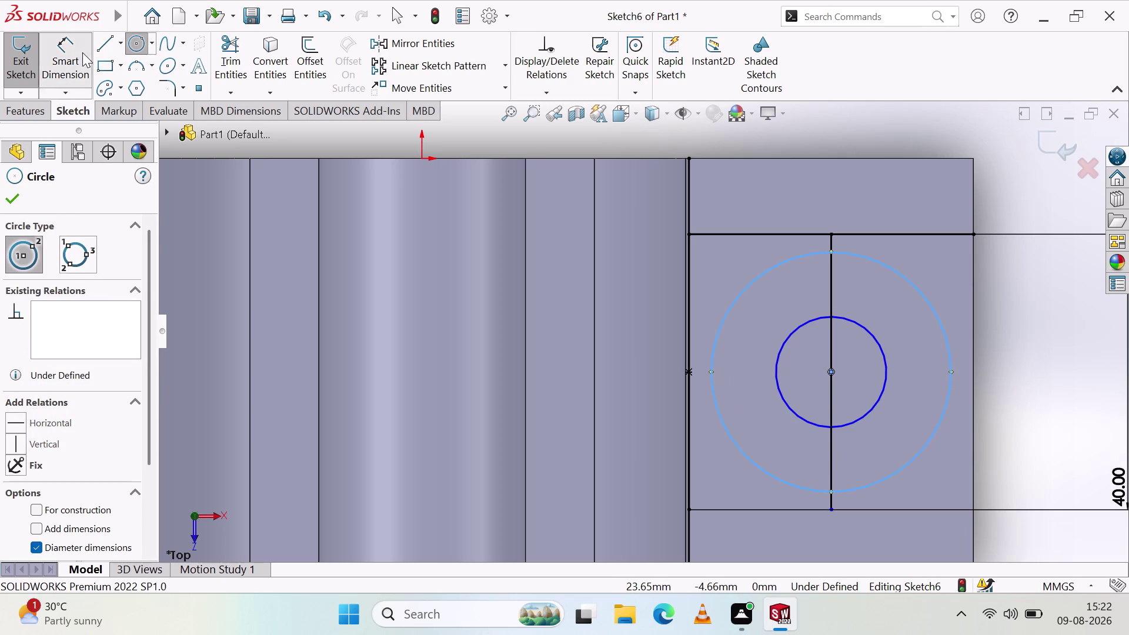
drag(863, 417, 865, 425)
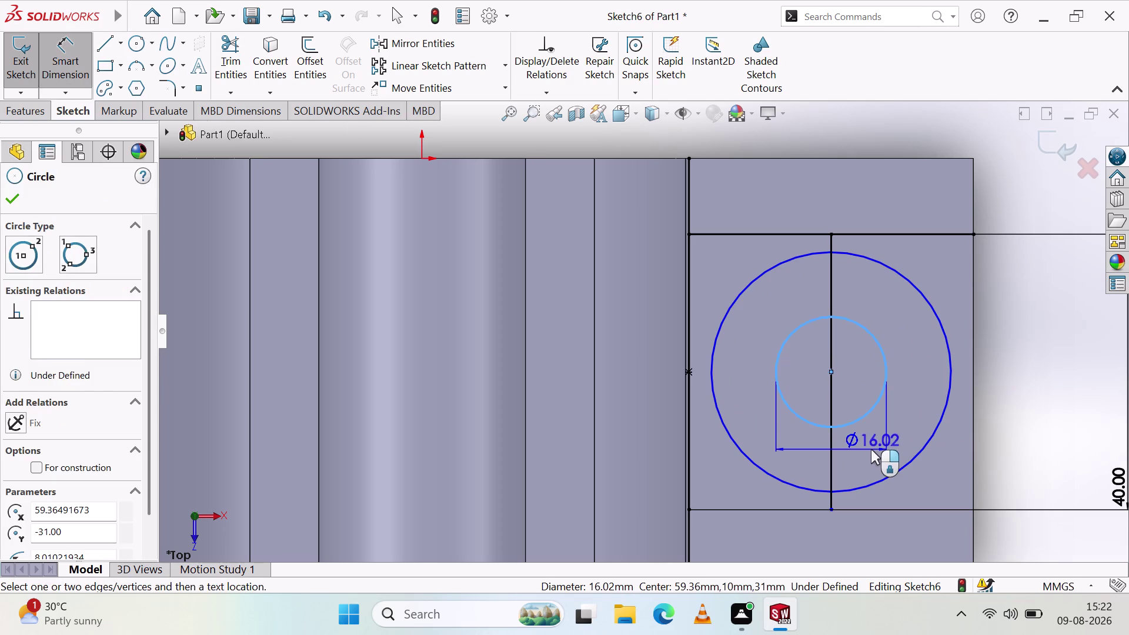
click(871, 449)
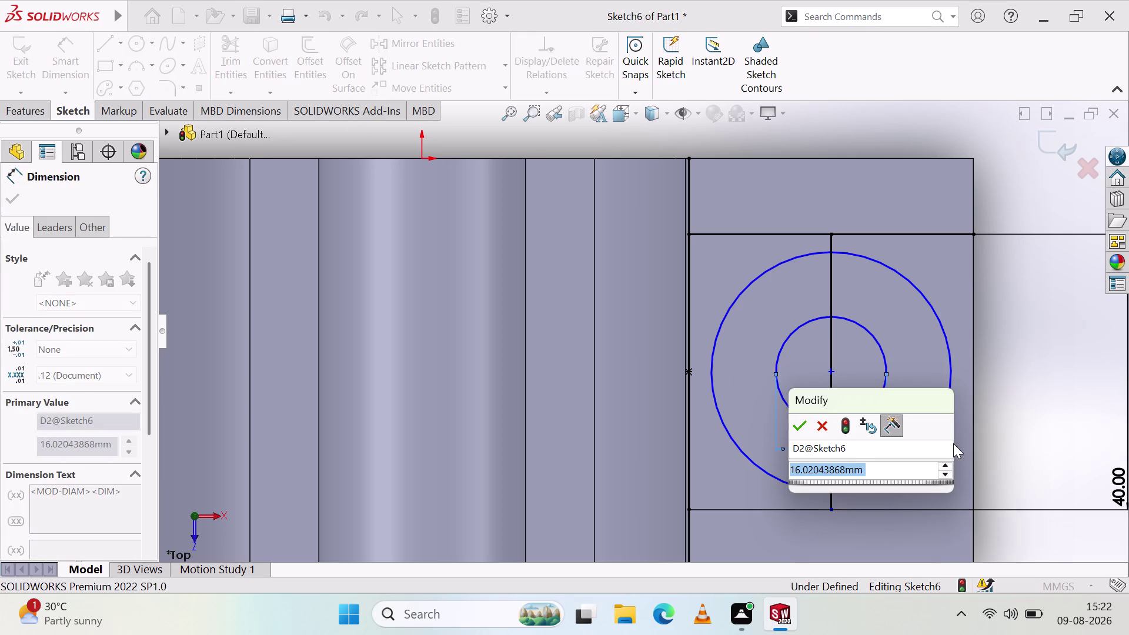
key(1)
key(6)
key(Return)
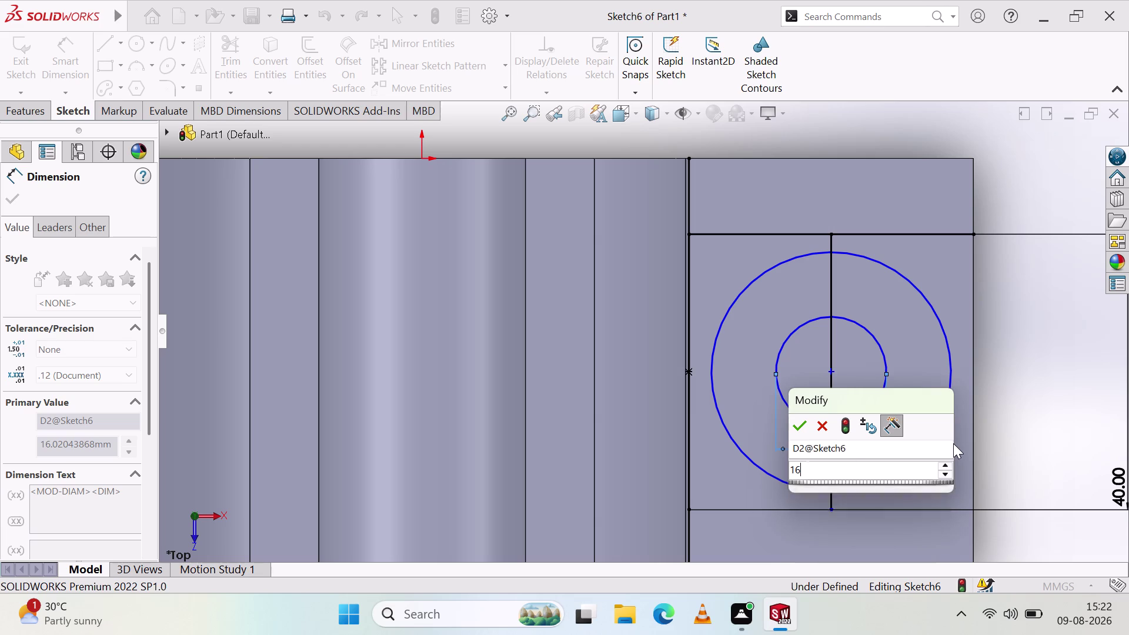
Dimension the outer circle, correcting its diameter from 20 to 40 mm.
drag(939, 429, 954, 433)
click(1048, 475)
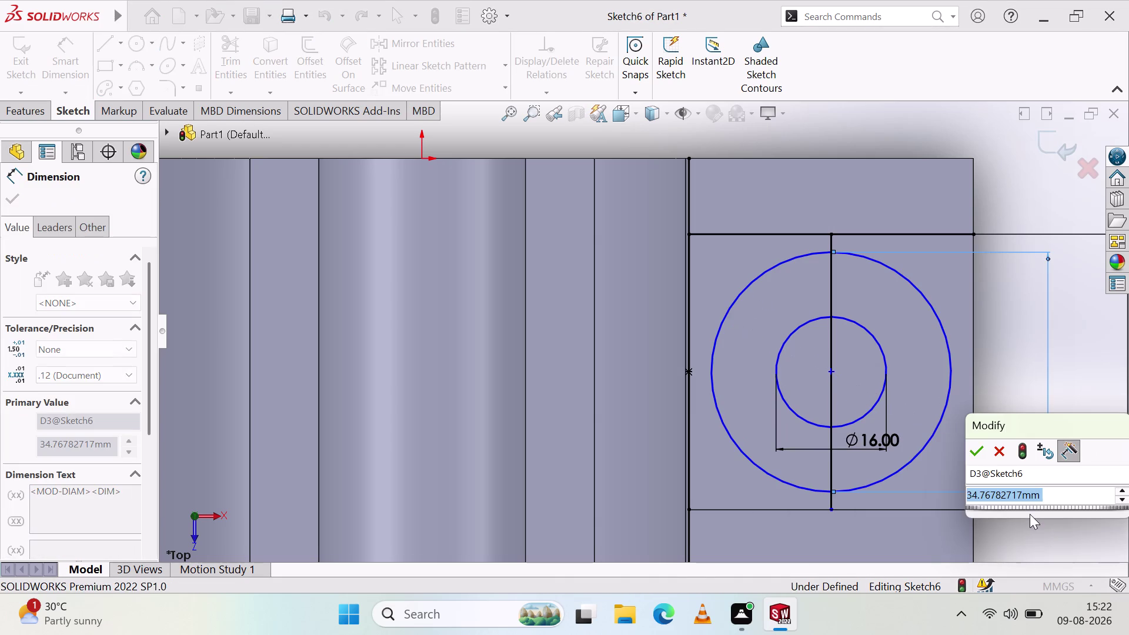
key(2)
key(0)
key(Return)
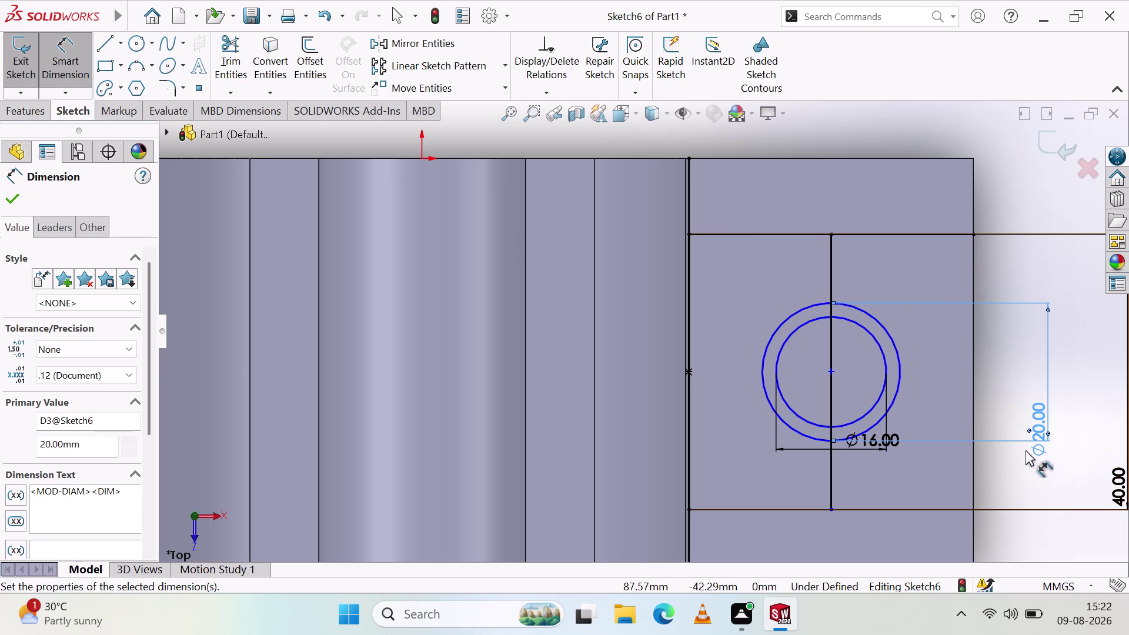
double_click(1037, 435)
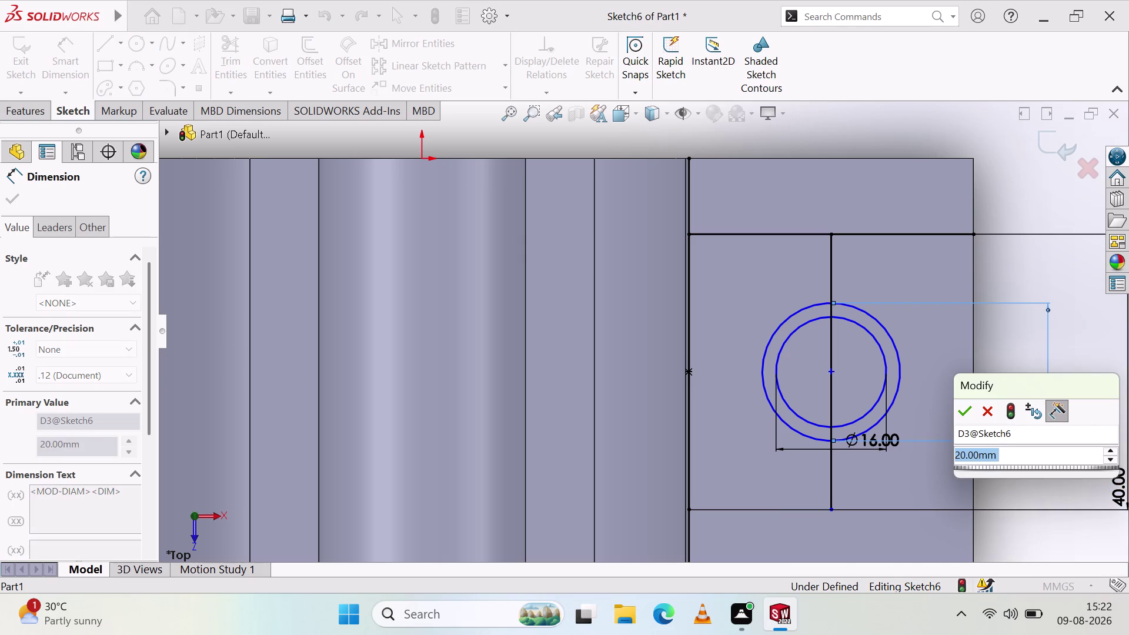
key(4)
key(0)
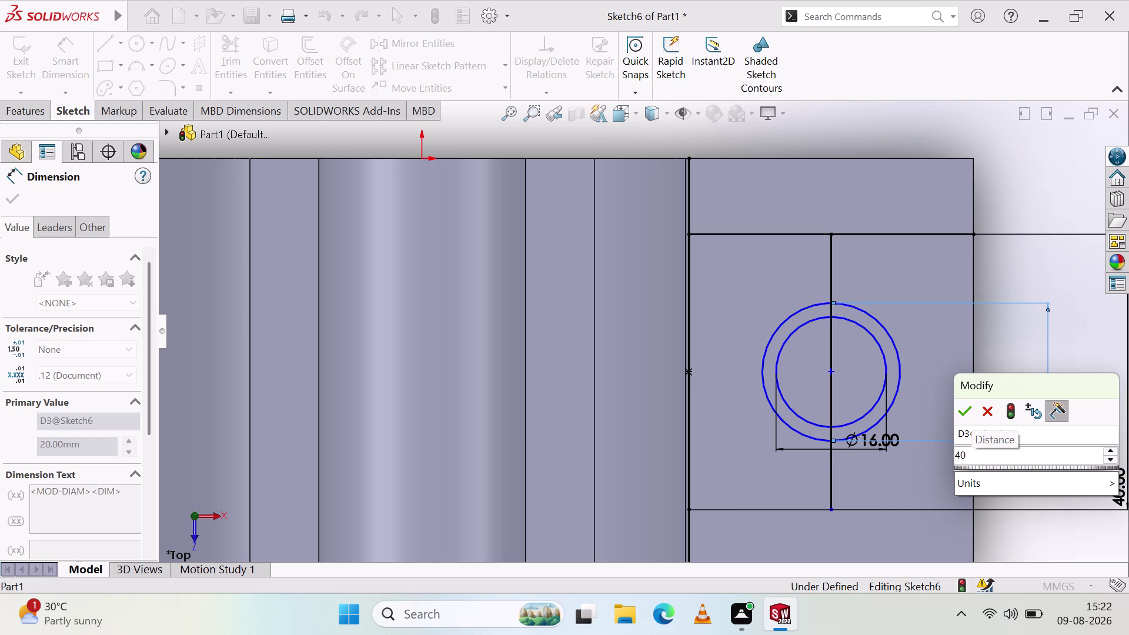
key(Return)
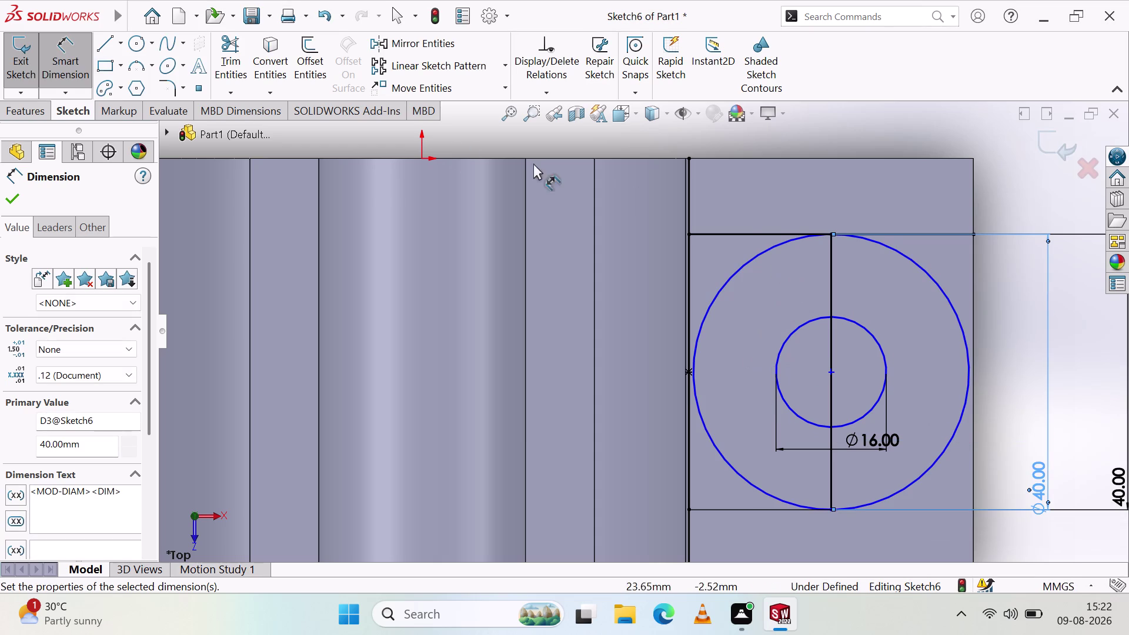
click(220, 42)
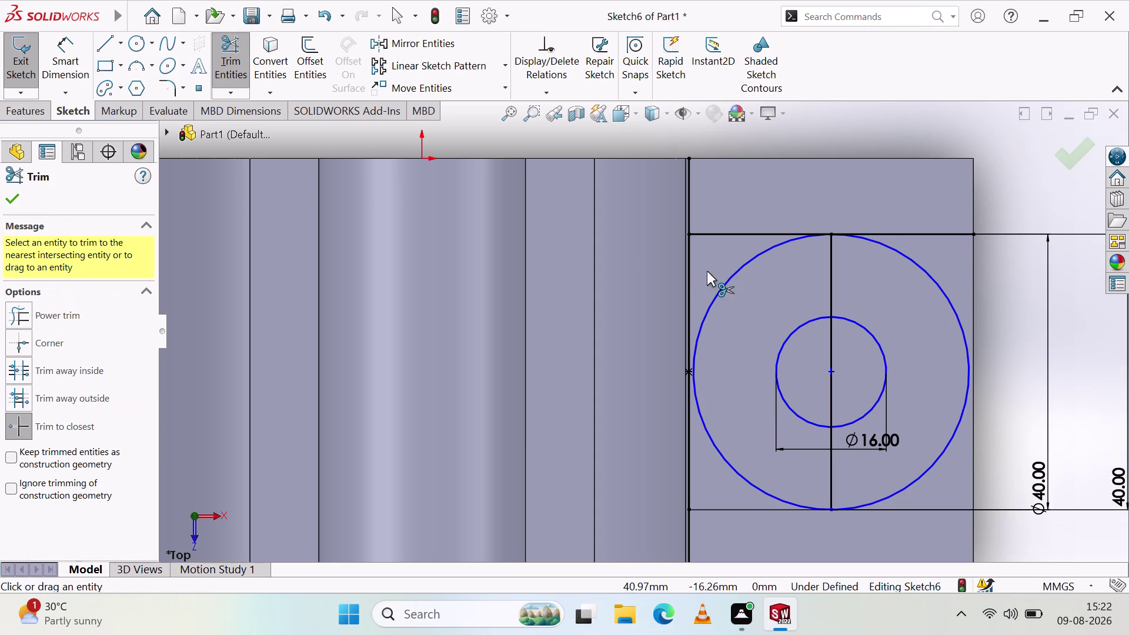
Trim the left portions of the 40 mm circle, leaving the right semicircular arc.
click(719, 282)
click(721, 287)
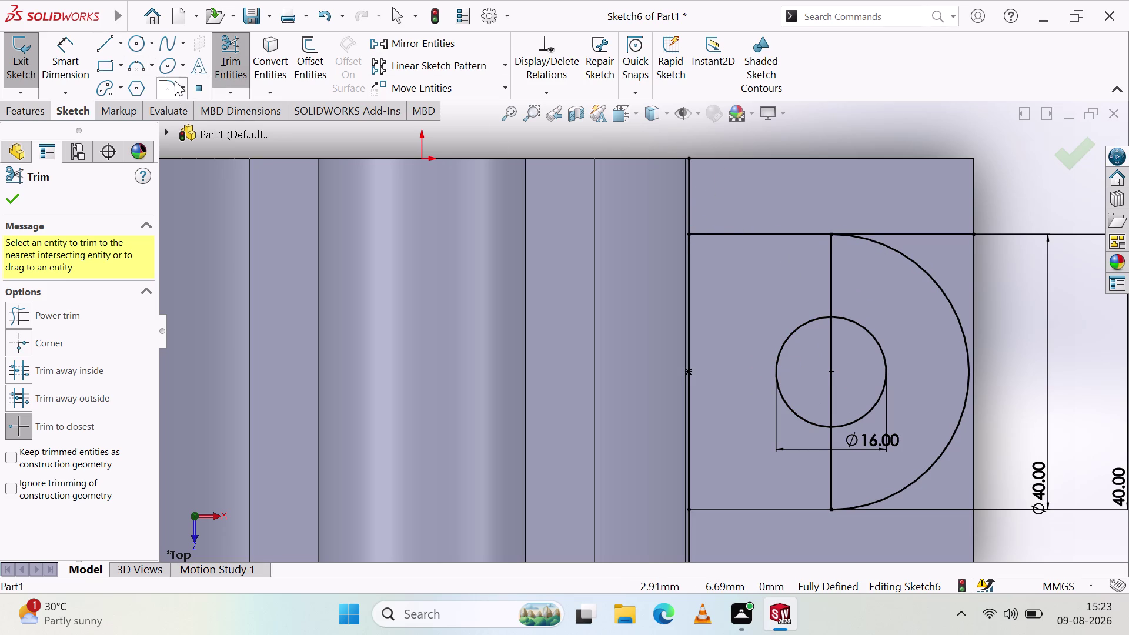
click(146, 67)
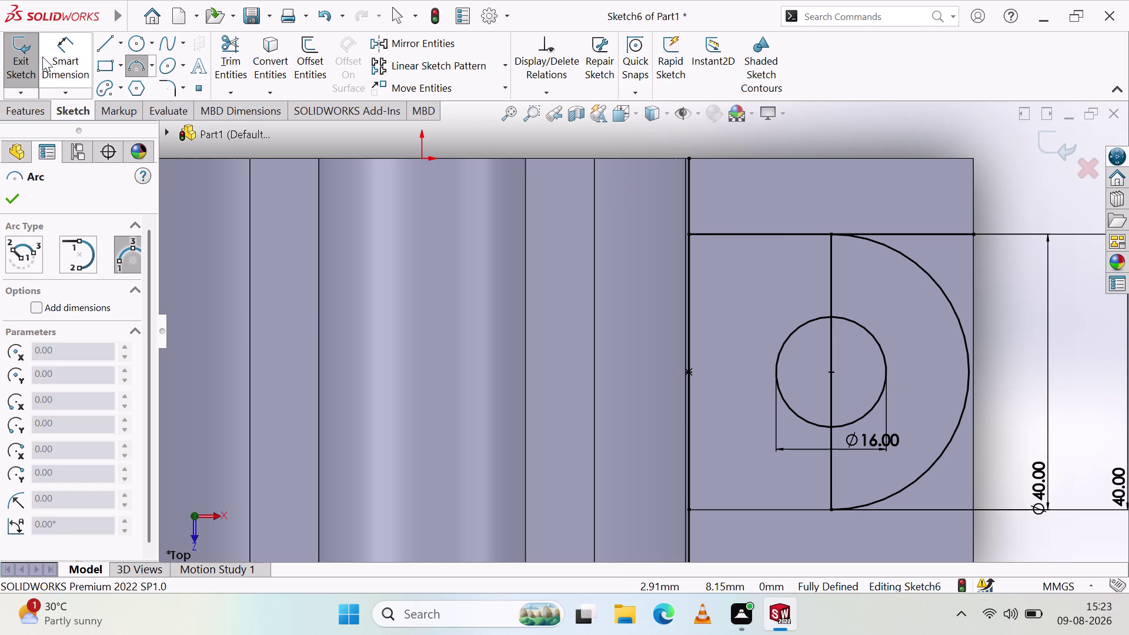
click(165, 87)
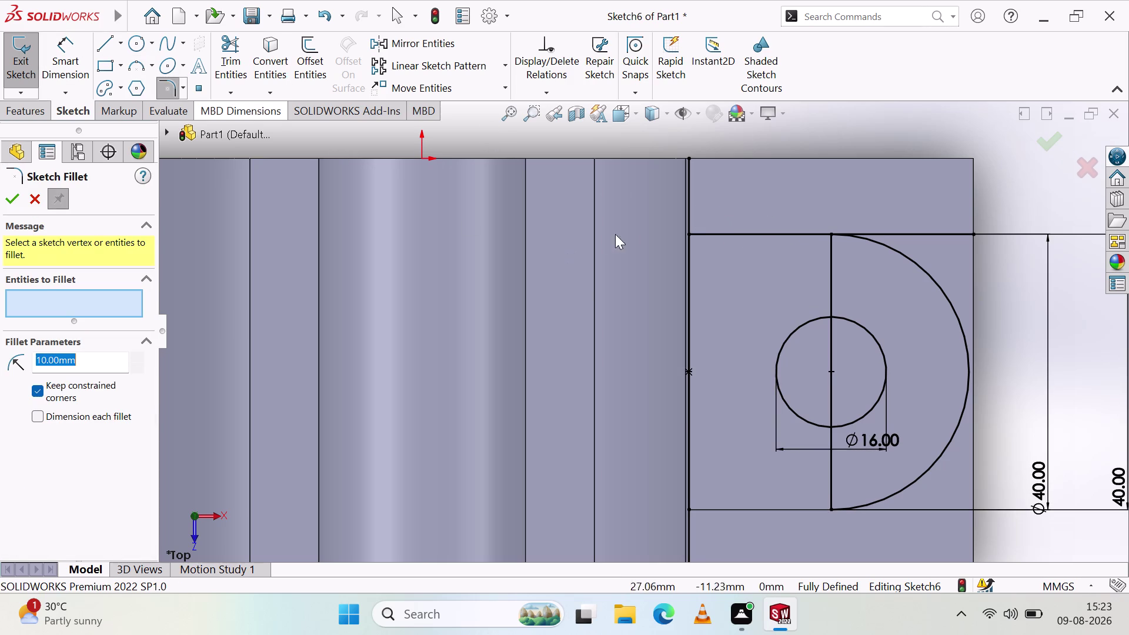
Select the top horizontal and left vertical lines for a fillet, accepting both relation warnings.
click(711, 232)
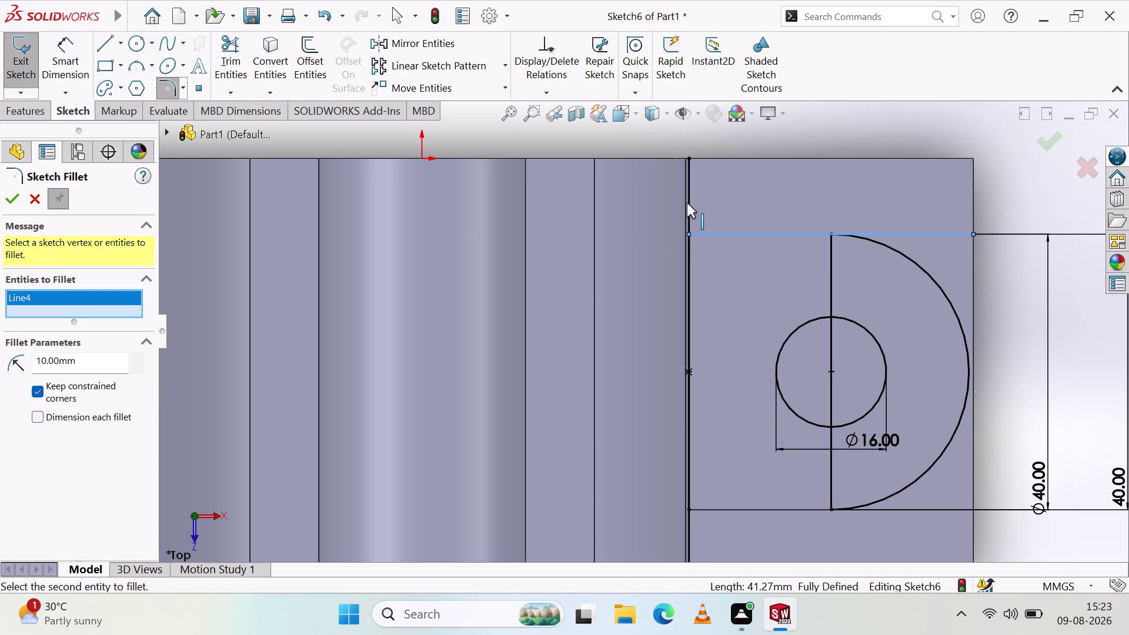
click(692, 204)
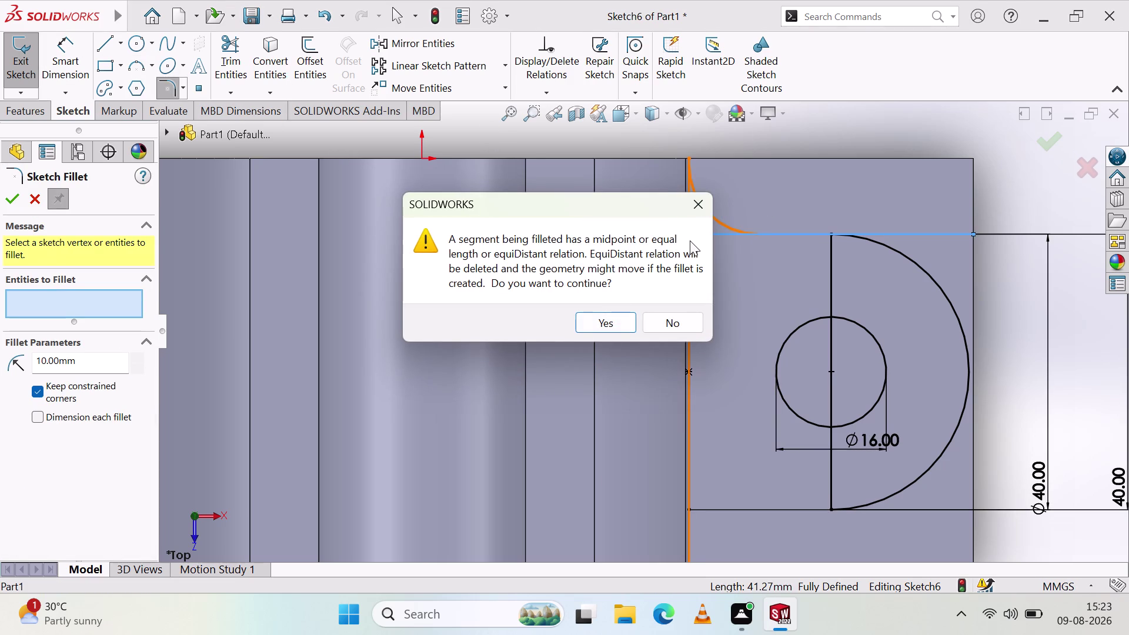
click(594, 322)
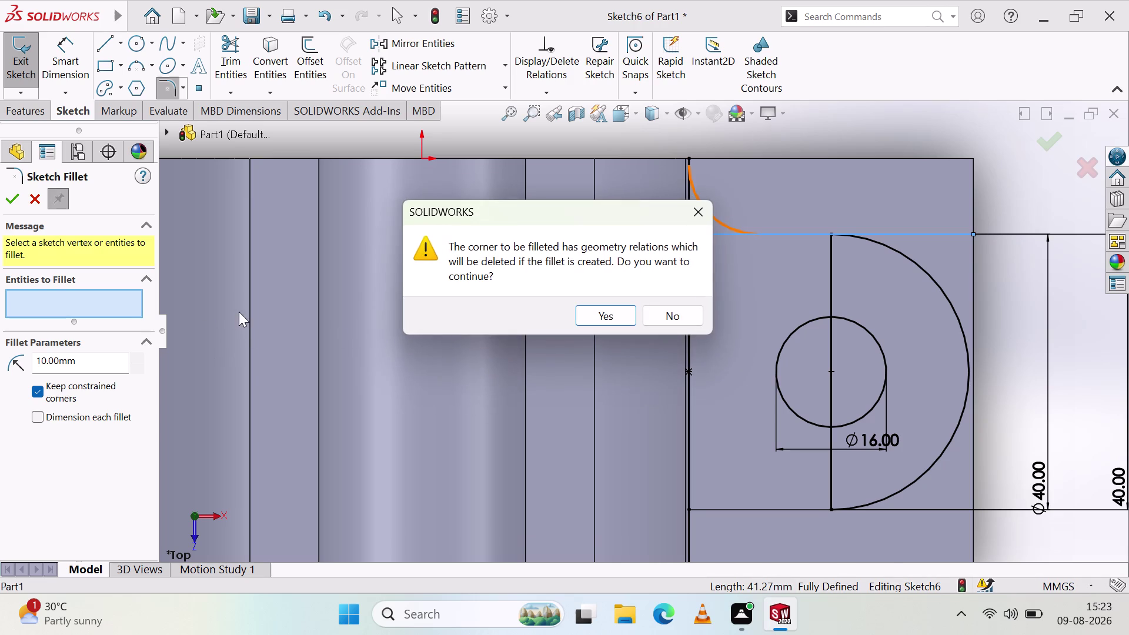
click(613, 325)
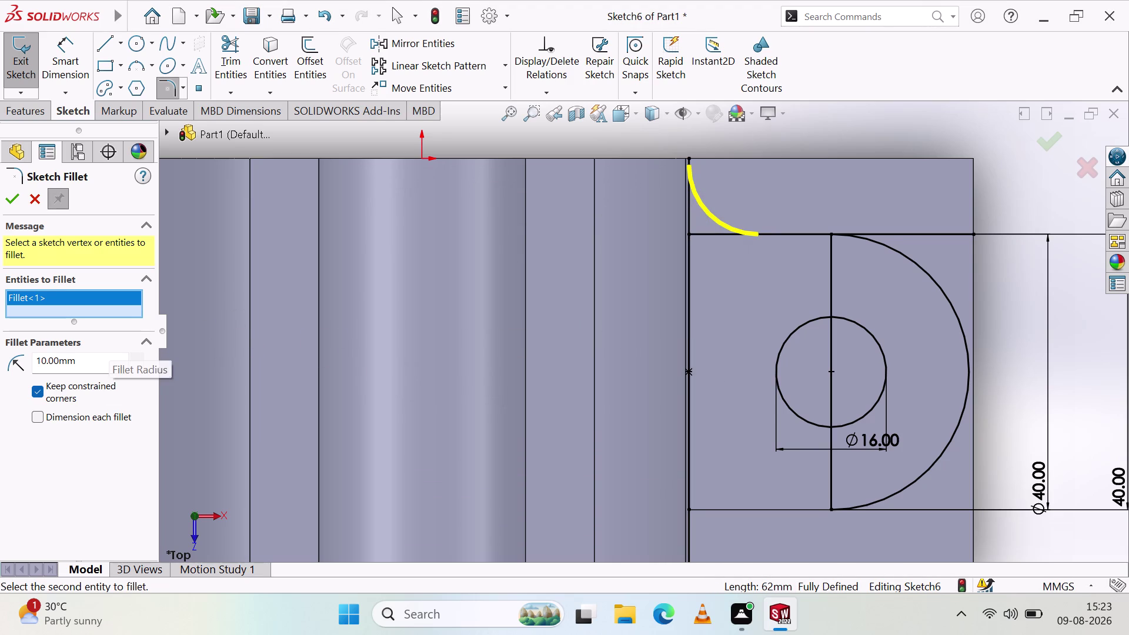
Set the sketch fillet radius to 5 mm and confirm it.
drag(93, 360, 9, 343)
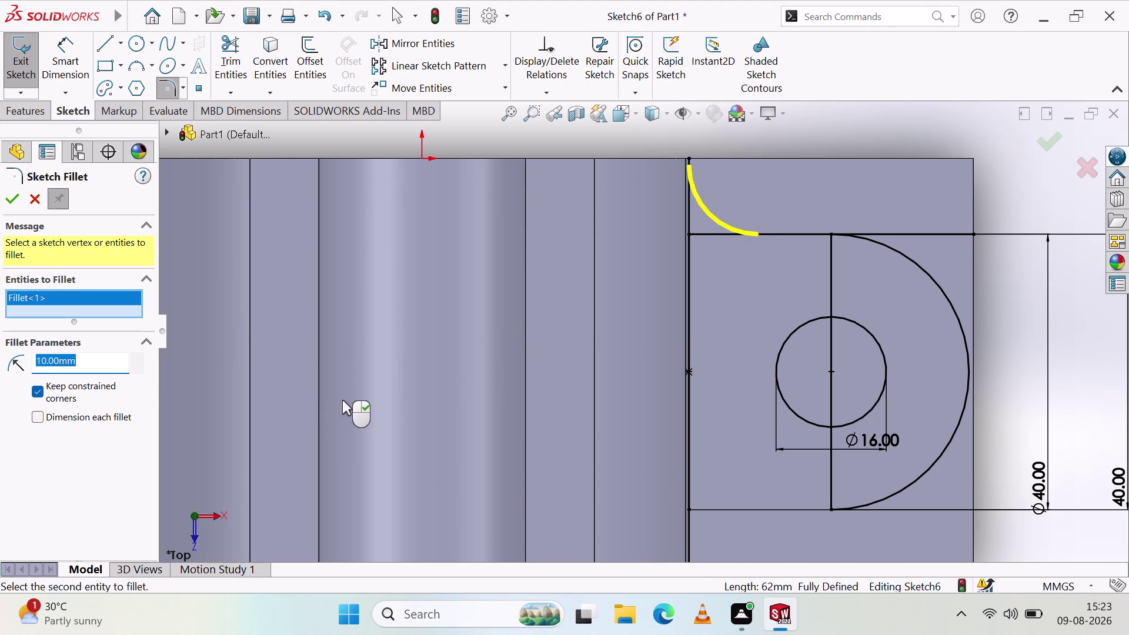
key(5)
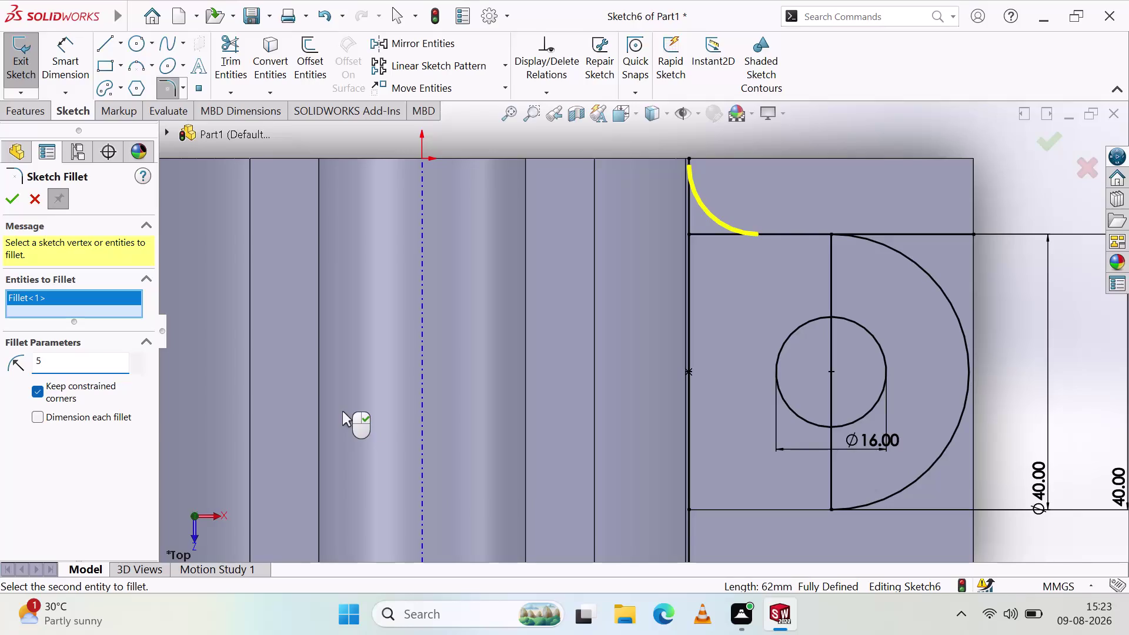
click(690, 507)
click(709, 510)
click(709, 507)
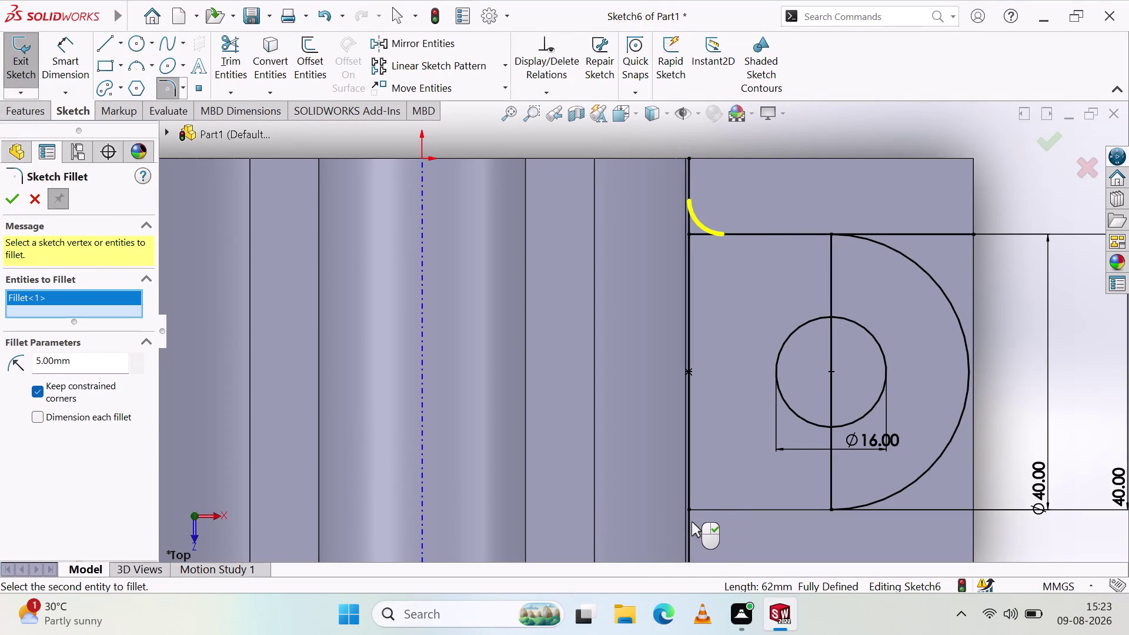
click(691, 522)
scroll(down, 3)
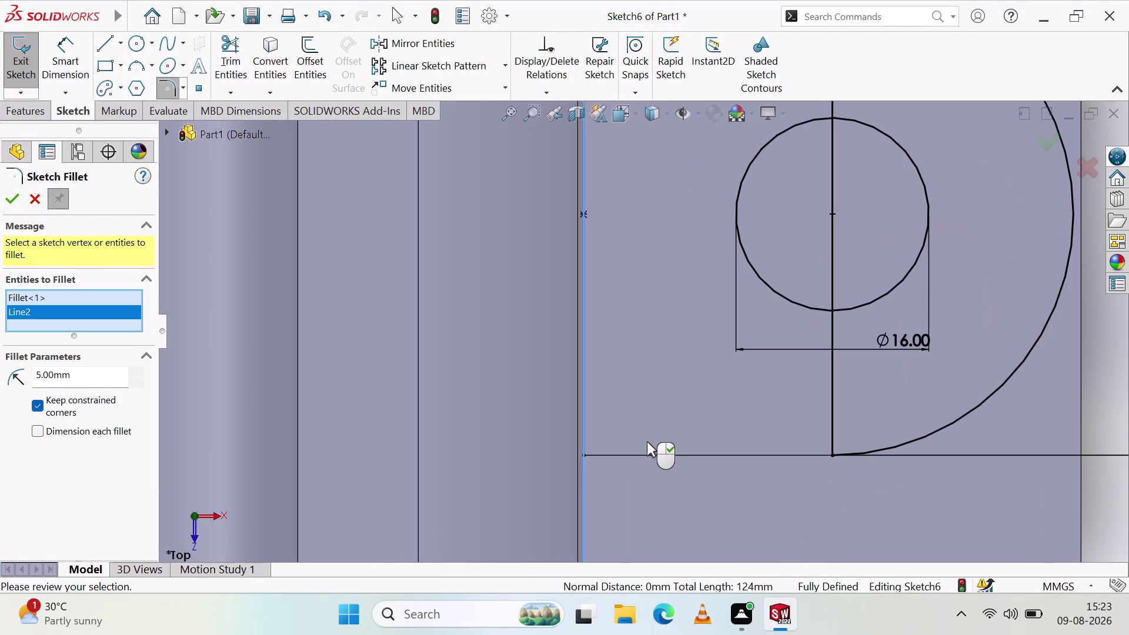
click(633, 454)
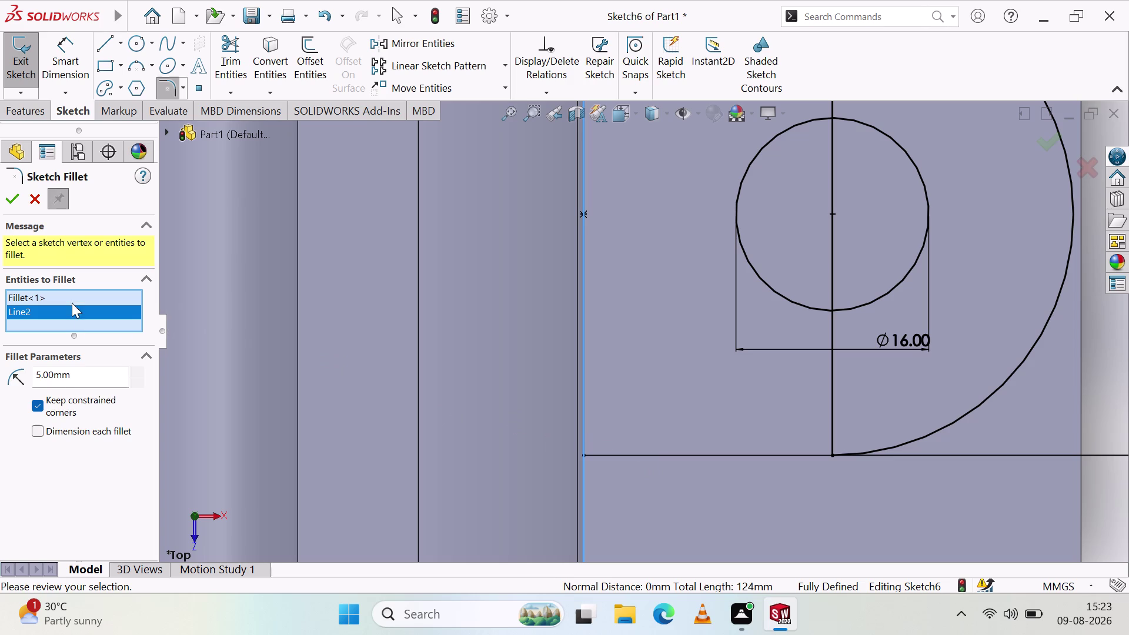
click(9, 198)
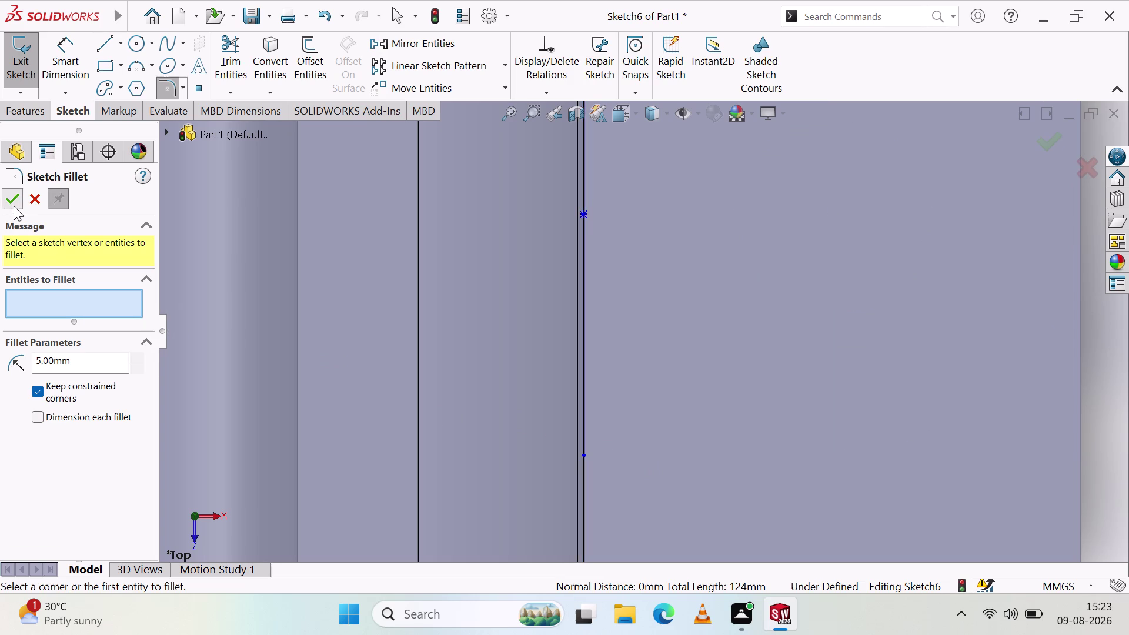
click(12, 199)
scroll(up, 3)
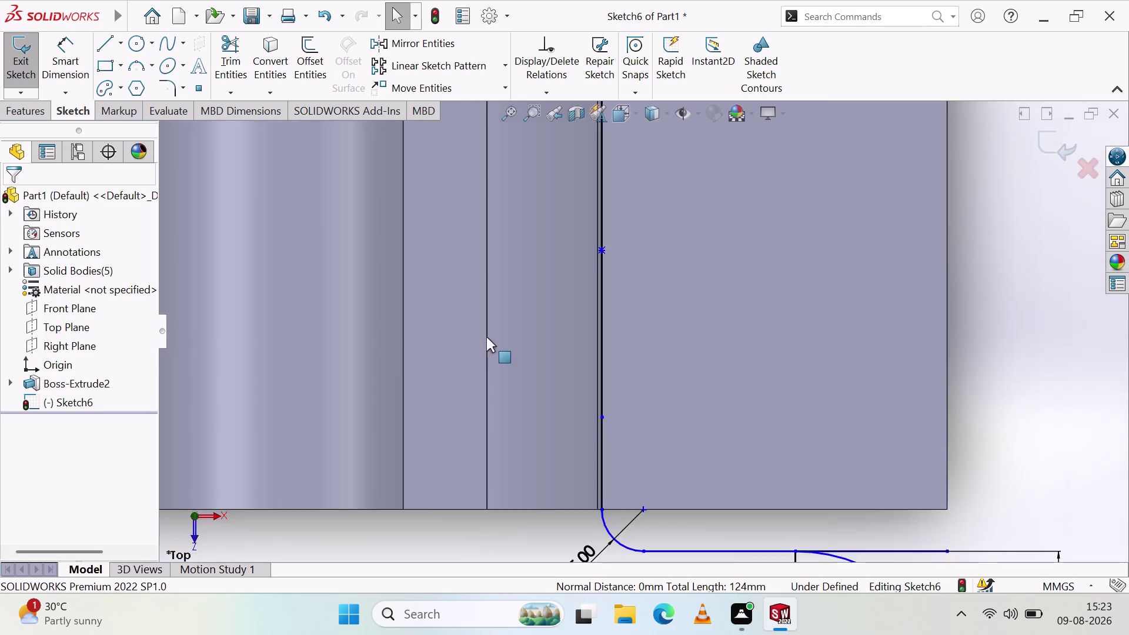
Undo the 5 mm sketch fillet.
scroll(up, 3)
scroll(up, 3)
scroll(down, 3)
scroll(up, 3)
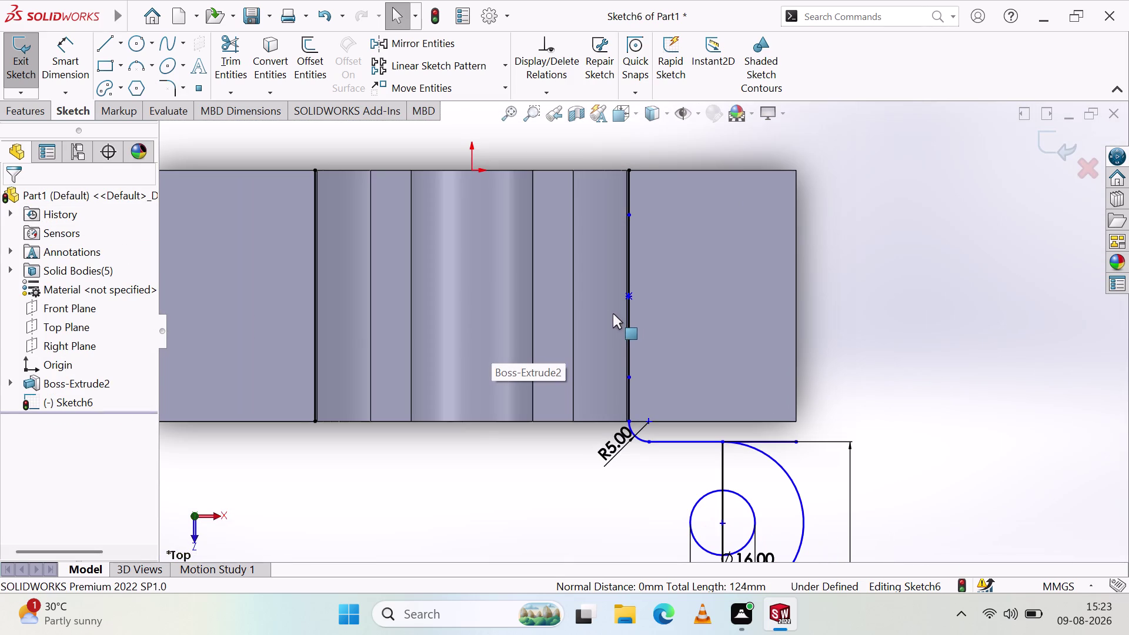
key(ctrl+z)
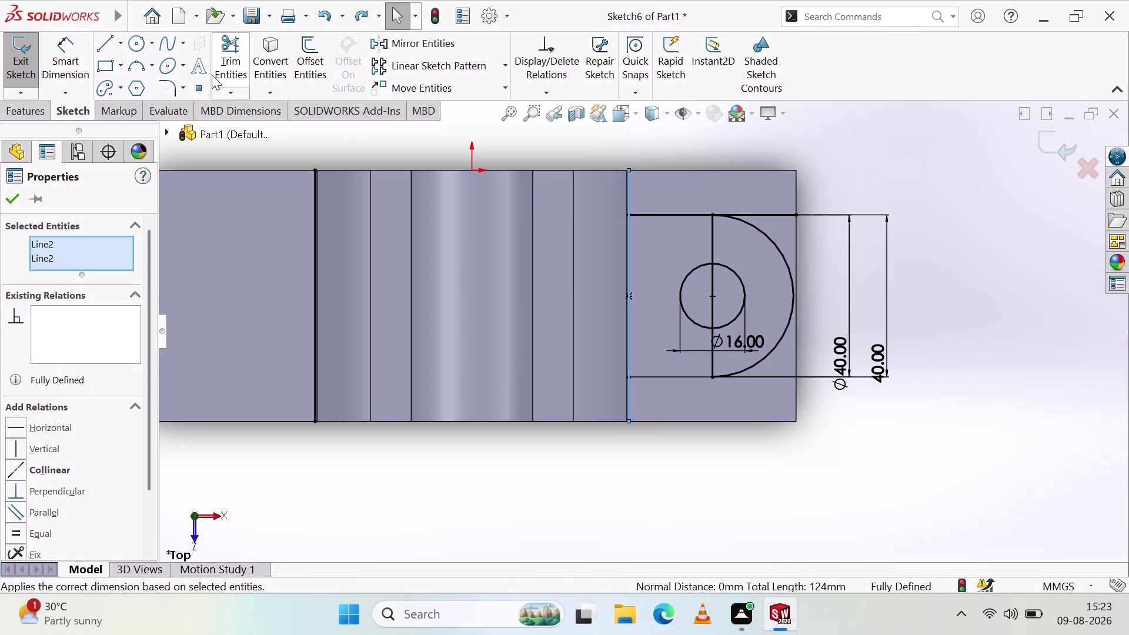
Reapply the fillet to the top horizontal and left vertical lines, accepting the warnings.
key(Escape)
click(165, 89)
click(657, 214)
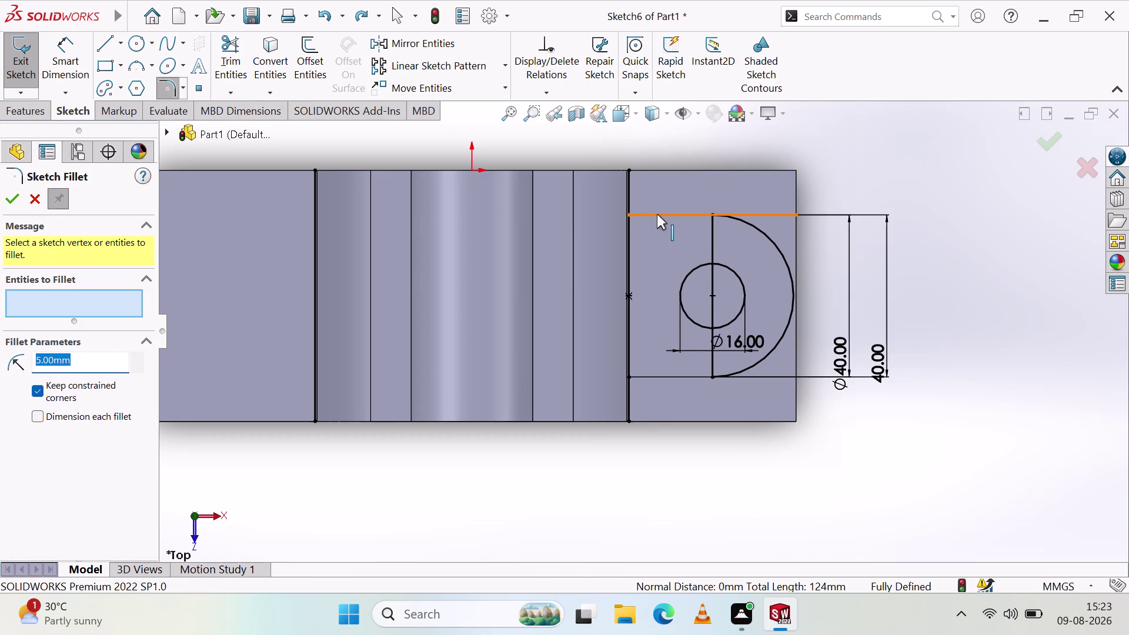
click(630, 194)
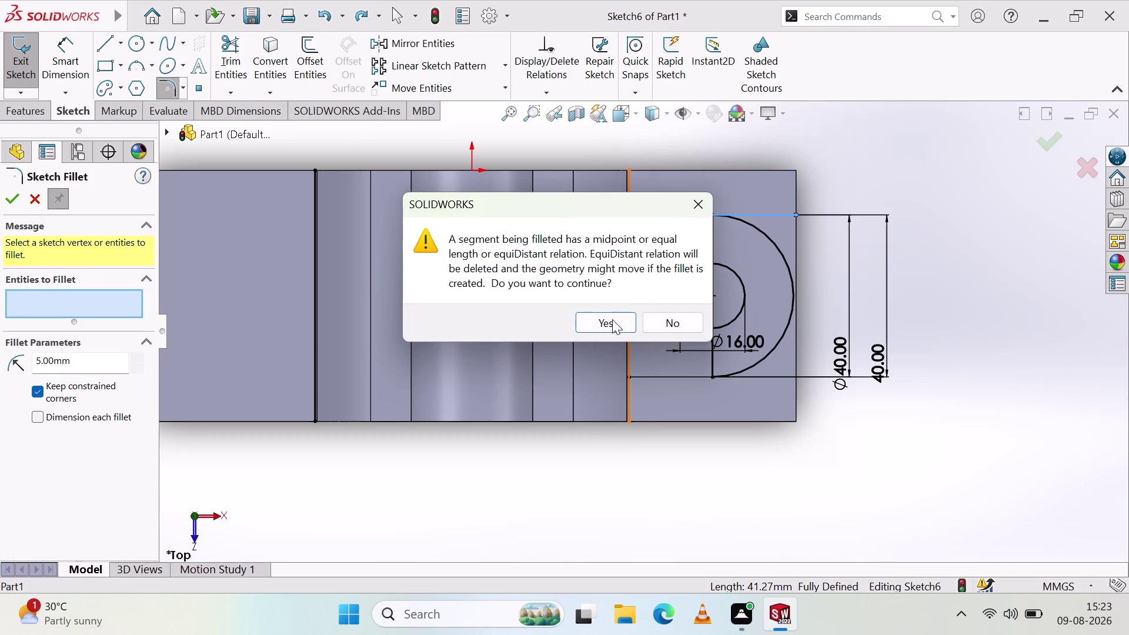
click(610, 320)
click(622, 314)
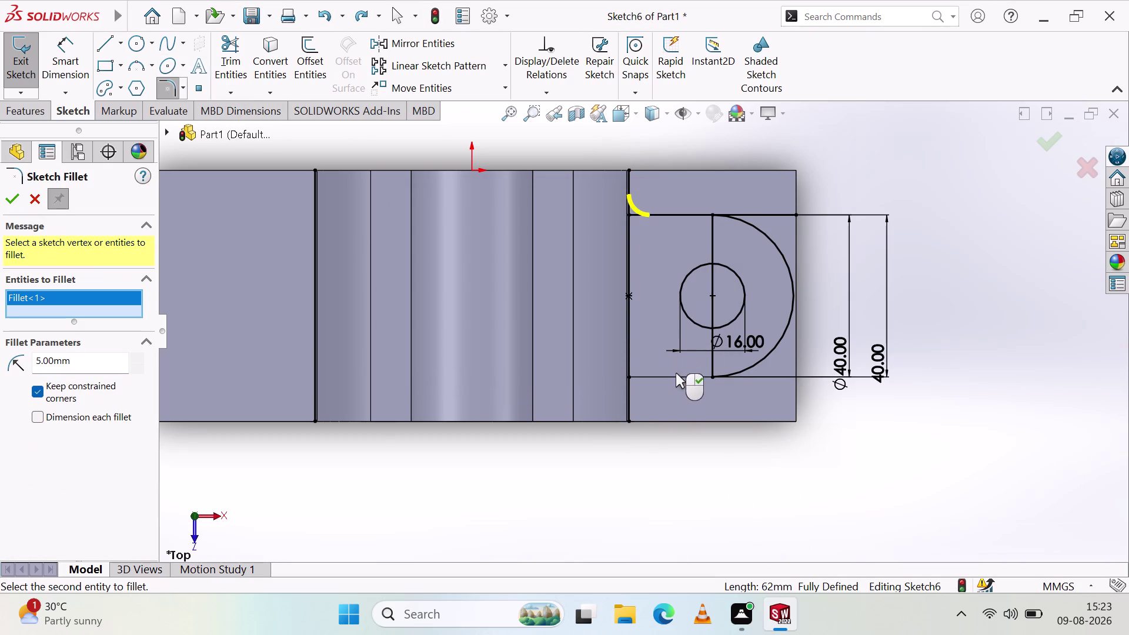
click(651, 376)
click(12, 198)
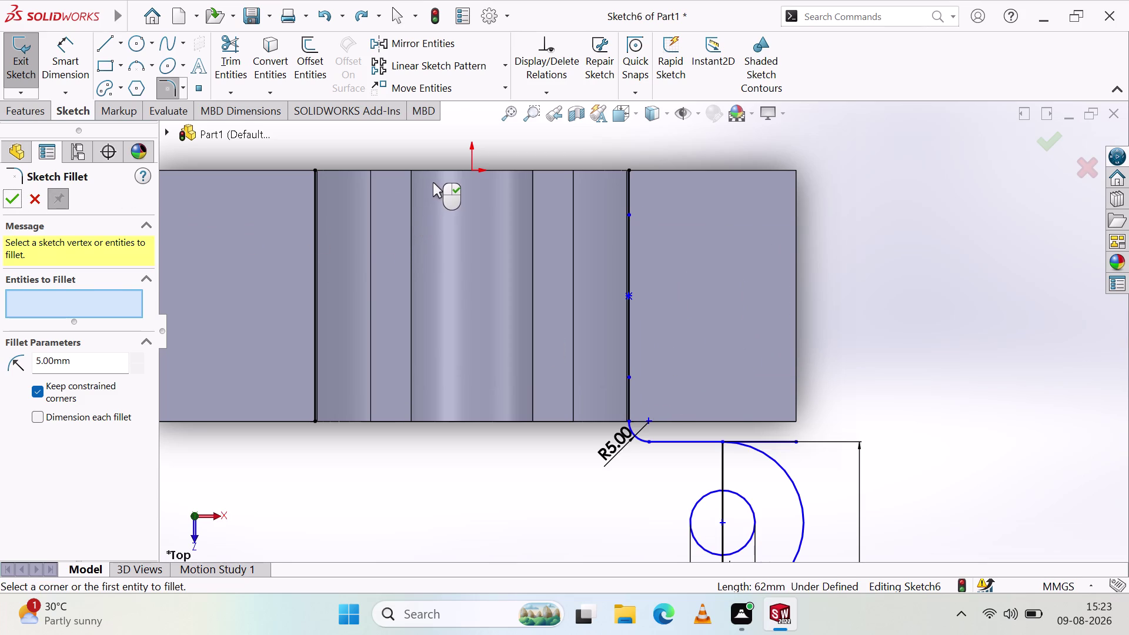
Undo the reapplied fillet, restoring the square corner so Sketch6 is fully defined.
key(ctrl+z)
scroll(down, 3)
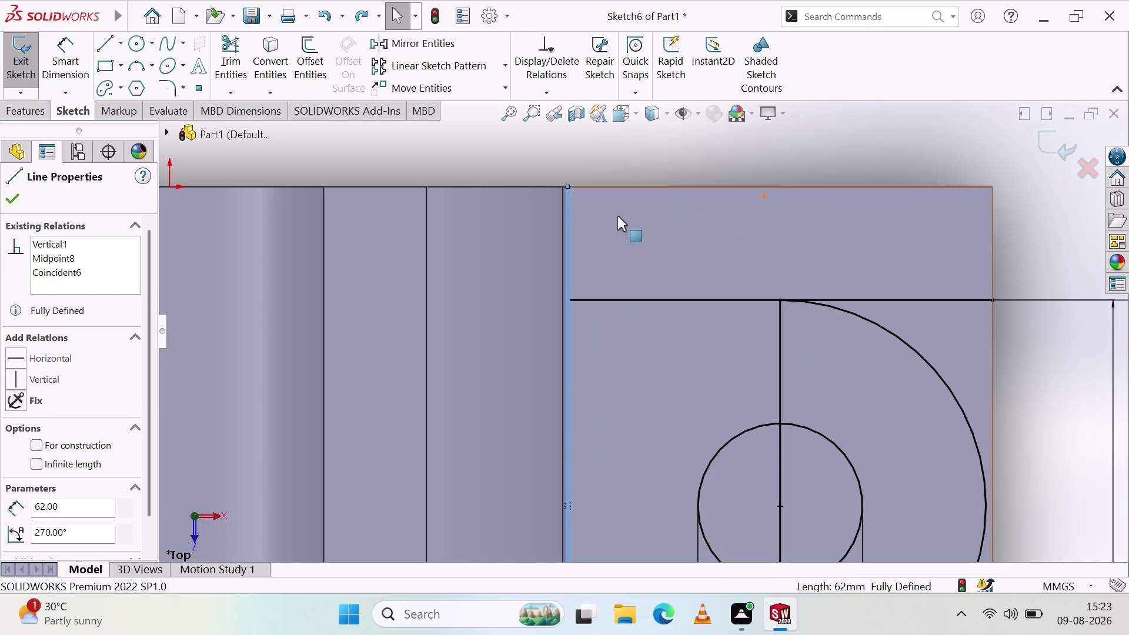
key(Escape)
scroll(down, 3)
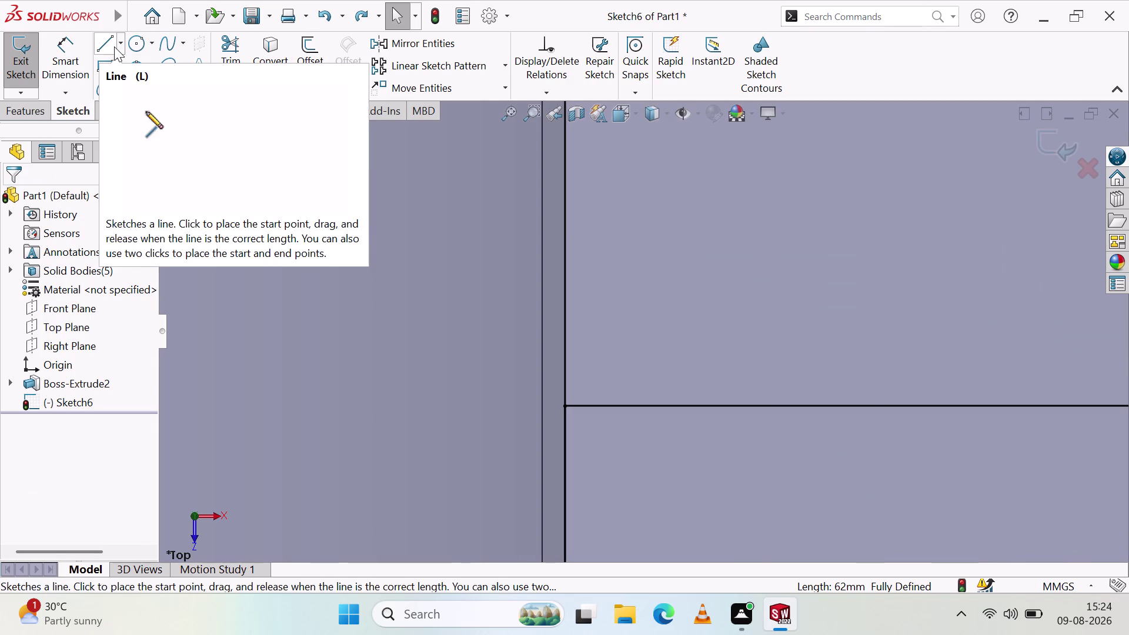
Draw a corner rectangle starting at the intersection of the two lines.
click(109, 63)
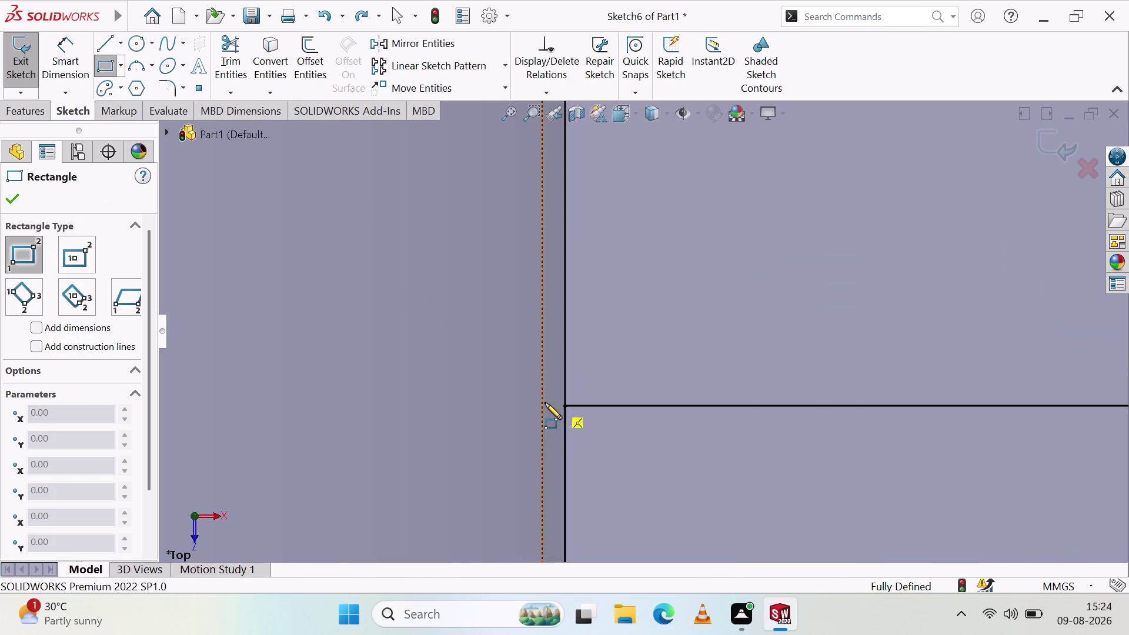
click(564, 405)
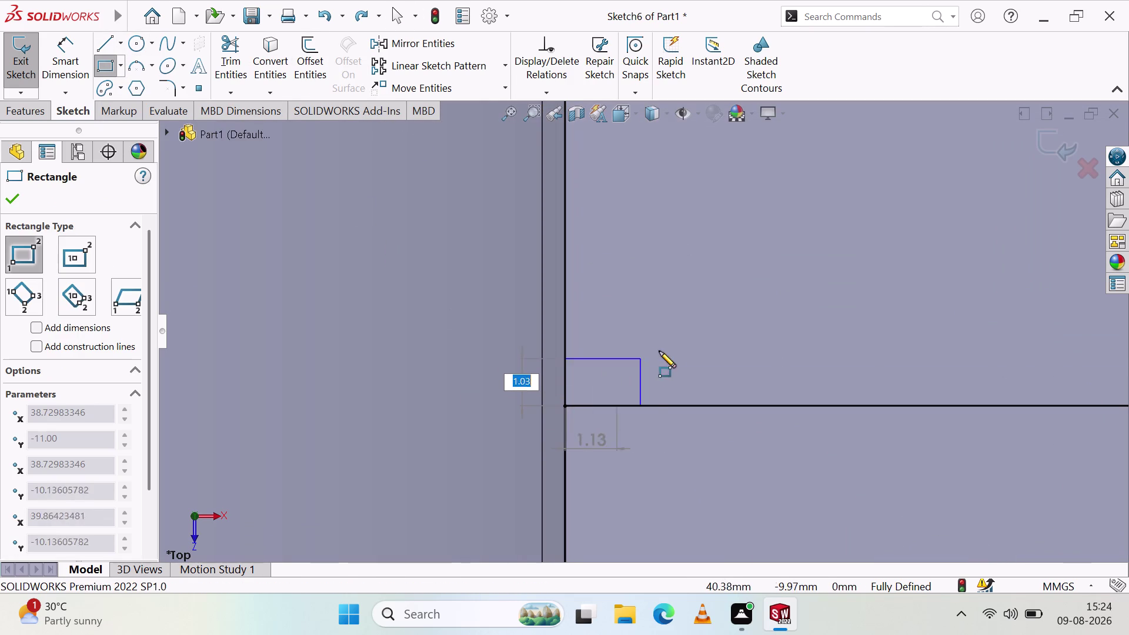
click(733, 290)
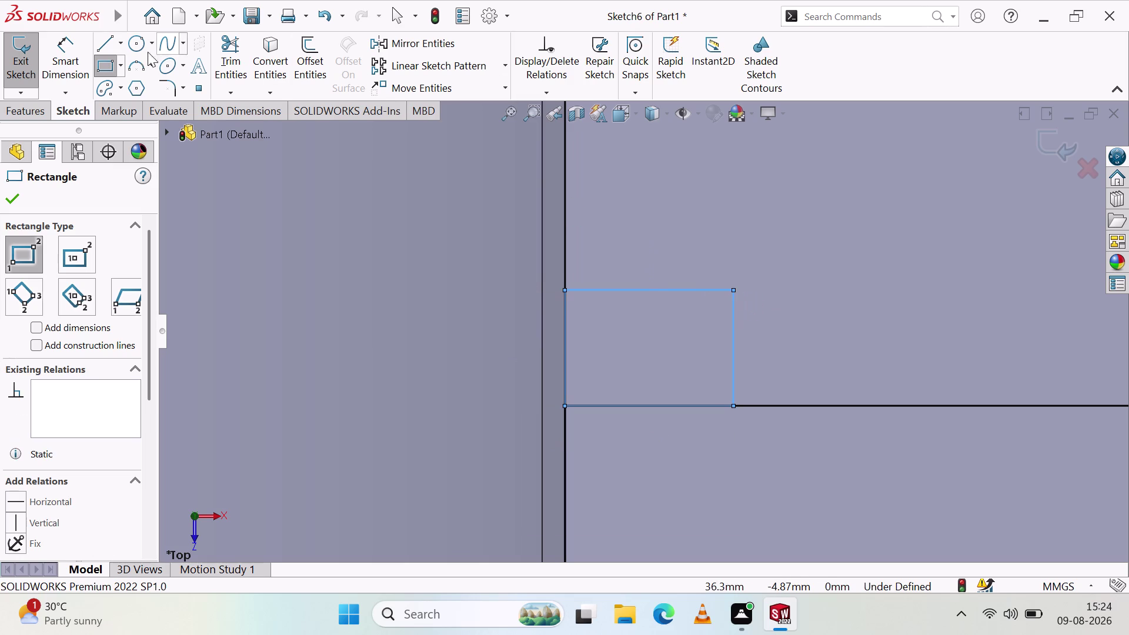
Dimension the rectangle's width to 5 mm and place the dimension inside it.
click(76, 46)
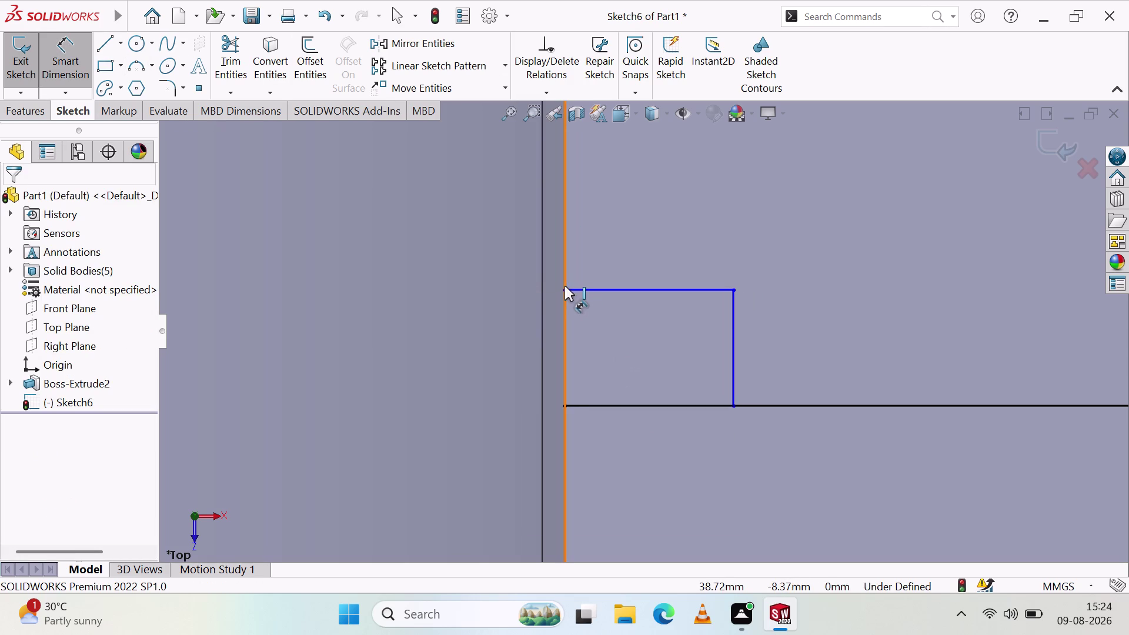
click(565, 286)
click(734, 289)
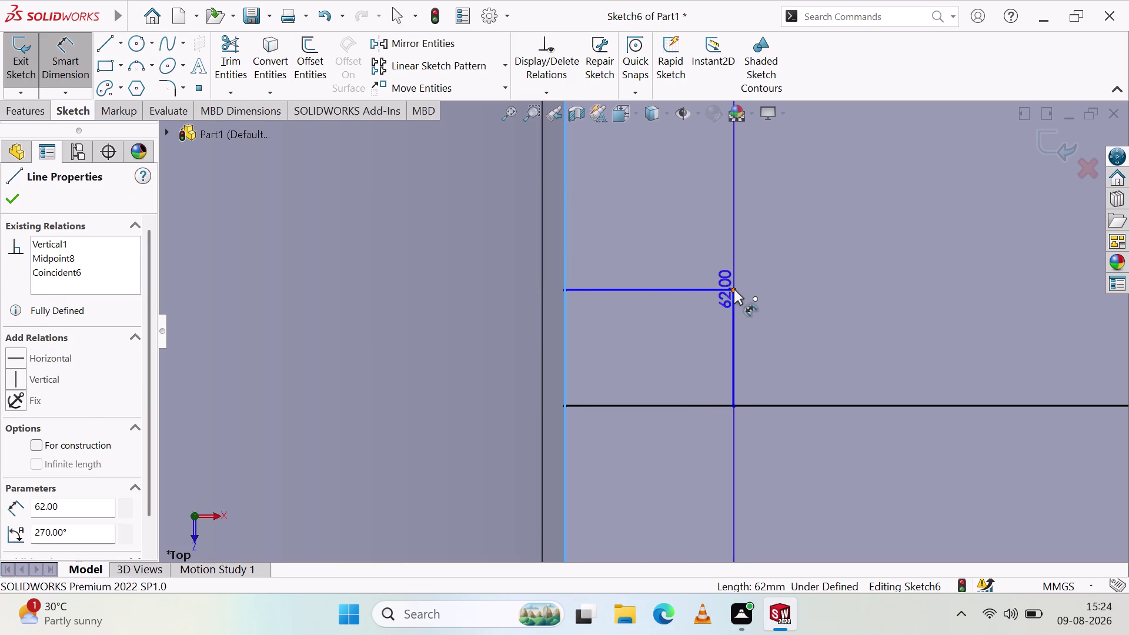
click(747, 218)
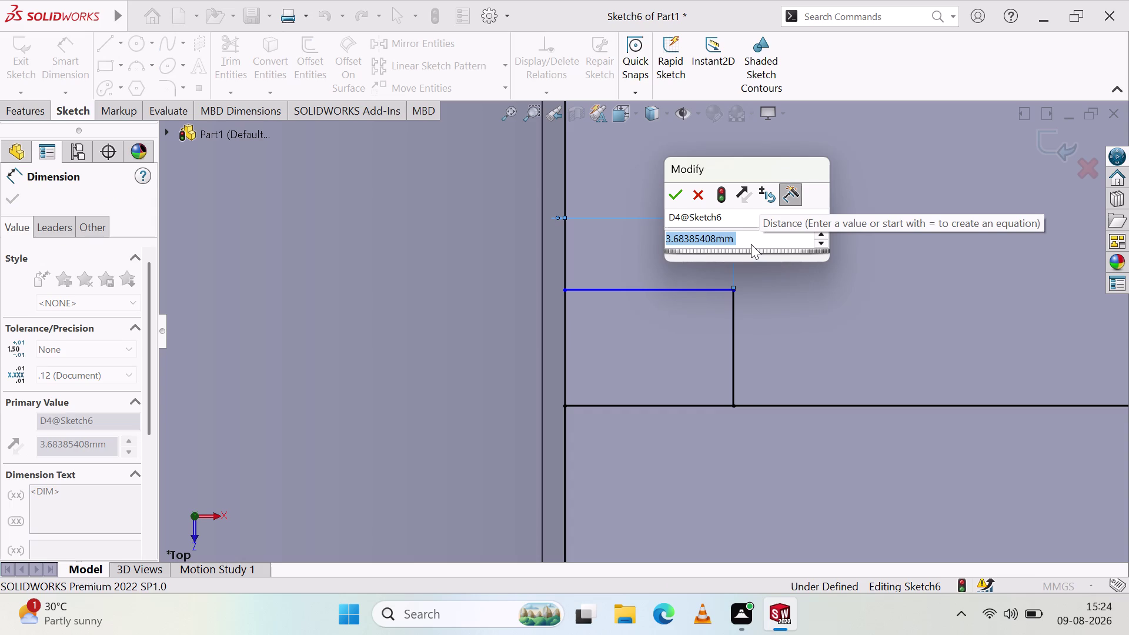
key(5)
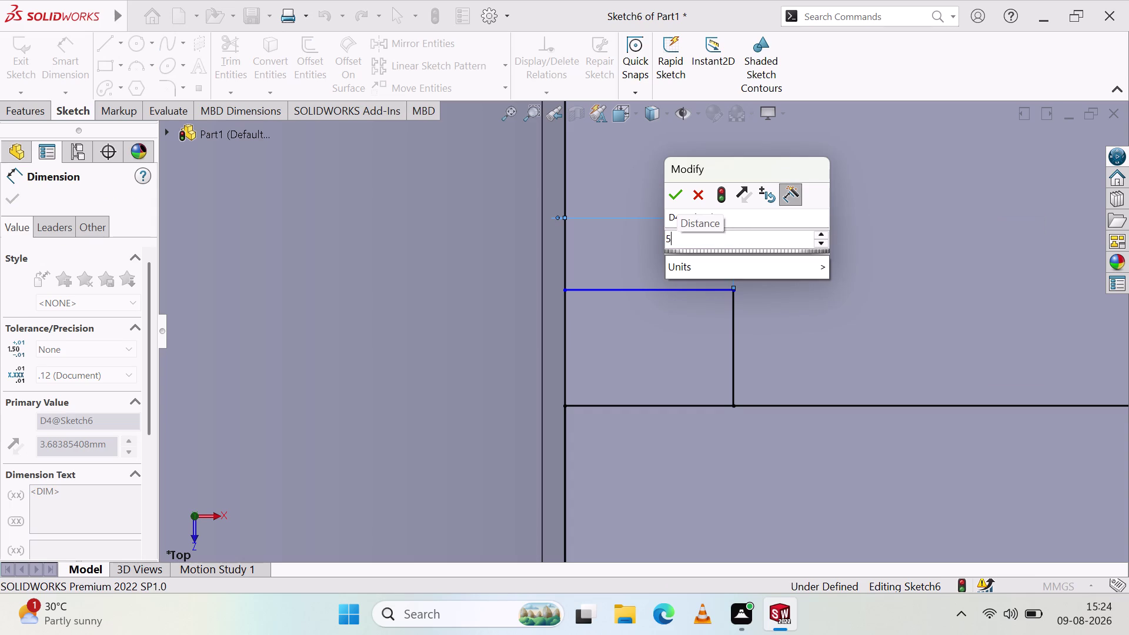
key(Return)
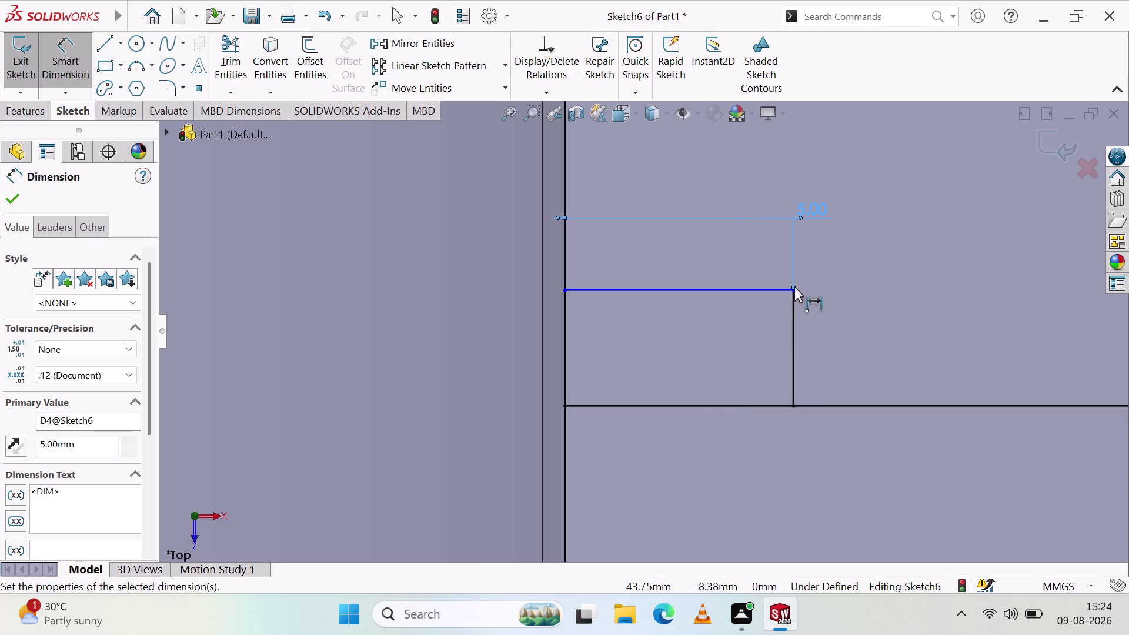
click(792, 290)
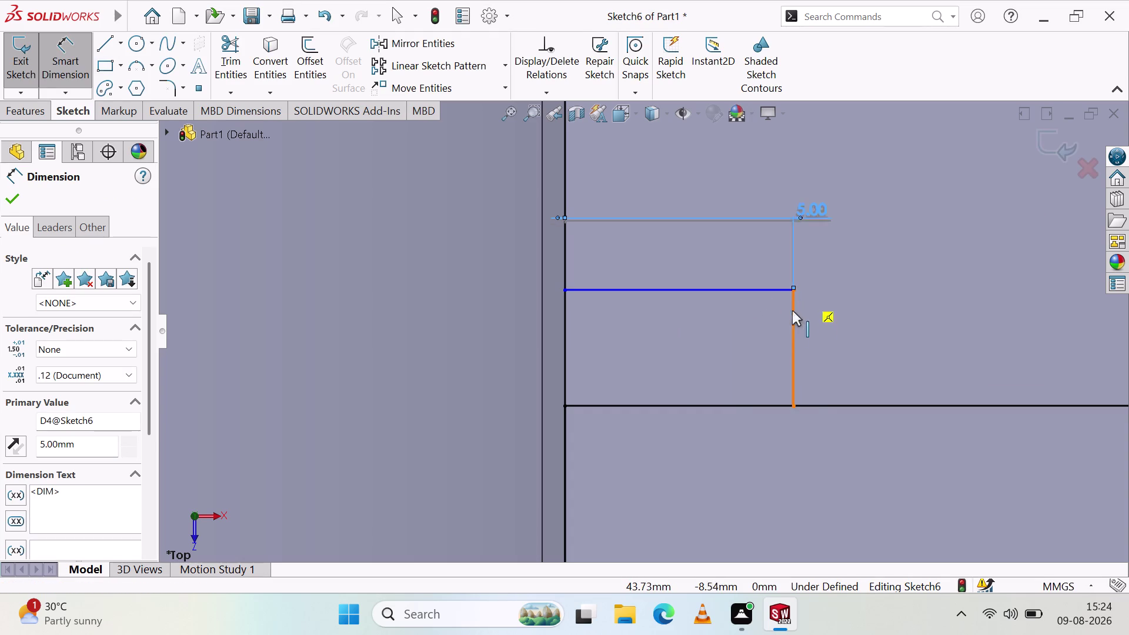
click(791, 404)
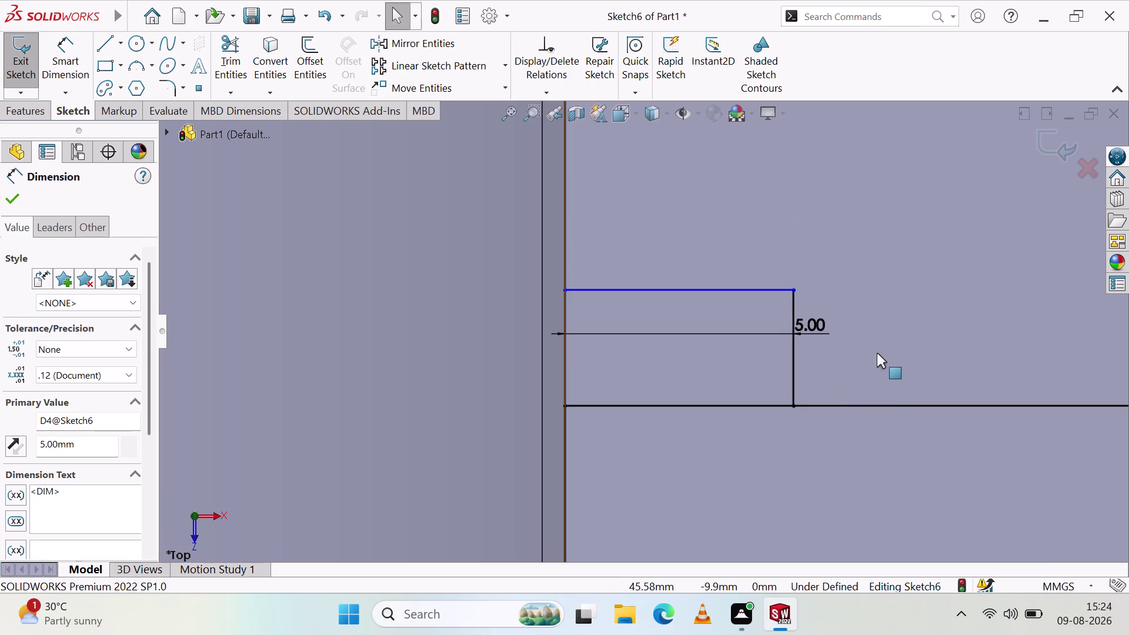
click(70, 40)
Dimension the rectangle's right edge height to 5 mm.
click(793, 286)
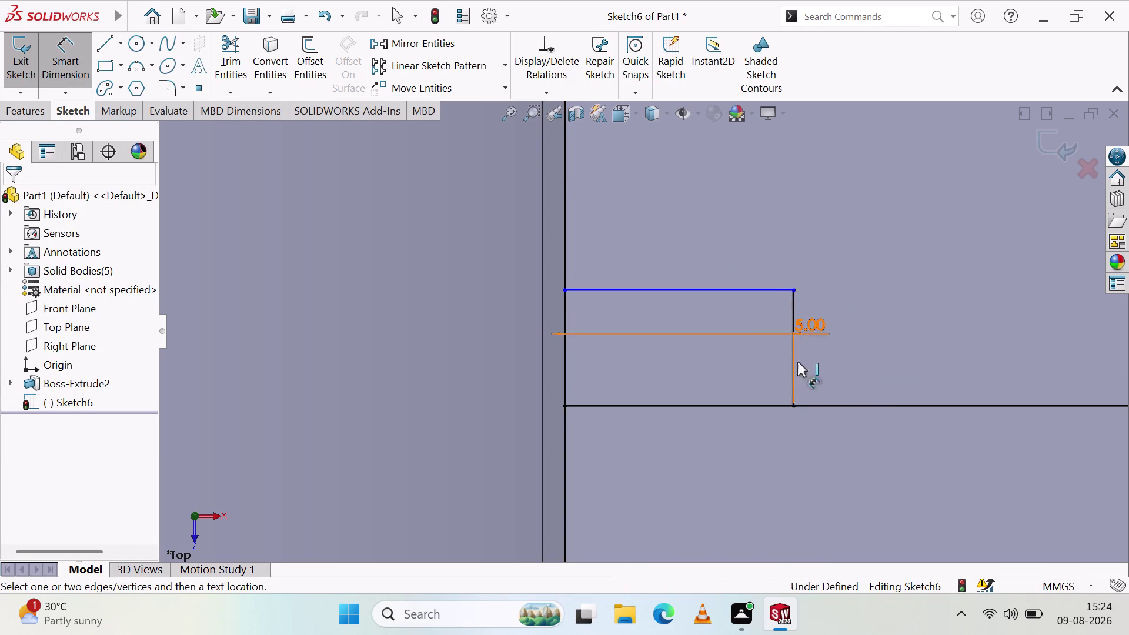
click(793, 402)
click(870, 394)
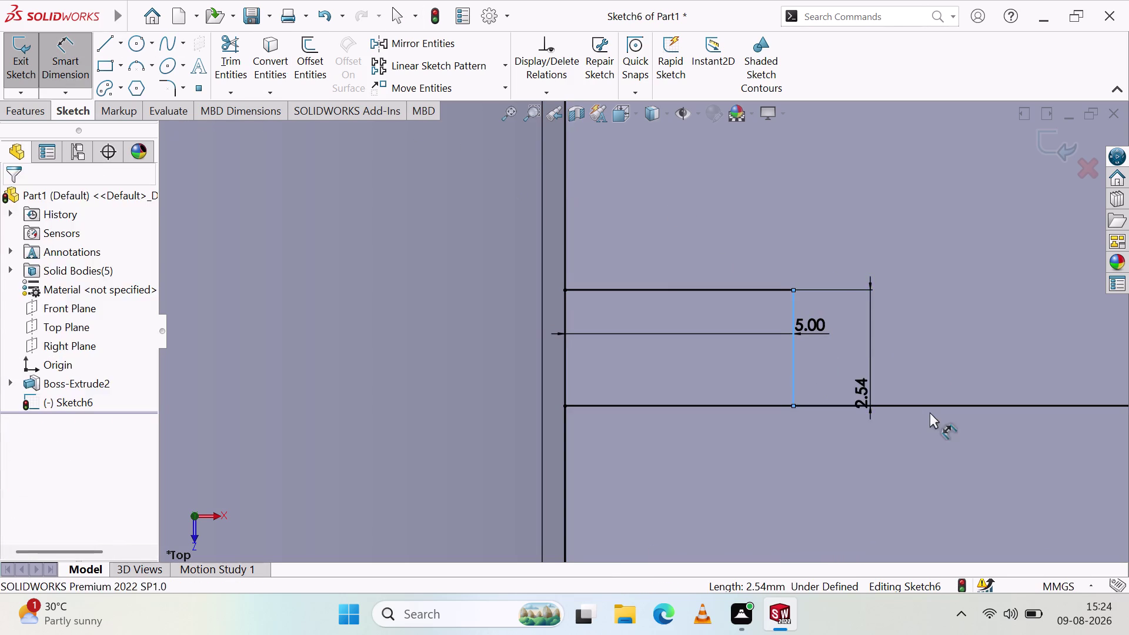
key(5)
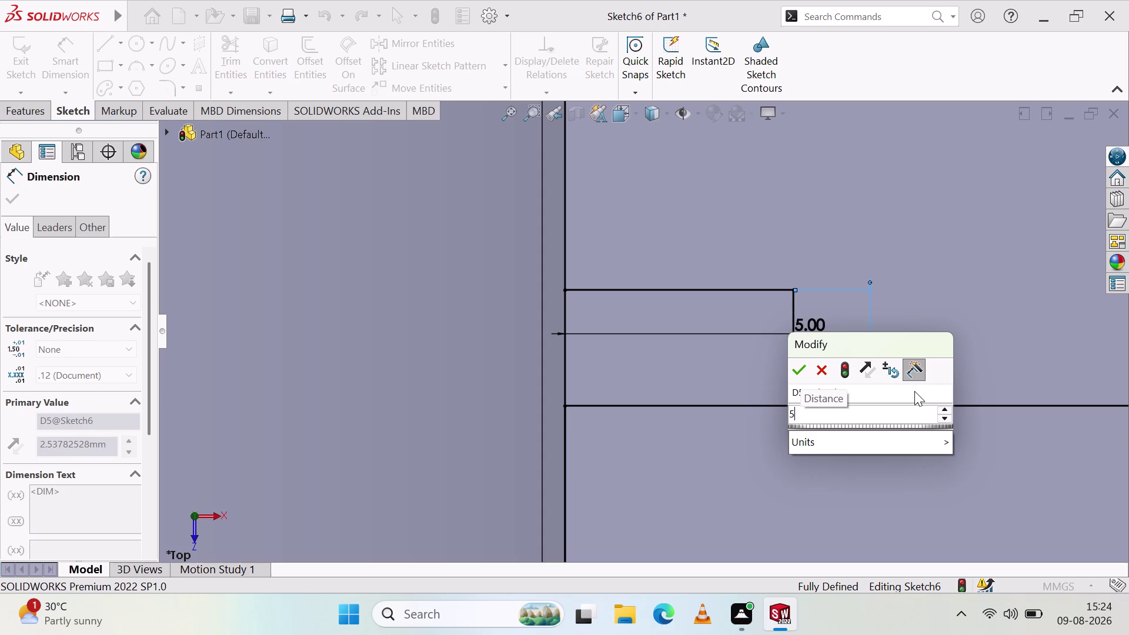
key(Return)
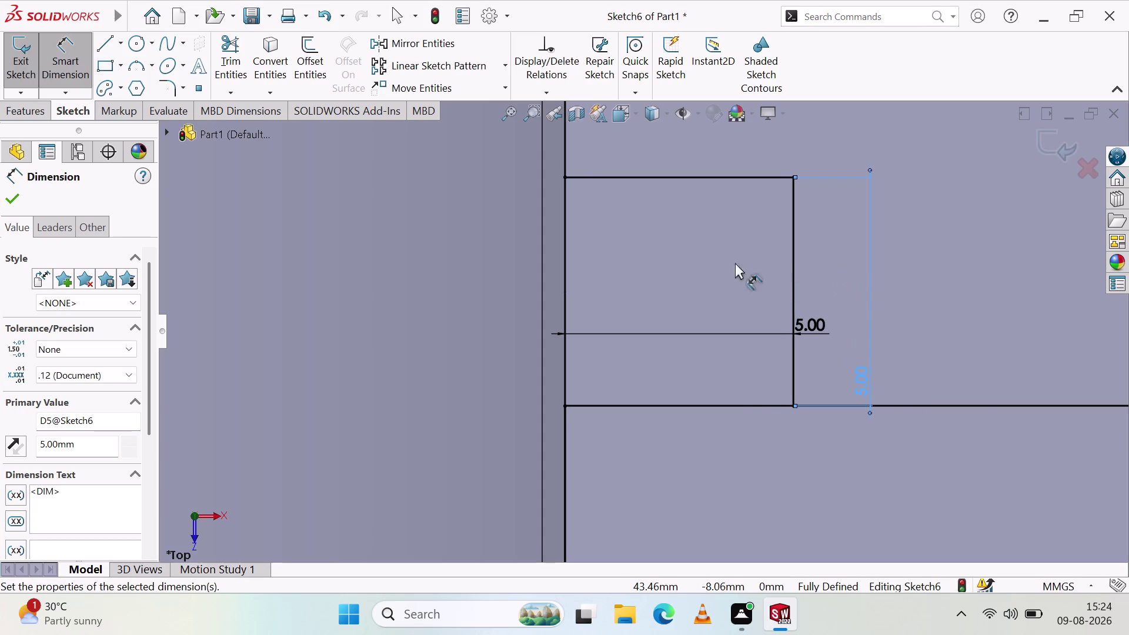
click(130, 61)
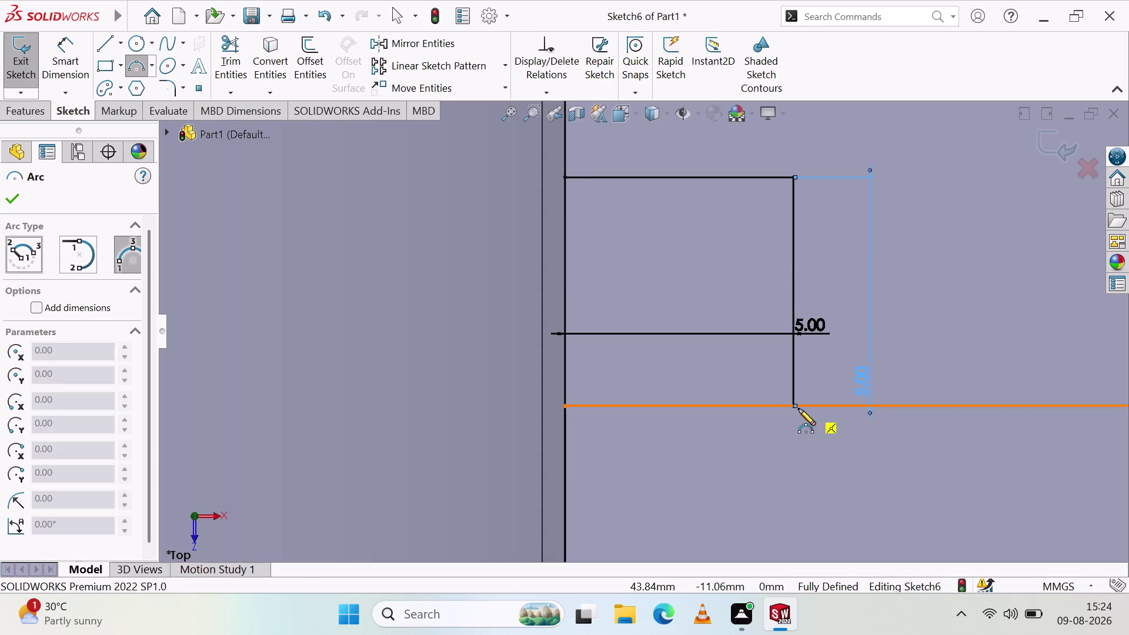
Draw a three-point arc across the square from its bottom-right to top-left corner.
click(791, 405)
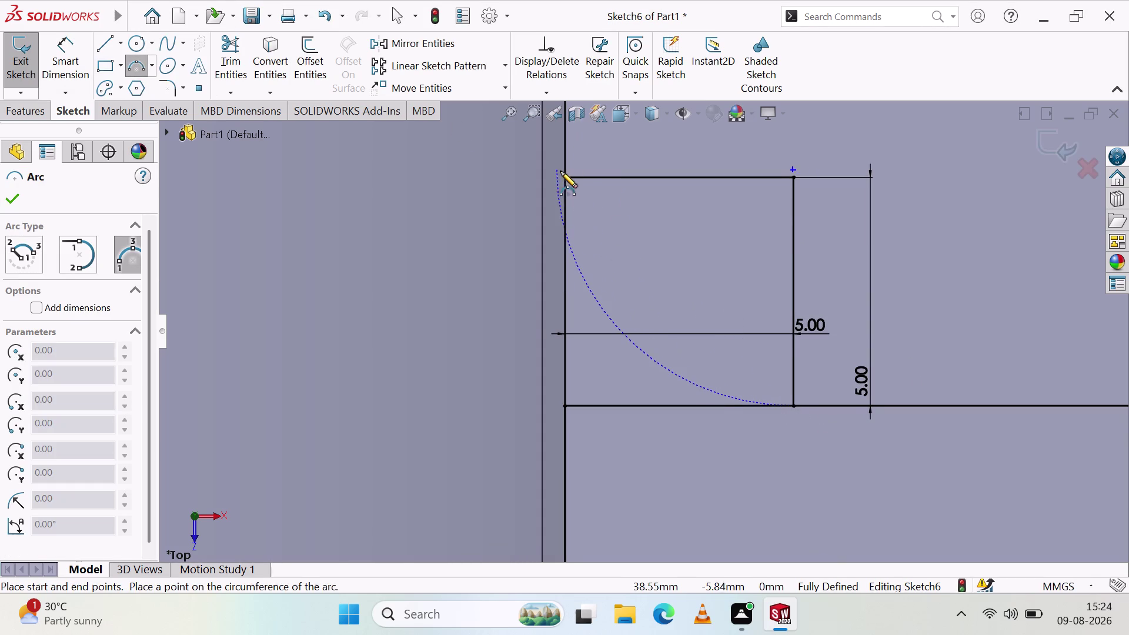
click(564, 175)
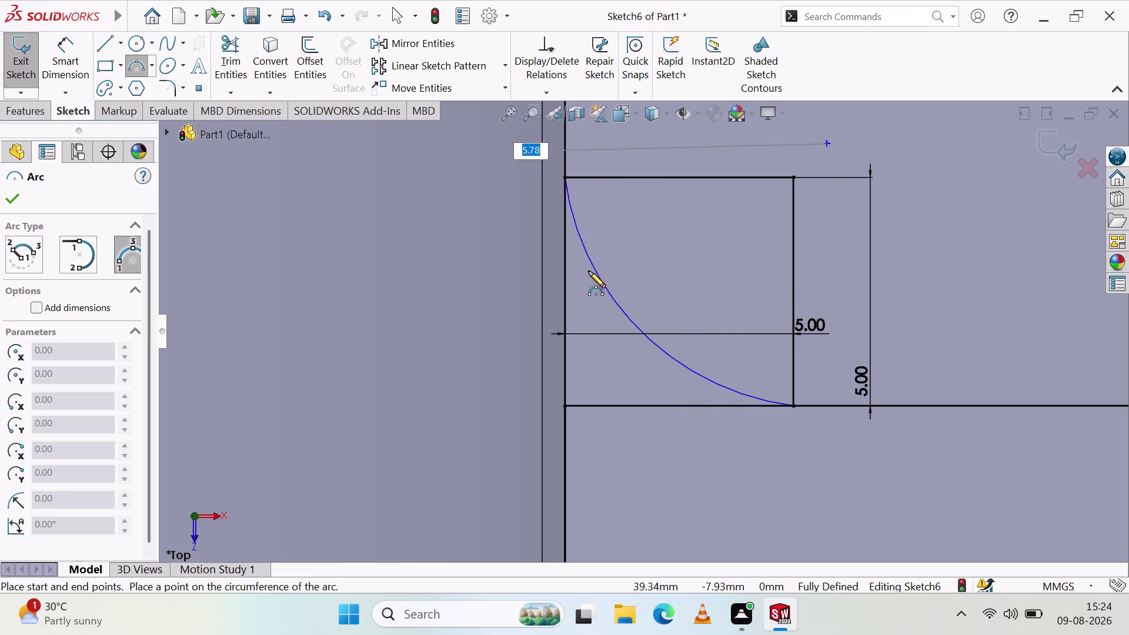
click(616, 280)
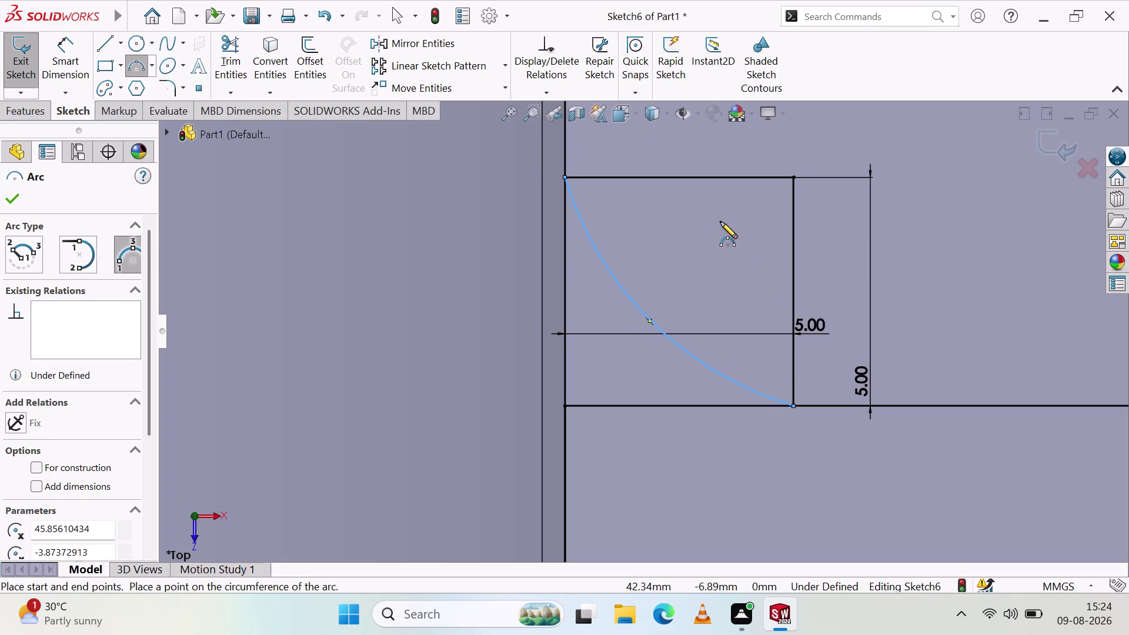
scroll(down, 3)
scroll(down, 3)
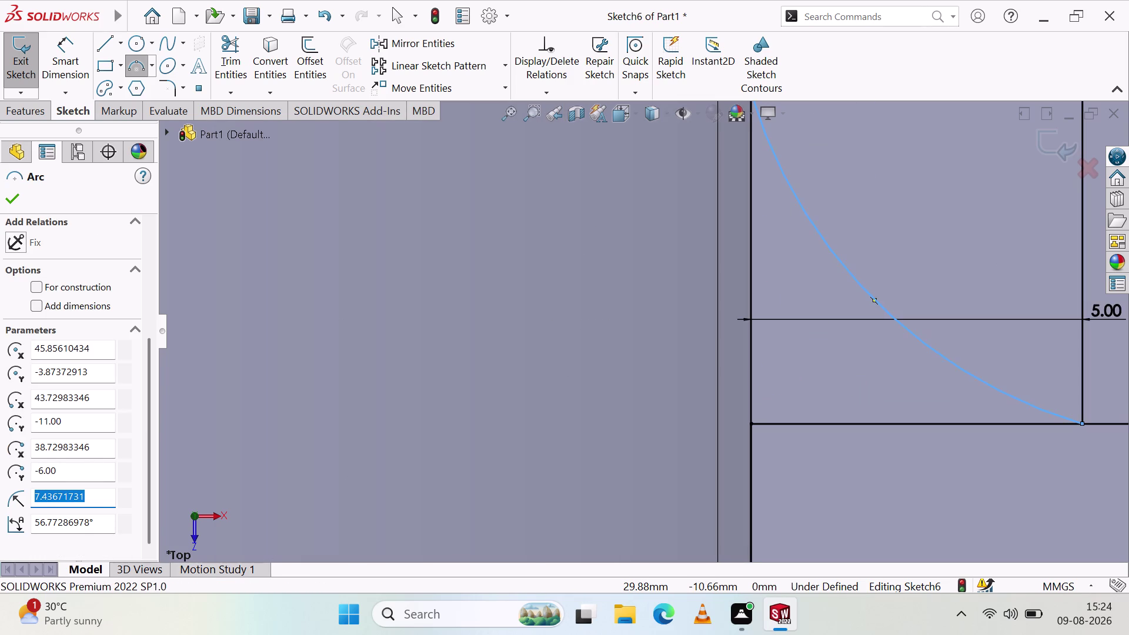
Set the arc radius to 5 mm and accept the arc.
key(5)
key(Return)
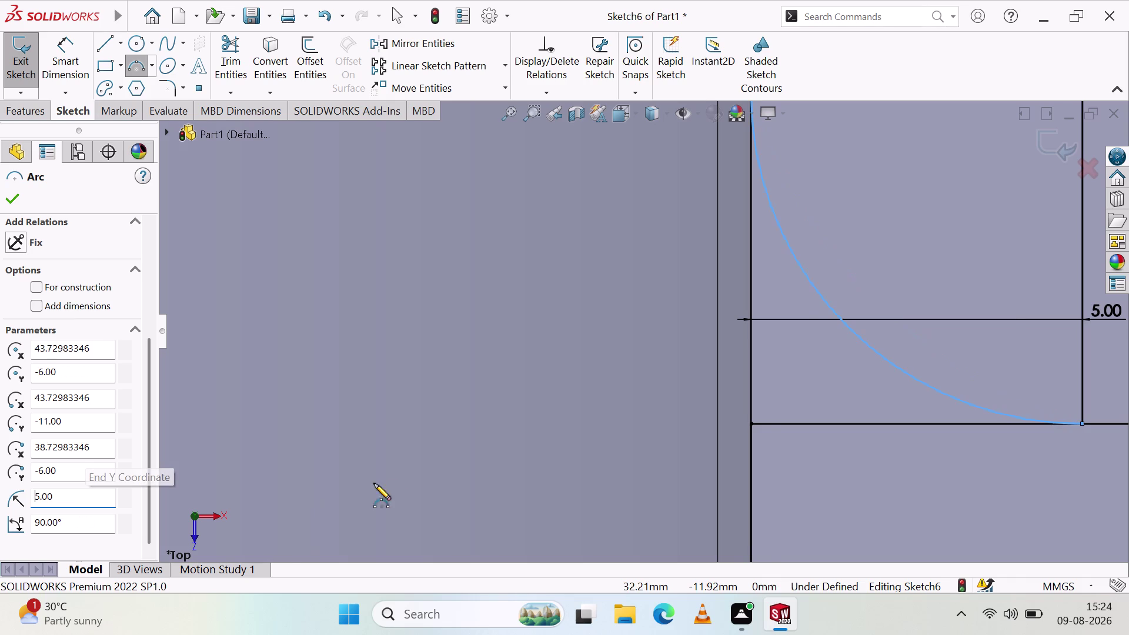
scroll(up, 3)
scroll(down, 3)
scroll(down, 3)
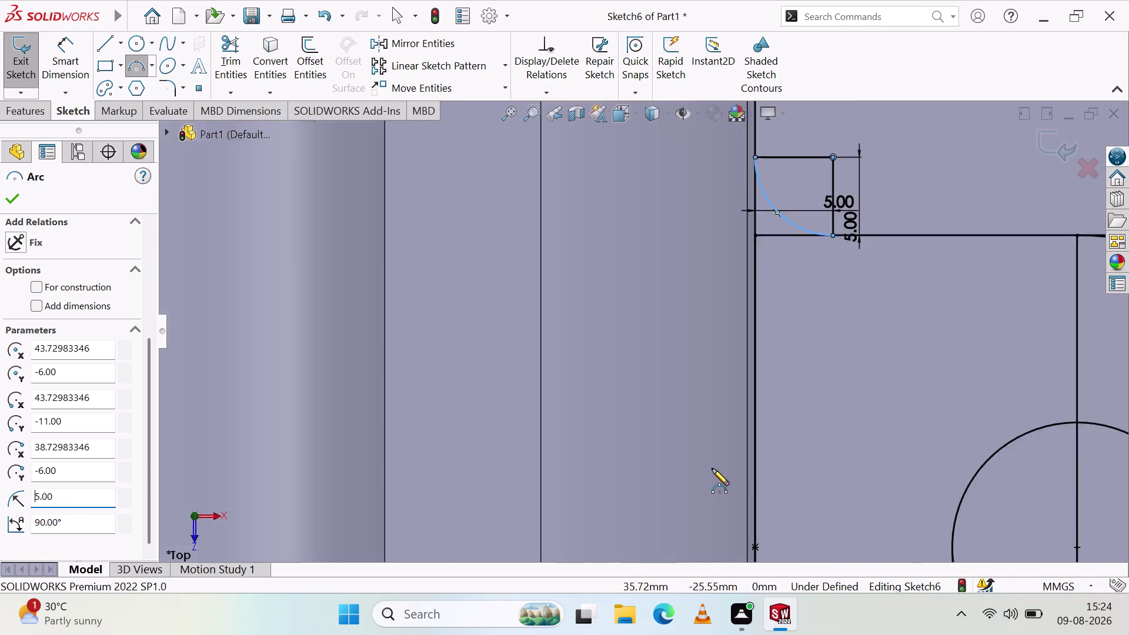
scroll(down, 3)
scroll(up, 3)
scroll(down, 3)
scroll(up, 3)
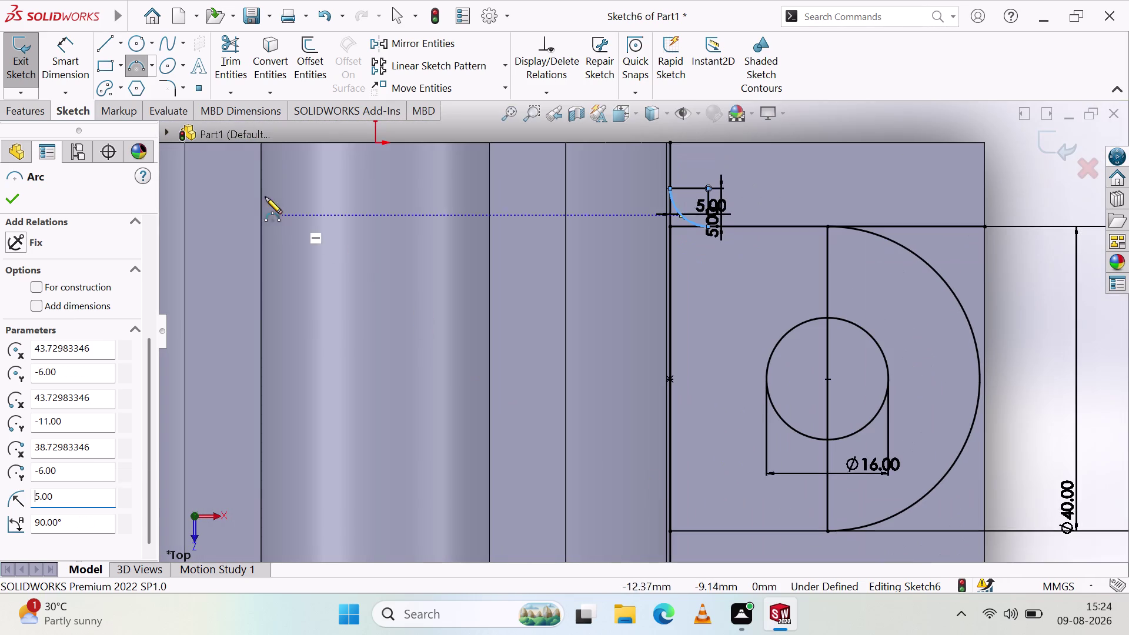
click(7, 195)
click(98, 41)
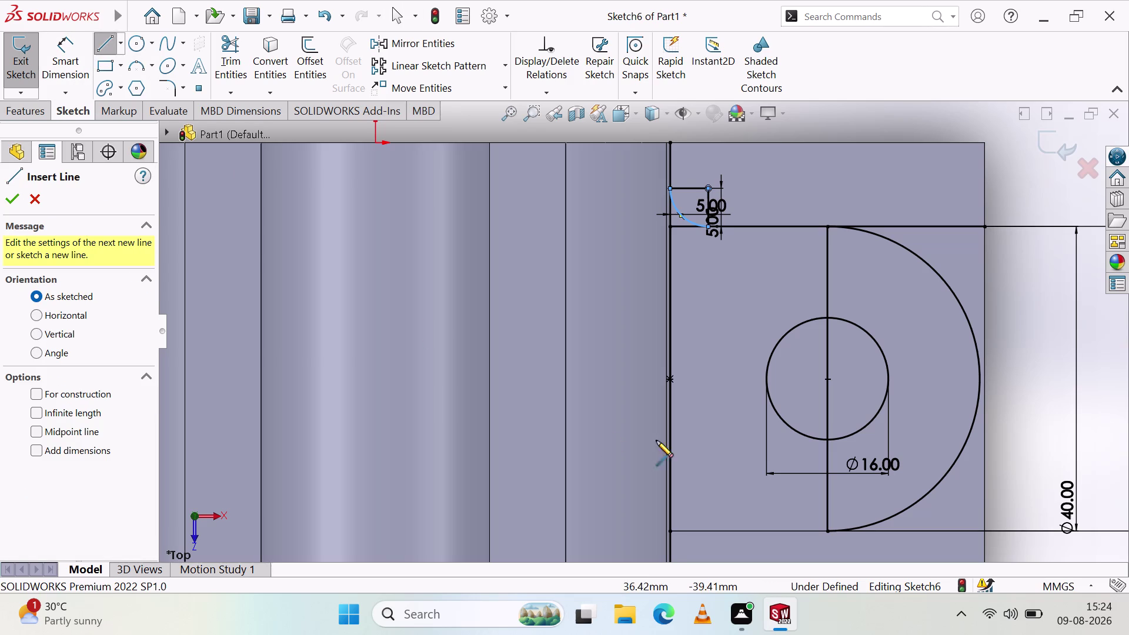
Draw a short horizontal line from the left edge midpoint, continuing diagonally toward the circle.
click(668, 380)
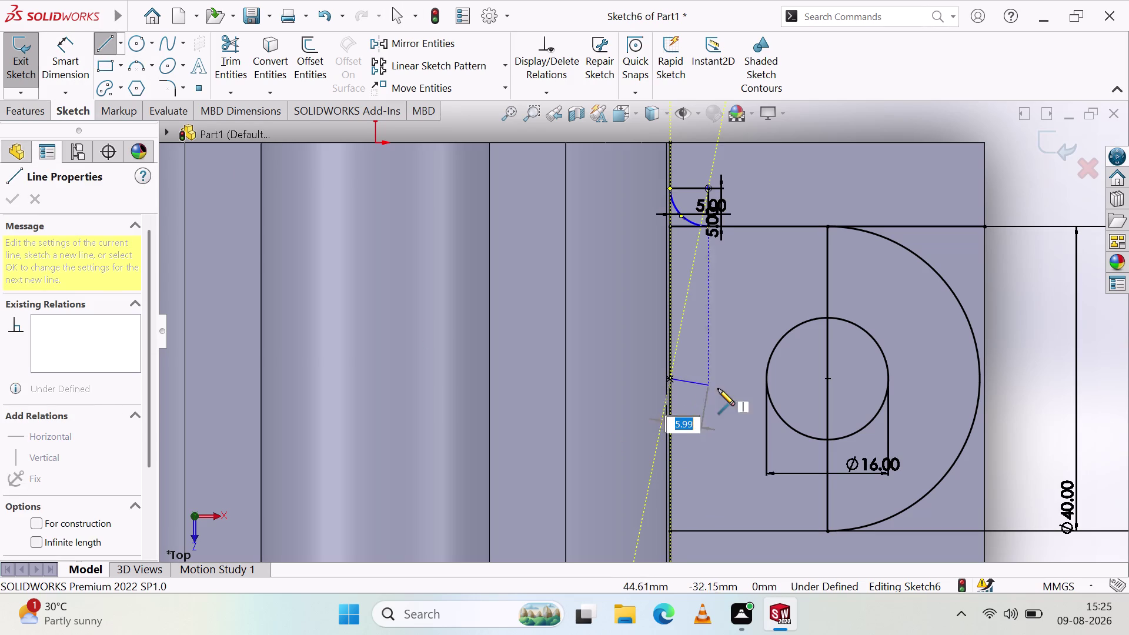
click(724, 378)
right_click(725, 335)
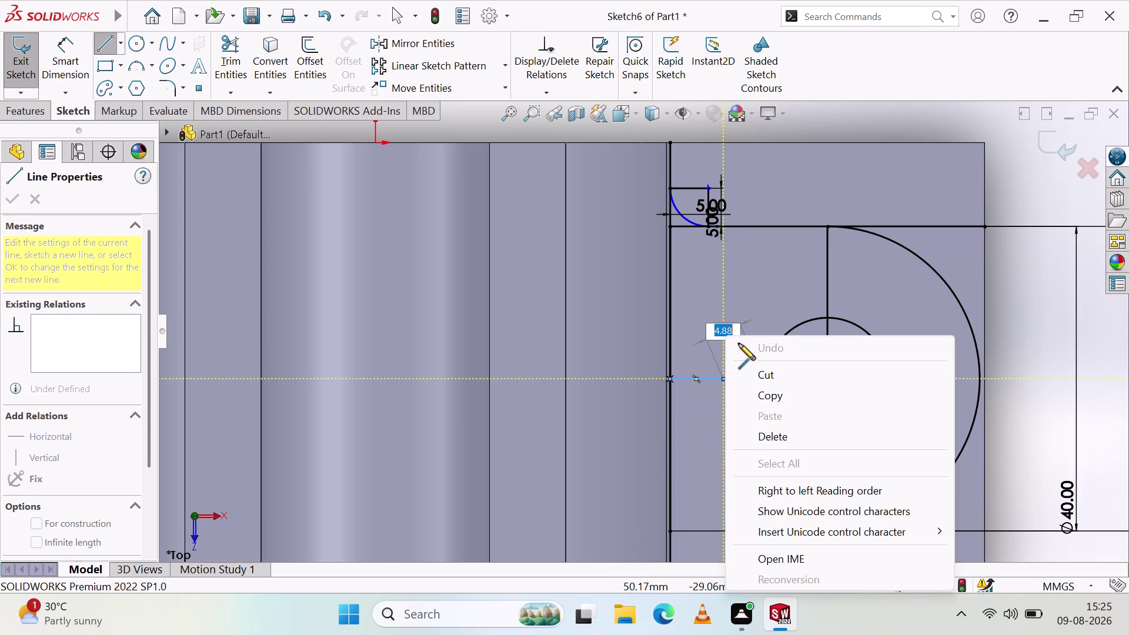
click(803, 299)
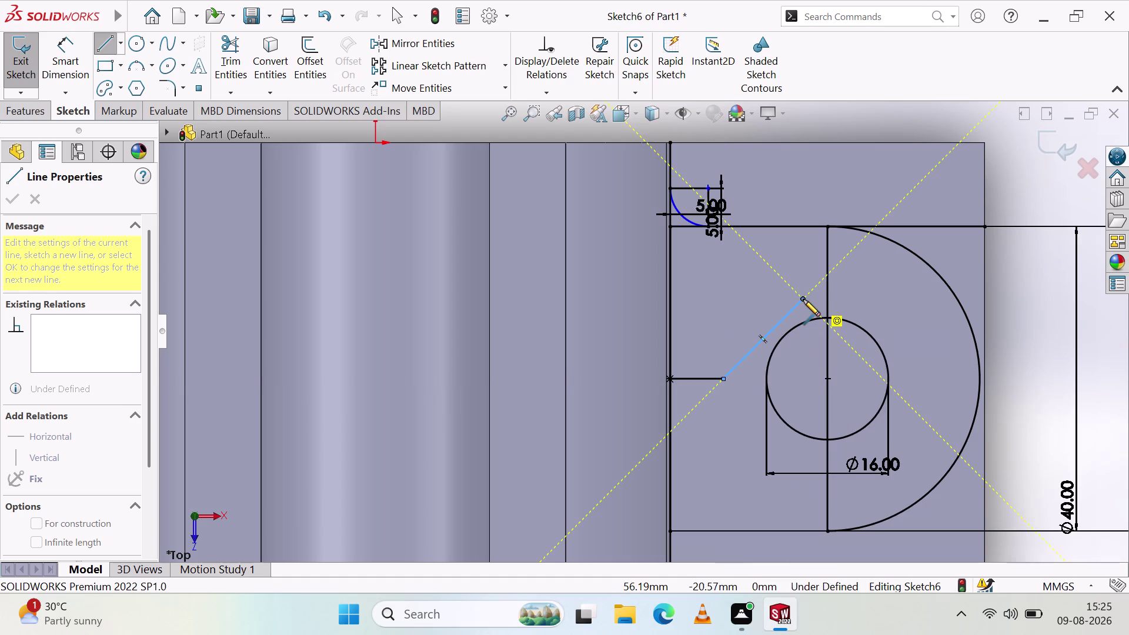
scroll(down, 3)
scroll(down, 3)
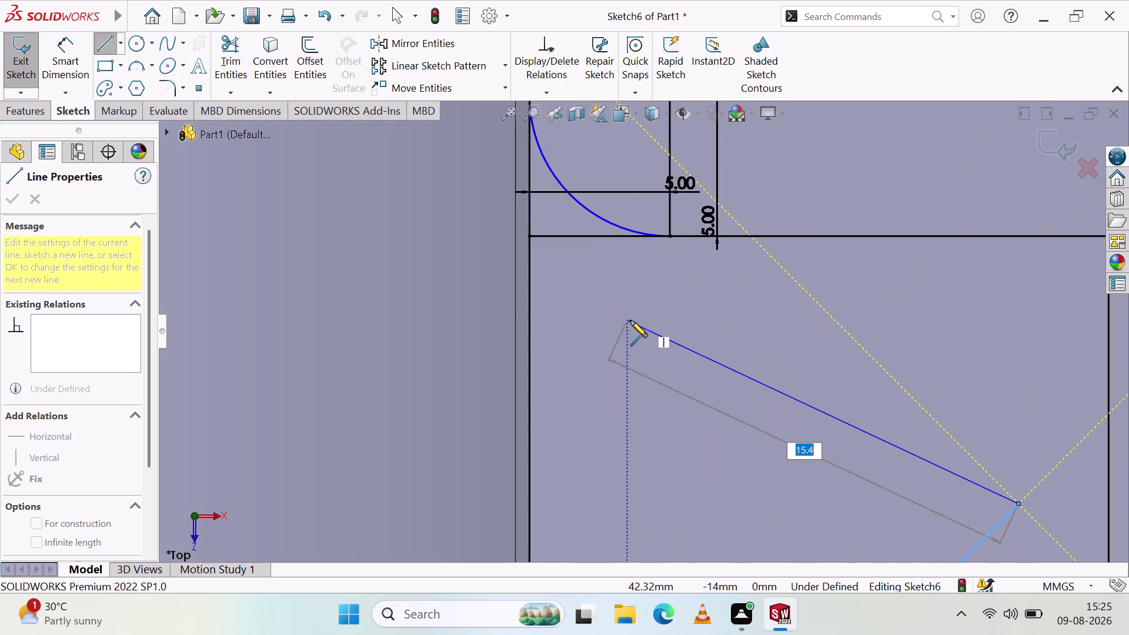
scroll(up, 3)
right_click(648, 324)
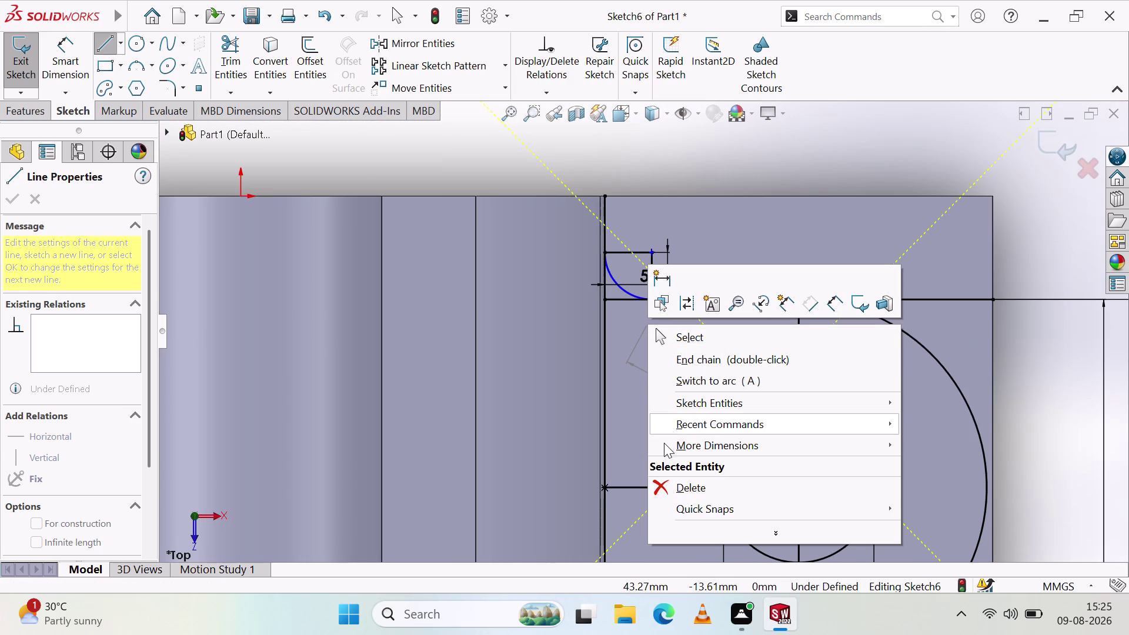
click(678, 487)
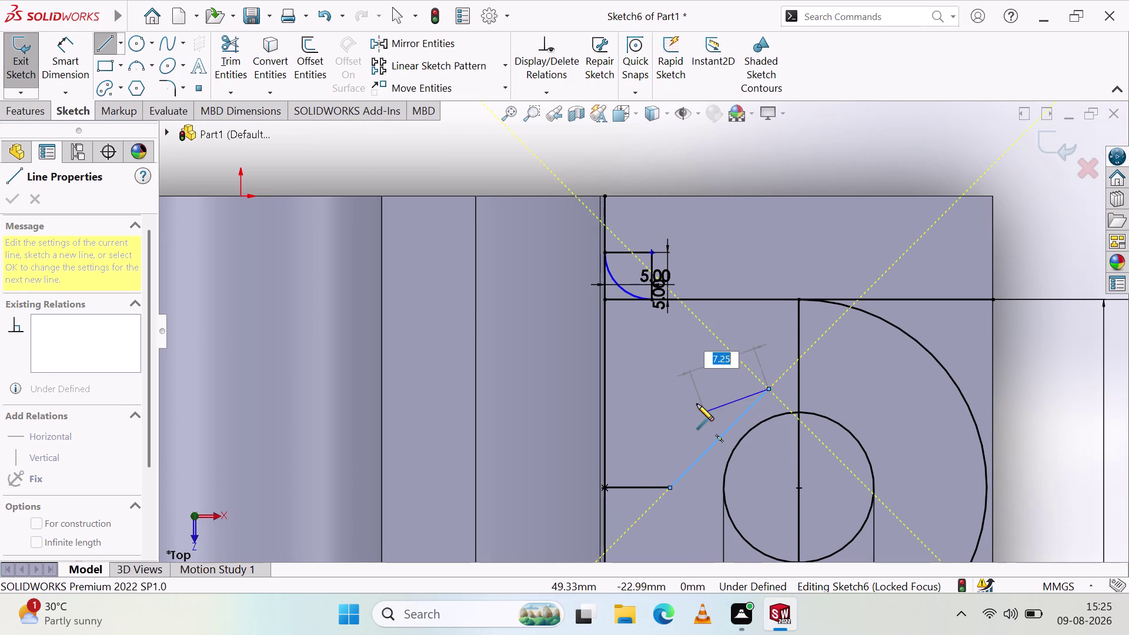
right_click(697, 404)
click(748, 568)
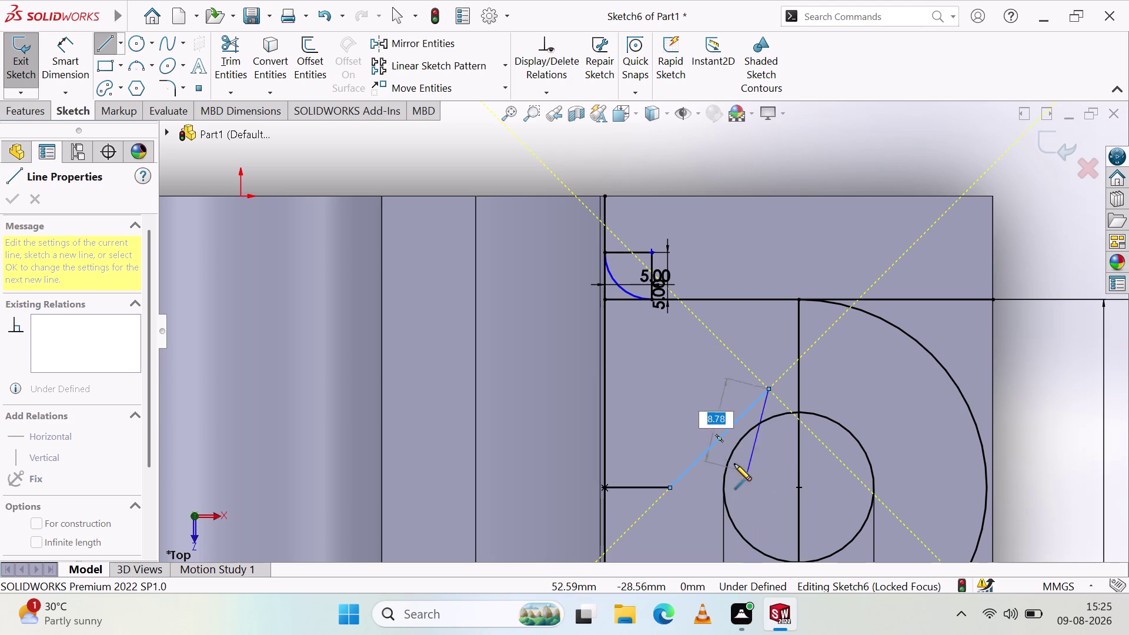
Remove the stray diagonal line, leaving only the short horizontal line.
right_click(654, 418)
click(722, 432)
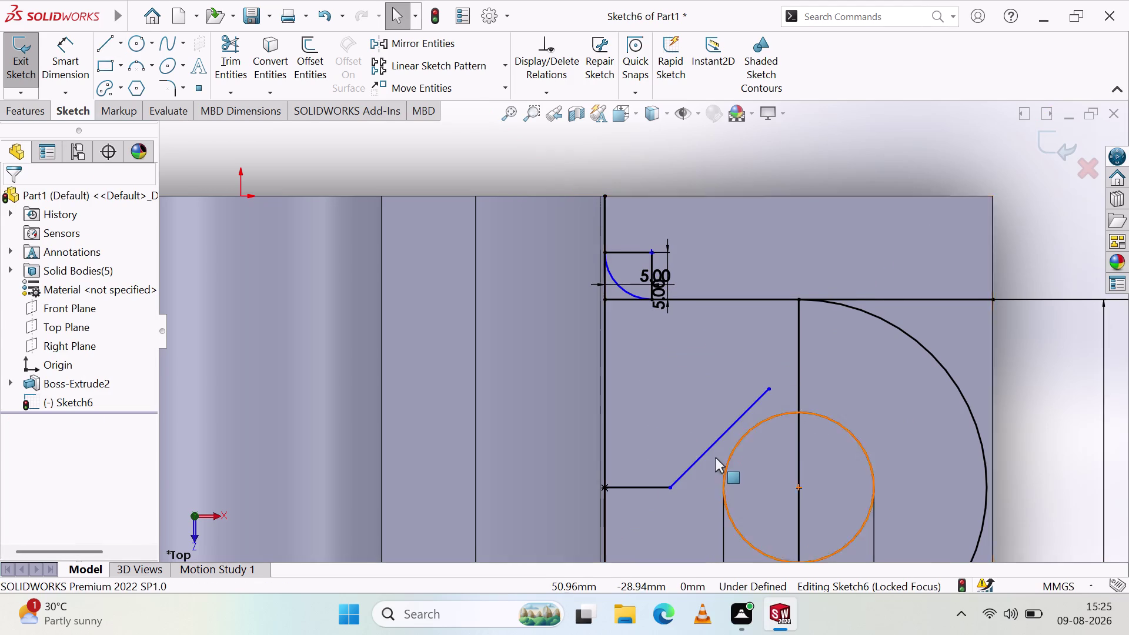
click(707, 447)
click(715, 421)
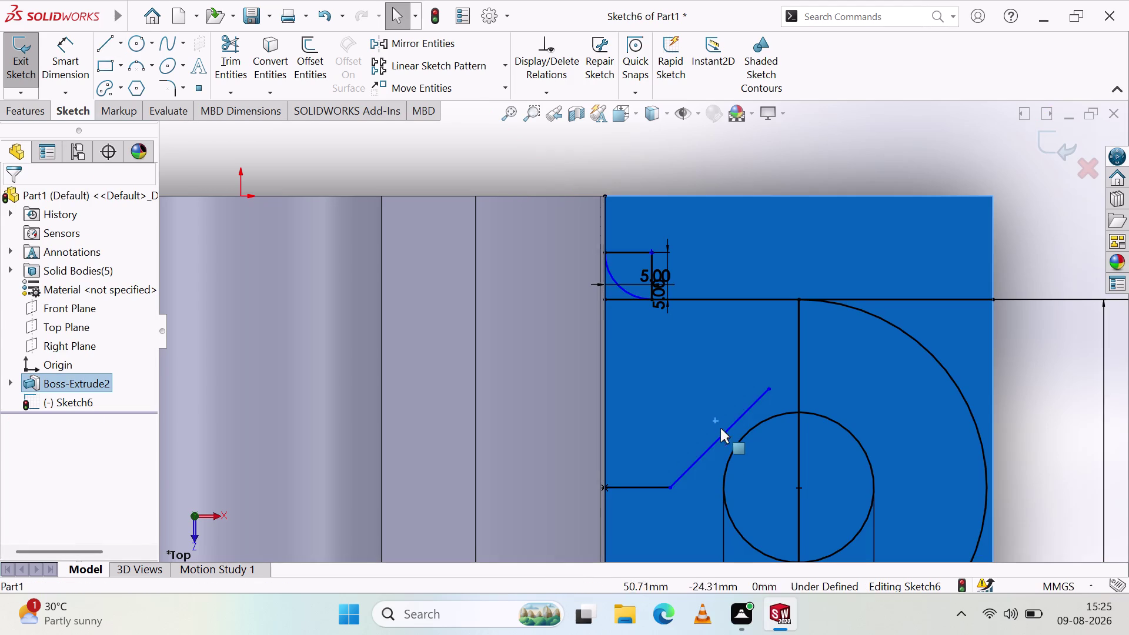
key(Escape)
click(972, 163)
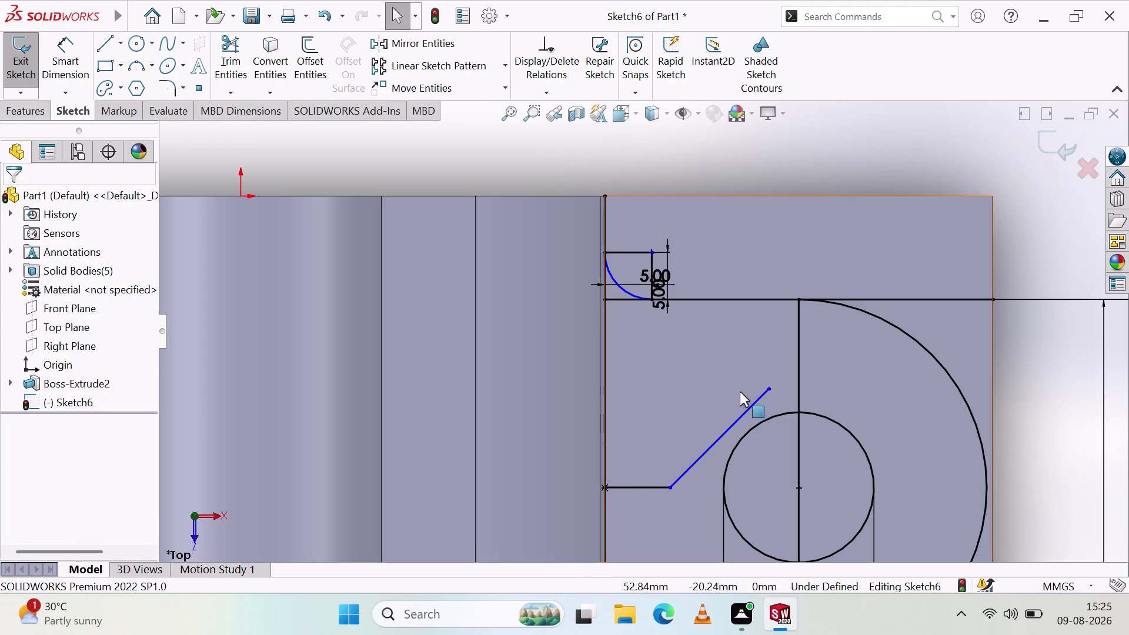
click(747, 405)
key(Escape)
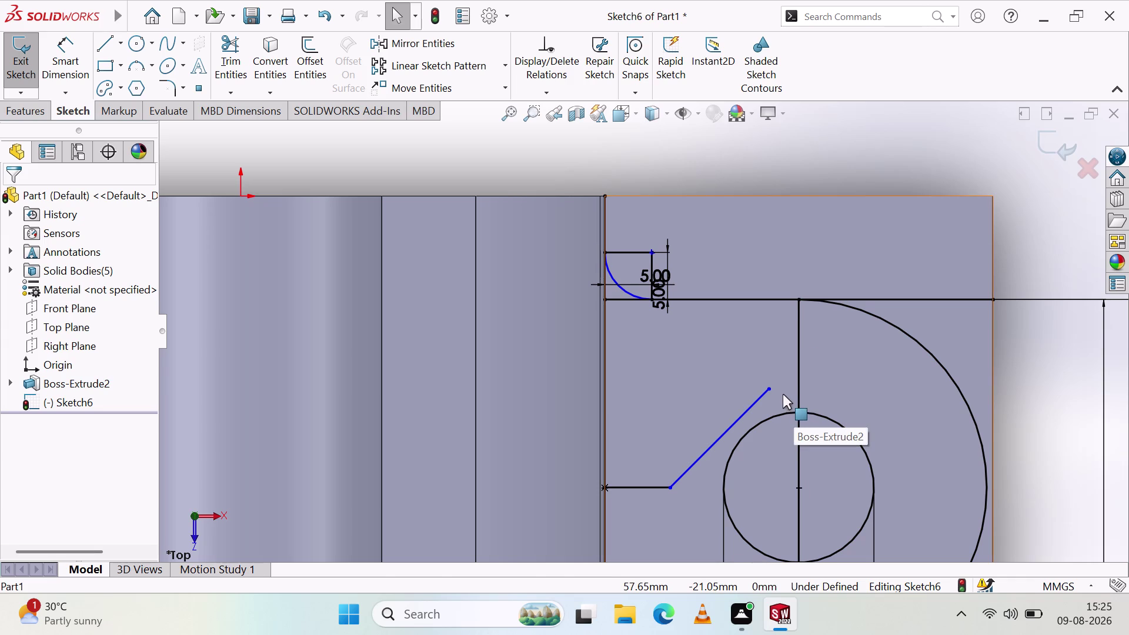
key(ctrl+z)
scroll(up, 3)
scroll(up, 3)
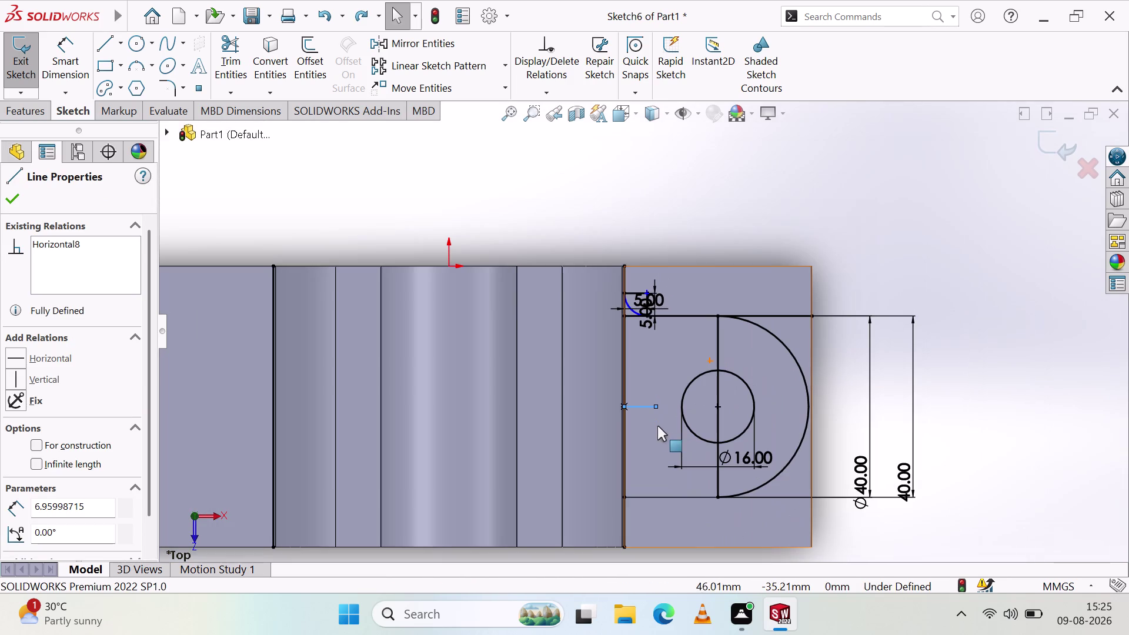
click(415, 43)
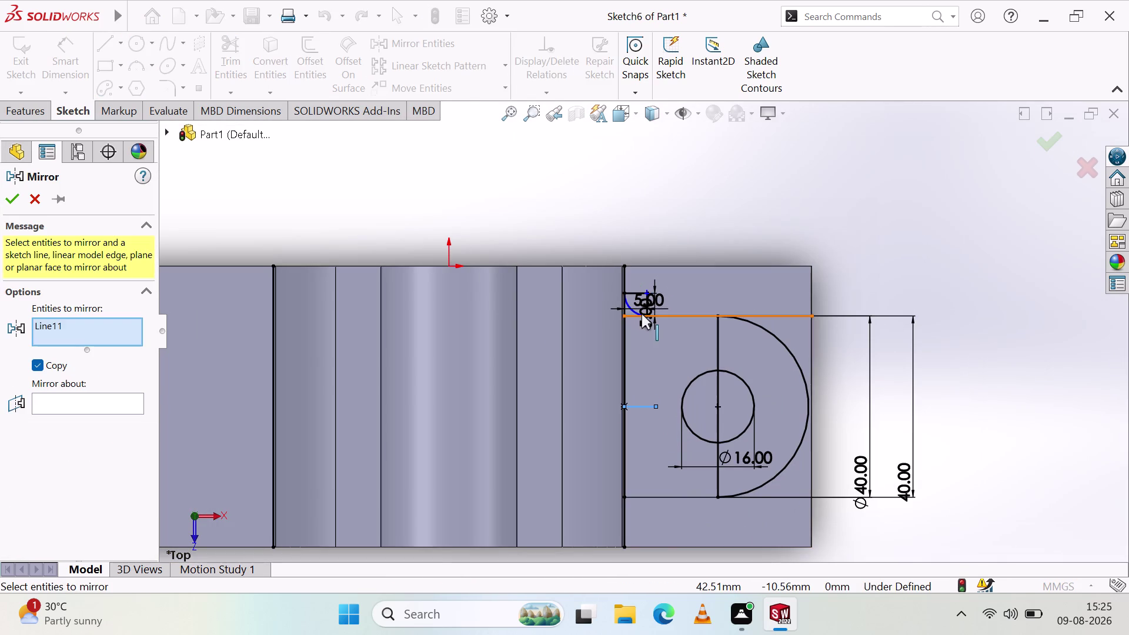
Mirror Arc5 about Line11 to add a matching arc near the lower-left corner.
scroll(down, 3)
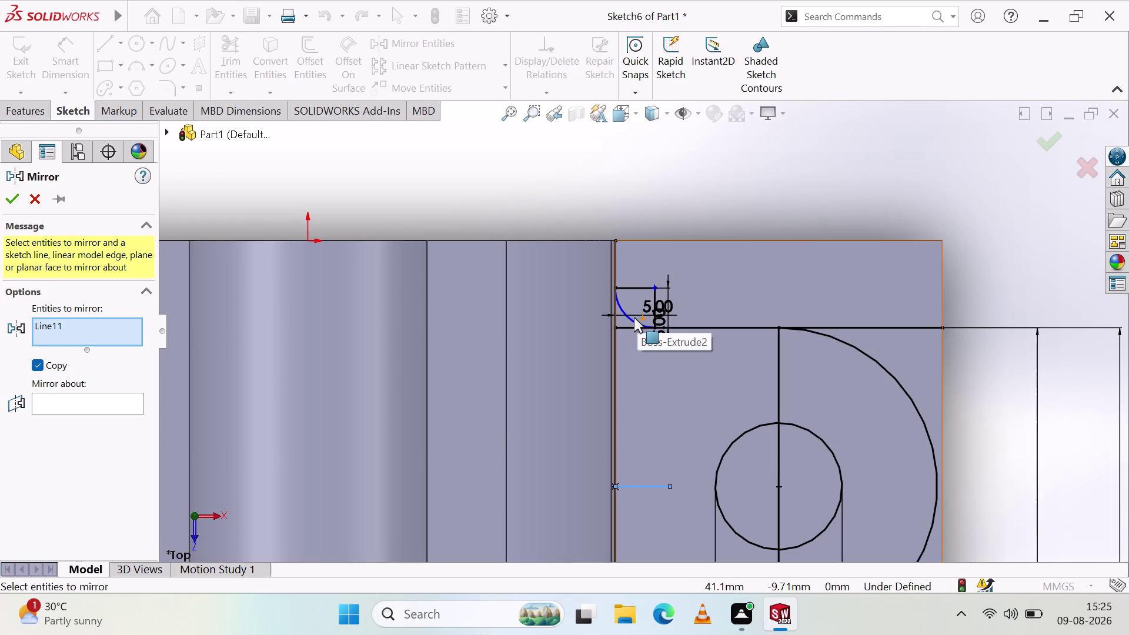
click(631, 318)
scroll(up, 3)
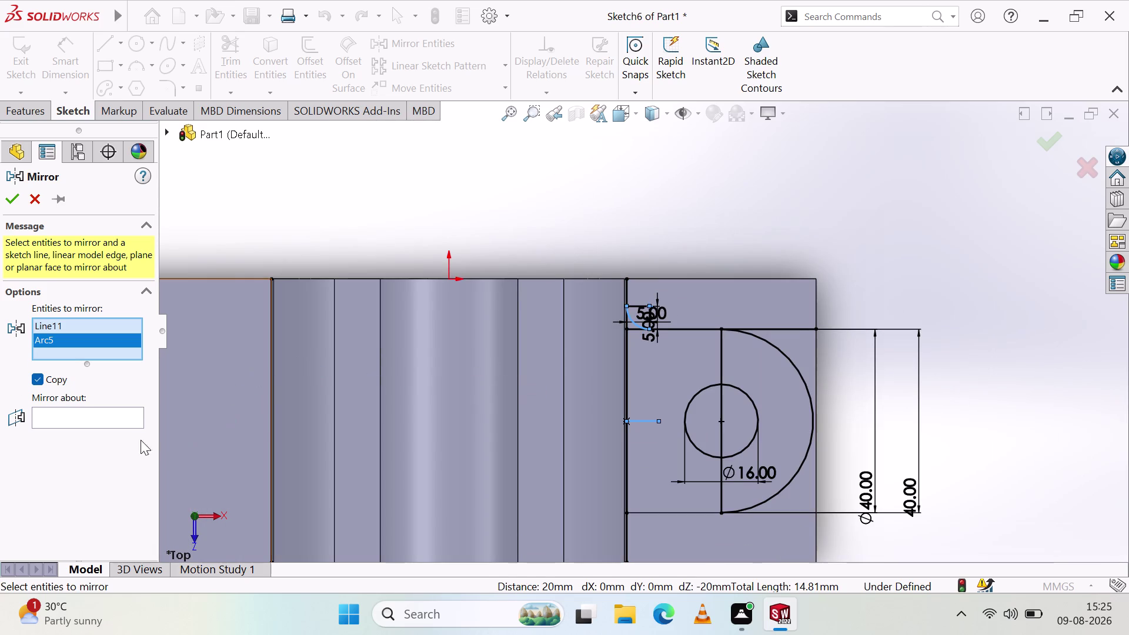
click(126, 415)
click(647, 416)
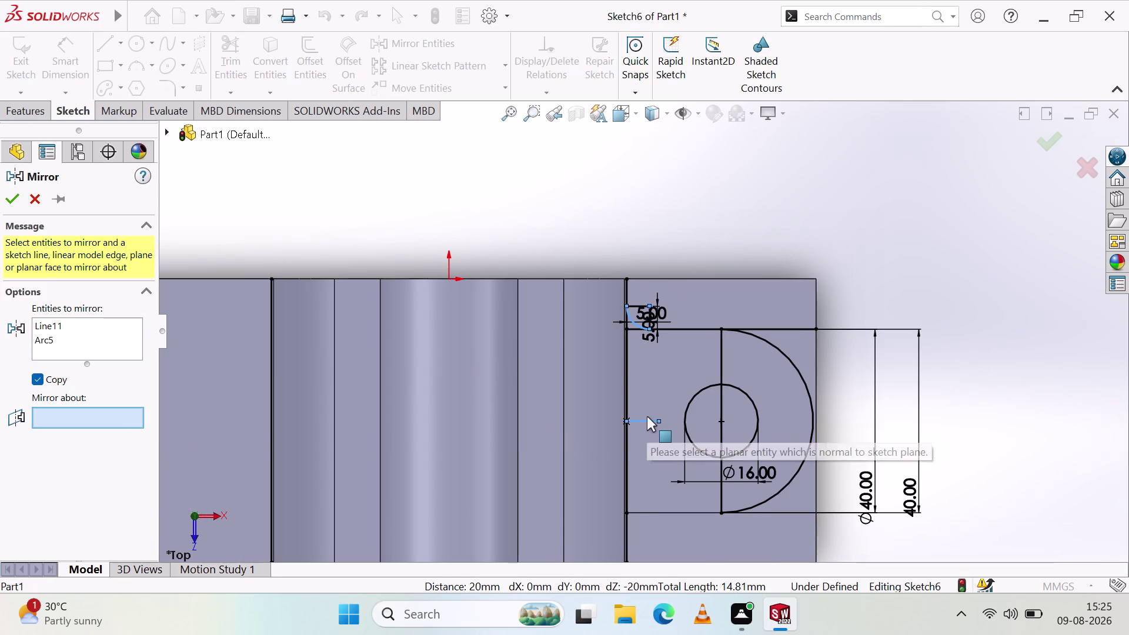
click(643, 420)
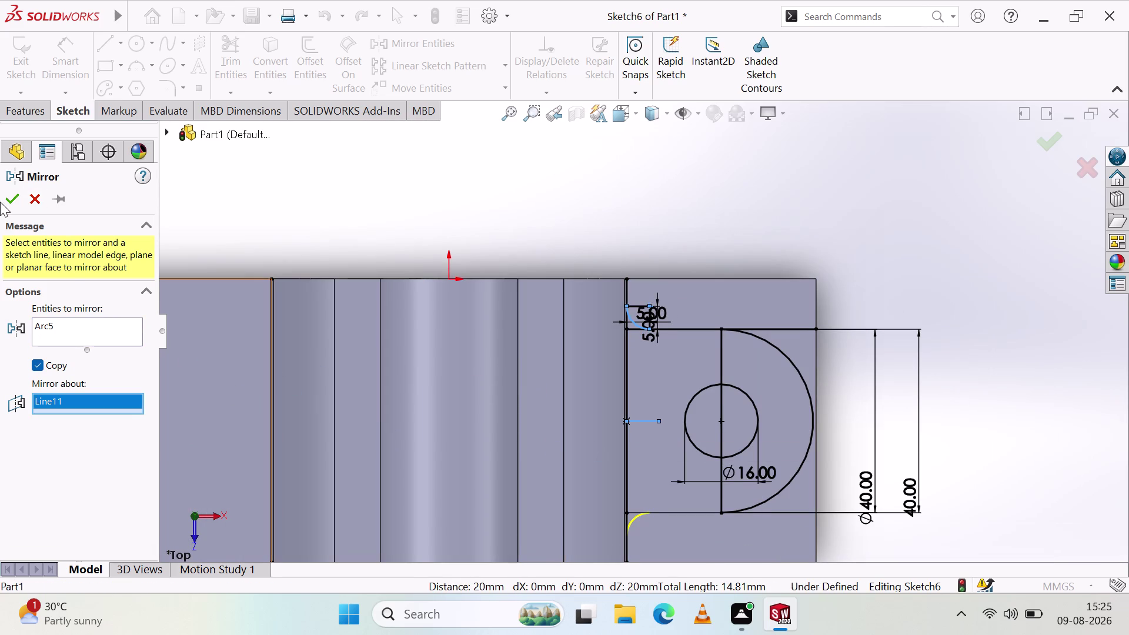
click(10, 197)
scroll(down, 3)
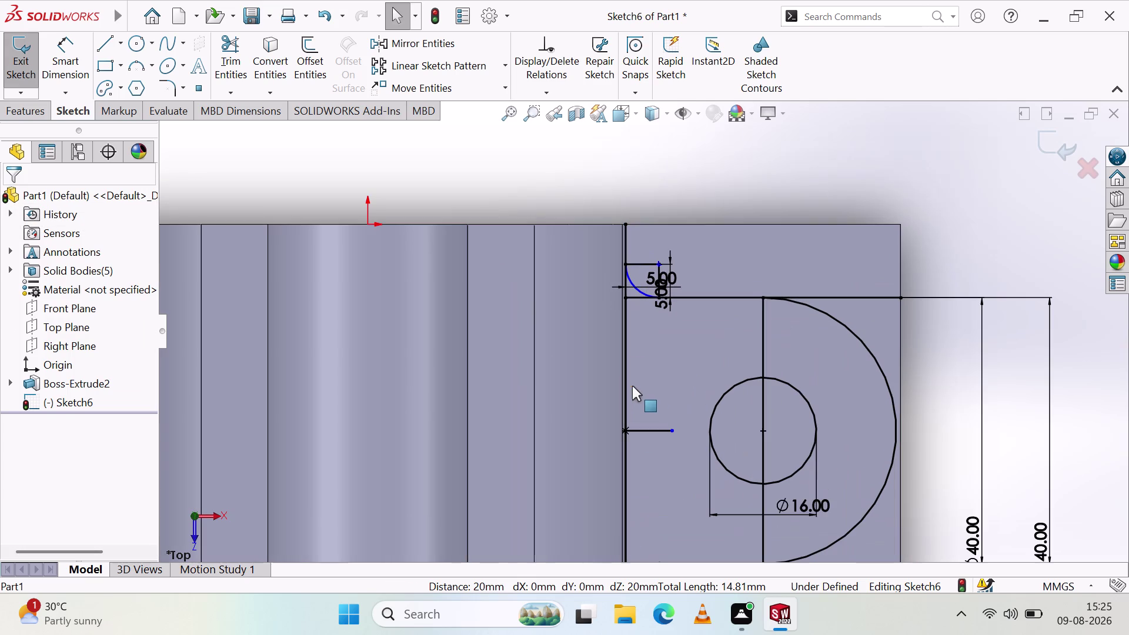
click(233, 47)
scroll(down, 3)
drag(466, 255, 443, 244)
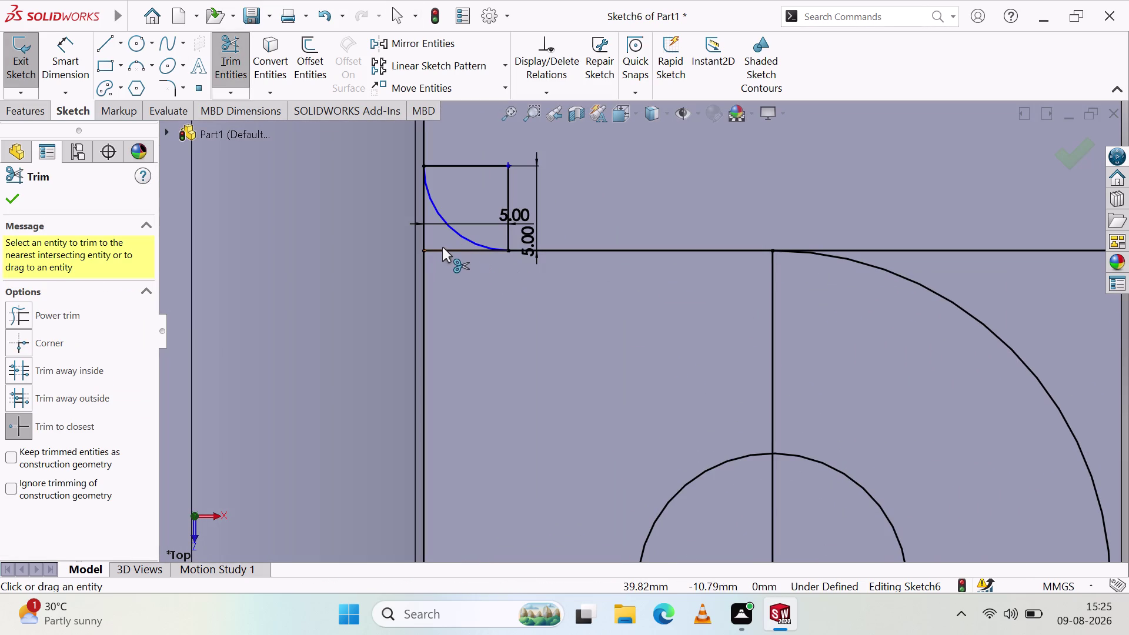
Trim the segment beside the top corner arc, accepting the relation warning.
click(444, 246)
click(449, 249)
click(588, 326)
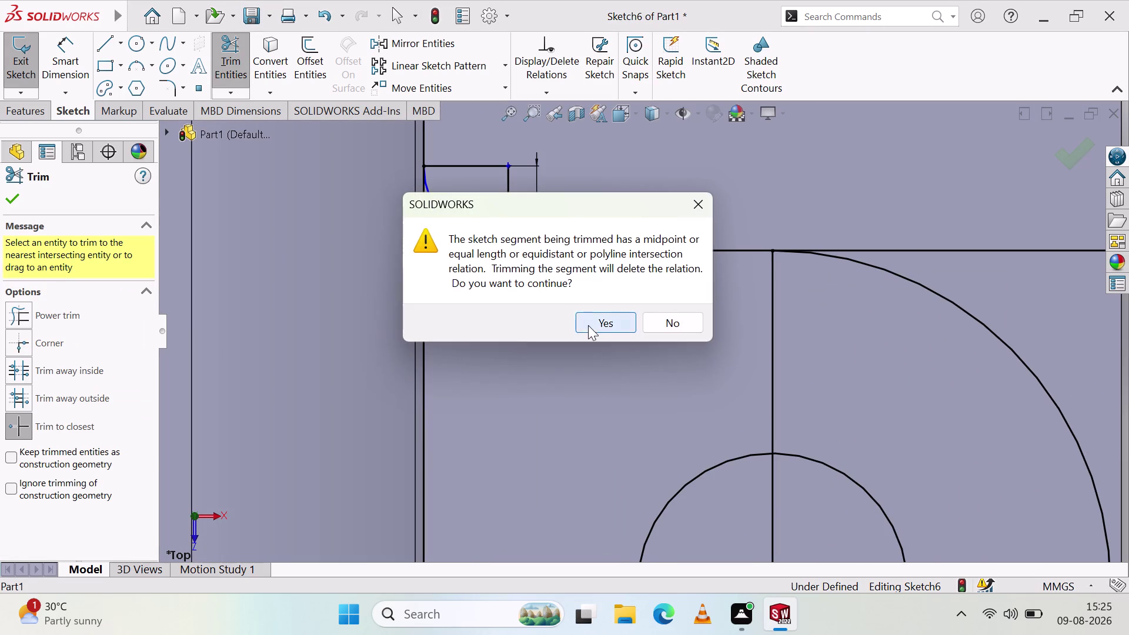
click(464, 249)
click(465, 250)
scroll(up, 3)
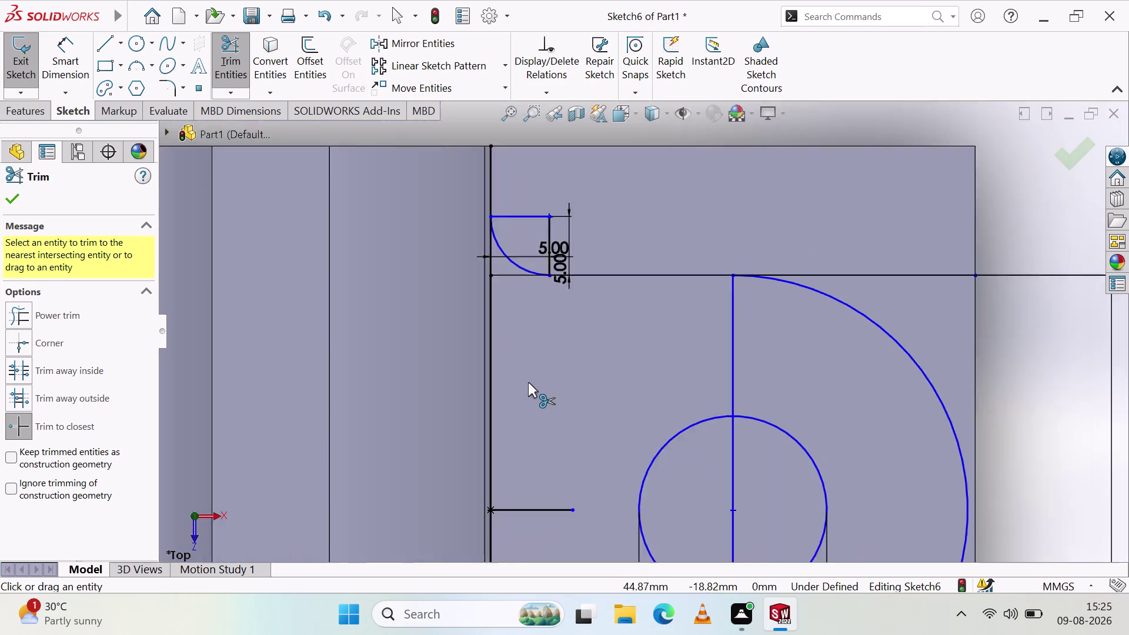
scroll(up, 3)
scroll(up, 3)
scroll(down, 3)
scroll(down, 3)
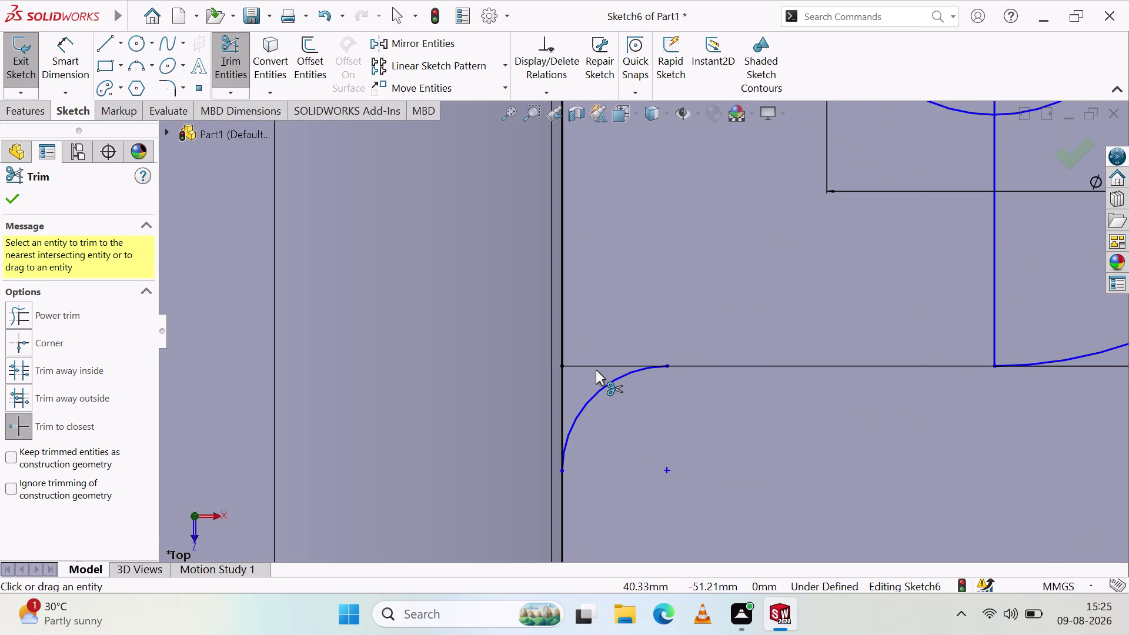
Trim the excess segments around the lower corner arc, accepting the relation warning.
click(595, 361)
double_click(592, 363)
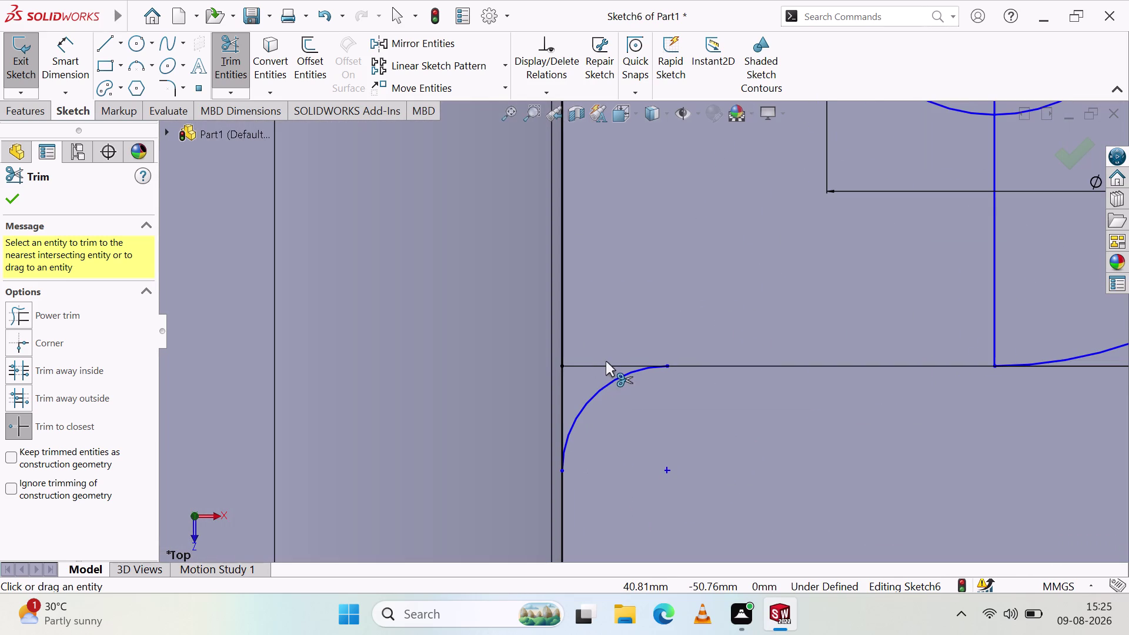
scroll(down, 3)
click(612, 344)
drag(613, 344, 612, 349)
click(613, 349)
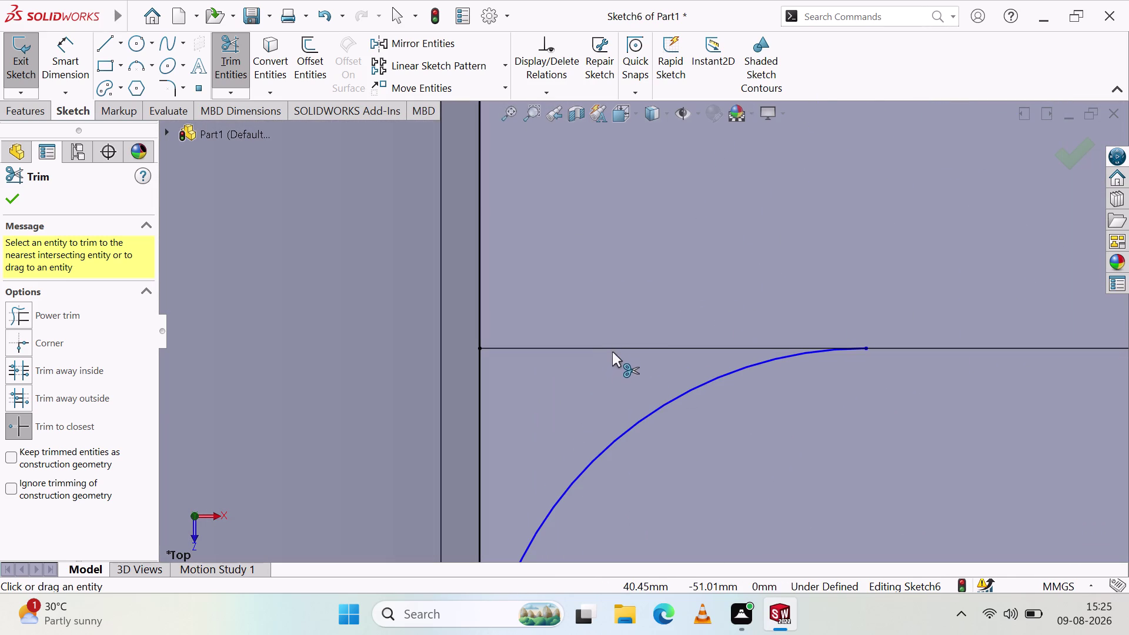
click(622, 334)
scroll(up, 3)
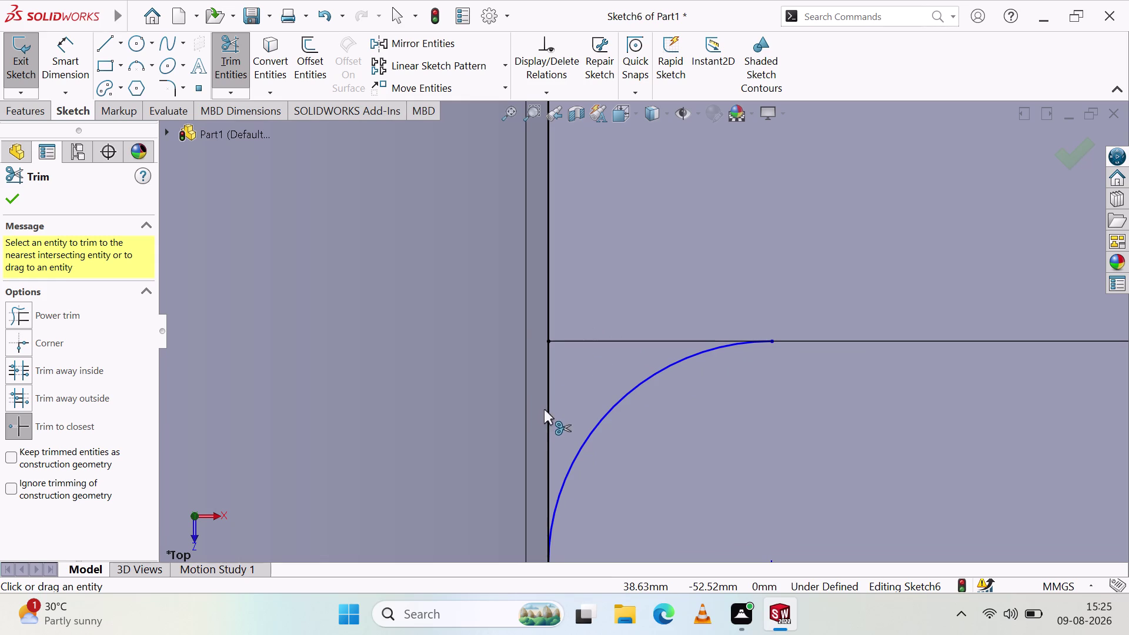
click(548, 409)
click(626, 324)
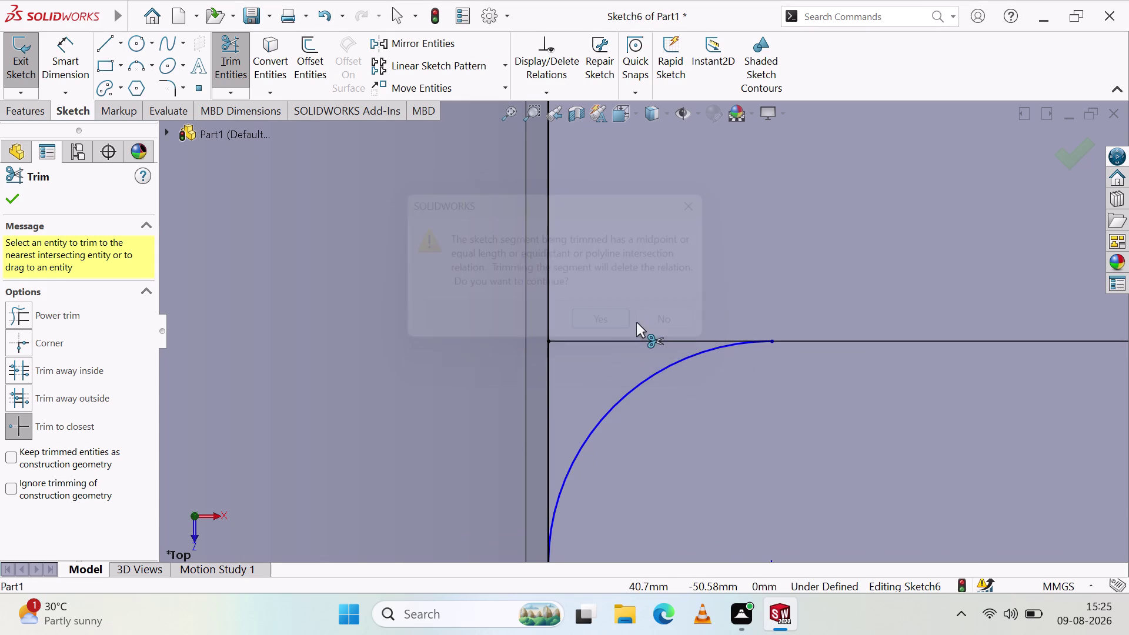
scroll(up, 3)
scroll(up, 3)
scroll(up, 3)
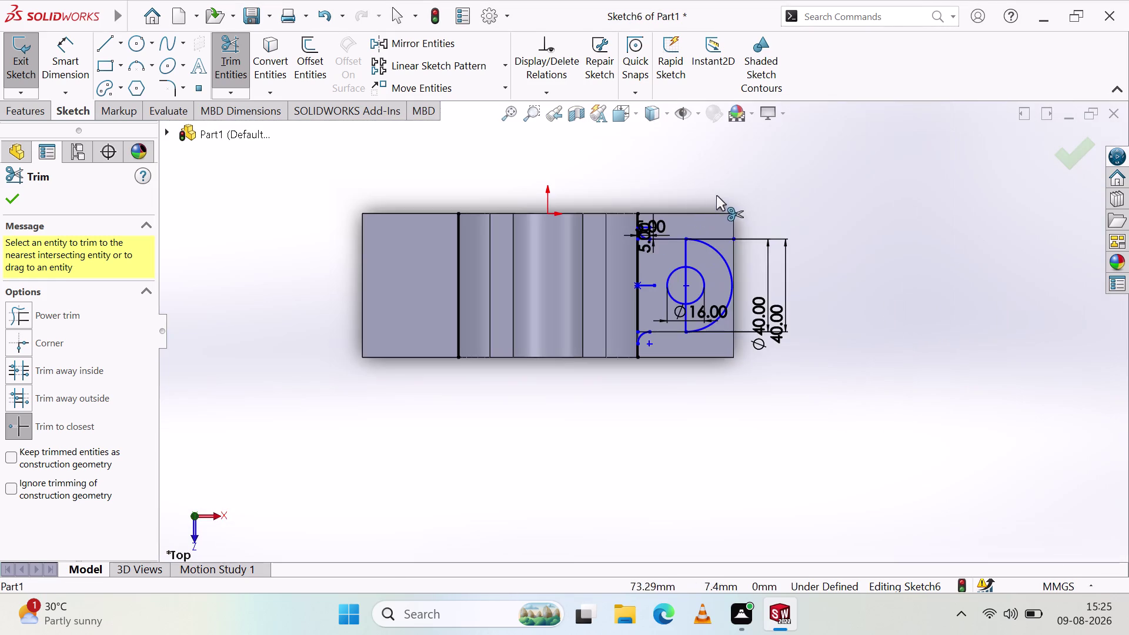
scroll(down, 3)
scroll(down, 3)
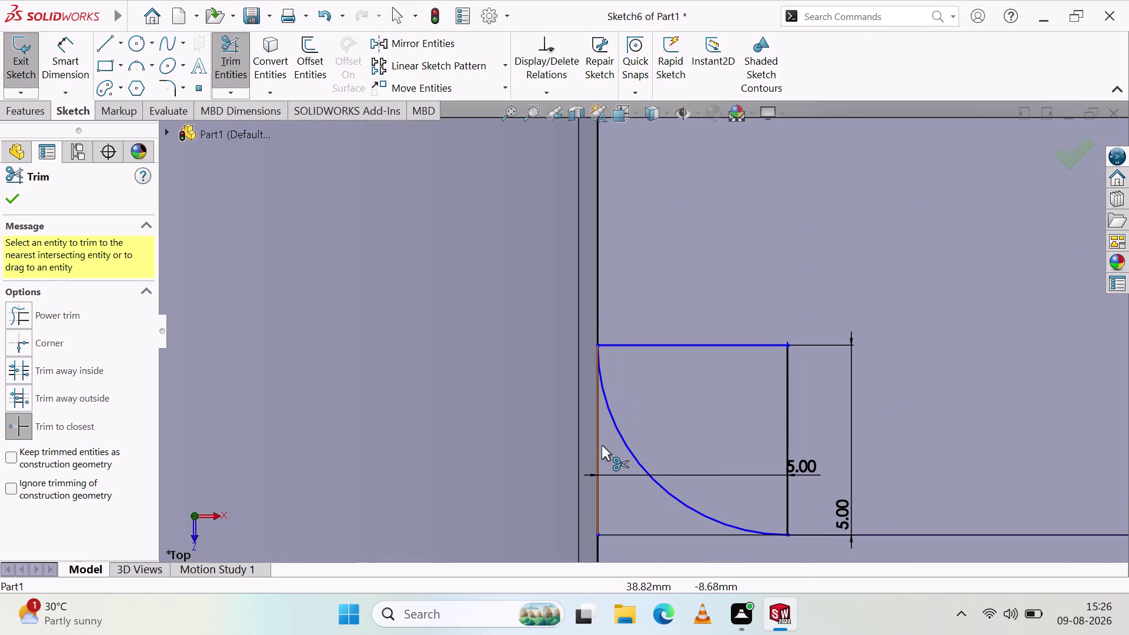
Trim the remaining edge segment beside the top corner arc.
click(601, 446)
scroll(down, 3)
click(597, 444)
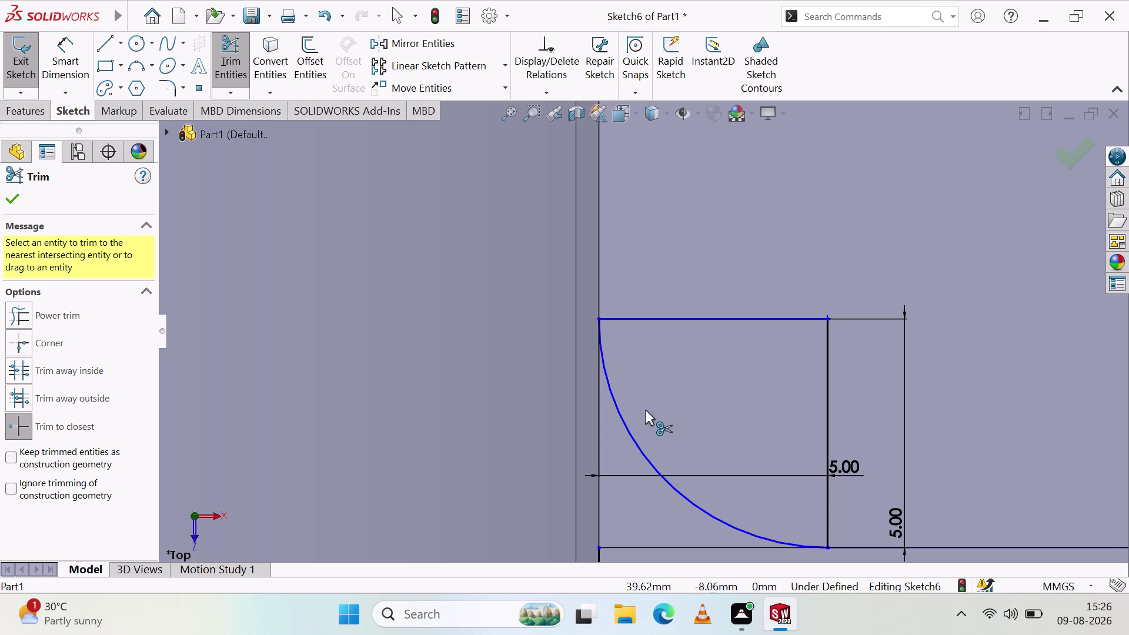
scroll(up, 3)
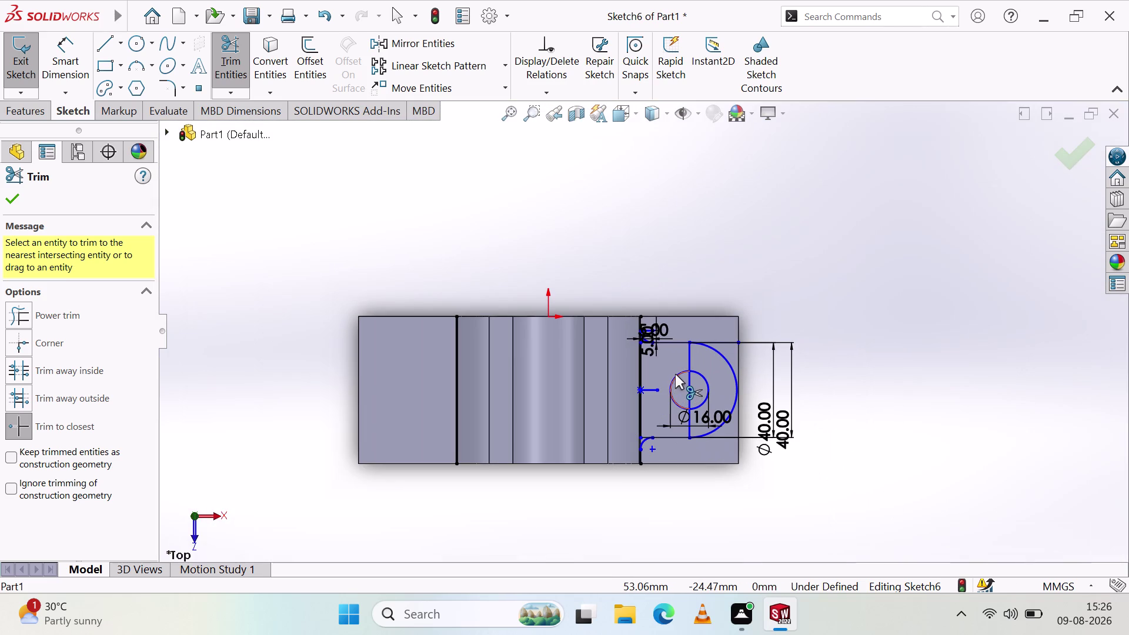
scroll(down, 3)
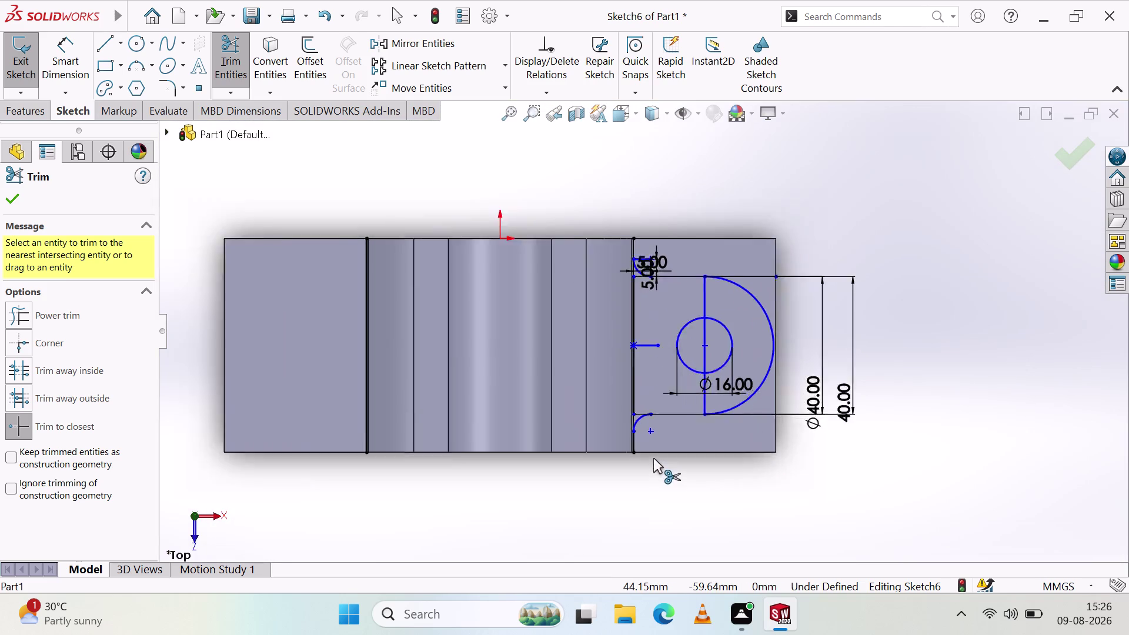
scroll(down, 3)
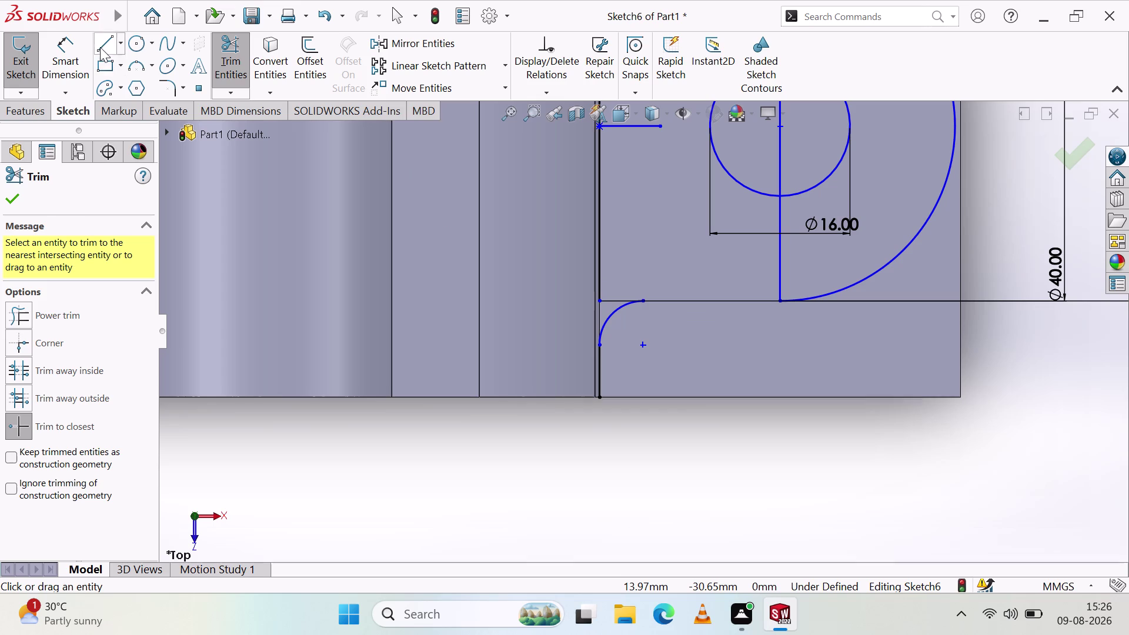
Draw a horizontal line along the right pad's bottom edge, redrawing it after an undo.
click(98, 48)
click(602, 394)
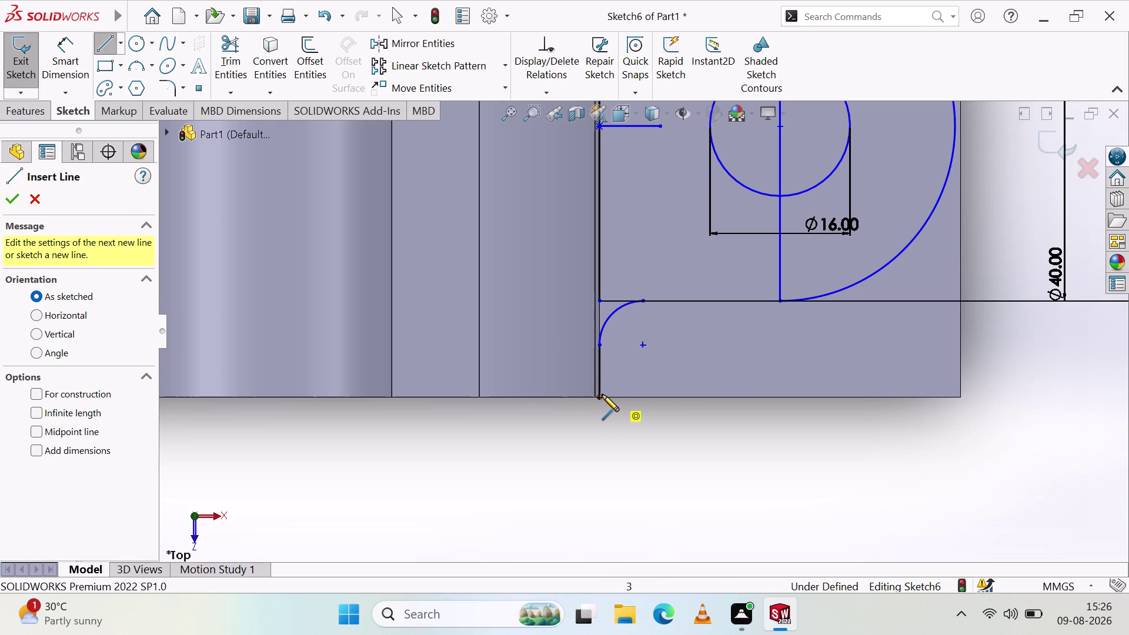
click(967, 399)
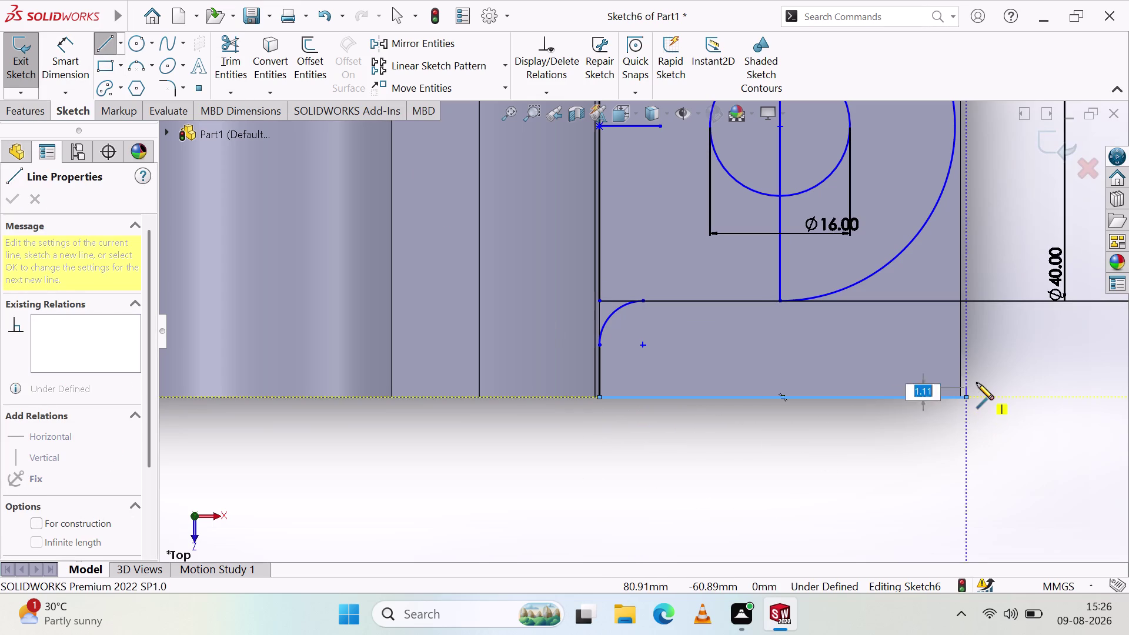
key(Escape)
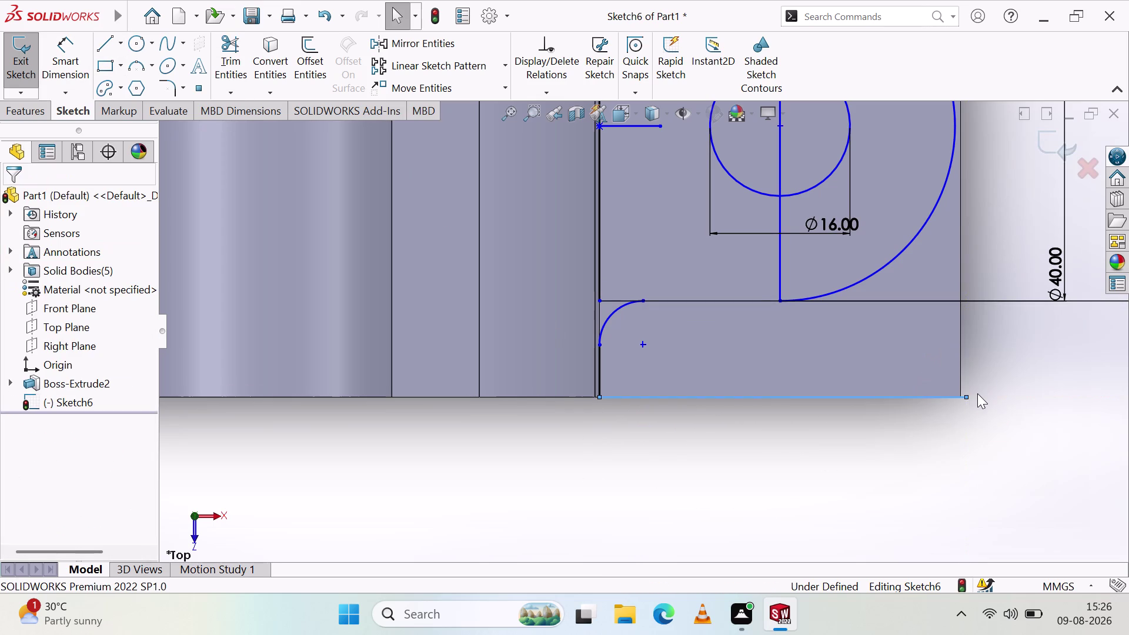
key(ctrl+z)
click(102, 49)
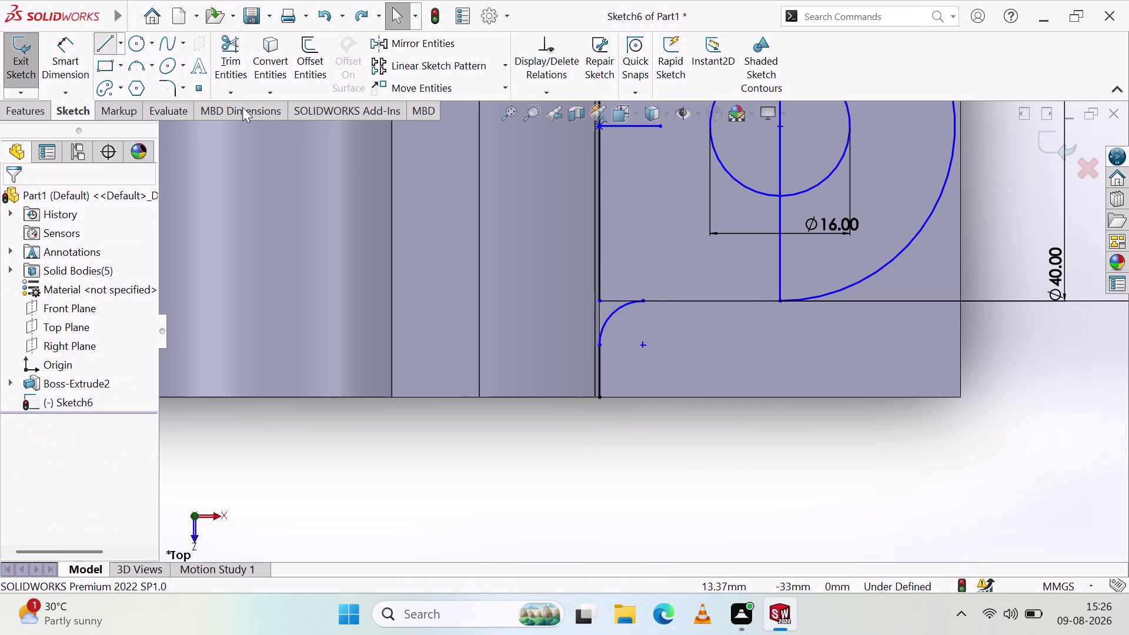
click(600, 395)
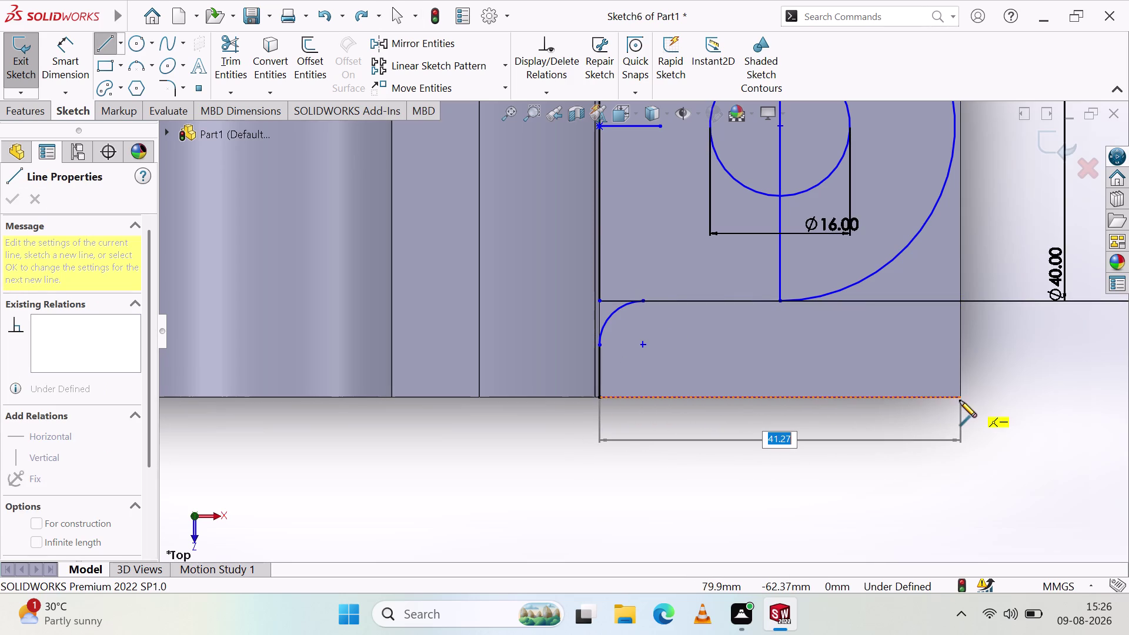
click(959, 396)
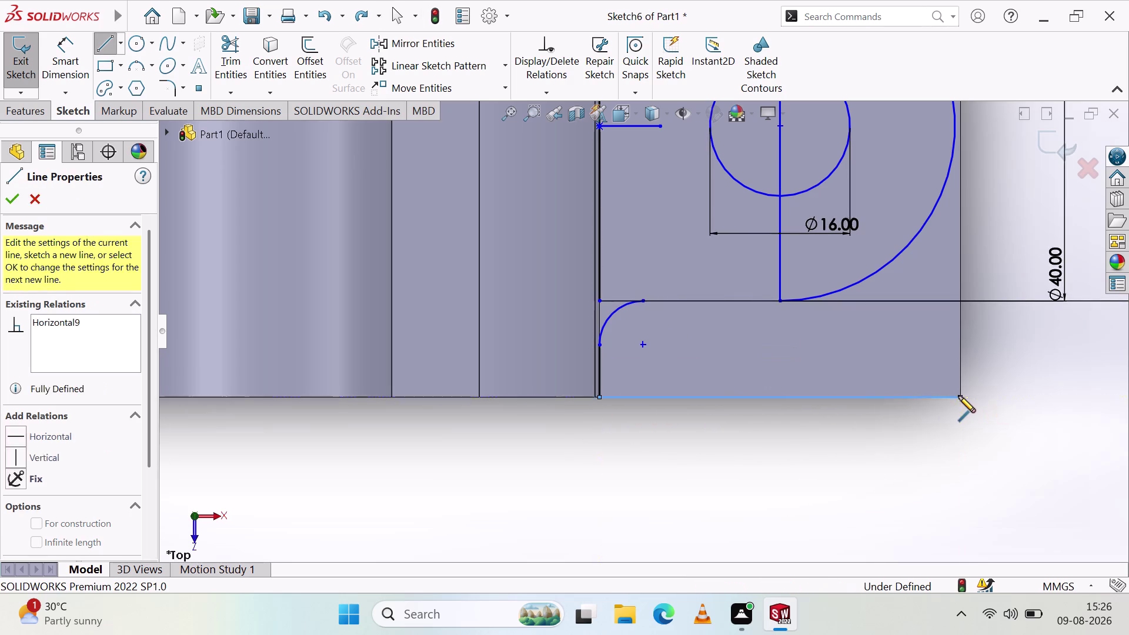
Draw a line from the pad's top-left corner to its top-right corner.
scroll(up, 3)
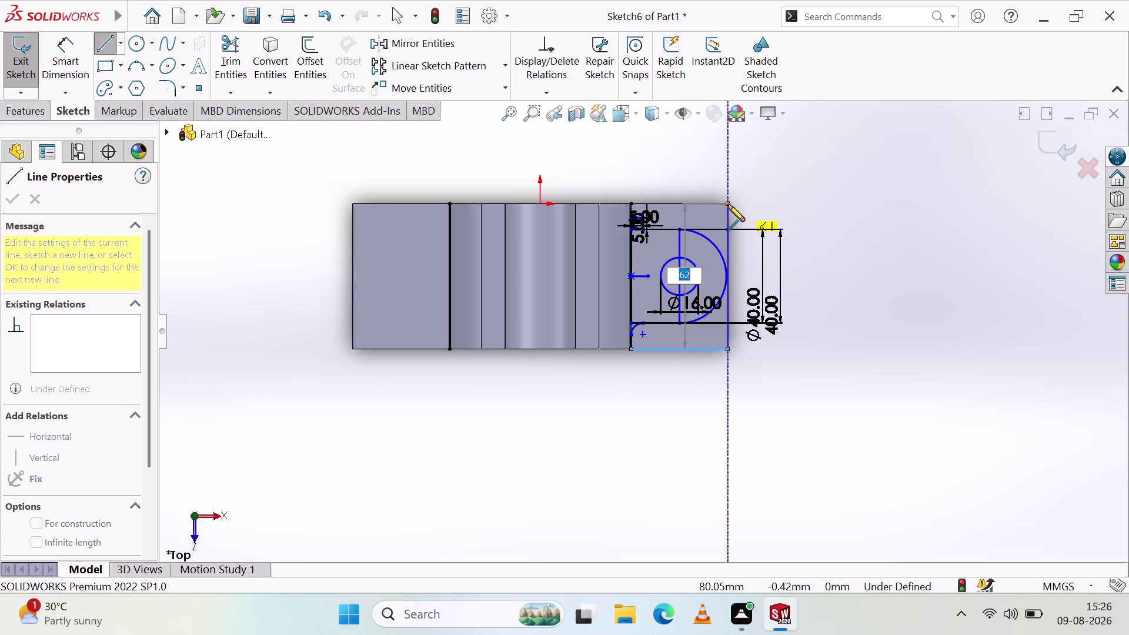
click(728, 205)
scroll(down, 3)
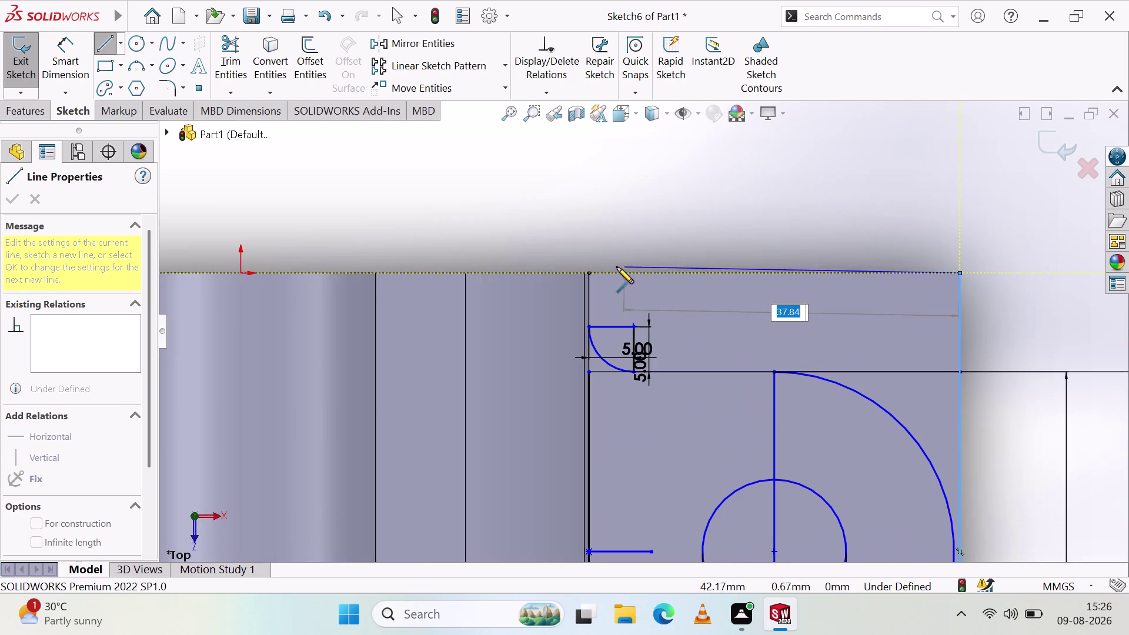
click(588, 274)
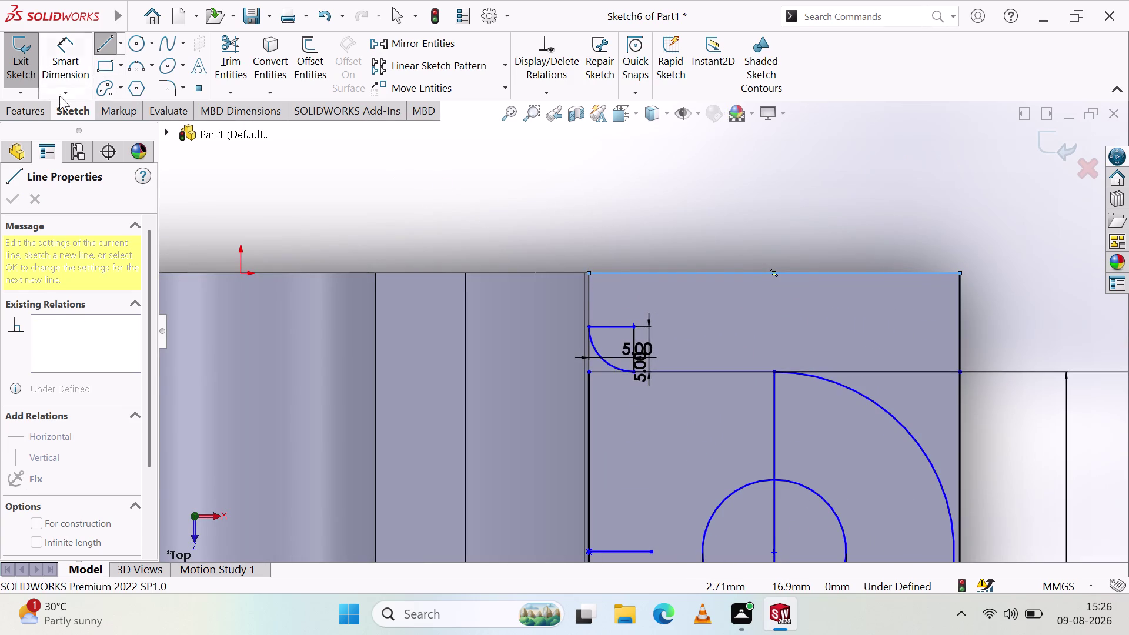
click(15, 106)
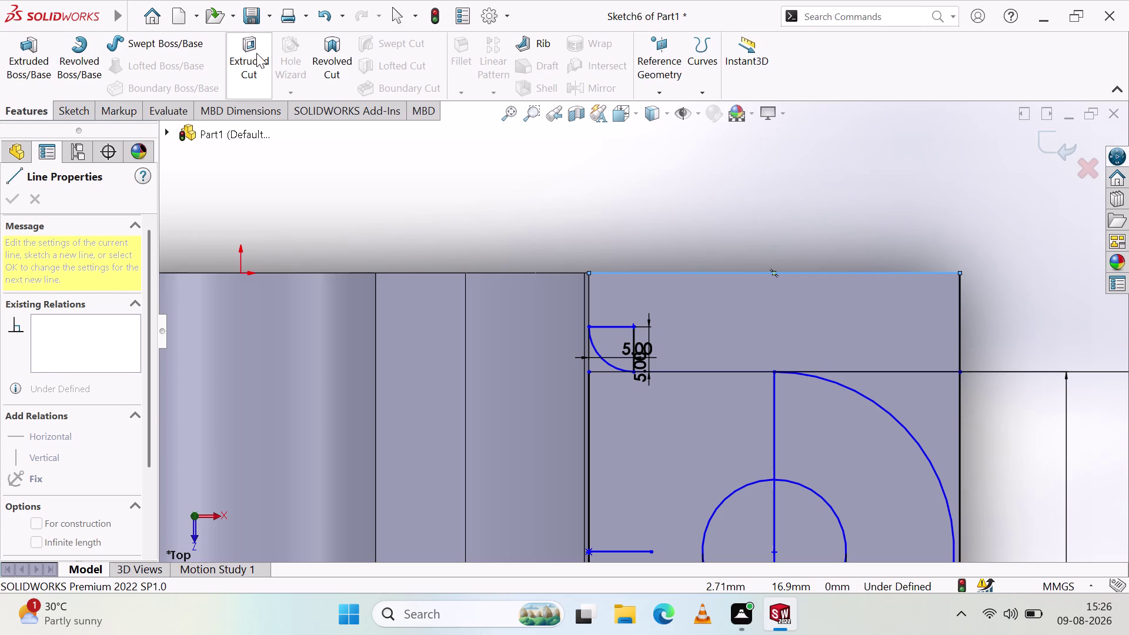
click(256, 53)
click(835, 346)
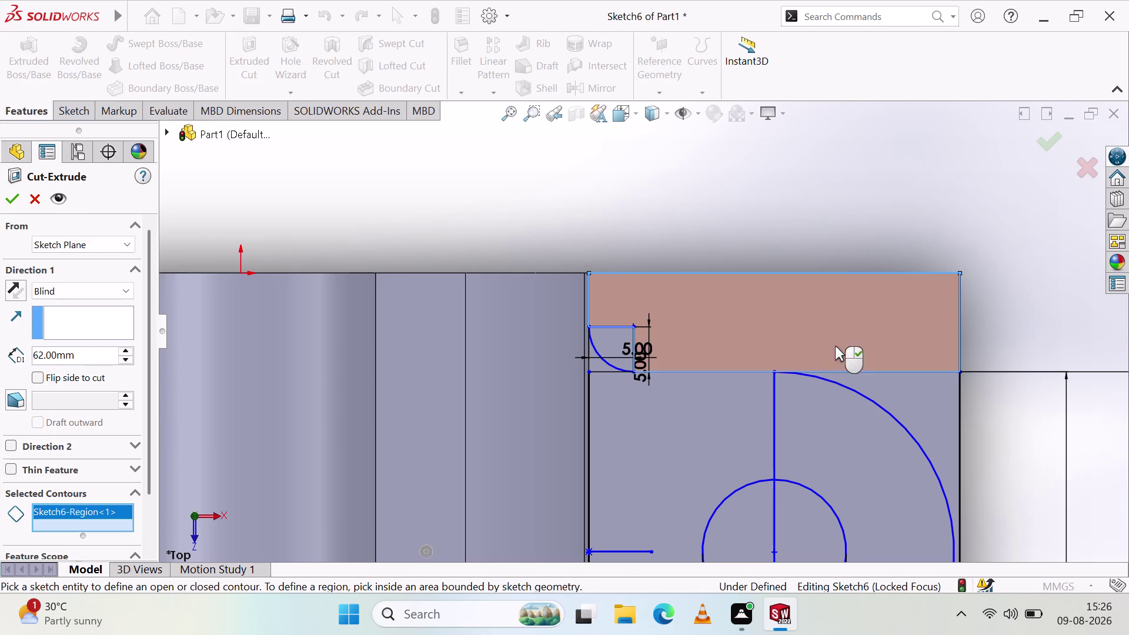
click(900, 403)
click(922, 385)
scroll(down, 3)
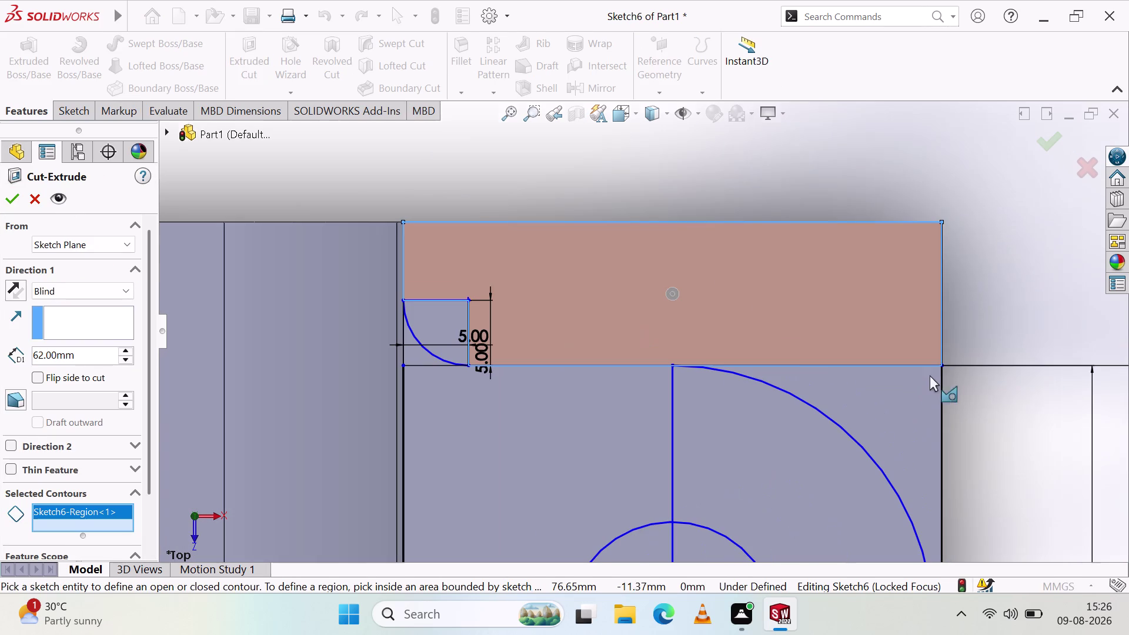
click(446, 324)
scroll(up, 3)
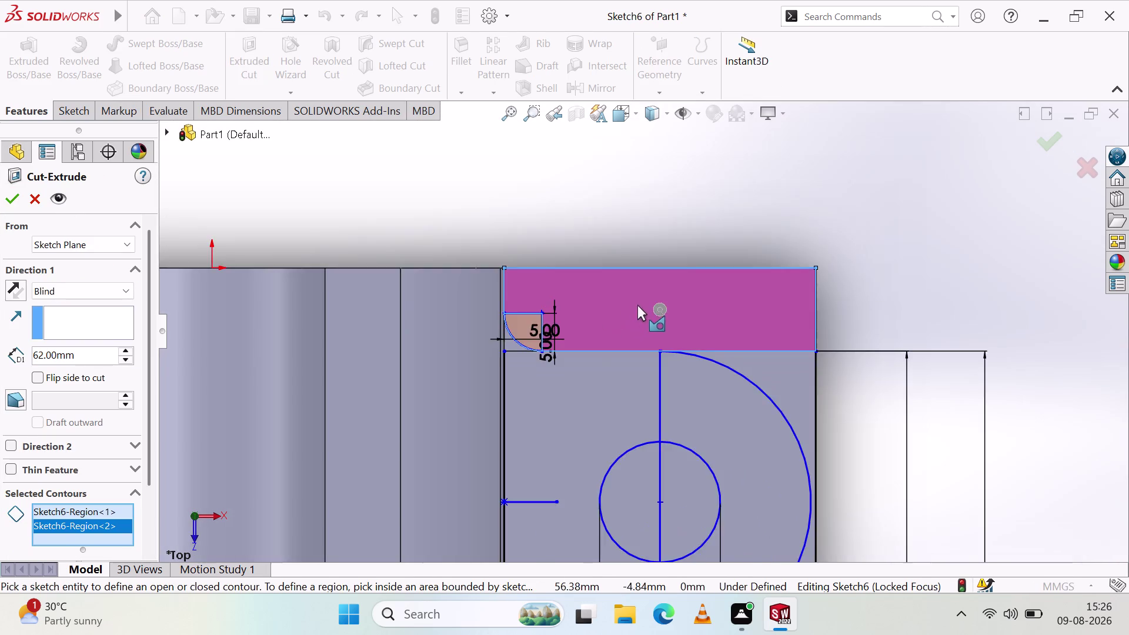
scroll(up, 3)
click(659, 396)
click(643, 391)
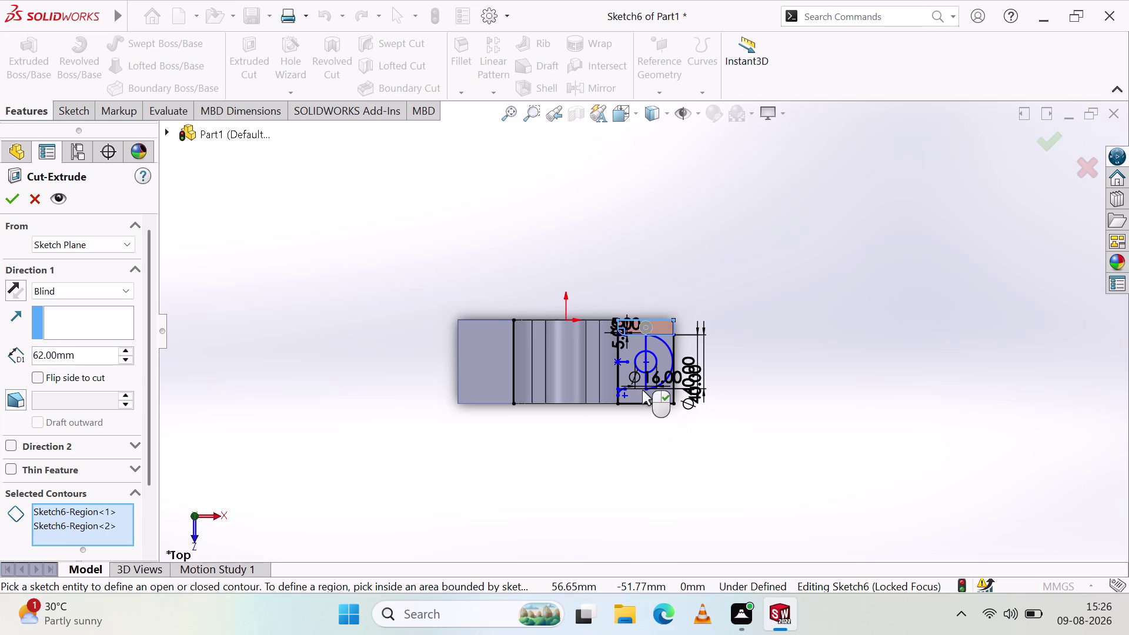
scroll(down, 3)
click(633, 364)
drag(600, 367, 594, 364)
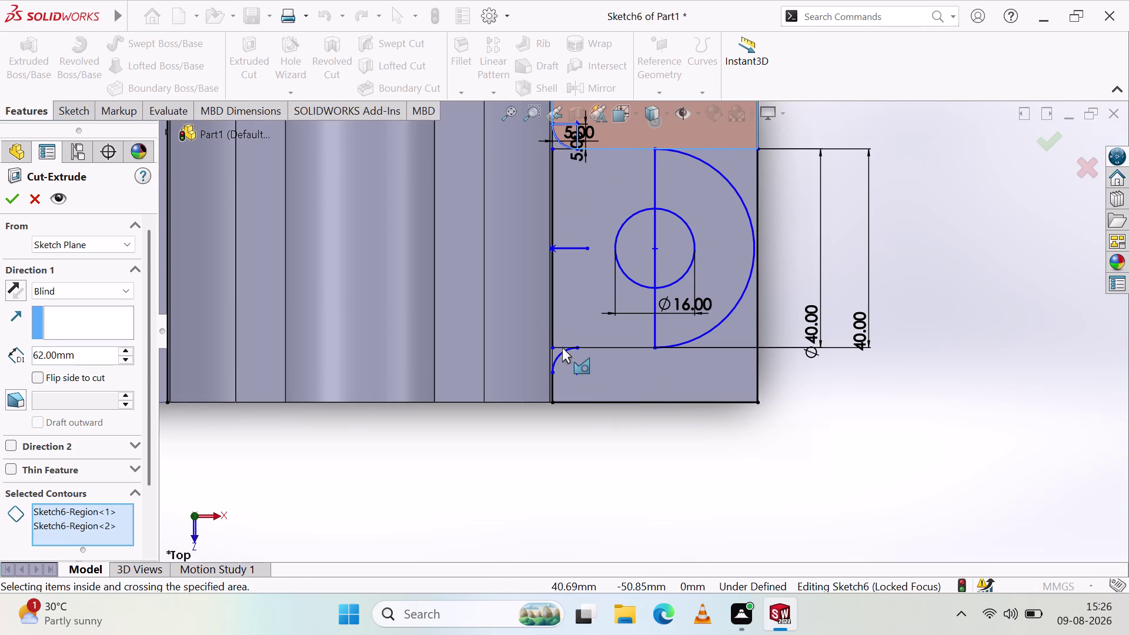
click(557, 348)
scroll(down, 3)
scroll(down, 3)
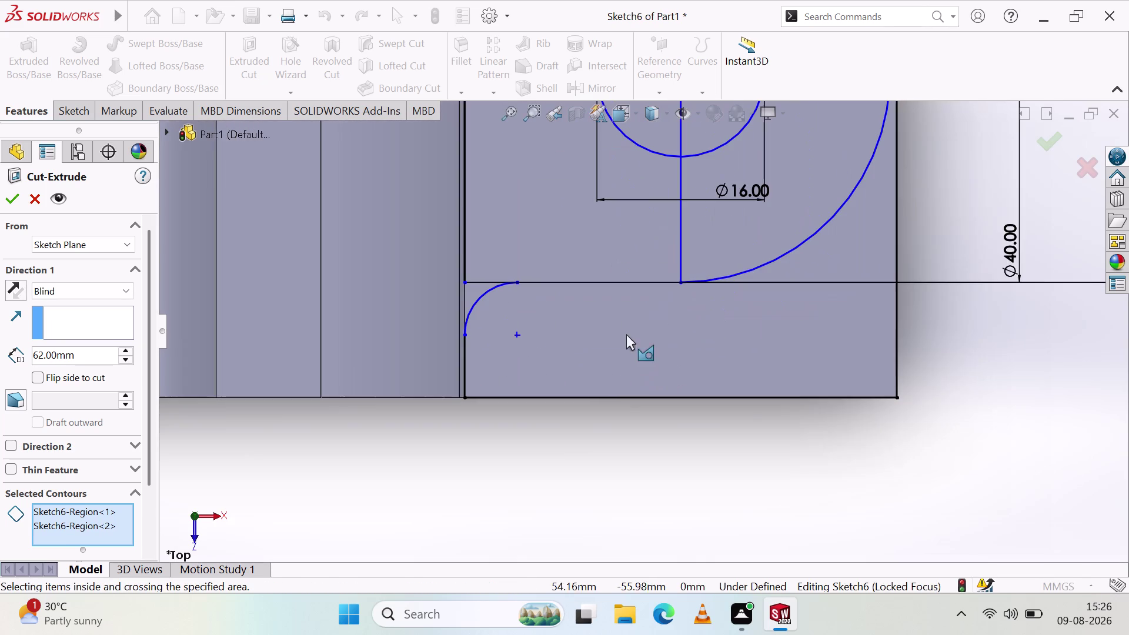
click(629, 333)
click(662, 332)
right_click(963, 381)
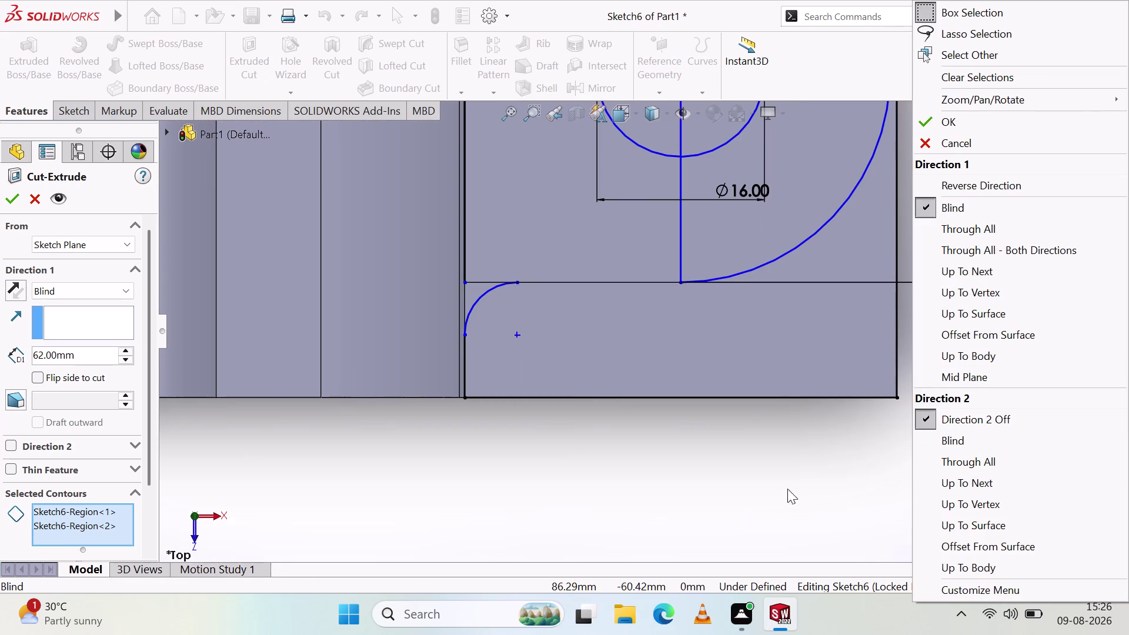
key(Escape)
key(Escape)
key(Escape)
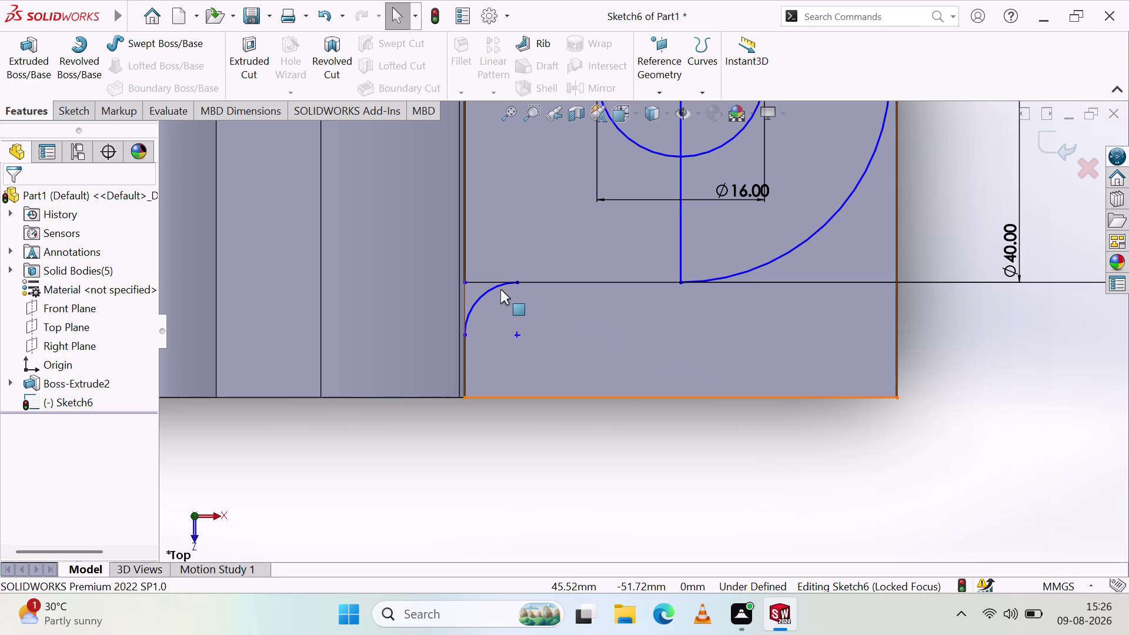
click(494, 285)
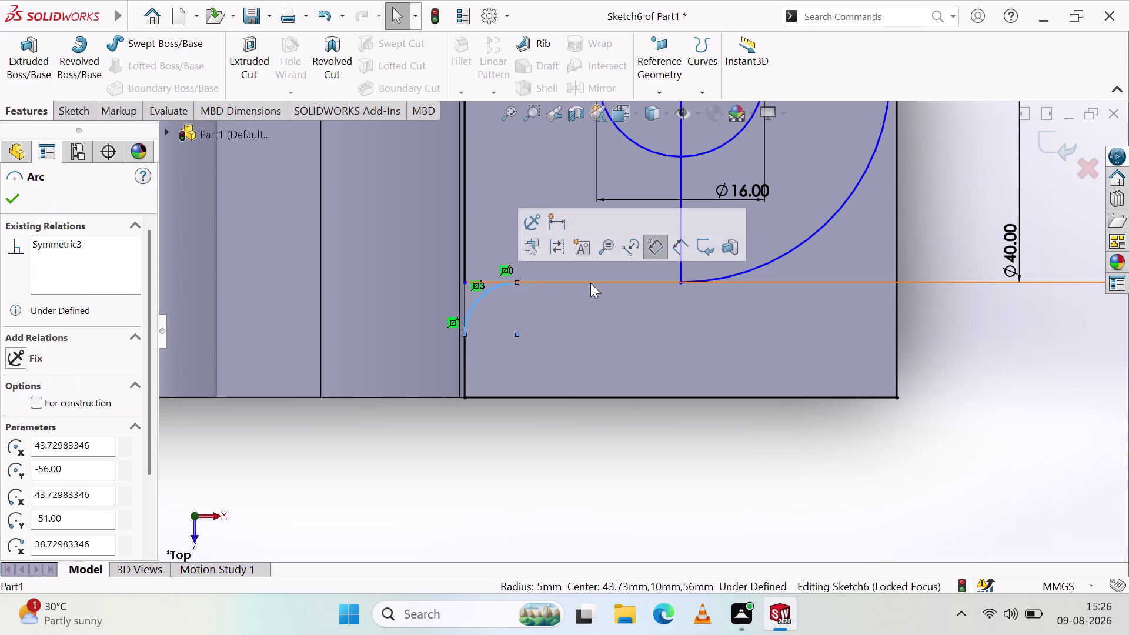
click(591, 283)
click(733, 270)
scroll(up, 3)
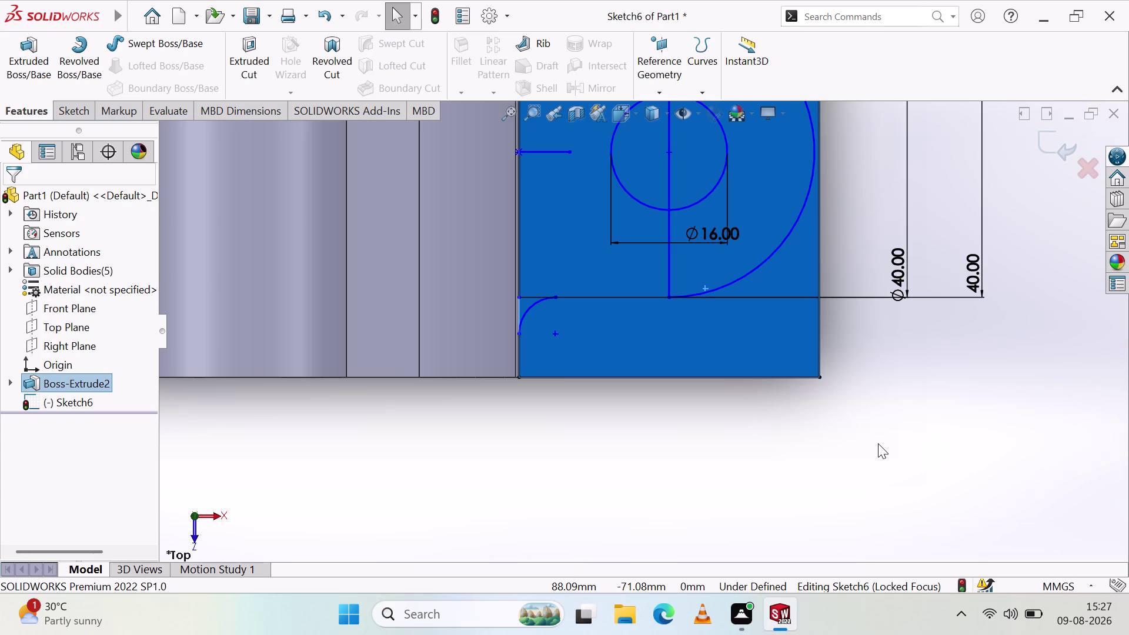
key(Escape)
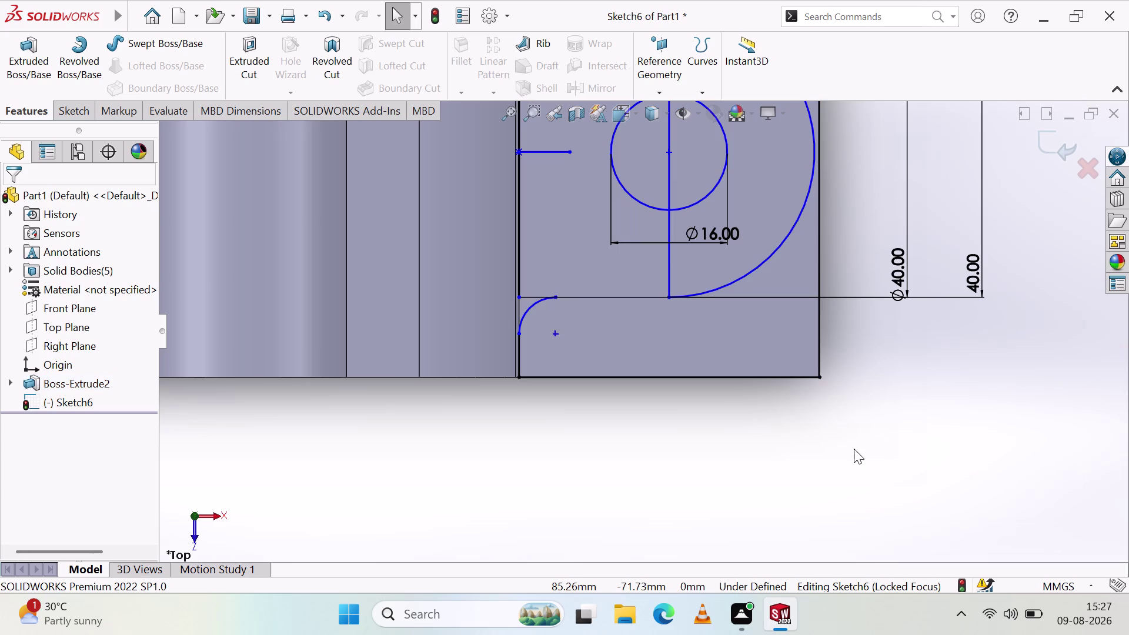
middle_click(837, 442)
scroll(down, 3)
scroll(up, 3)
scroll(up, 3)
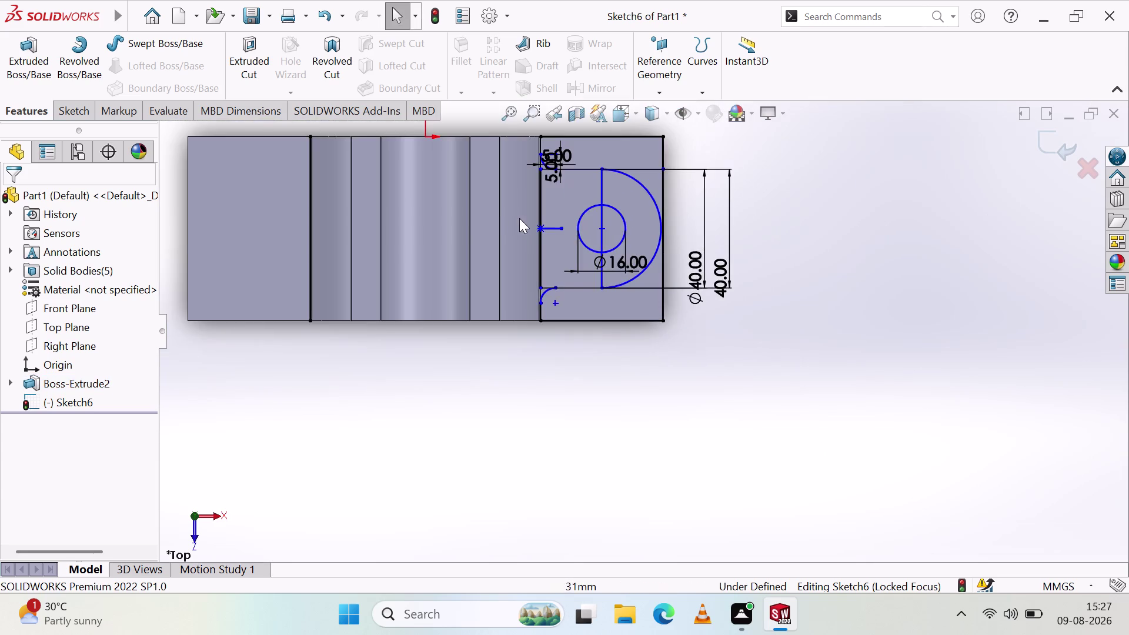
scroll(down, 3)
scroll(down, 3)
click(627, 134)
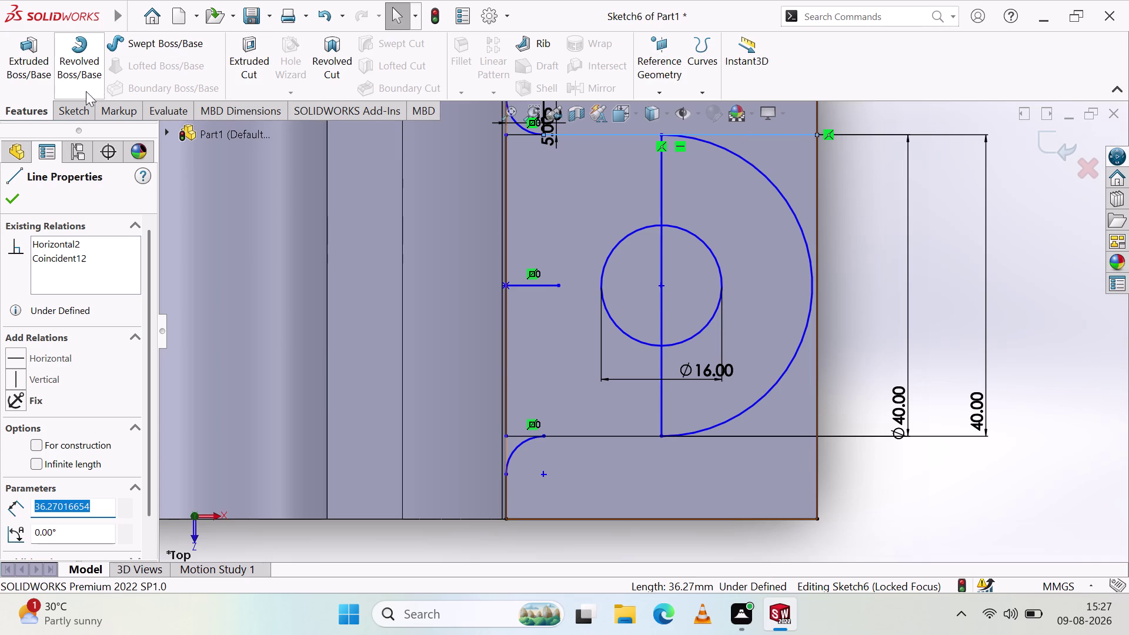
Trim away the excess portion of the top line with Trim to closest.
click(83, 110)
click(236, 46)
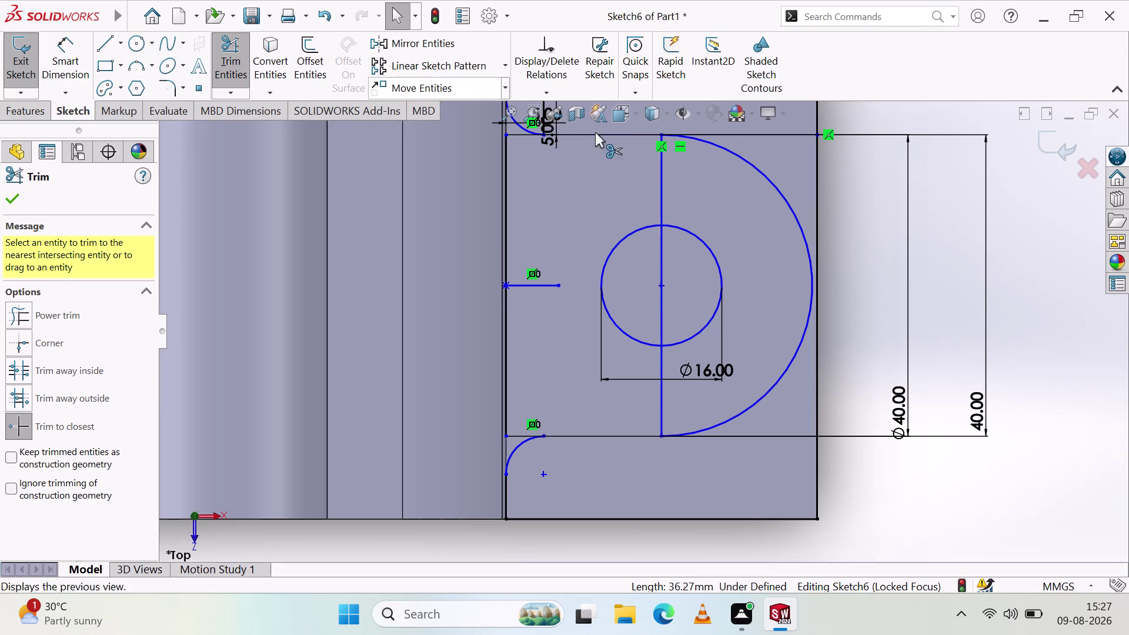
click(771, 134)
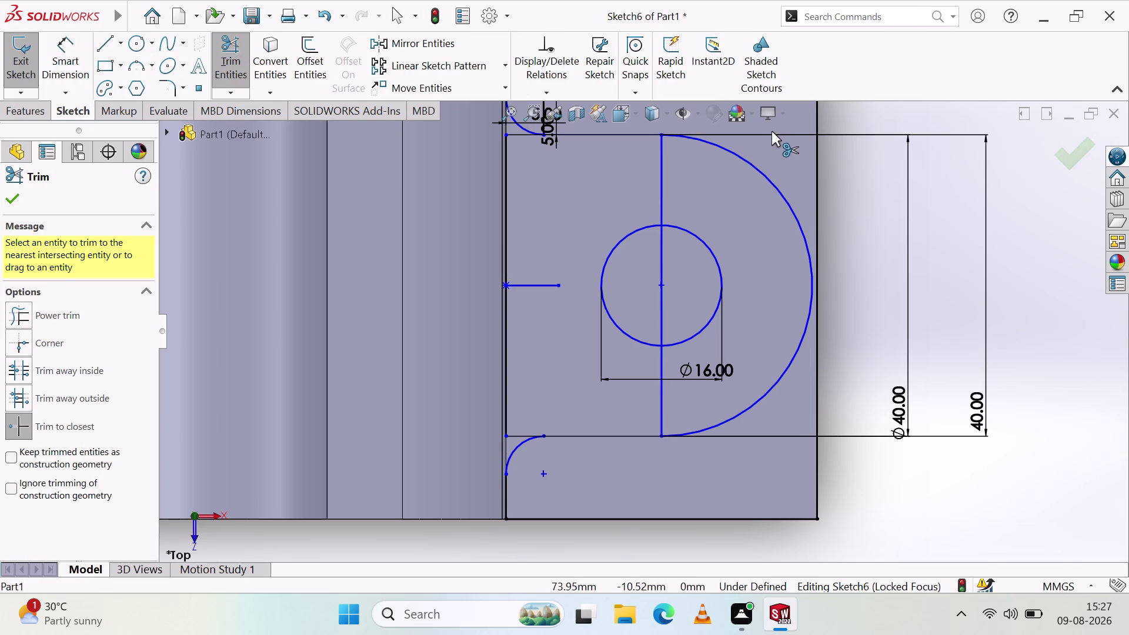
click(771, 131)
drag(782, 141, 791, 136)
double_click(792, 136)
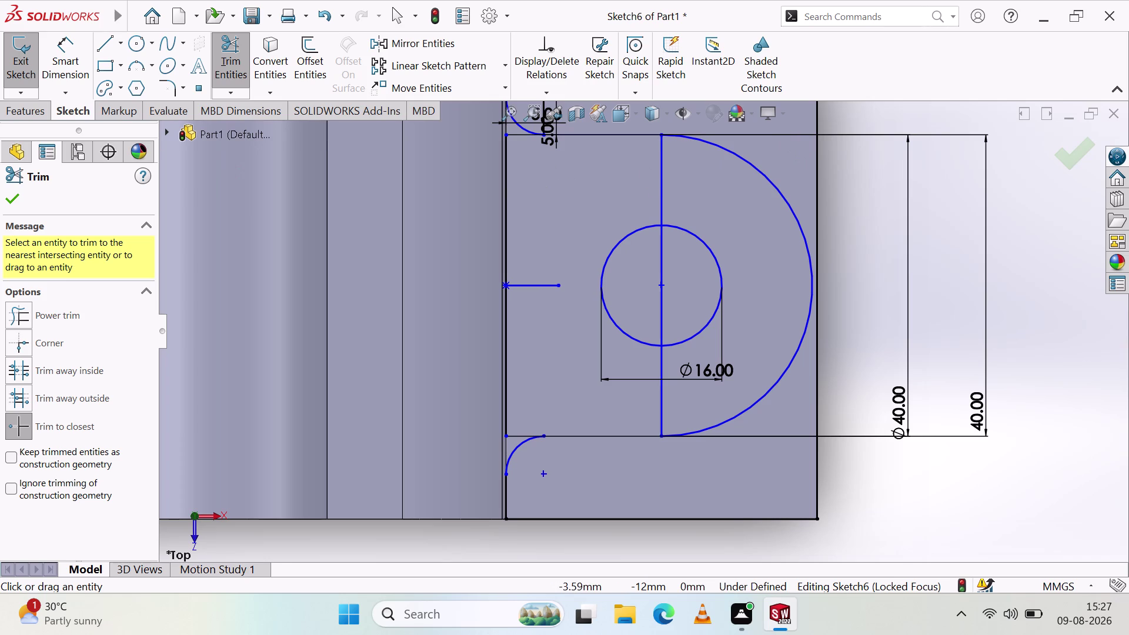
Draw horizontal lines joining the semicircle's lower and upper ends to the corner arcs.
click(106, 41)
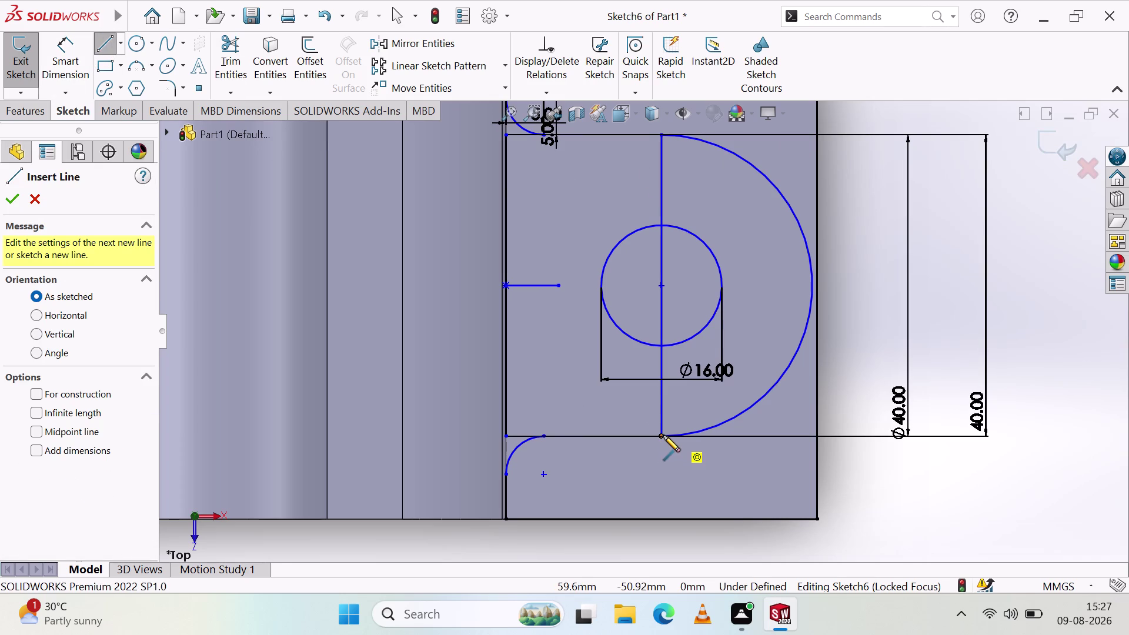
click(662, 435)
click(543, 433)
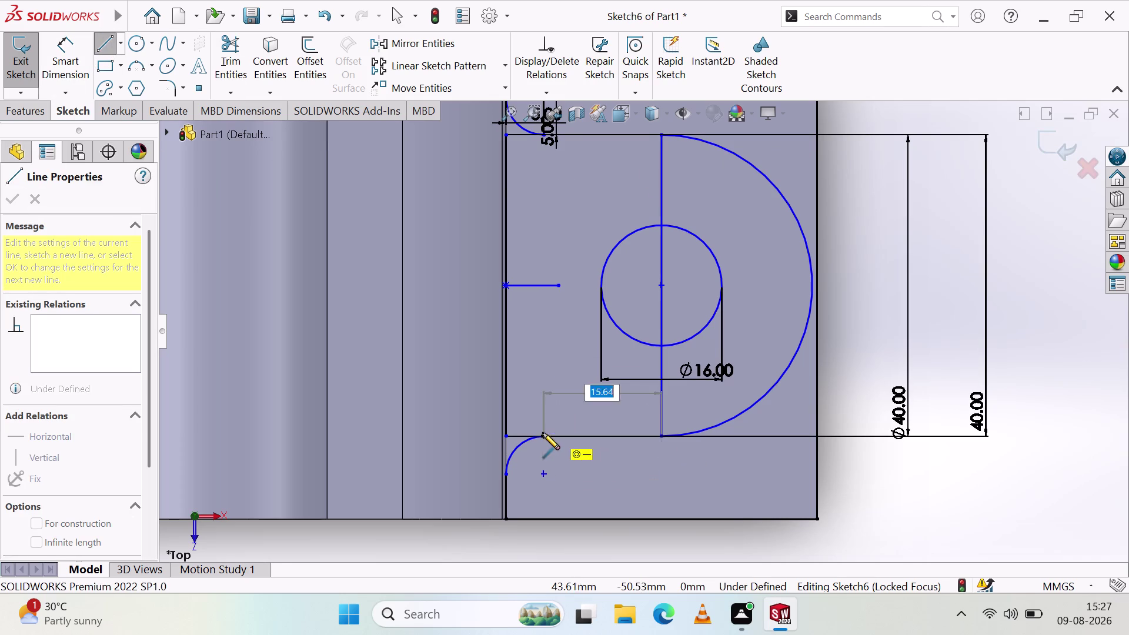
key(Escape)
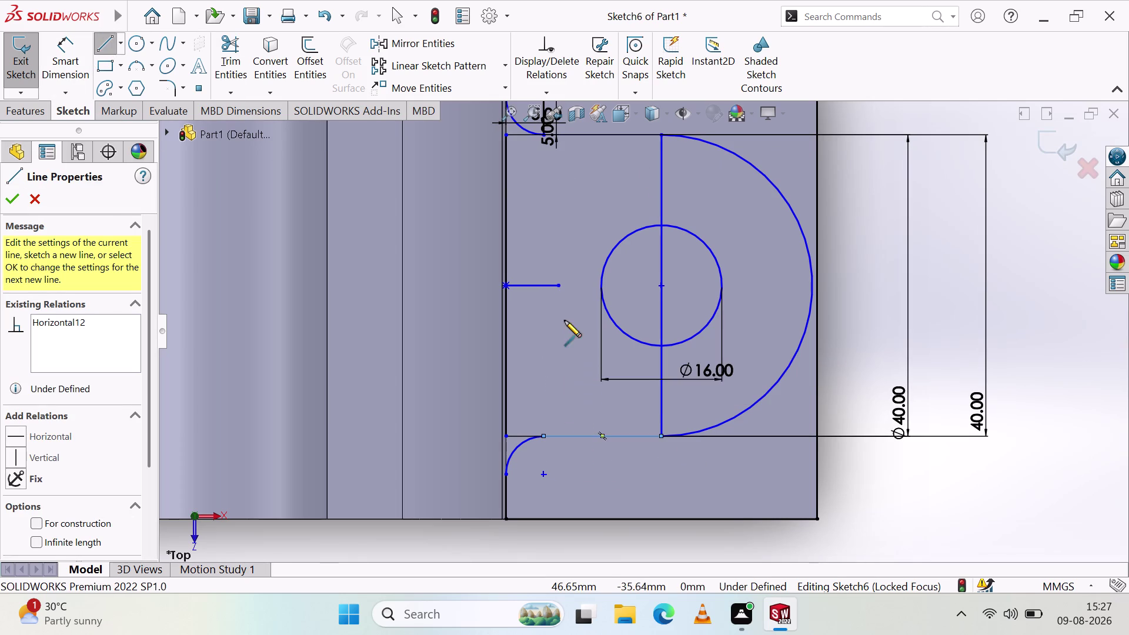
click(659, 134)
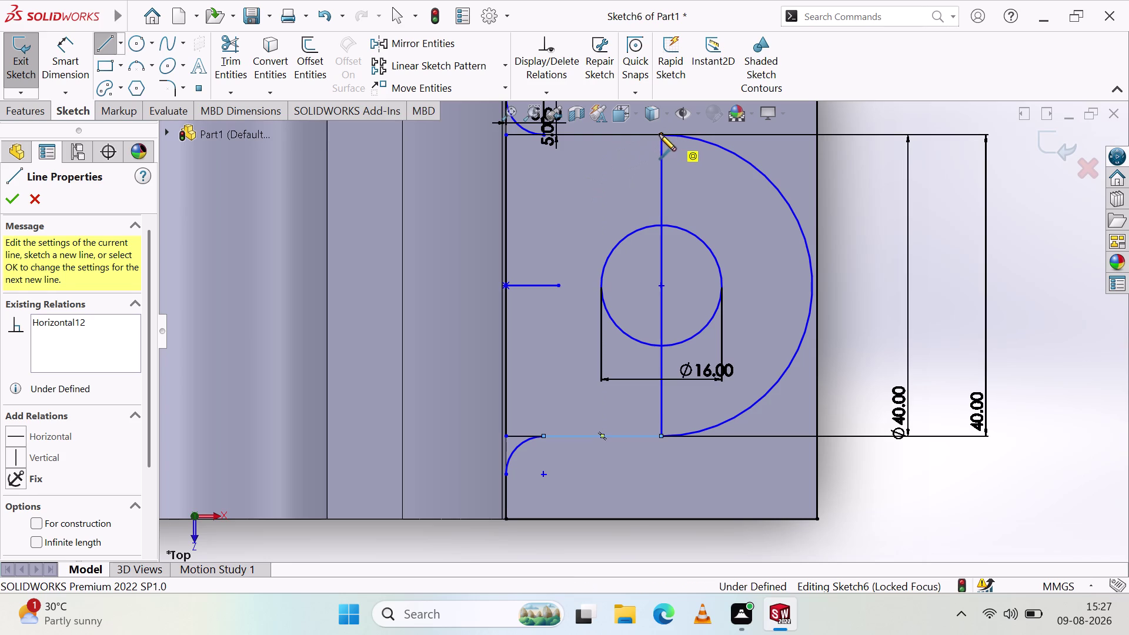
click(543, 131)
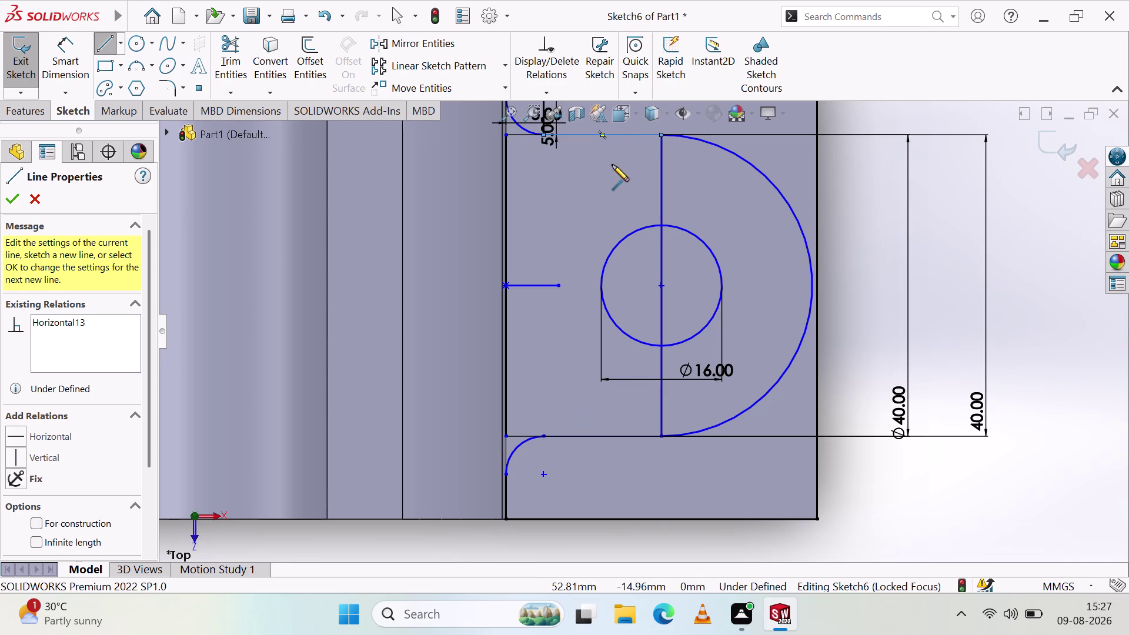
key(Escape)
scroll(up, 3)
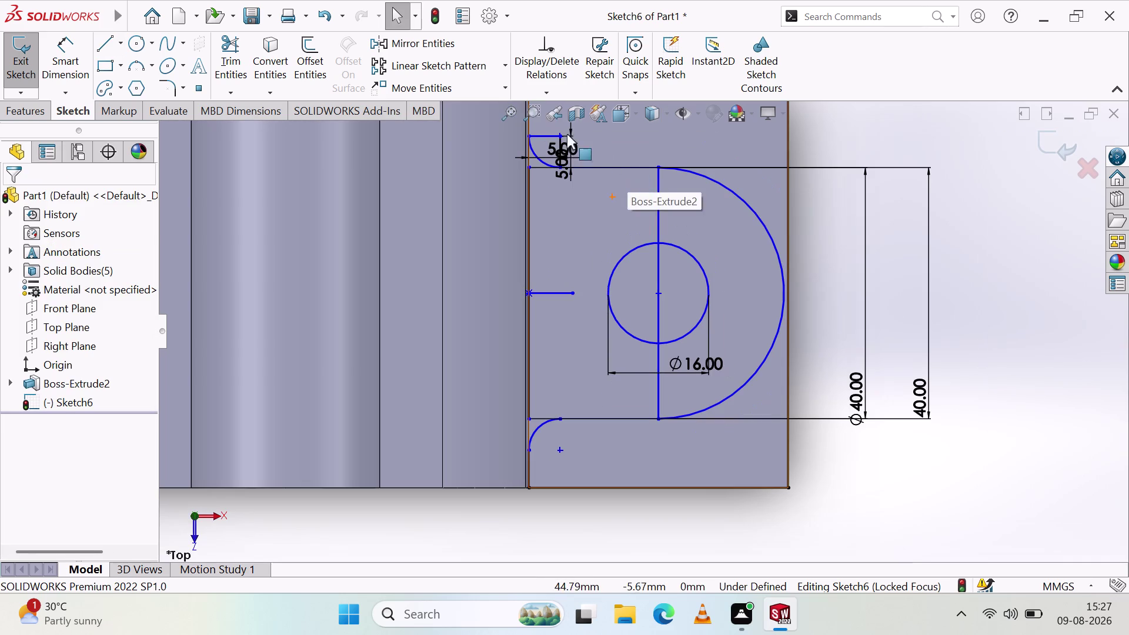
Cut-extrude the rounded lobe region Through All to shape the right pad.
click(36, 112)
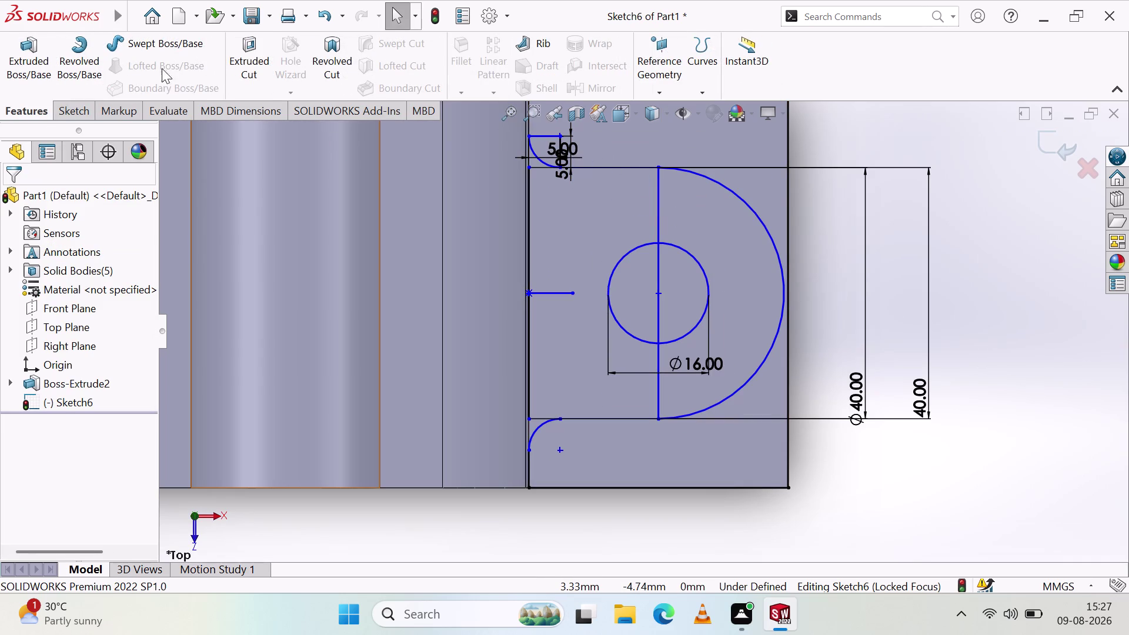
click(235, 53)
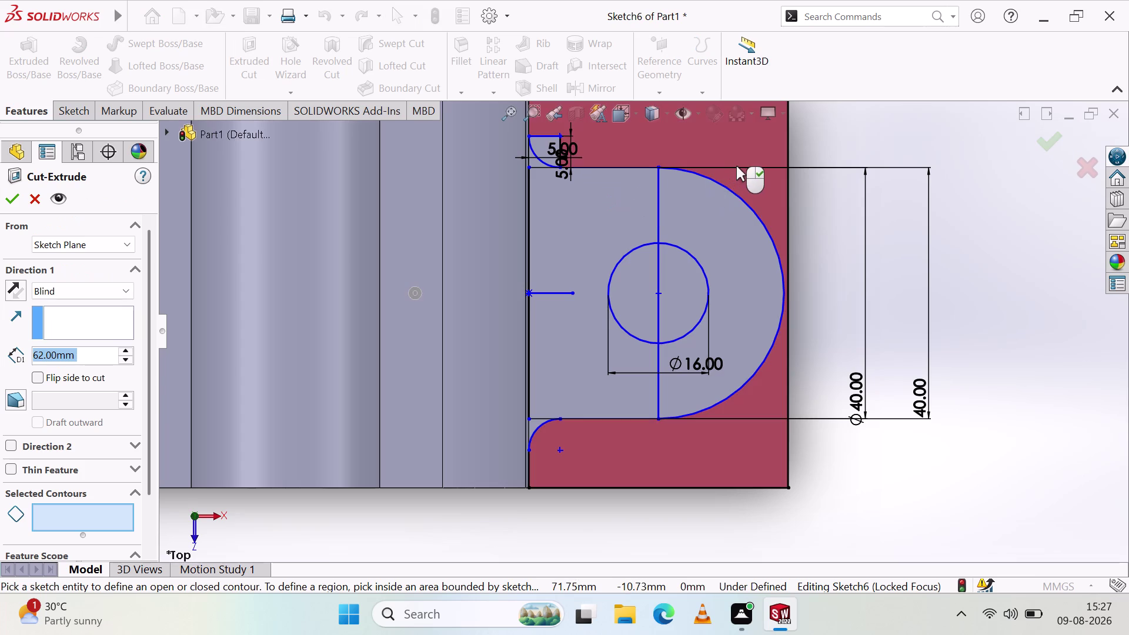
click(739, 168)
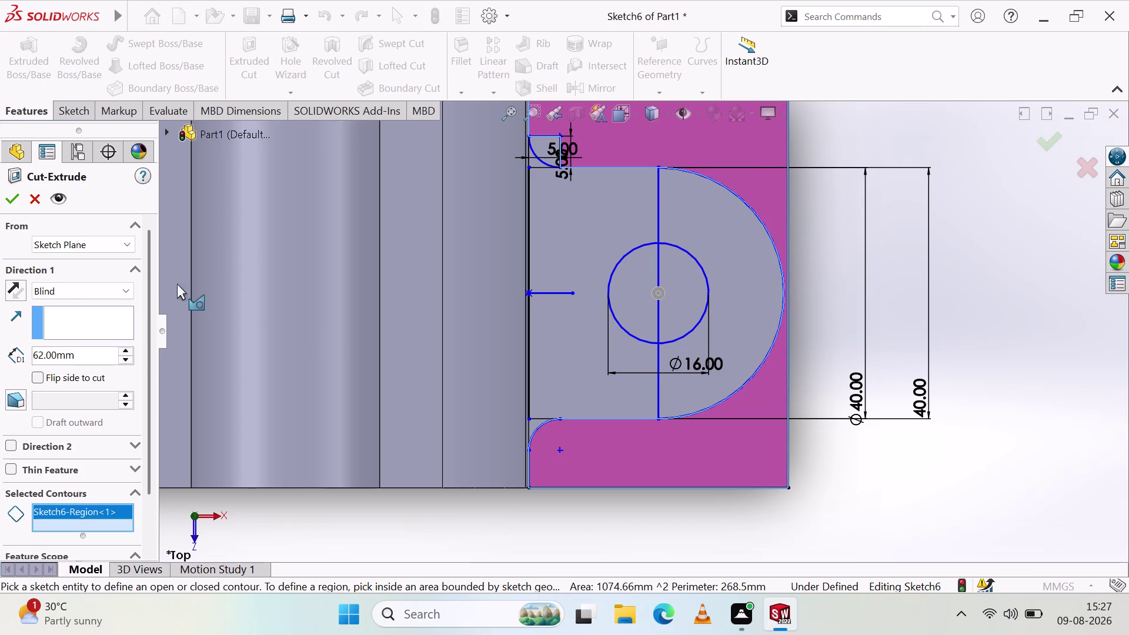
click(93, 289)
click(87, 317)
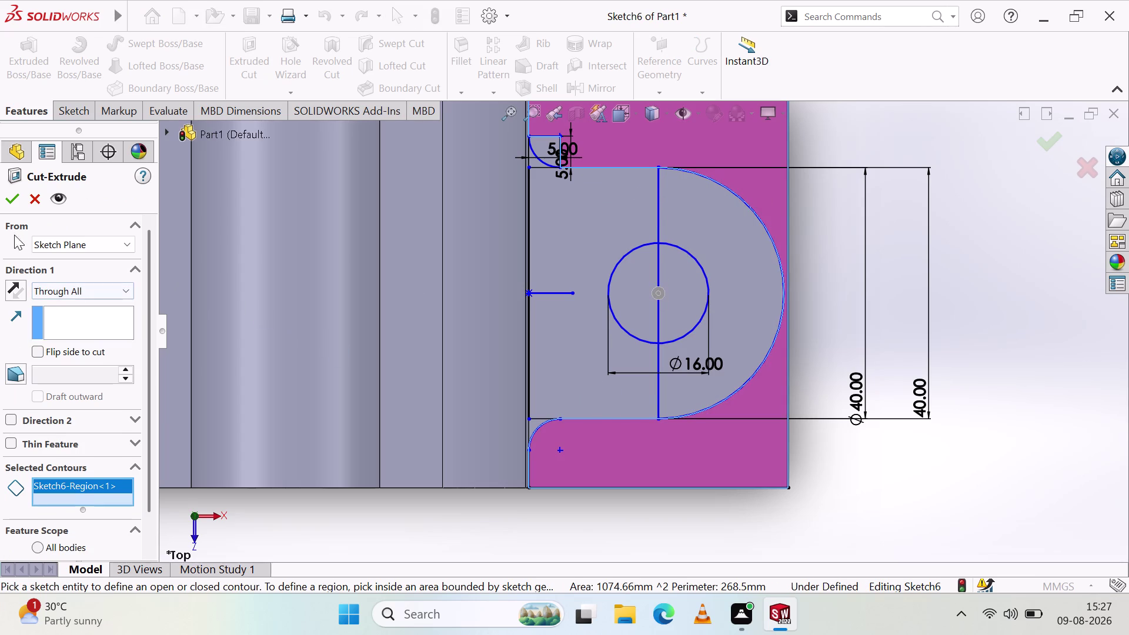
click(5, 192)
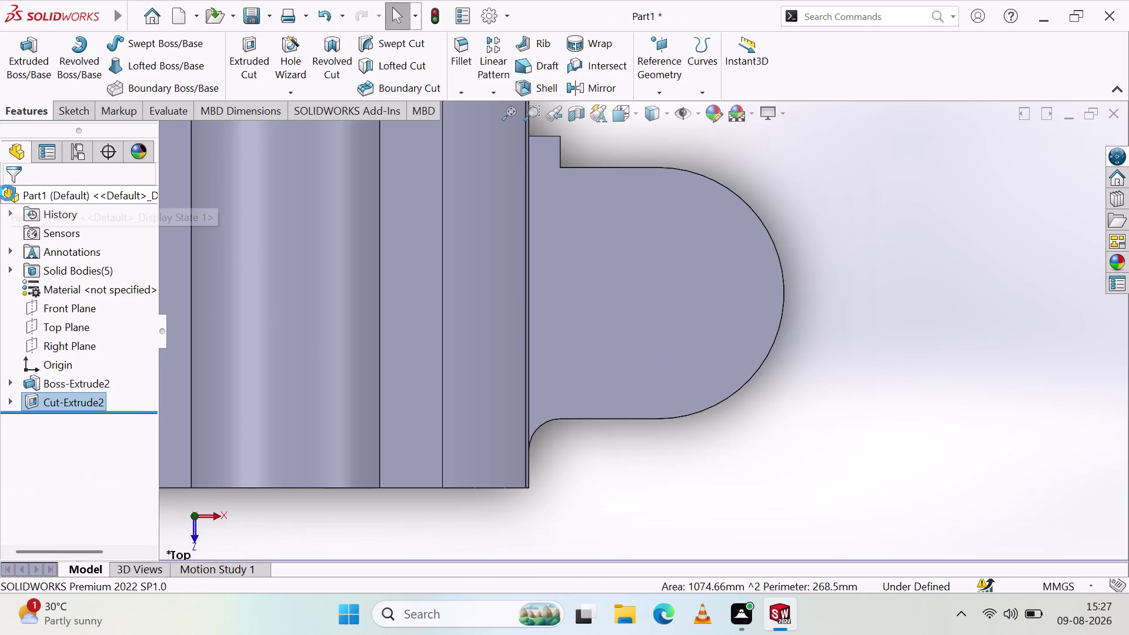
Open a new sketch on the rounded pad's top face.
scroll(up, 3)
middle_drag(707, 442, 712, 405)
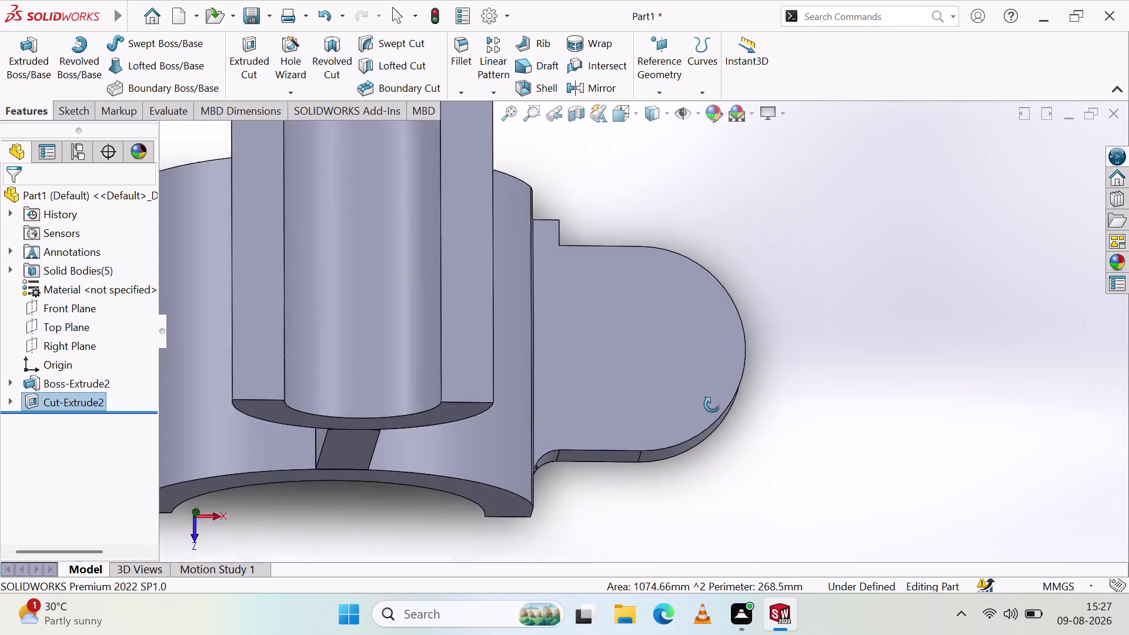
middle_drag(712, 405, 695, 326)
scroll(up, 3)
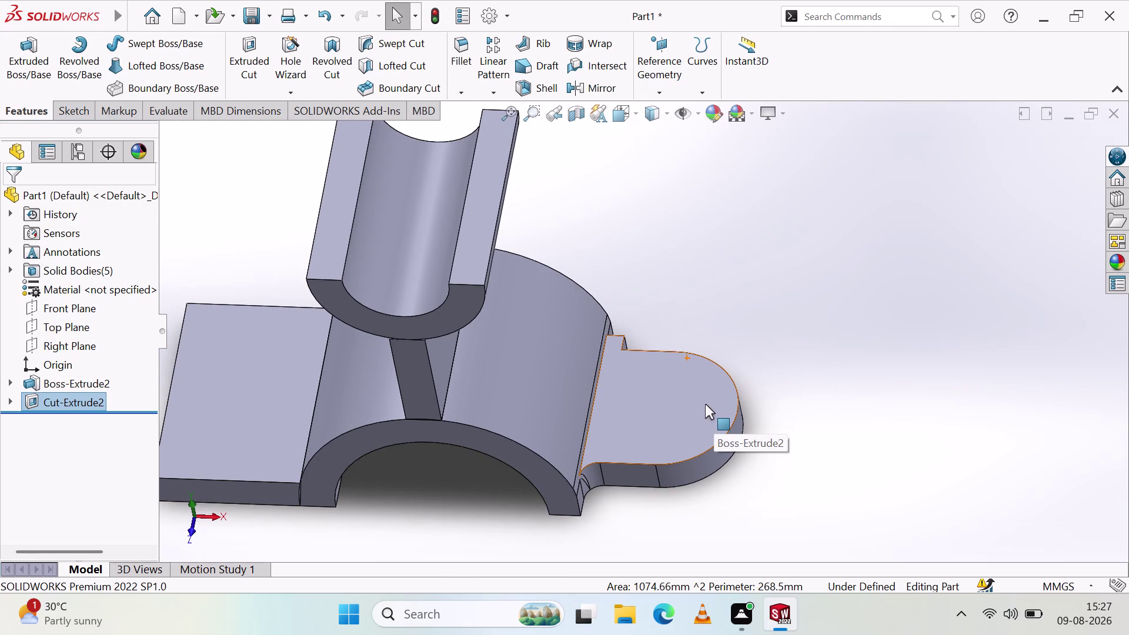
scroll(down, 3)
click(654, 398)
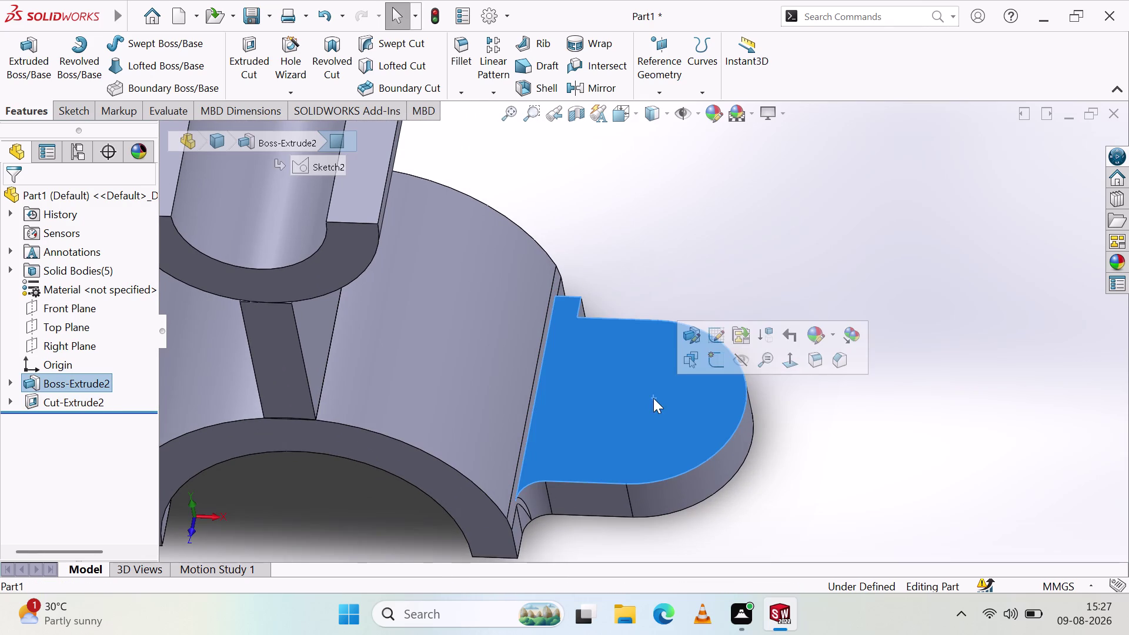
click(717, 364)
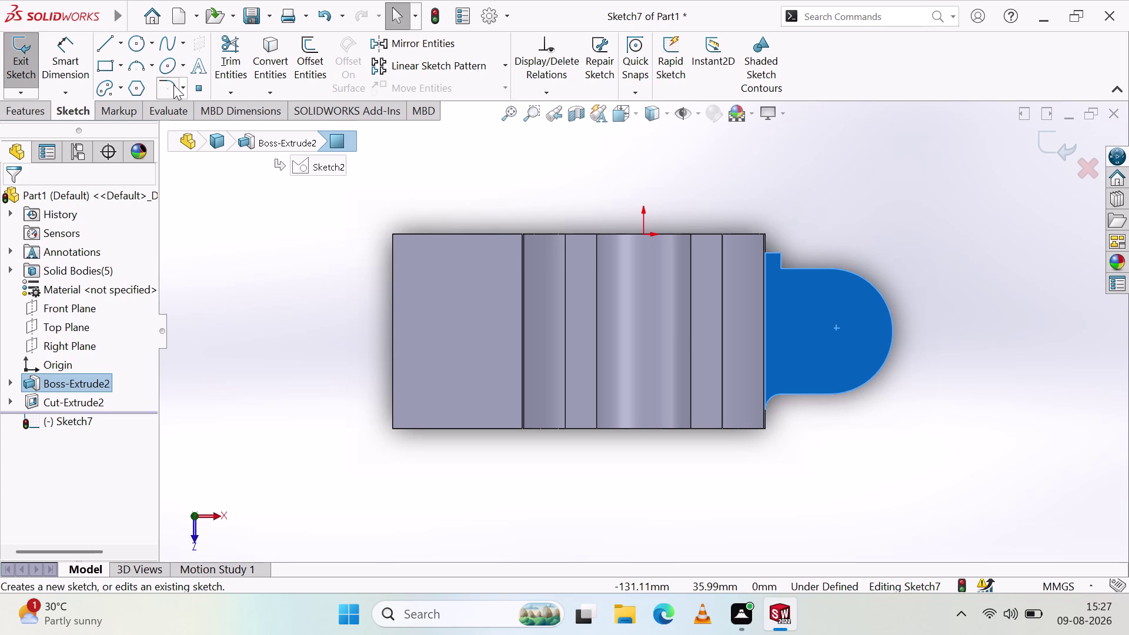
Draw a circle centred on the arc centre of the pad's rounded end.
click(145, 44)
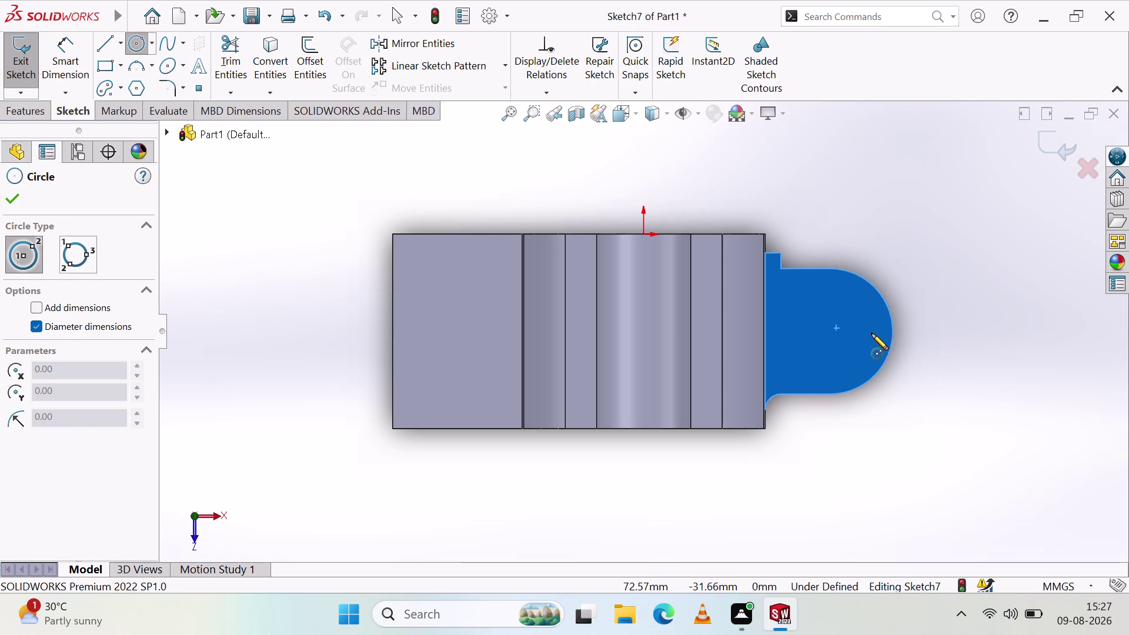
scroll(down, 3)
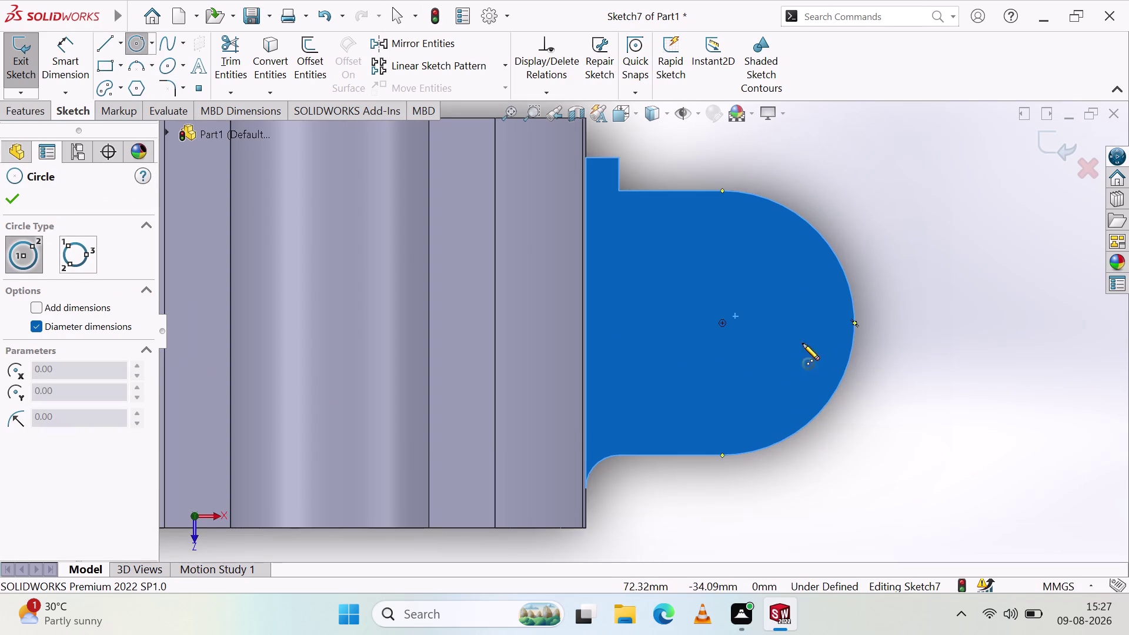
click(722, 320)
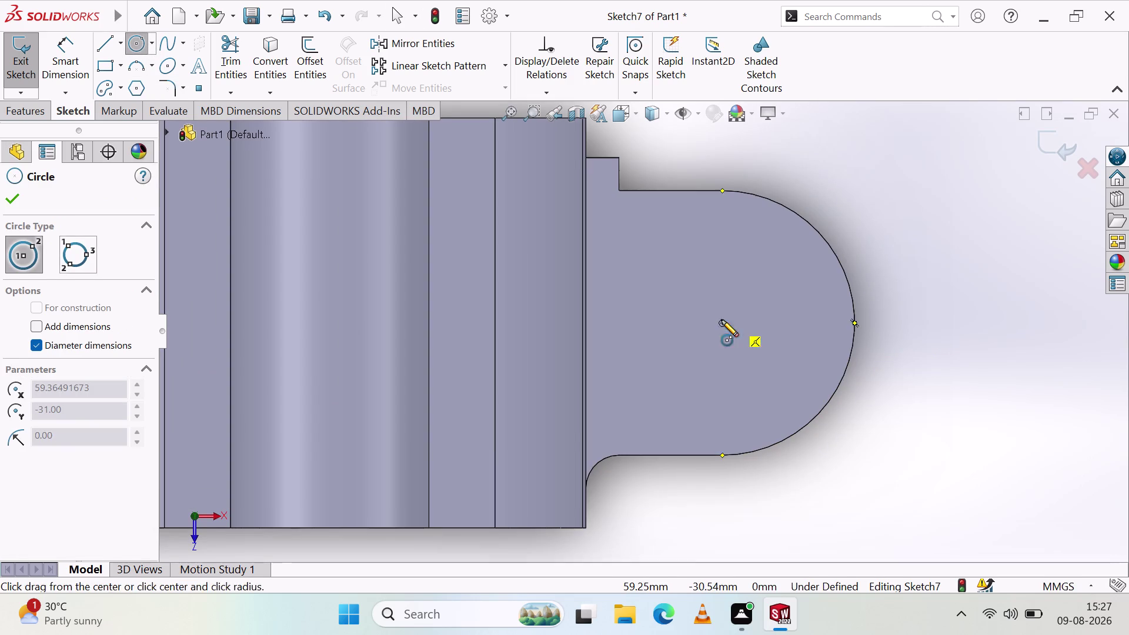
click(770, 357)
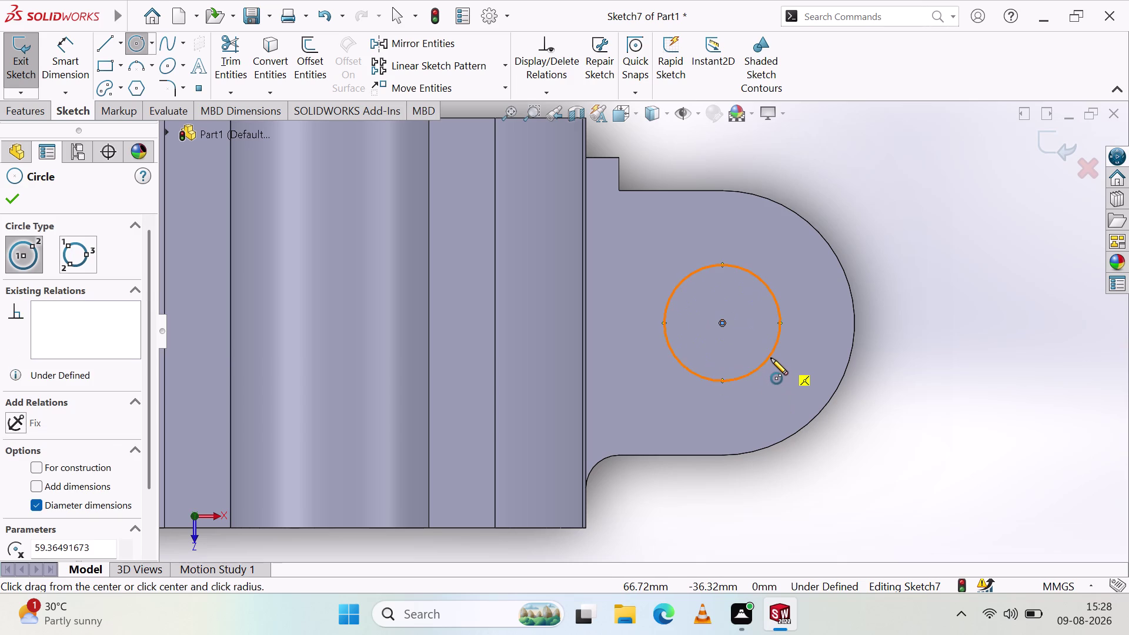
Dimension the circle's diameter to 16 mm.
click(74, 52)
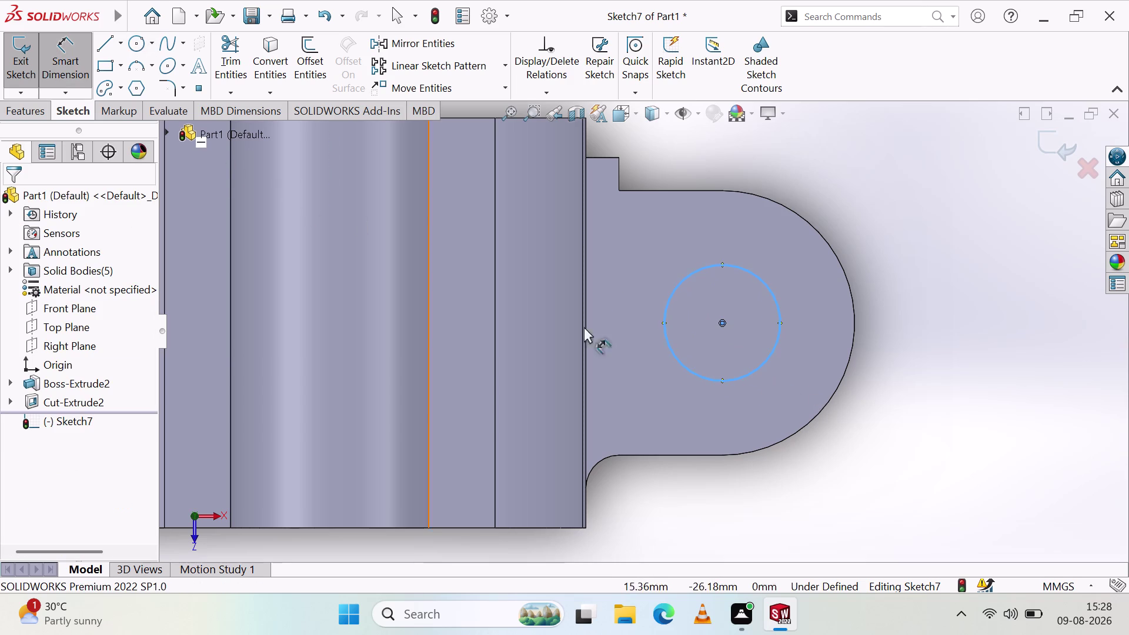
click(743, 374)
click(838, 471)
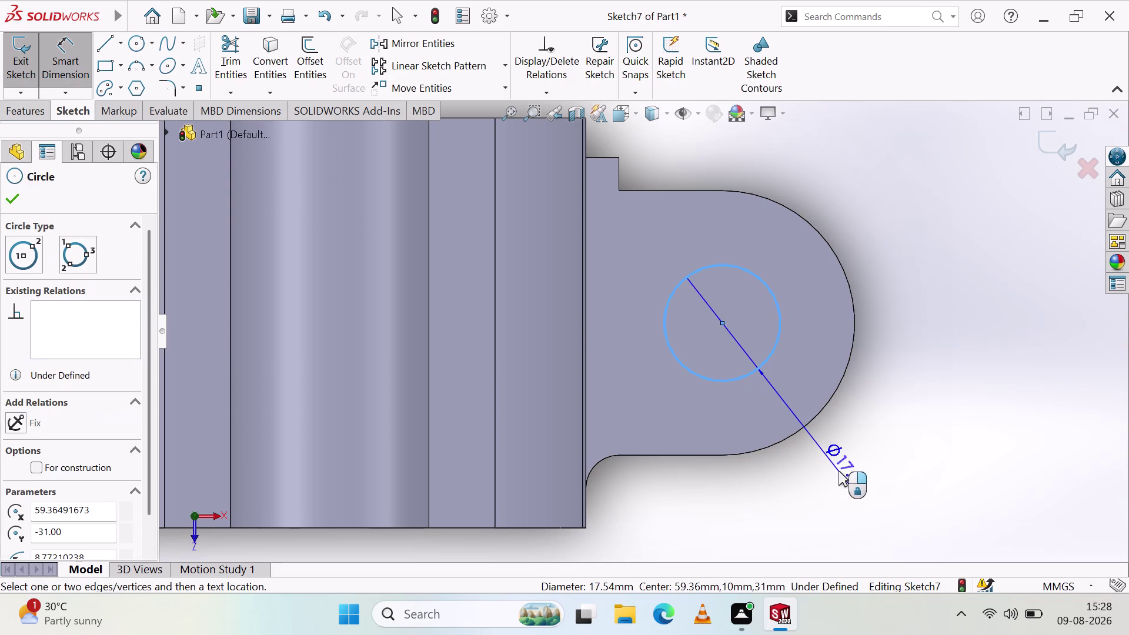
text(16)
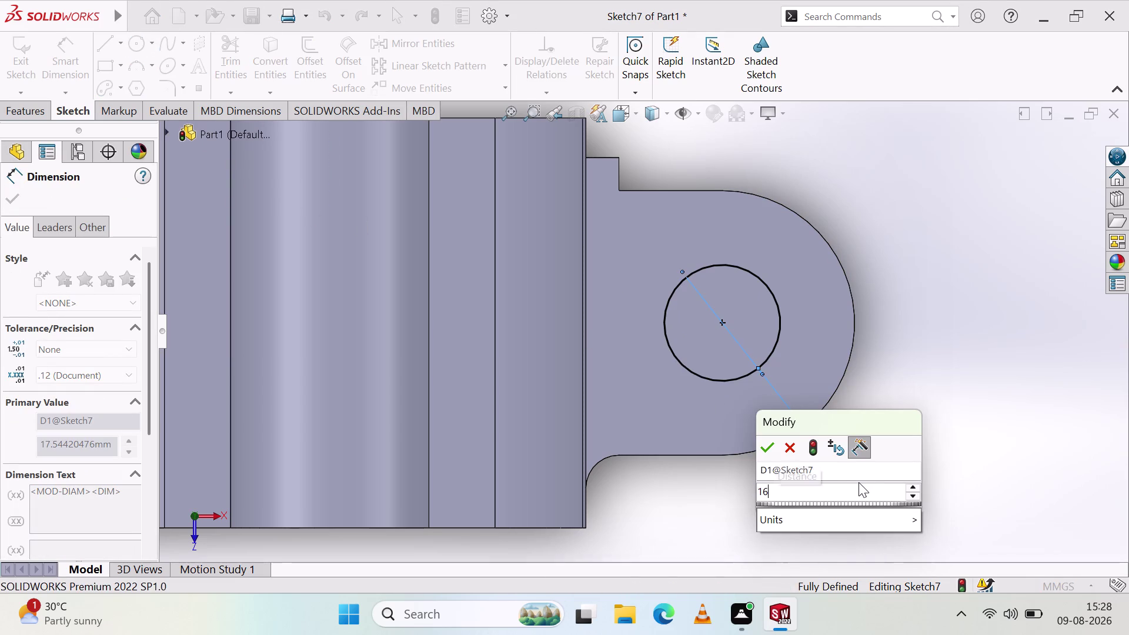
key(Return)
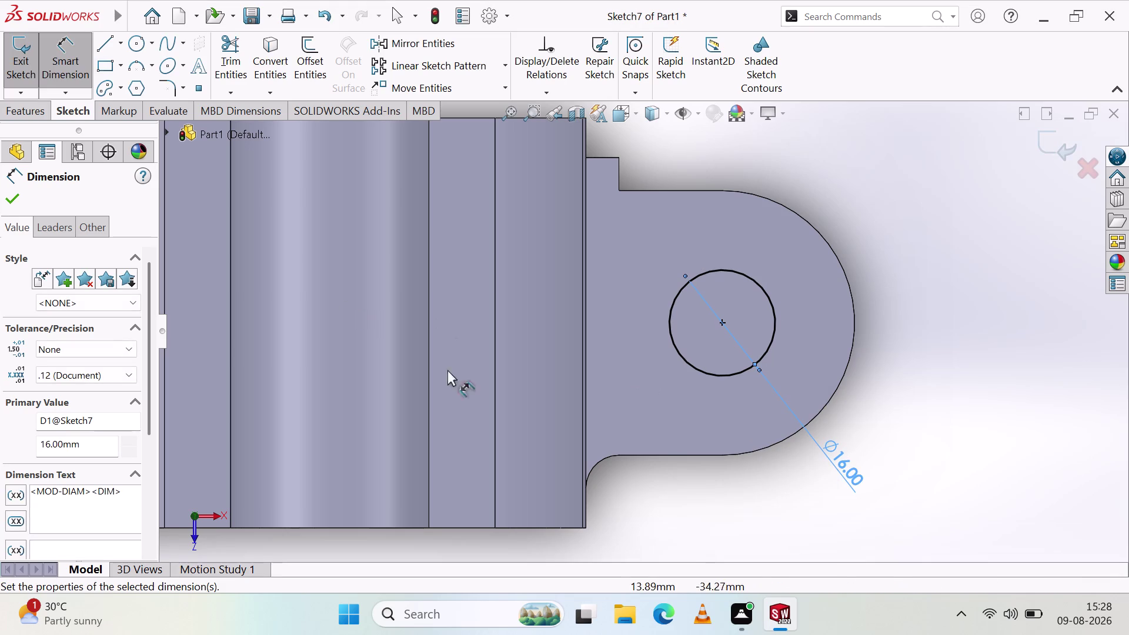
click(775, 483)
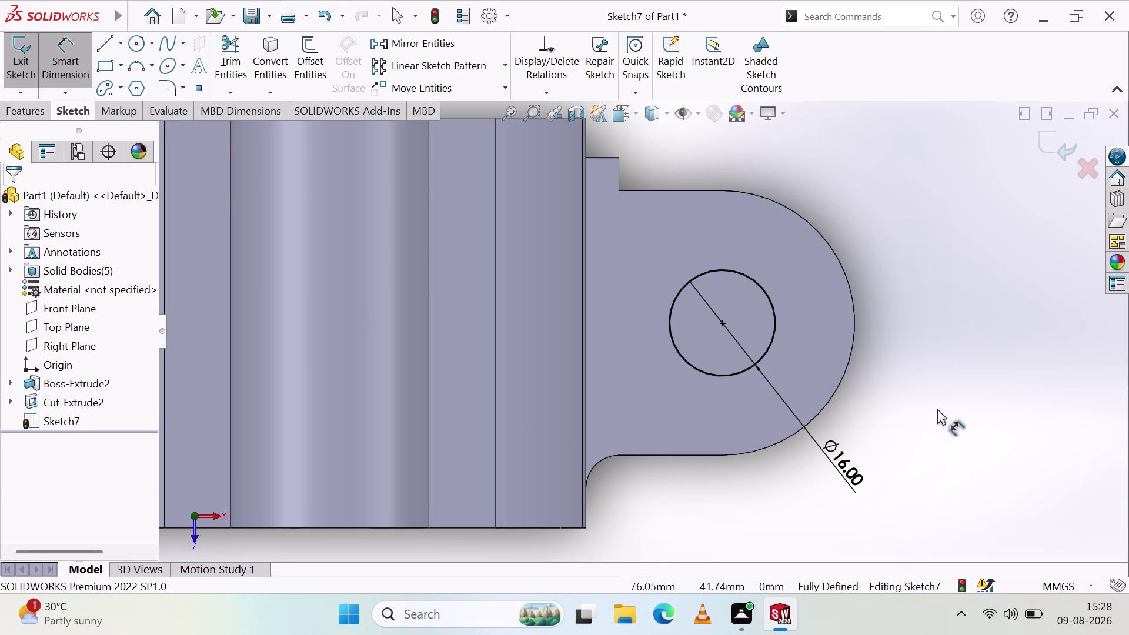
Move the diameter label clear of the part and exit the sketch.
scroll(up, 3)
scroll(up, 3)
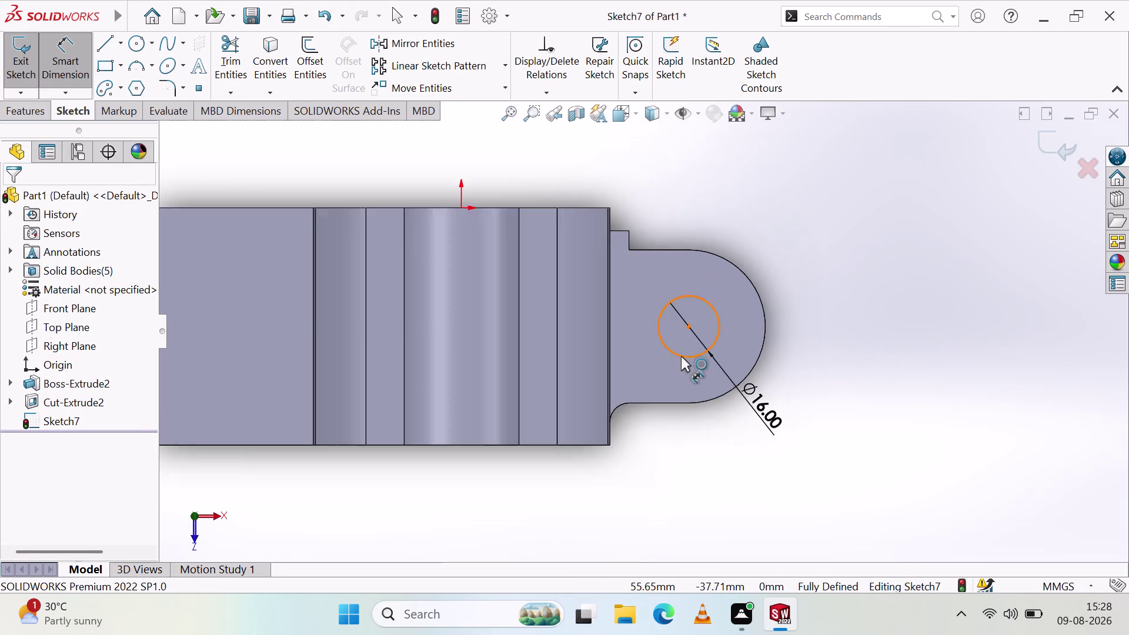
scroll(up, 3)
drag(746, 405, 820, 341)
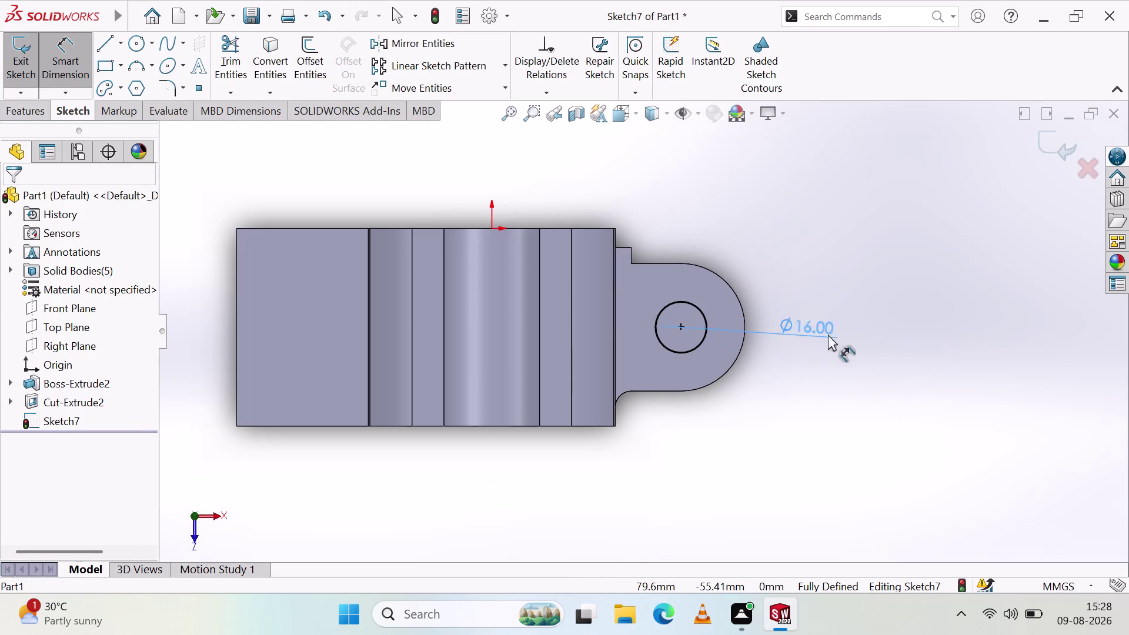
drag(820, 341, 876, 299)
click(811, 403)
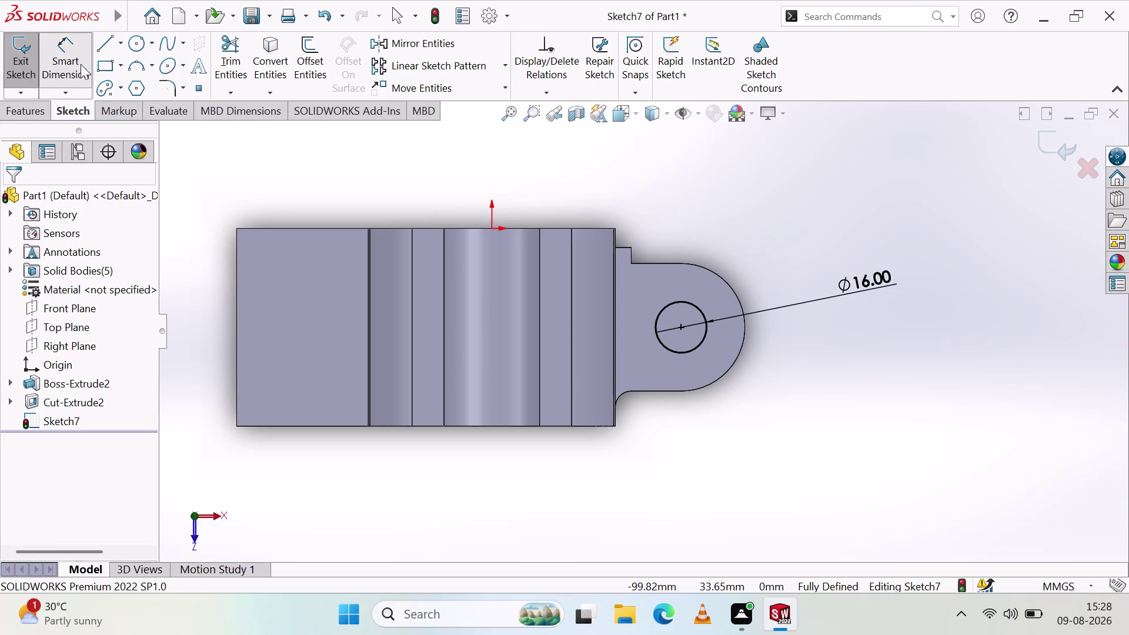
click(26, 64)
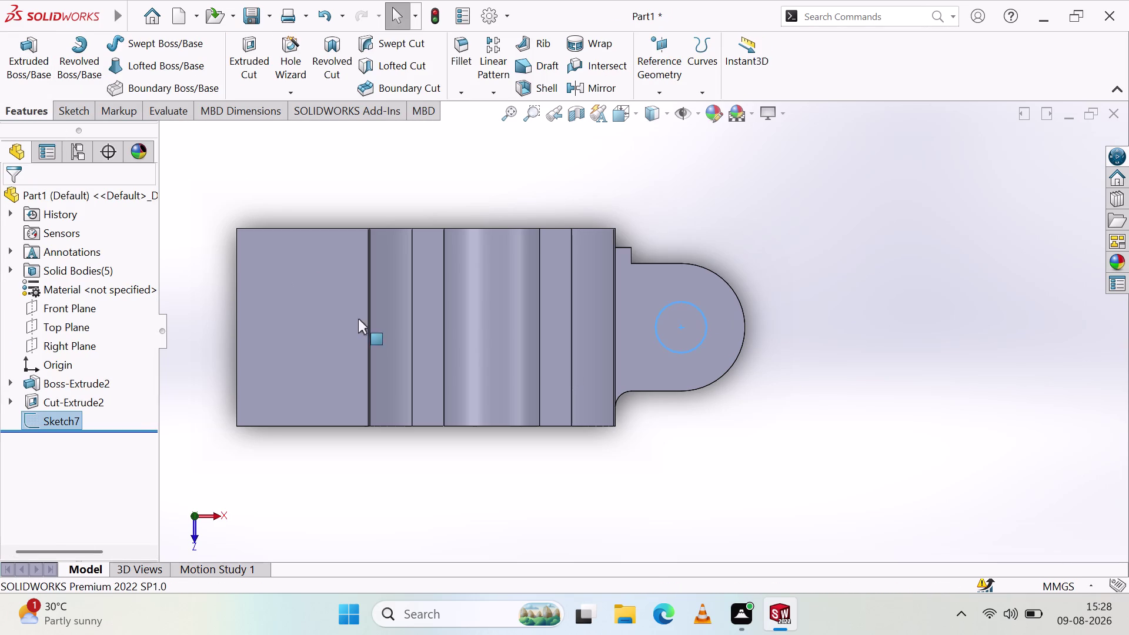
click(58, 422)
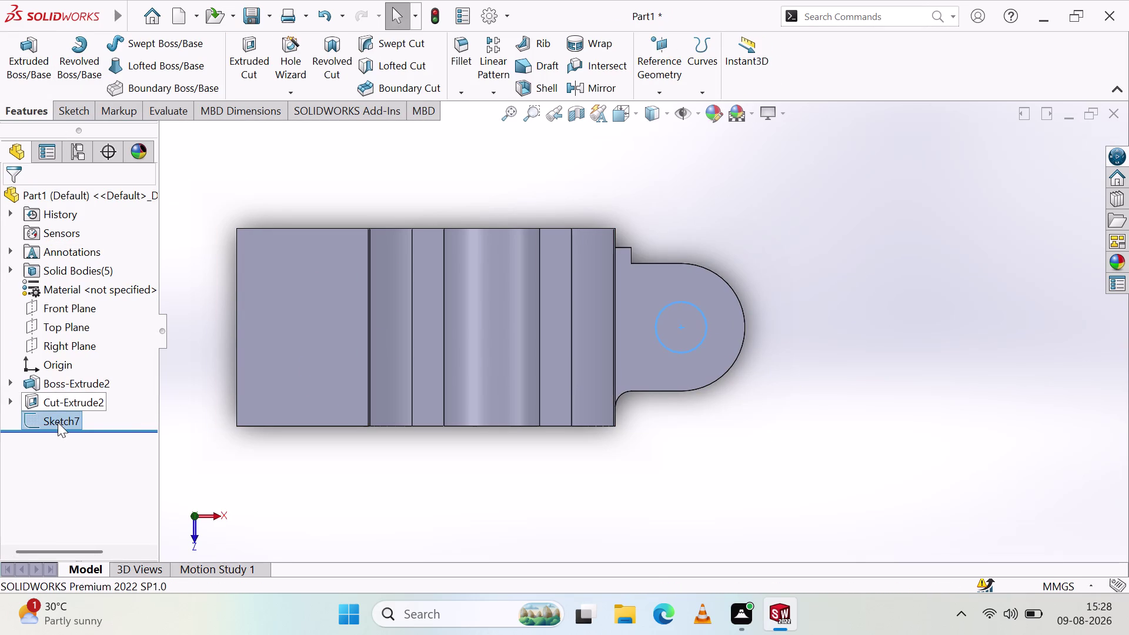
click(25, 68)
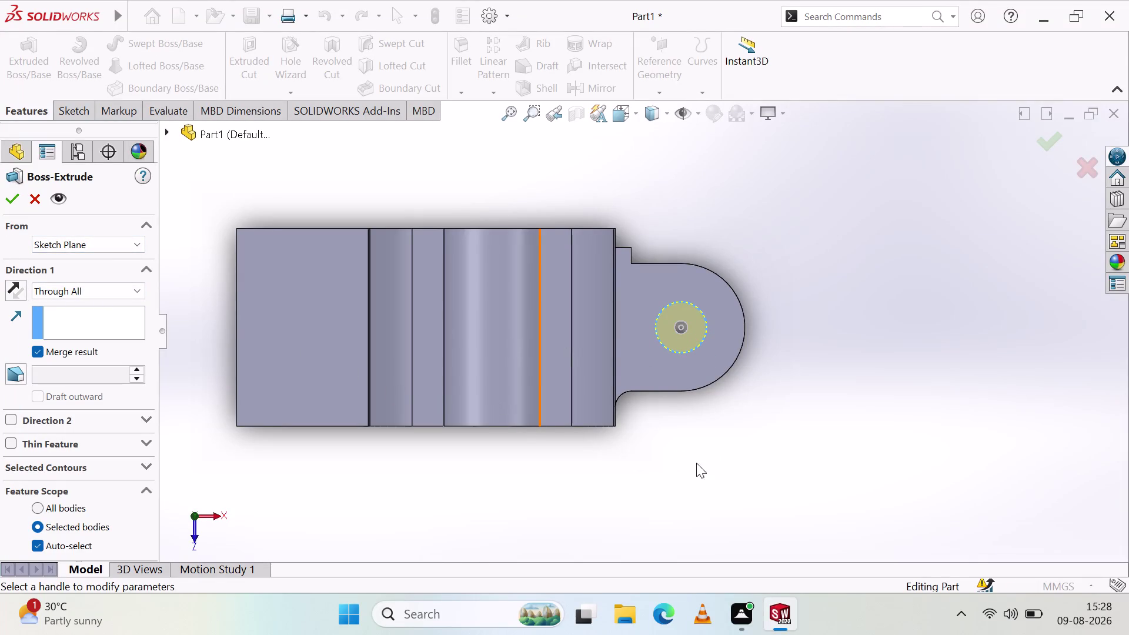
middle_drag(696, 463, 708, 364)
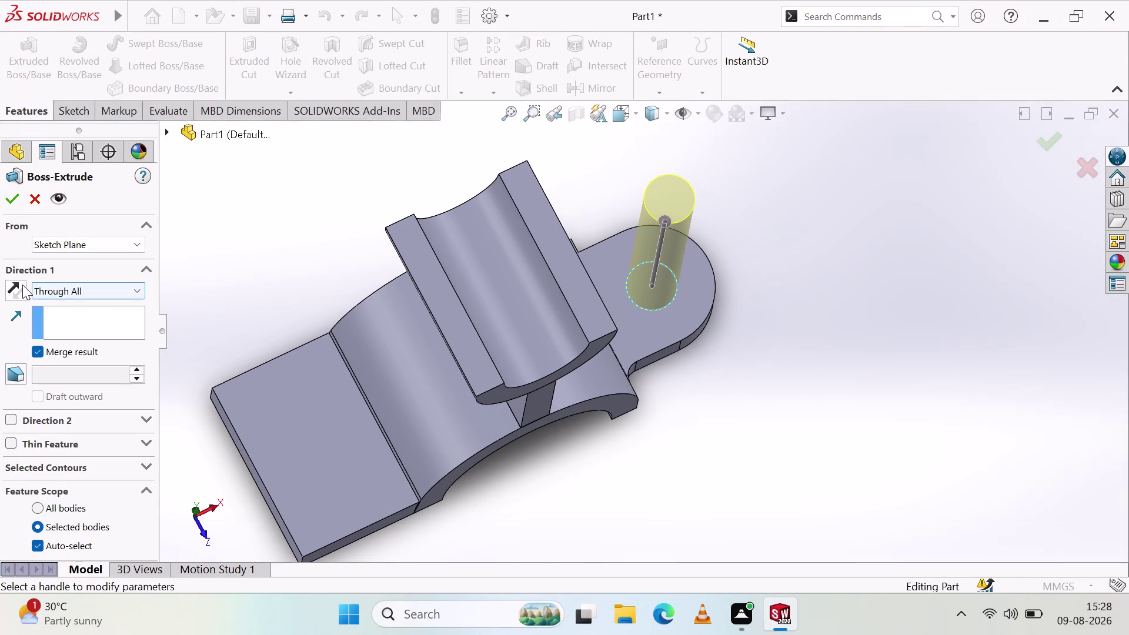
click(21, 285)
middle_drag(738, 430, 588, 386)
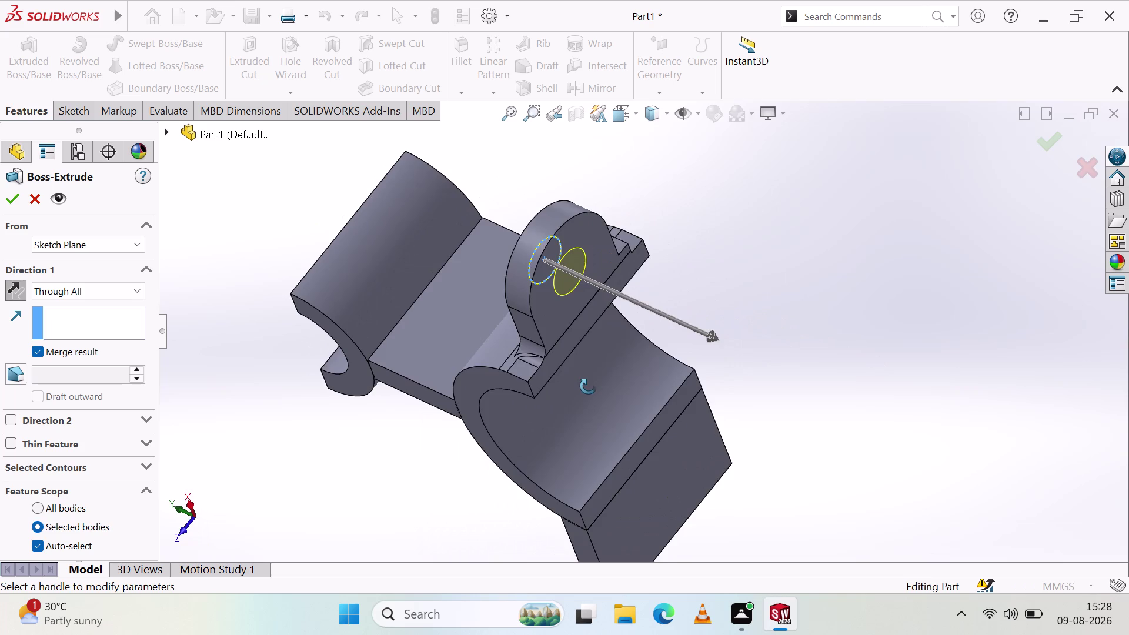
middle_drag(588, 386, 731, 454)
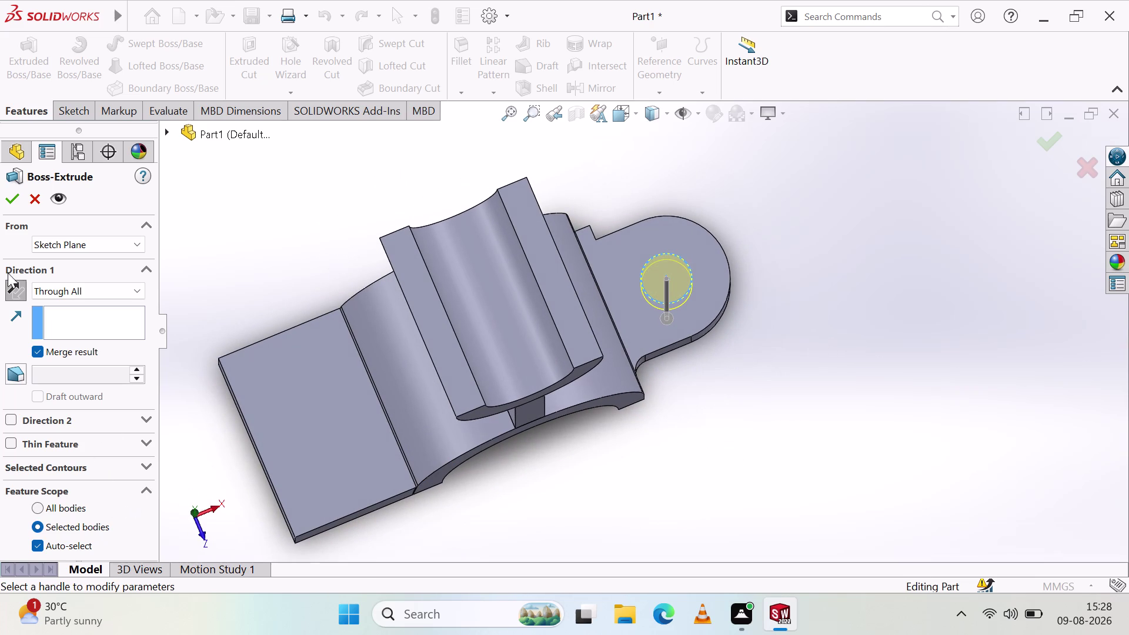
click(16, 204)
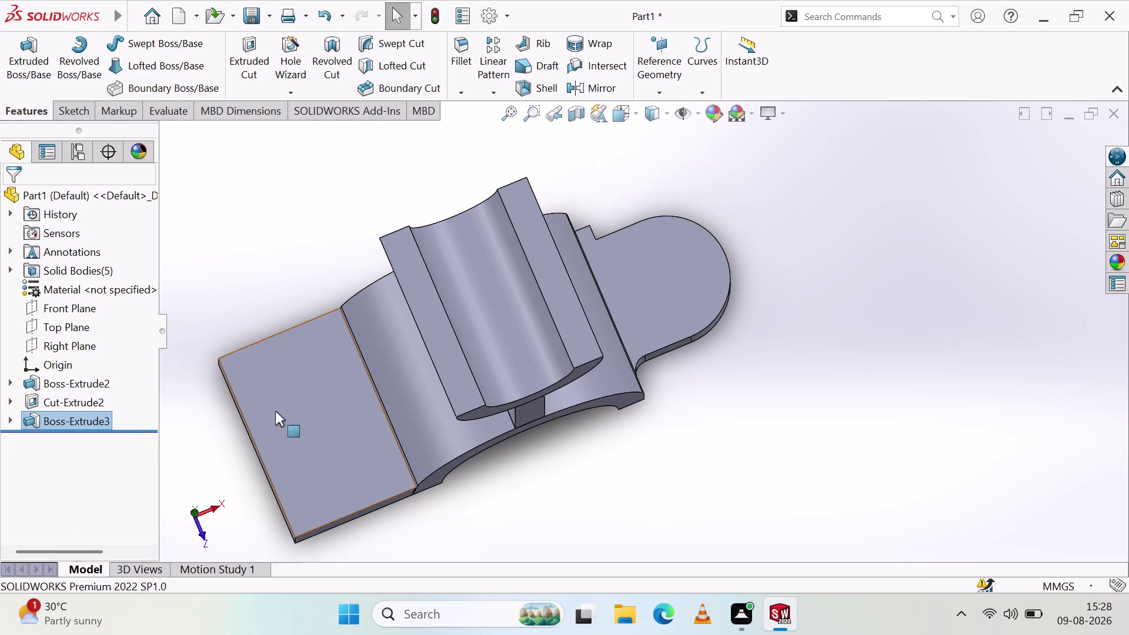
click(48, 424)
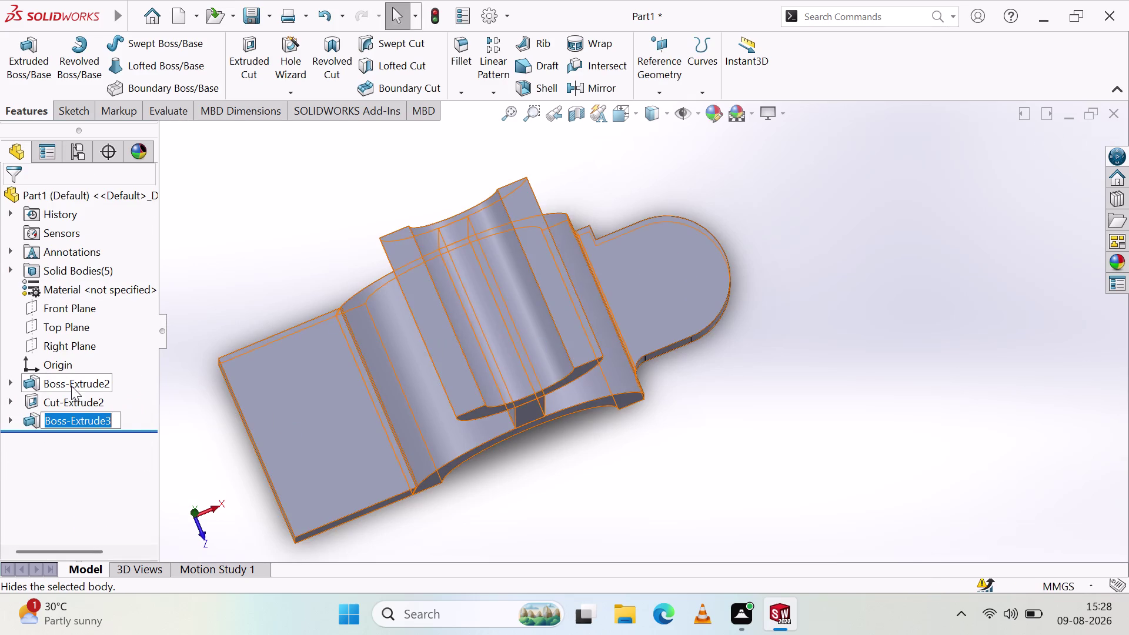
click(60, 508)
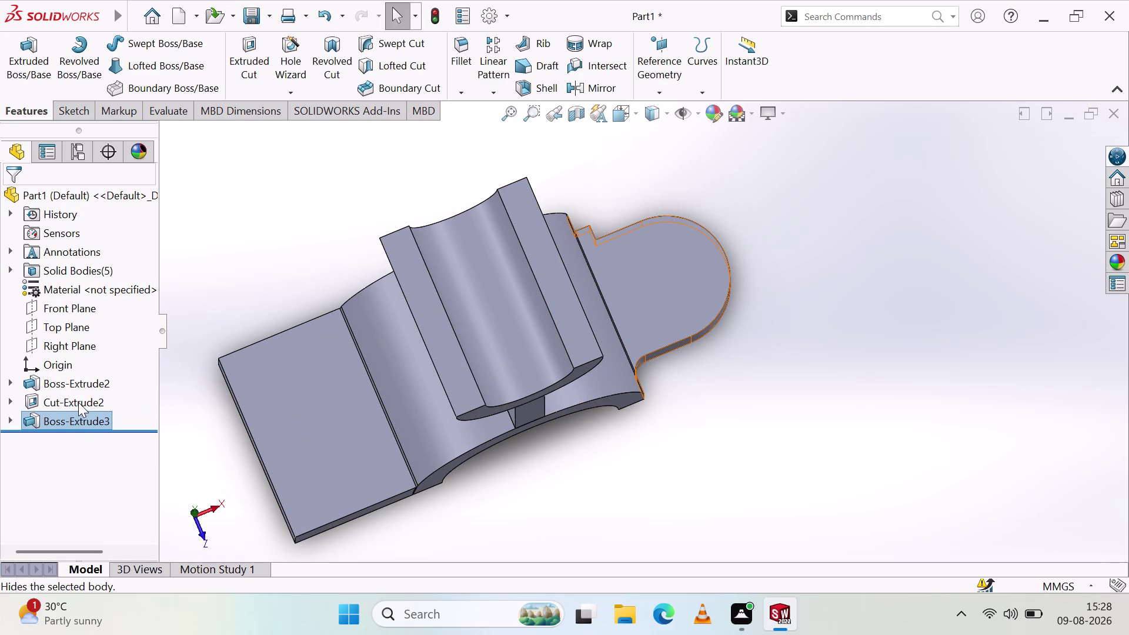
click(78, 402)
click(93, 356)
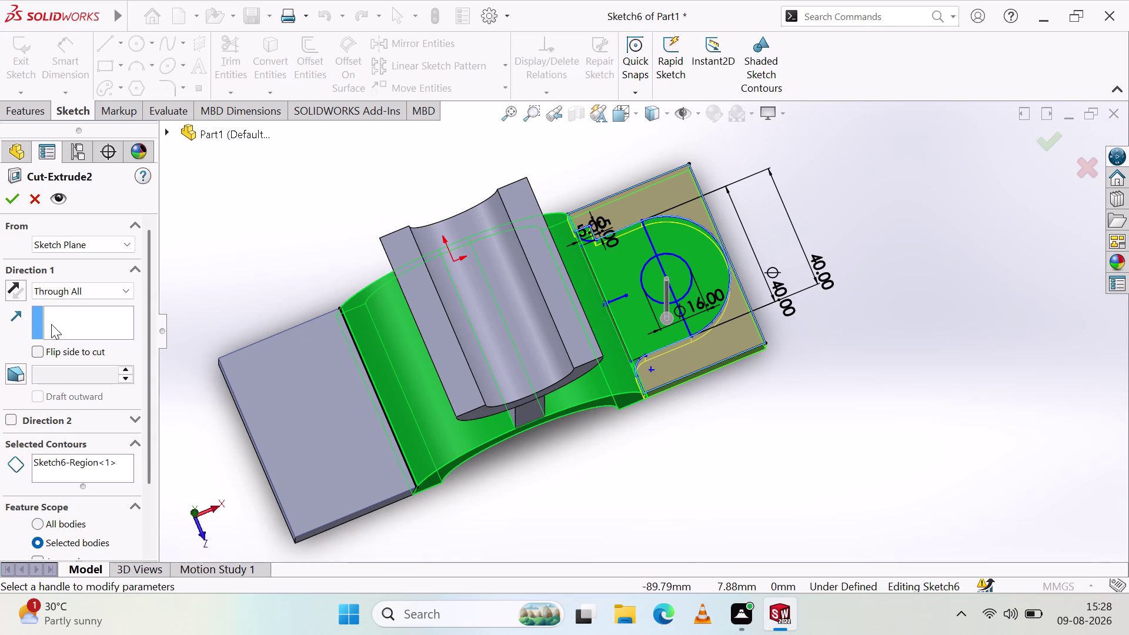
key(Escape)
key(Escape)
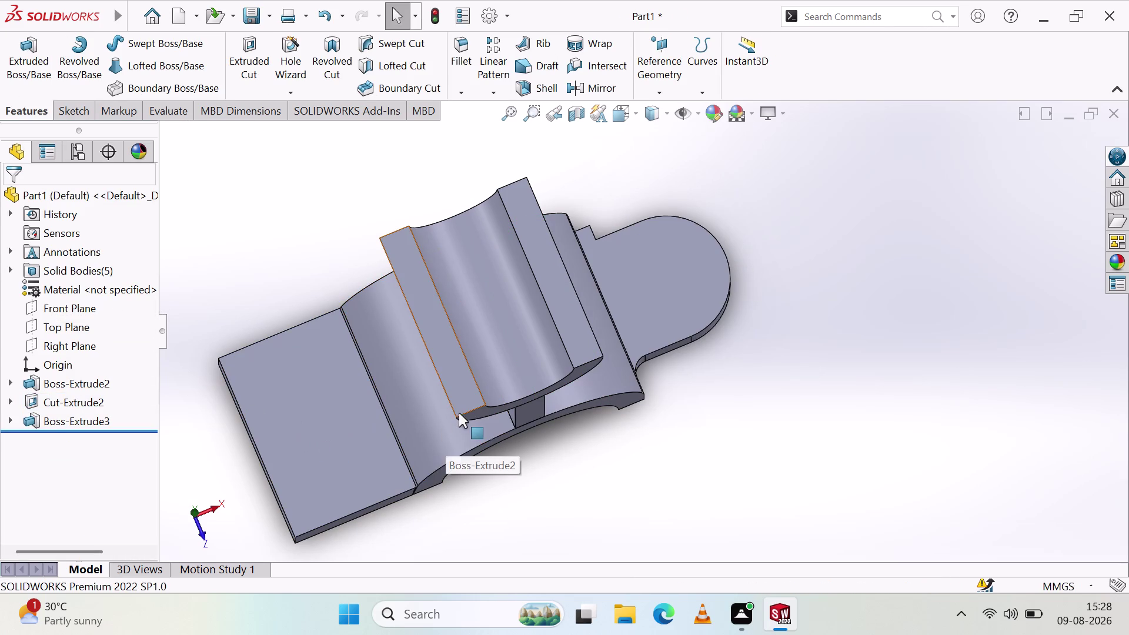
key(ctrl+z)
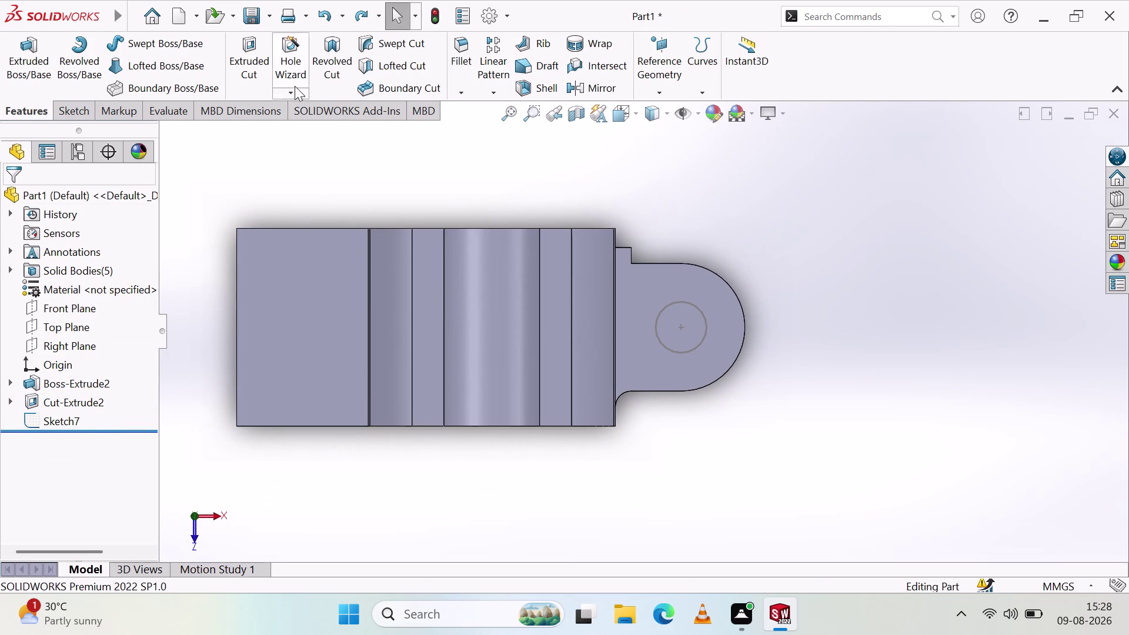
Start an extrude on the pad face, then leave the resulting empty sketch.
click(261, 68)
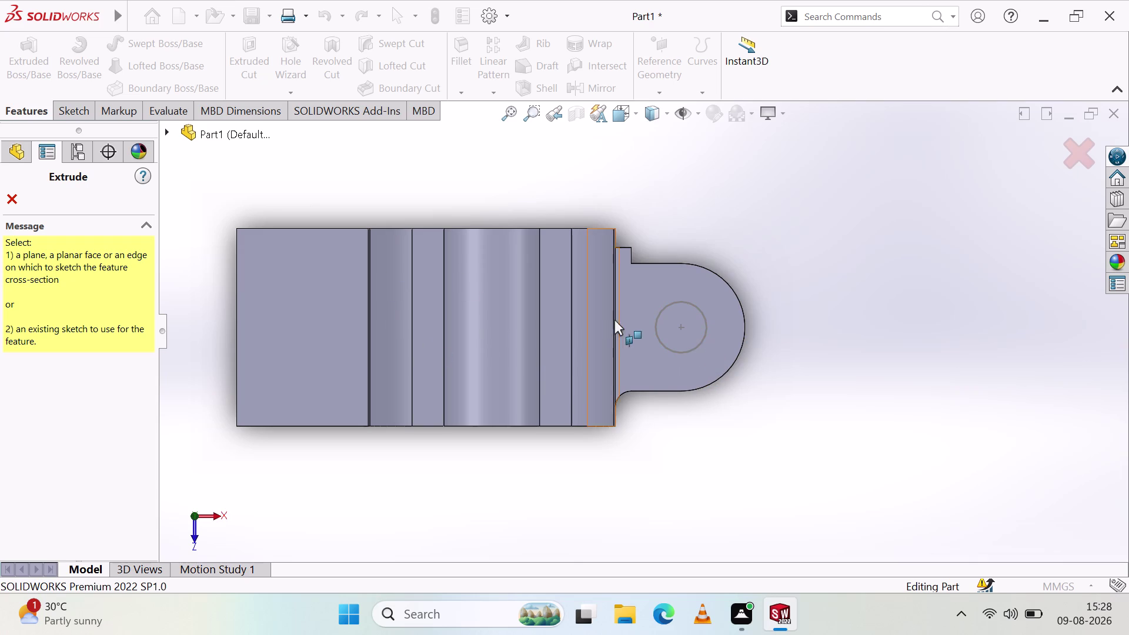
click(666, 327)
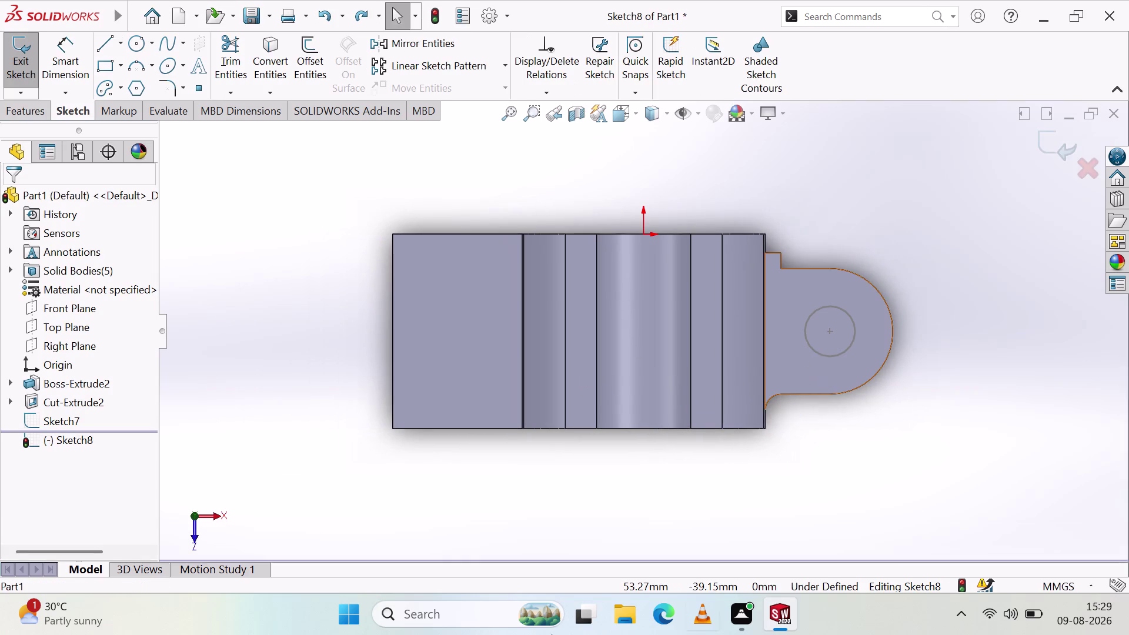
click(77, 443)
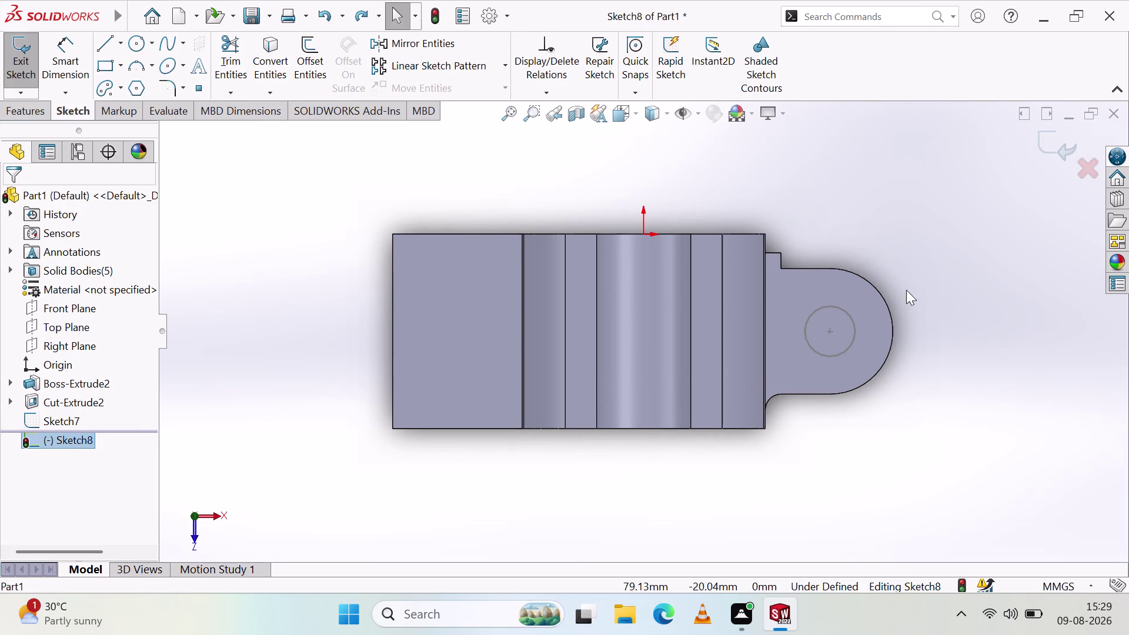
click(828, 330)
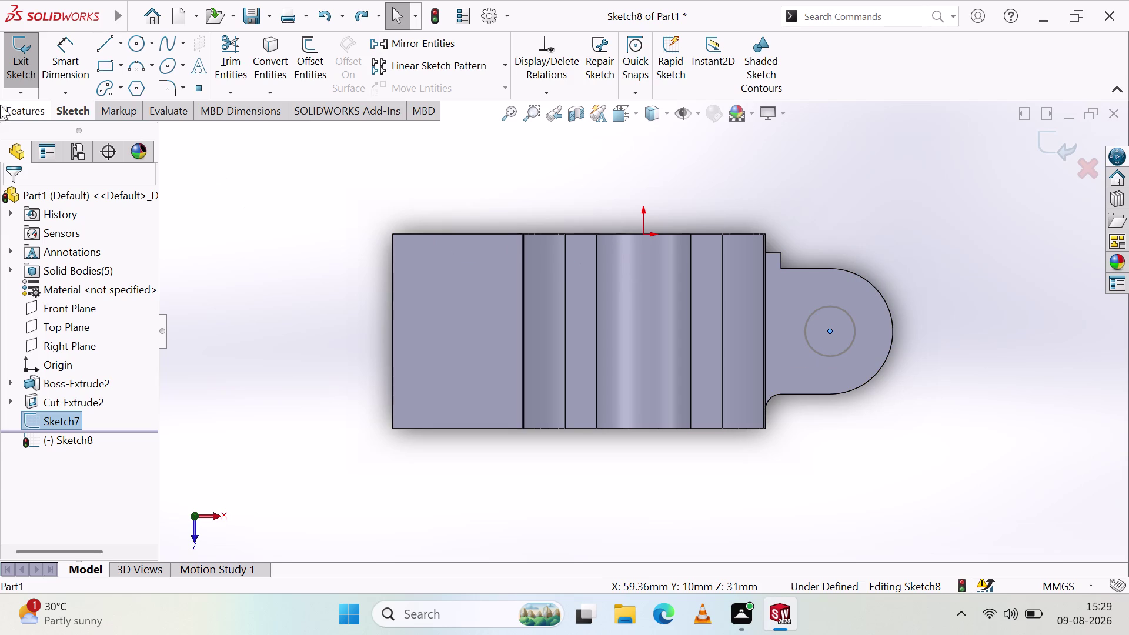
click(12, 64)
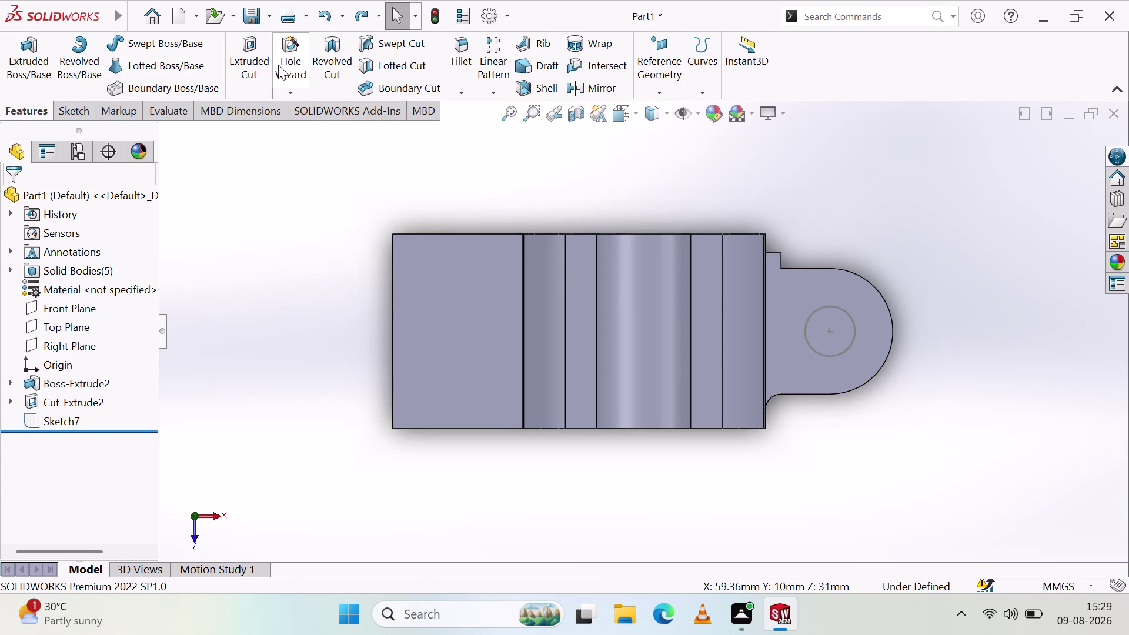
Cut Sketch7's circle Through All to make the 16 mm lug hole.
click(260, 60)
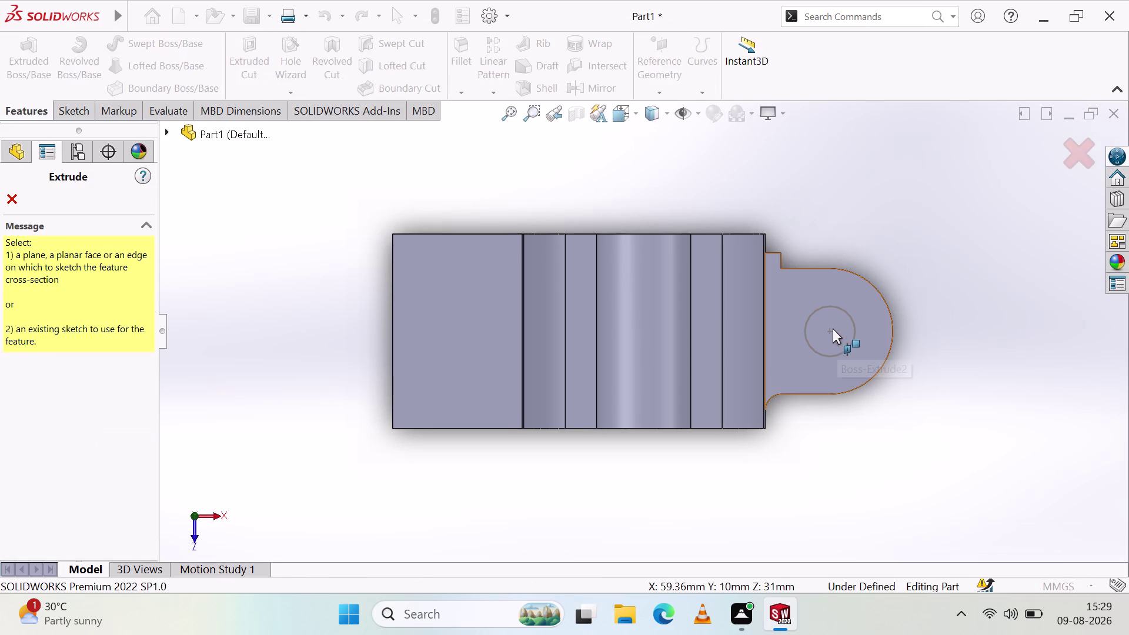
click(820, 352)
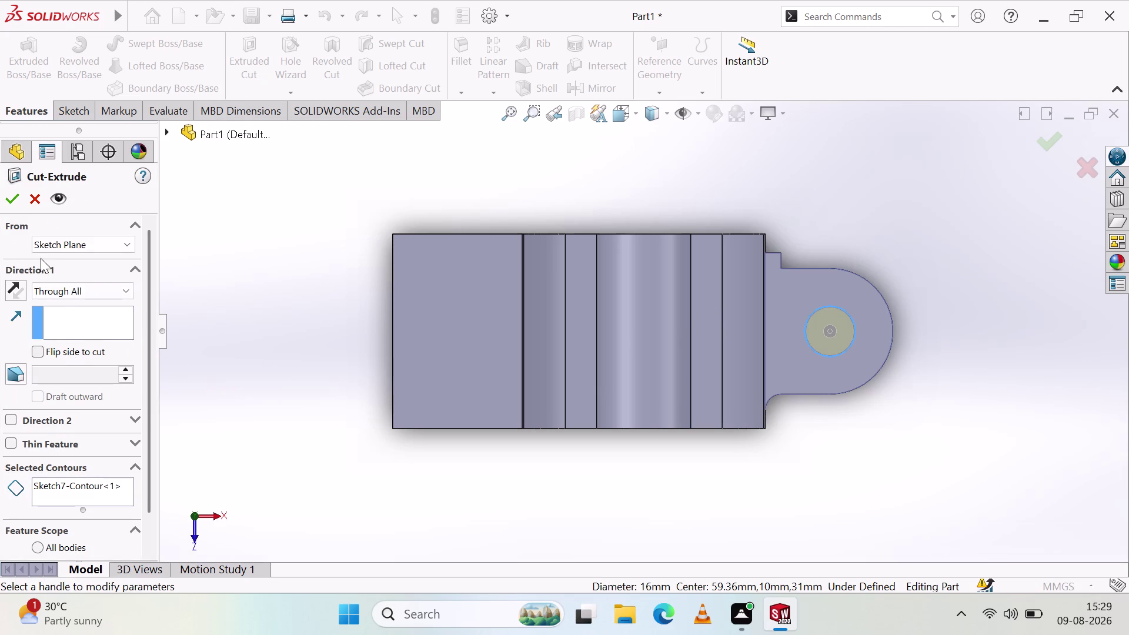
middle_drag(874, 446, 832, 437)
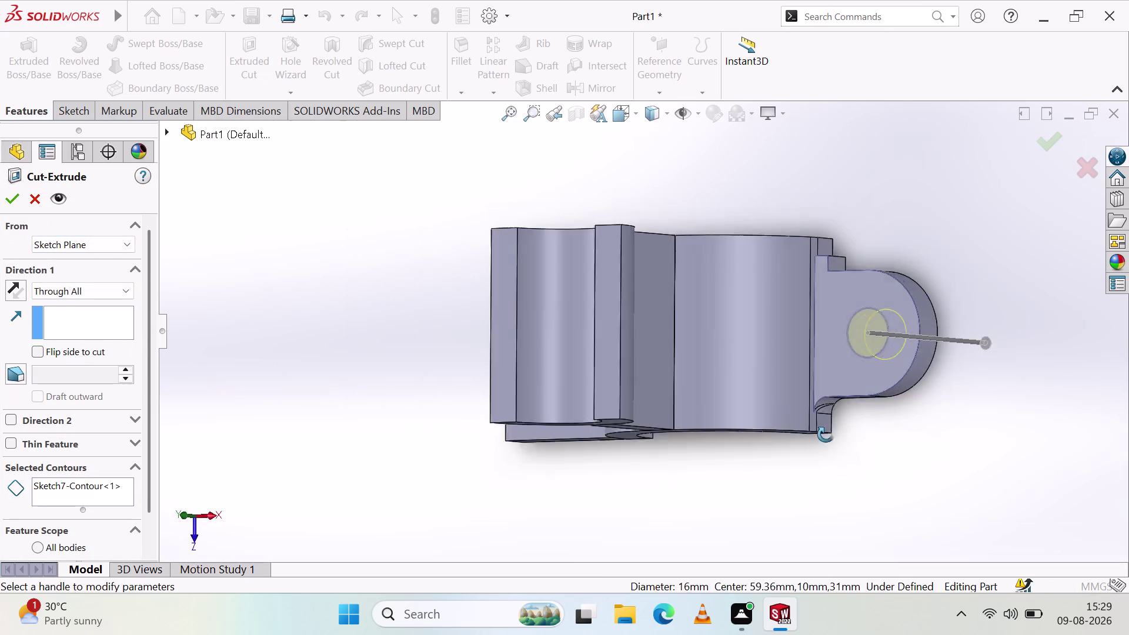
middle_drag(832, 437, 860, 426)
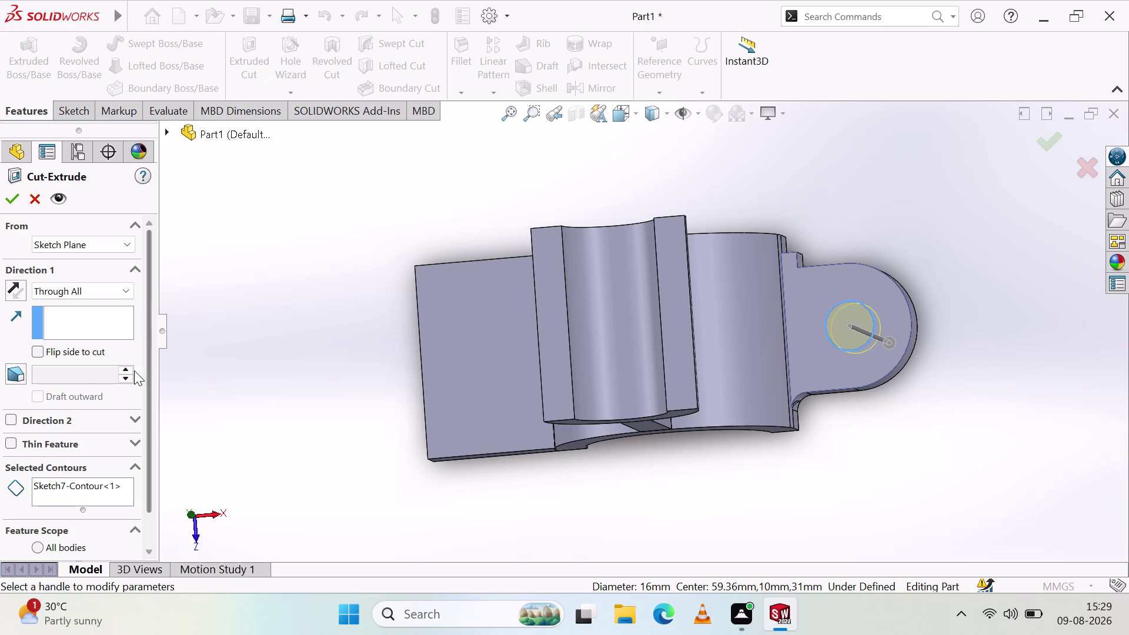
click(7, 198)
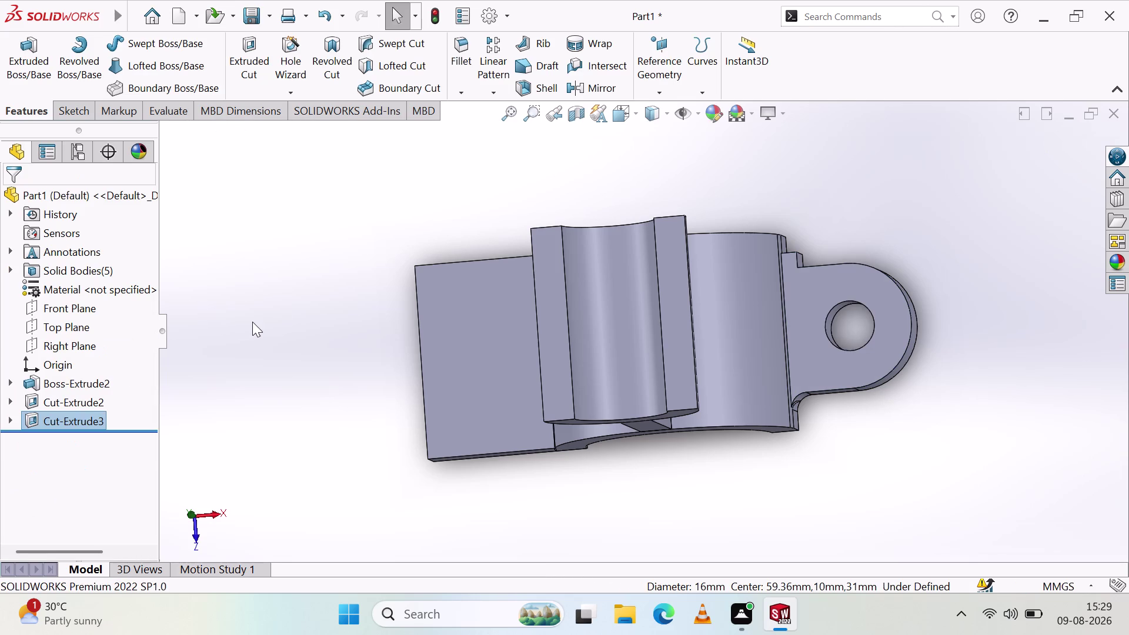
Orbit and zoom around Cut-Extrude3 to inspect the hole, then return to sketching.
middle_drag(849, 450, 632, 480)
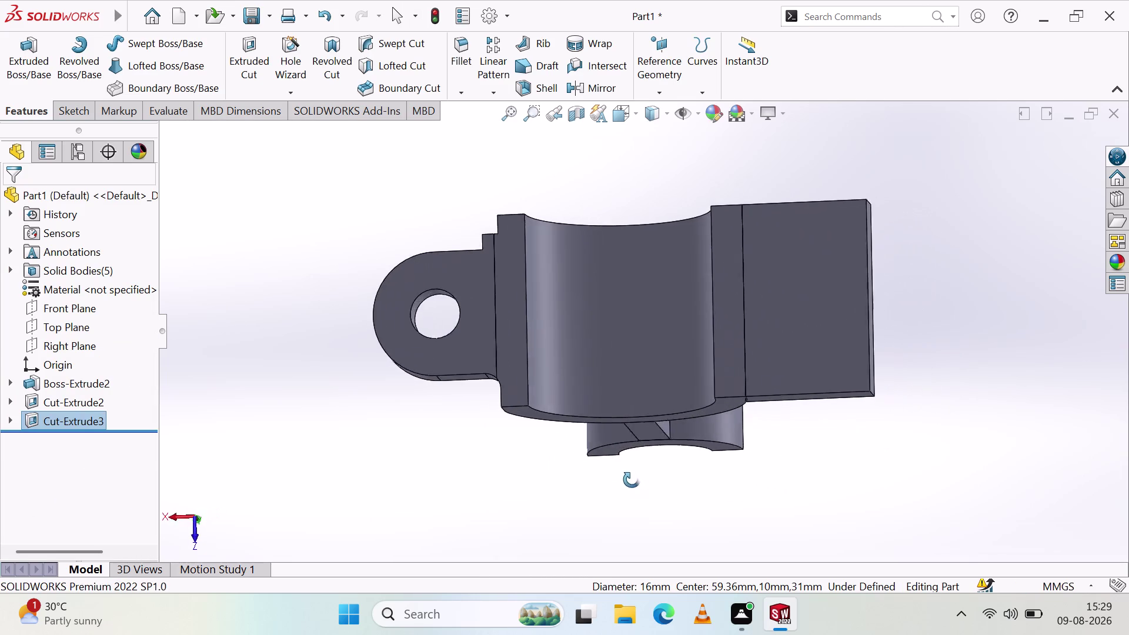
middle_drag(633, 480, 892, 322)
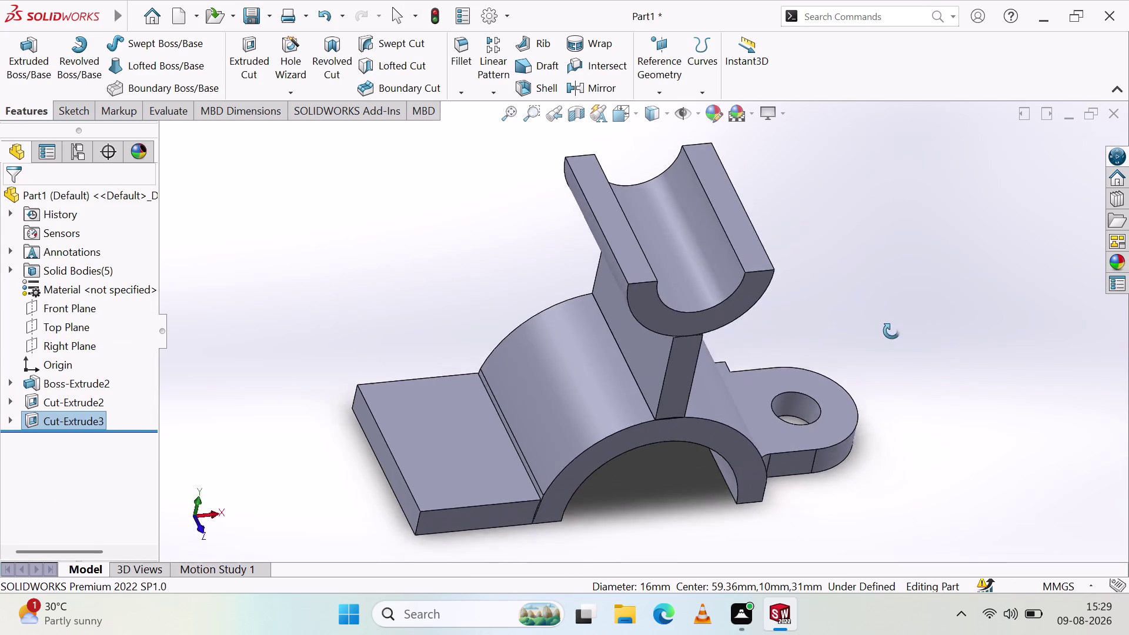
middle_drag(892, 322, 877, 464)
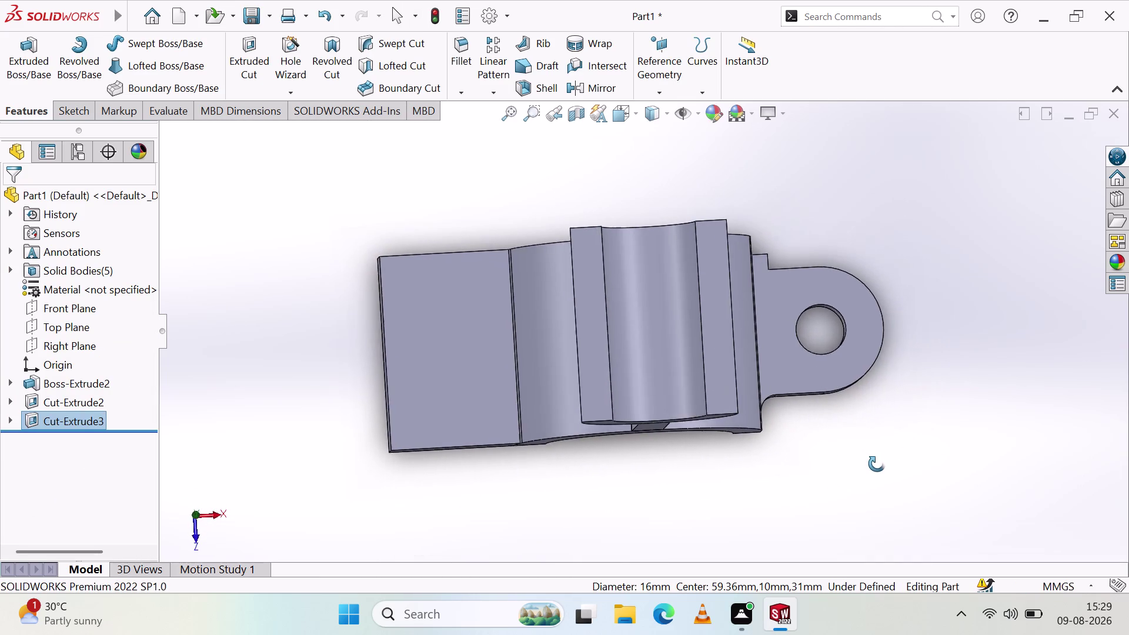
middle_drag(877, 464, 867, 471)
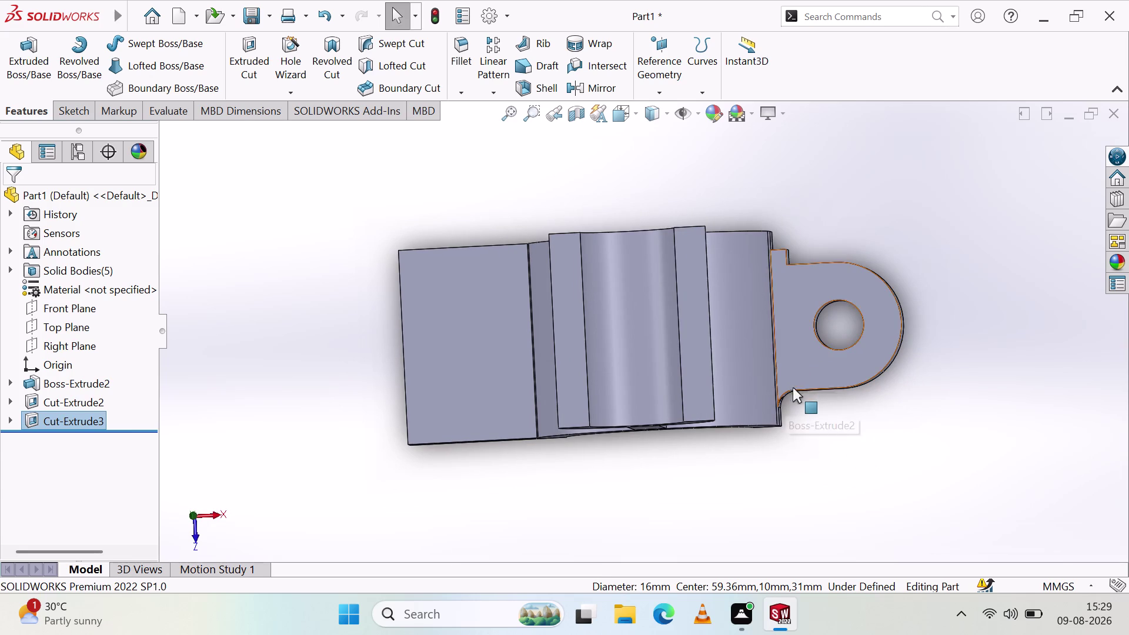
scroll(down, 3)
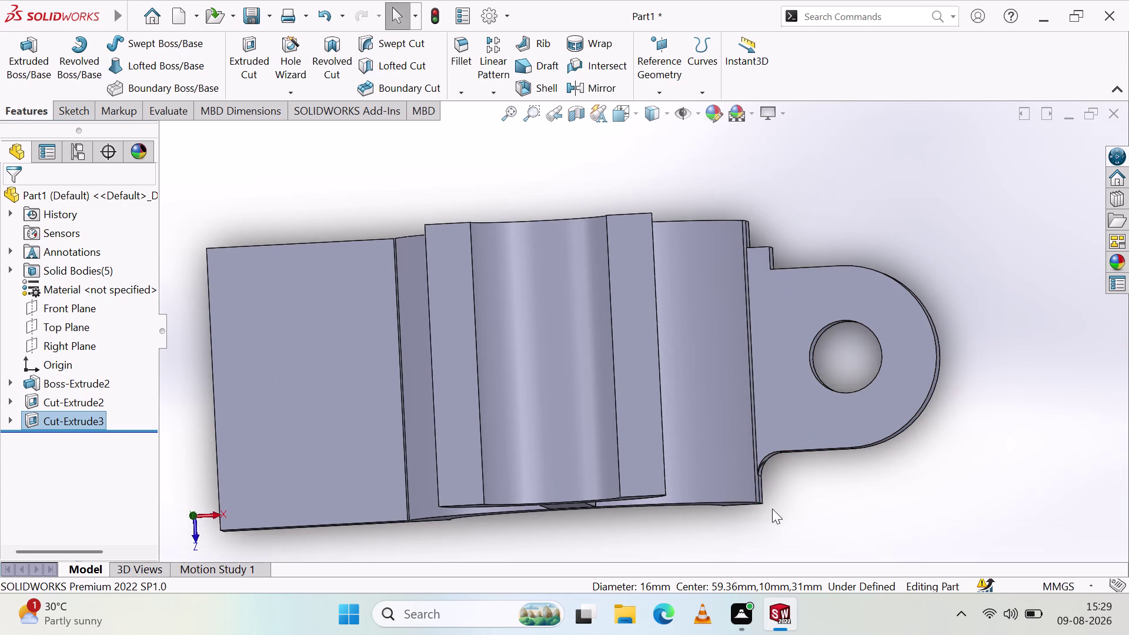
scroll(down, 3)
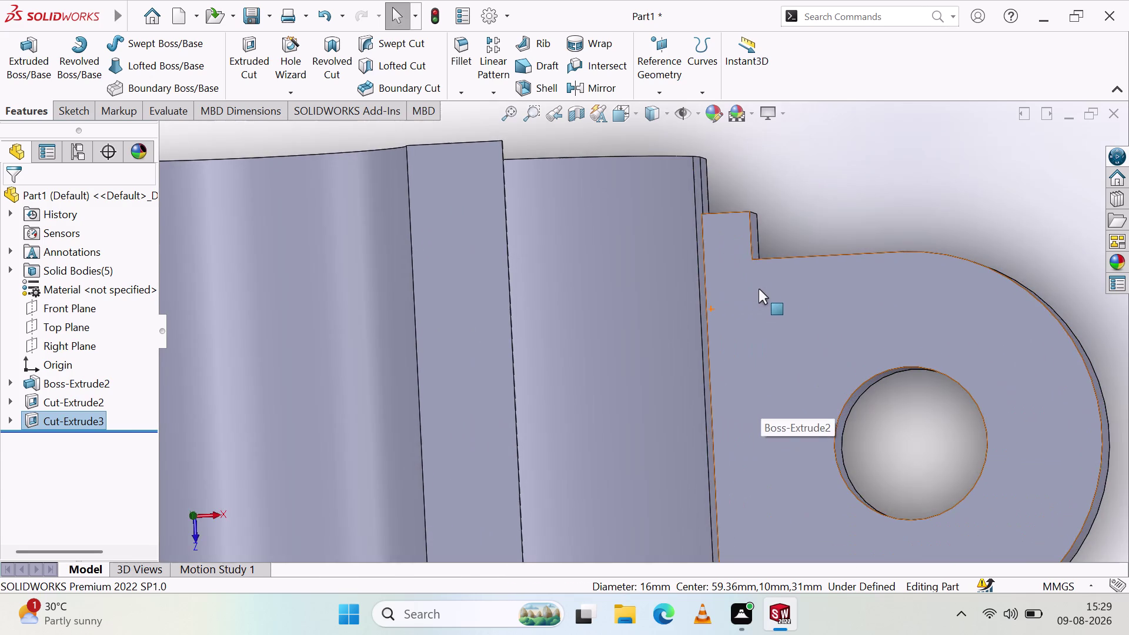
scroll(up, 3)
scroll(down, 3)
scroll(up, 3)
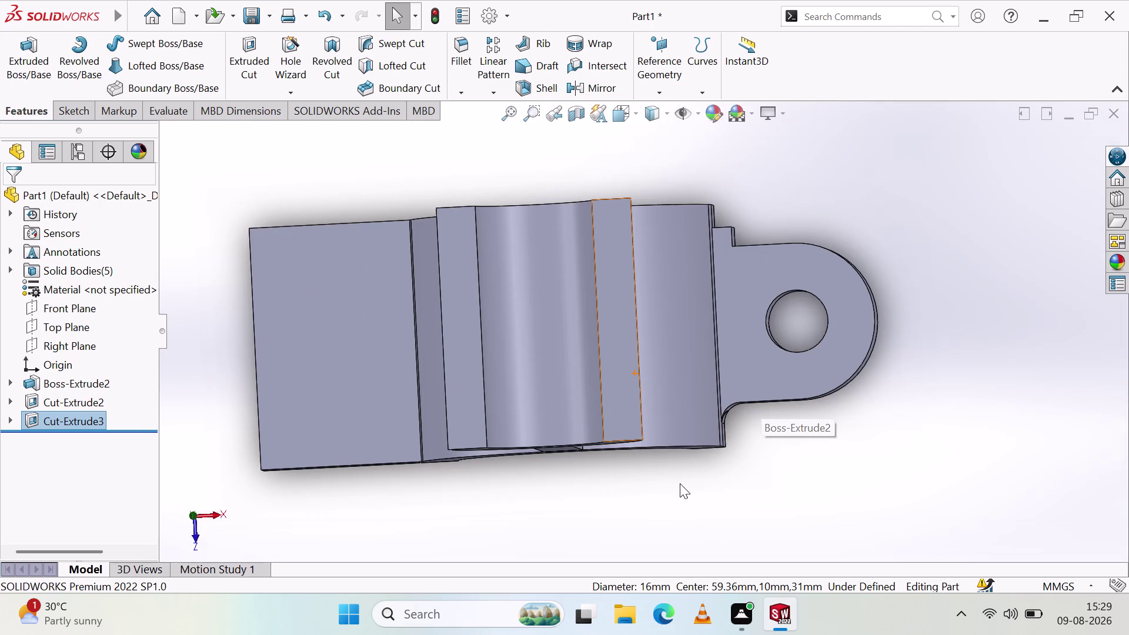
key(Escape)
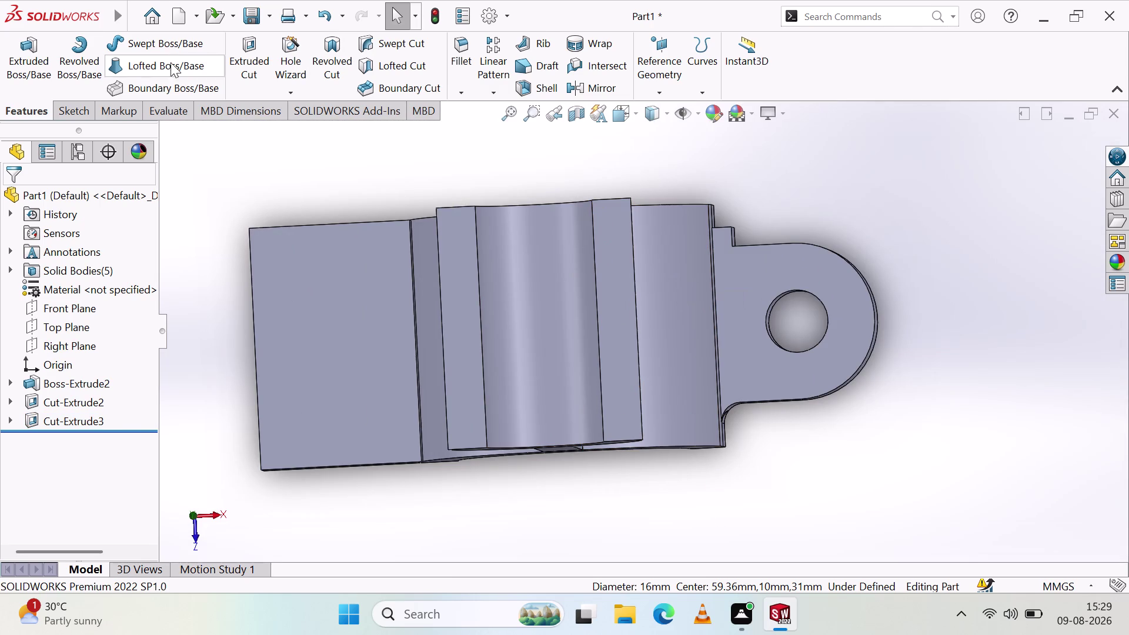
click(63, 111)
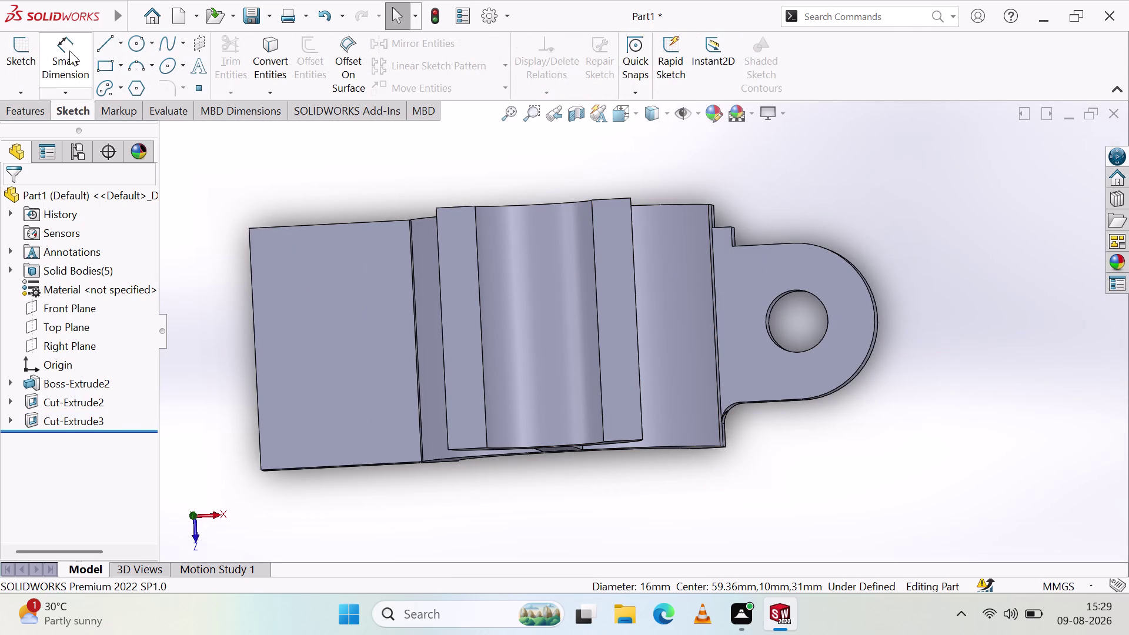
Start a new sketch on the lug's flat top face.
click(136, 65)
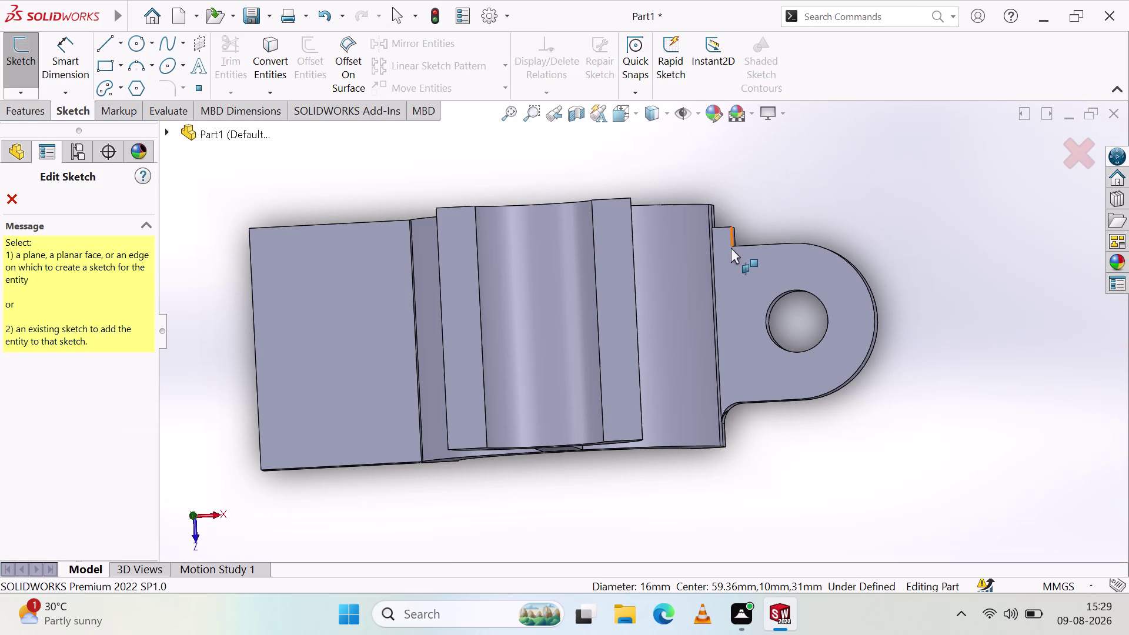
click(737, 261)
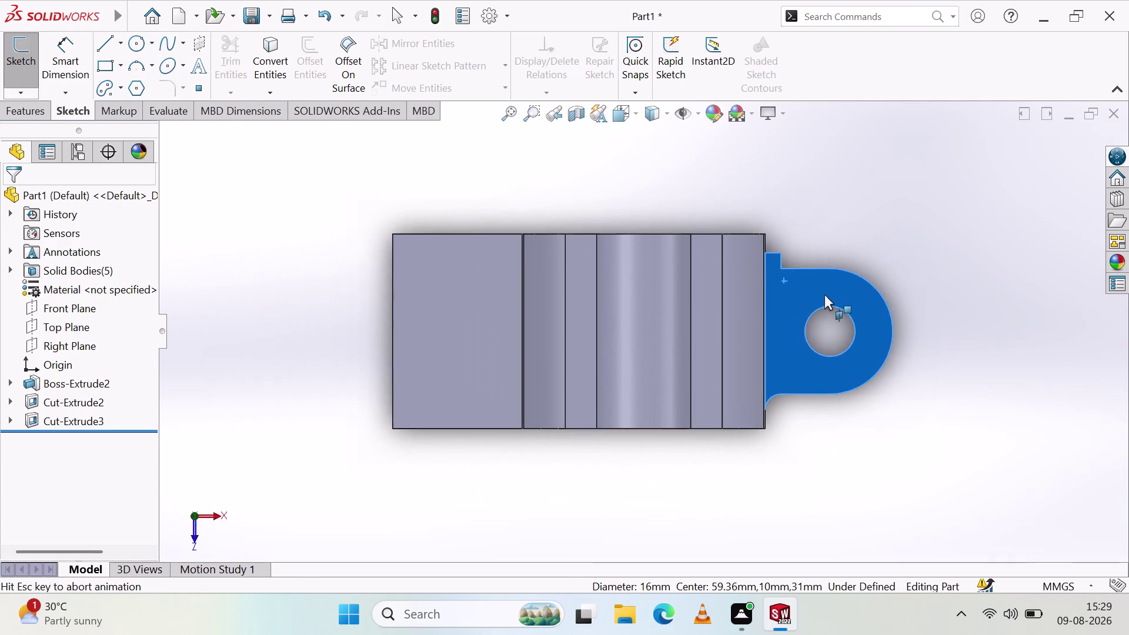
scroll(down, 3)
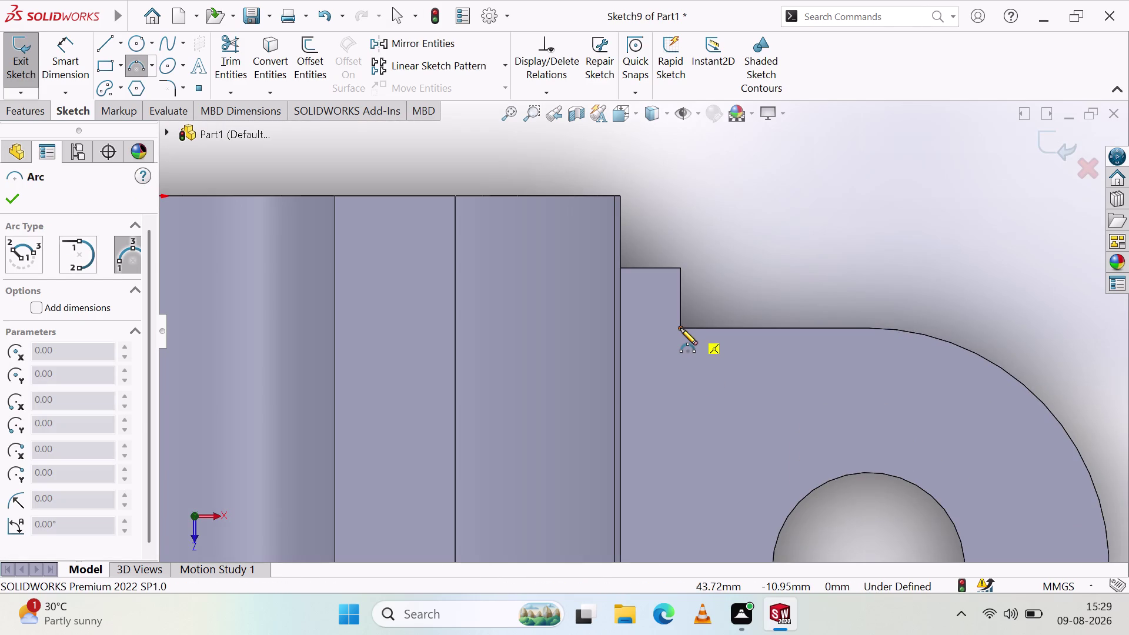
Draw a 3-point quarter arc between the step's inner and upper corners.
click(681, 330)
click(622, 269)
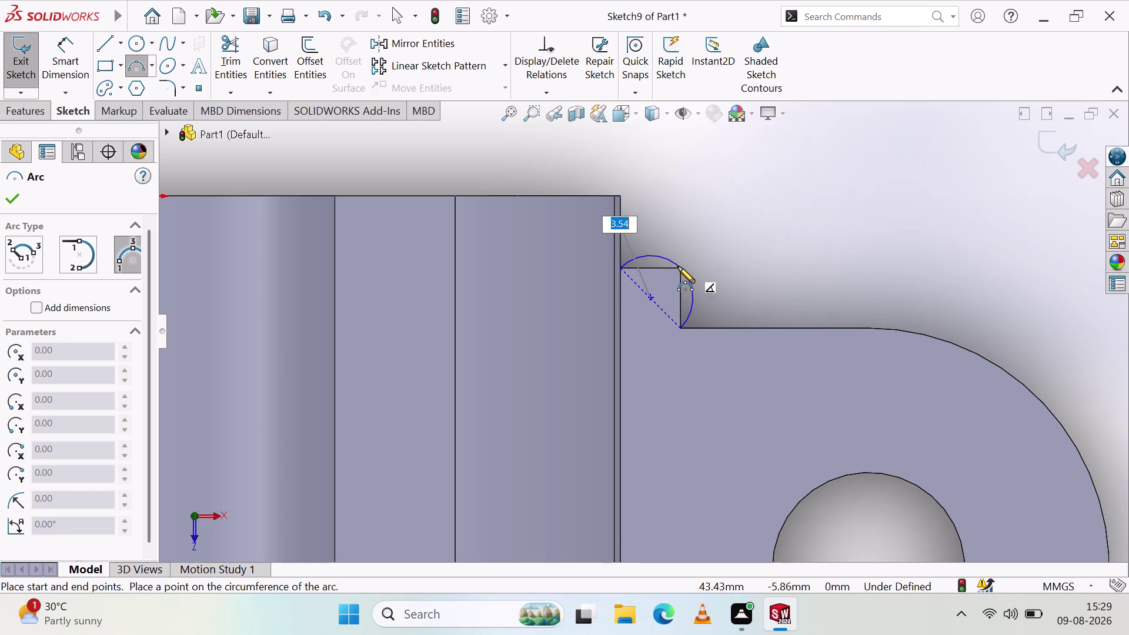
click(635, 310)
key(Escape)
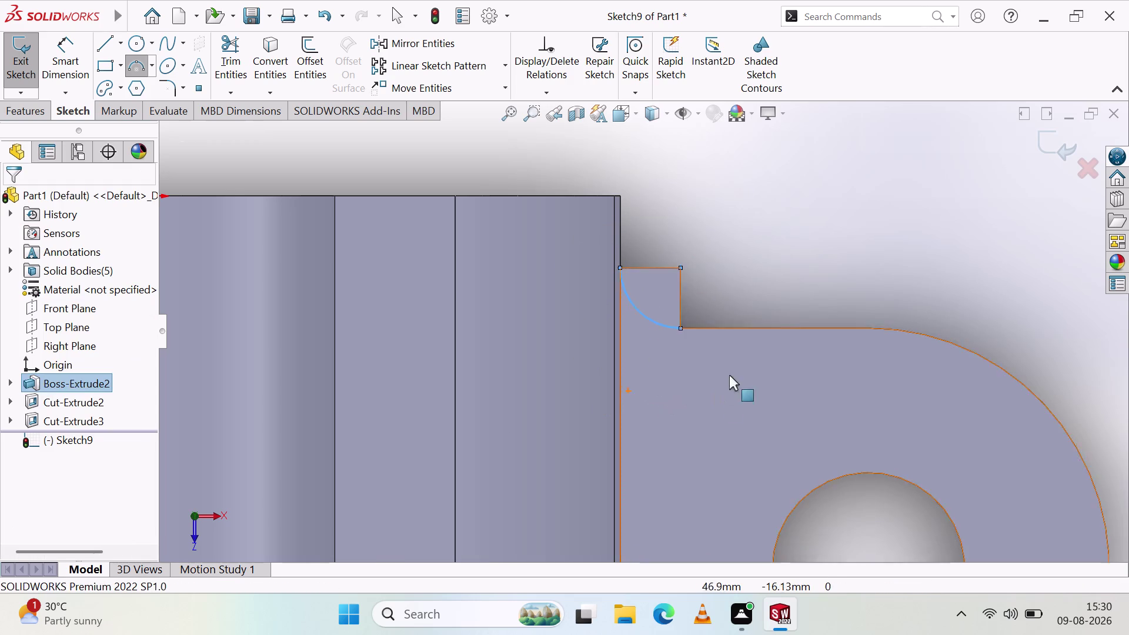
key(Escape)
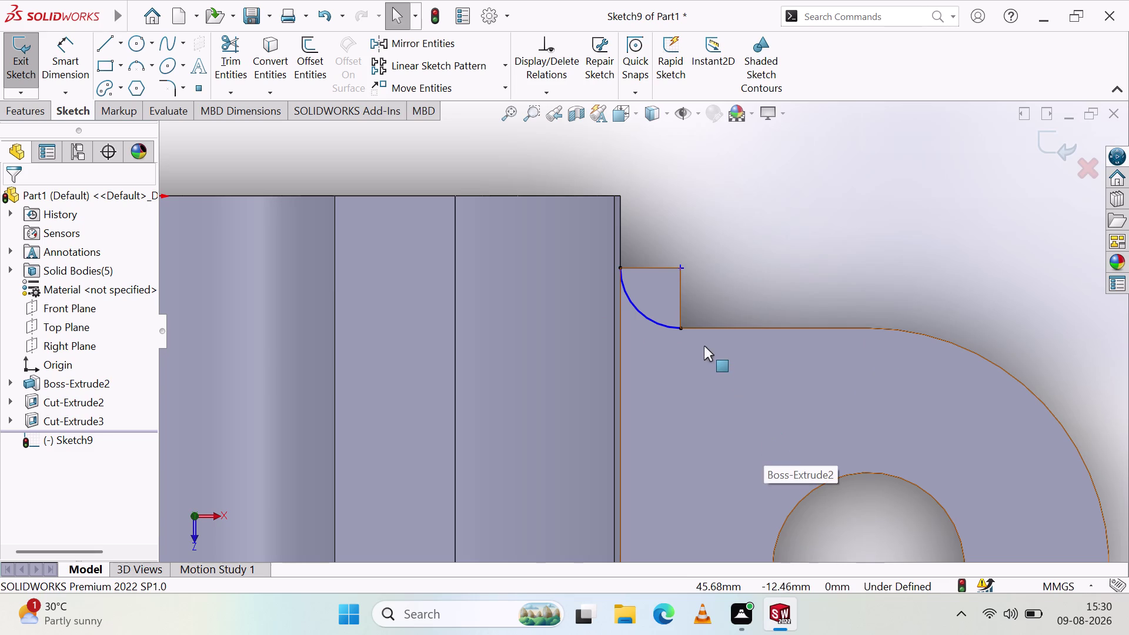
click(43, 115)
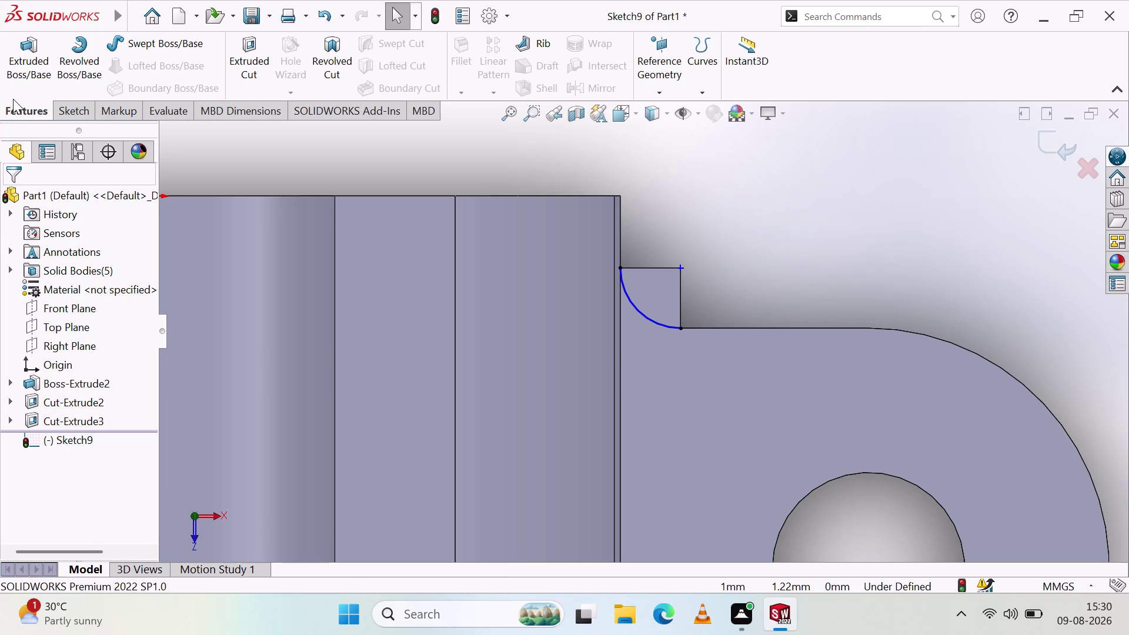
key(Escape)
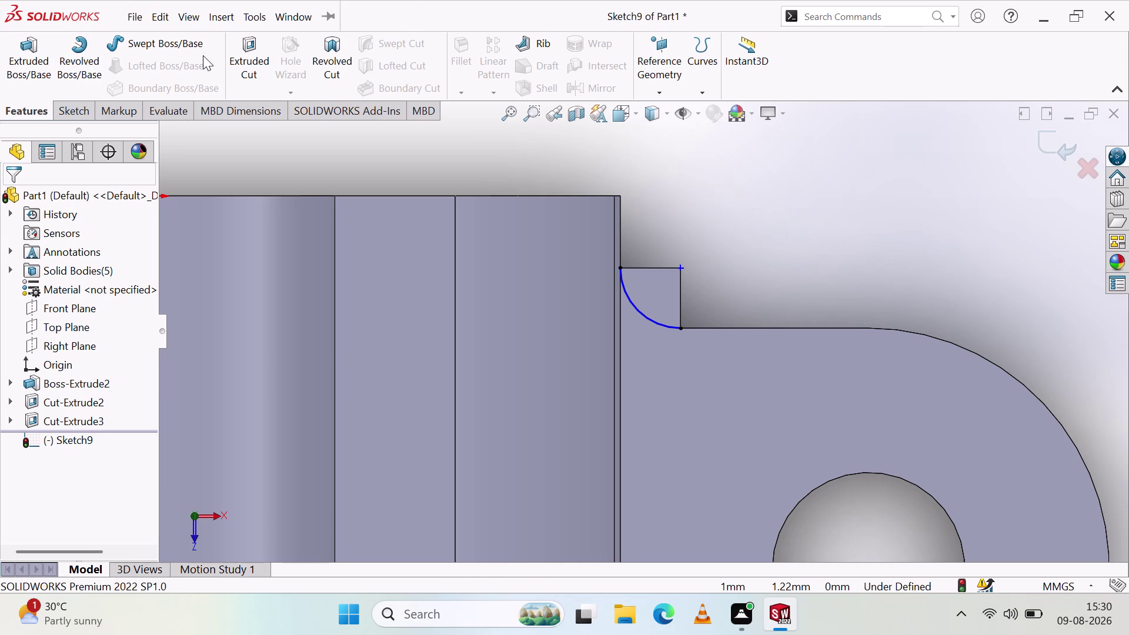
click(236, 67)
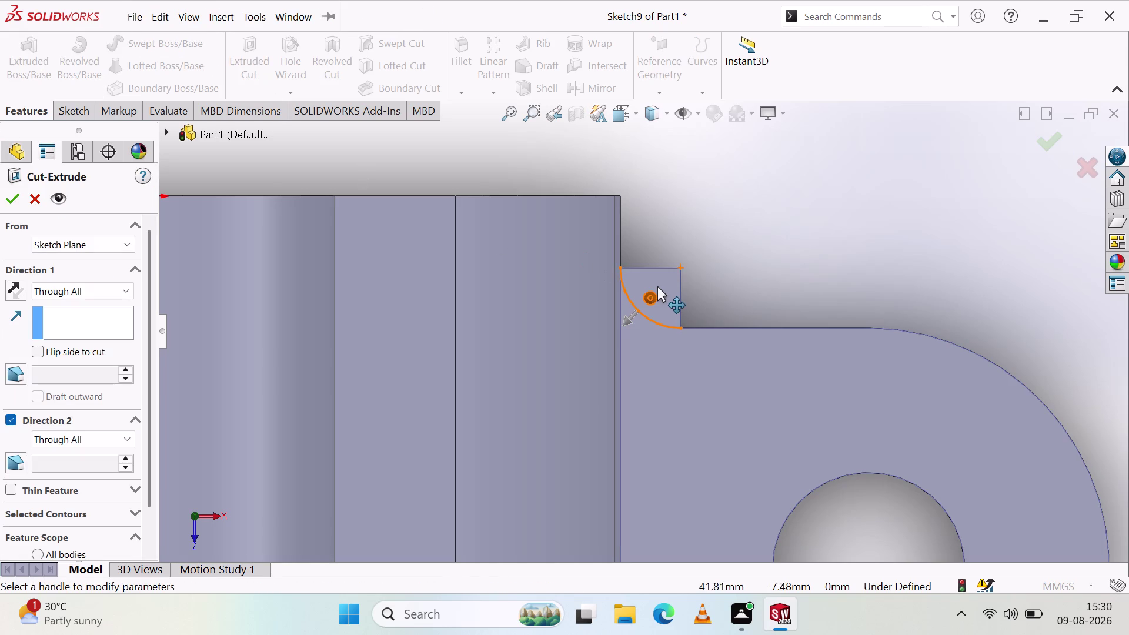
click(658, 286)
middle_drag(694, 362, 600, 351)
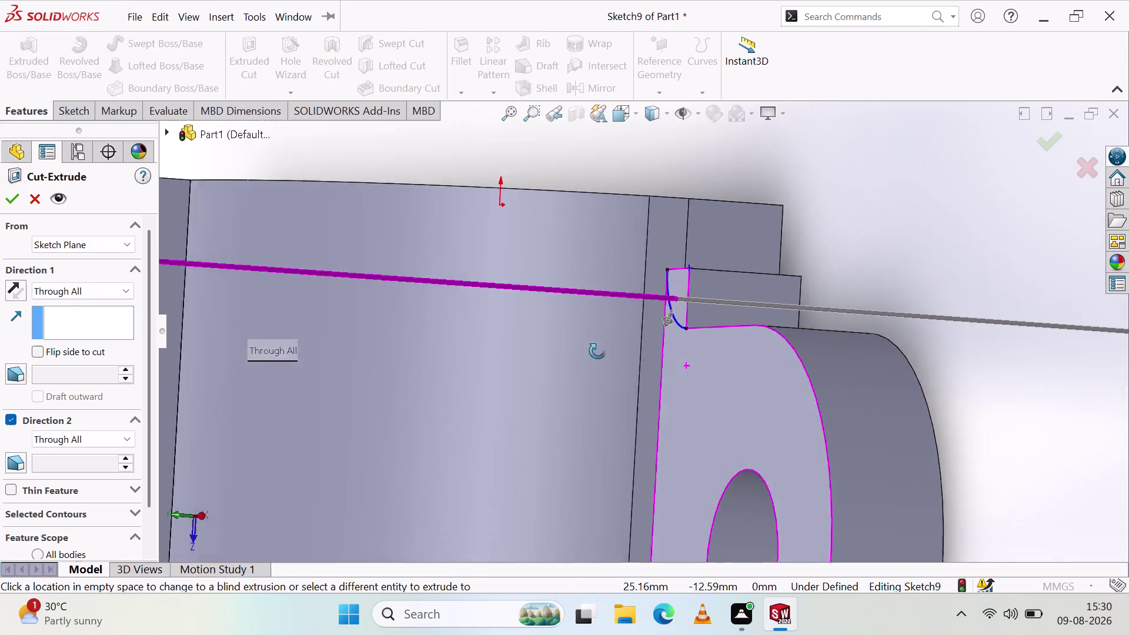
middle_drag(600, 351, 689, 358)
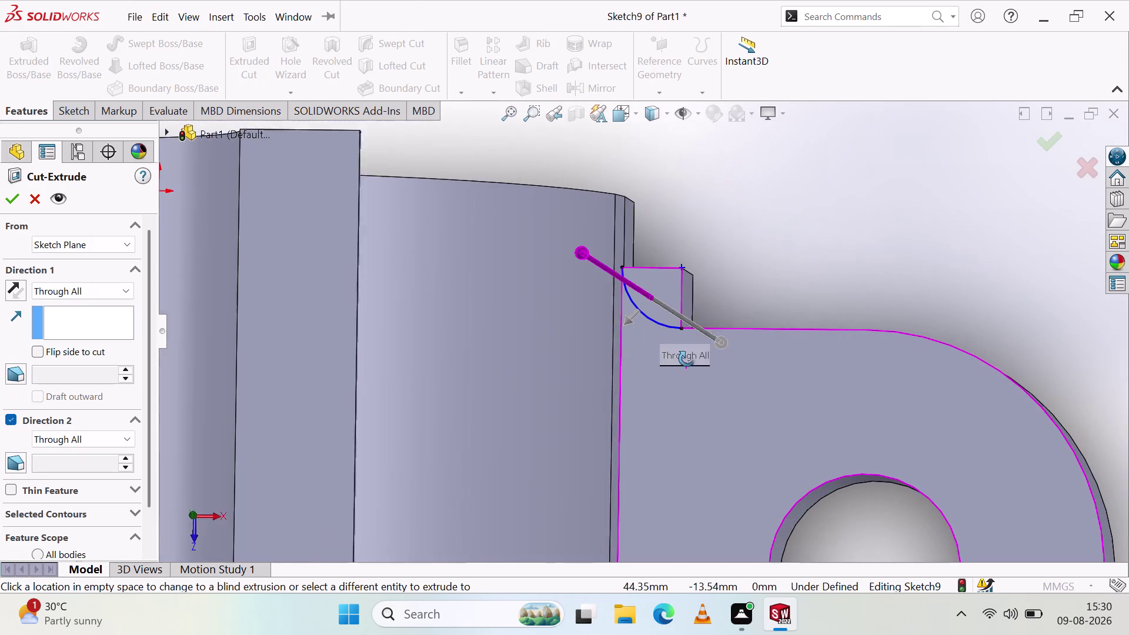
middle_drag(690, 358, 687, 359)
click(8, 202)
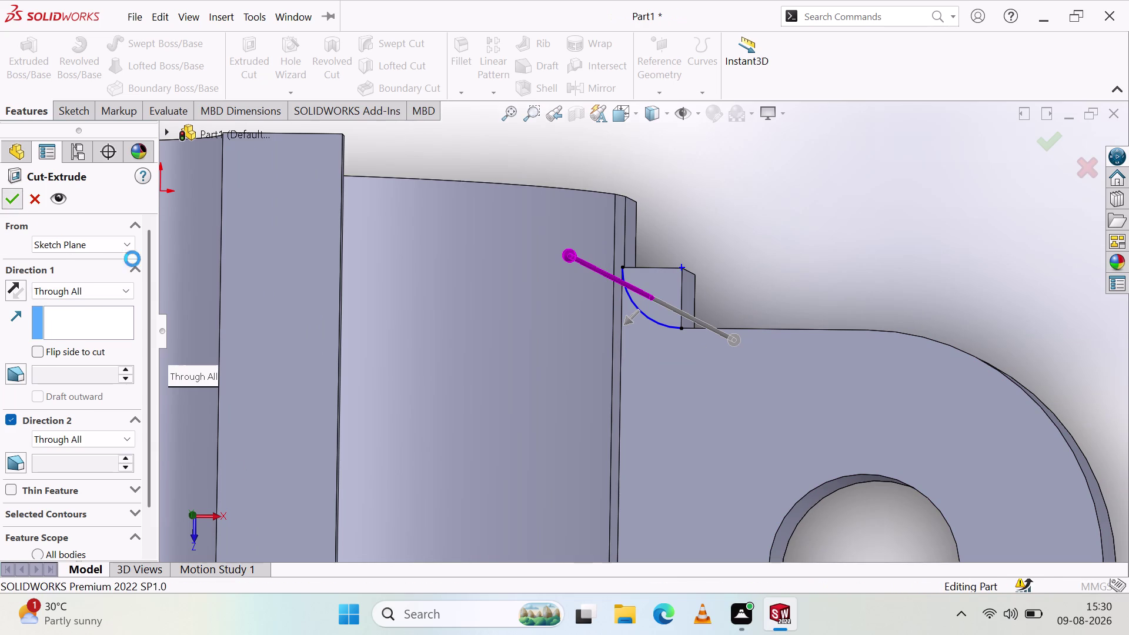
scroll(up, 3)
scroll(up, 3)
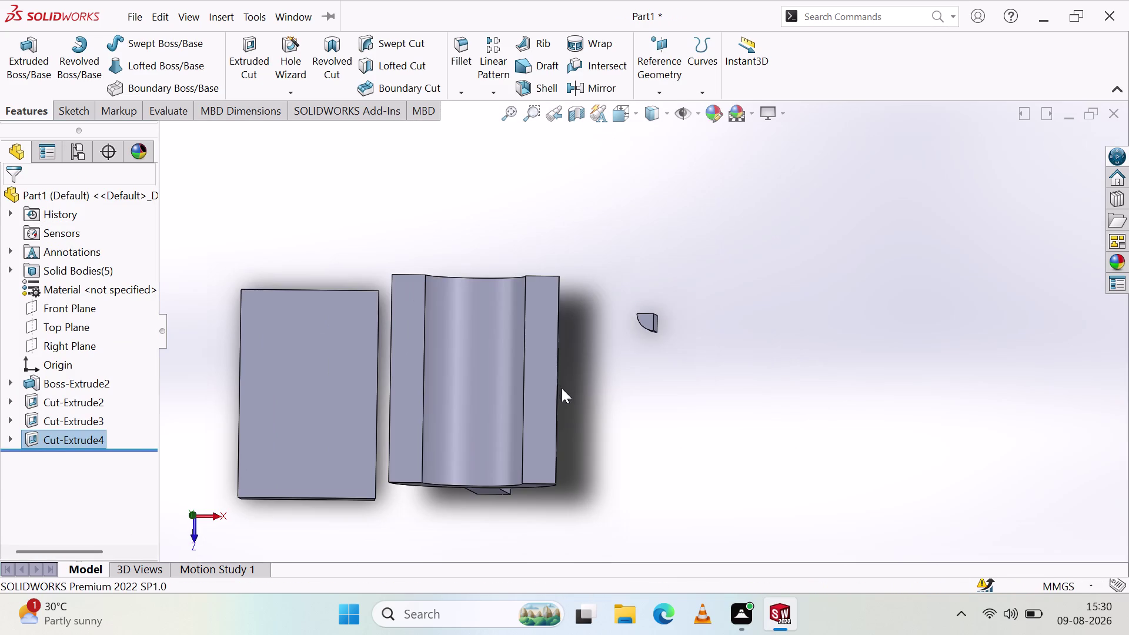
key(ctrl+z)
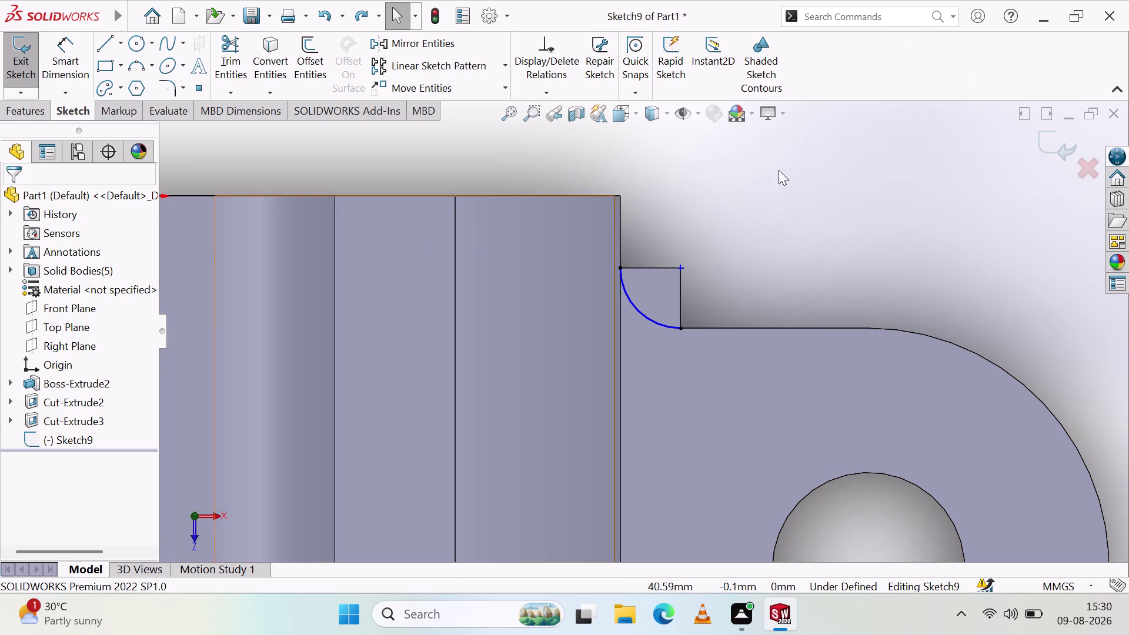
Add the lines closing the quarter-arc corner profile and exit Sketch9.
click(104, 40)
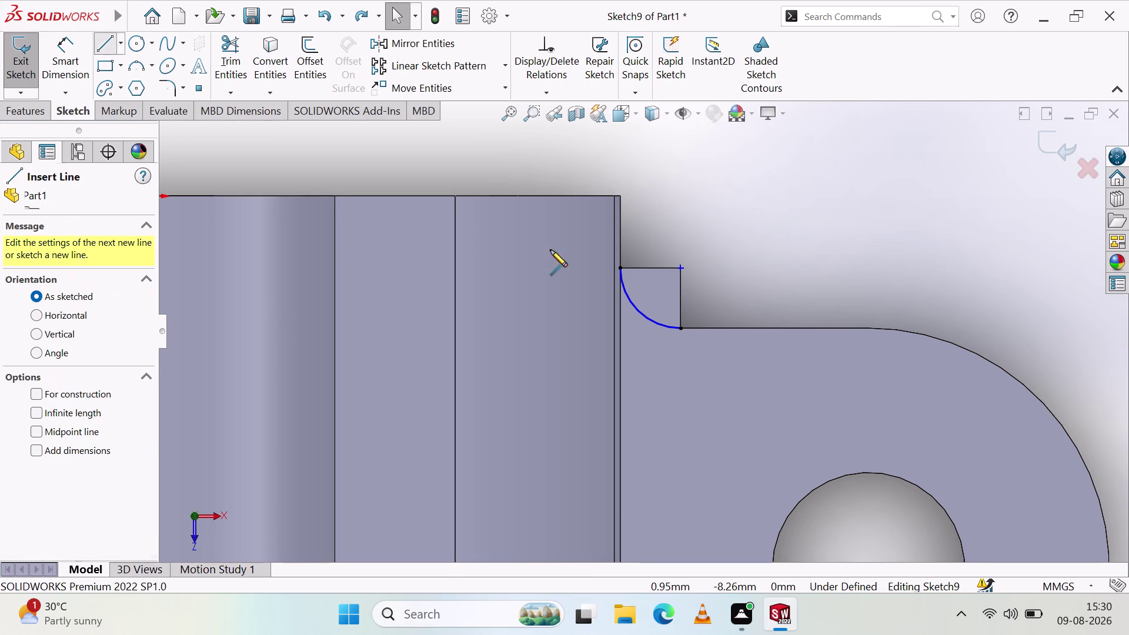
click(621, 267)
click(680, 268)
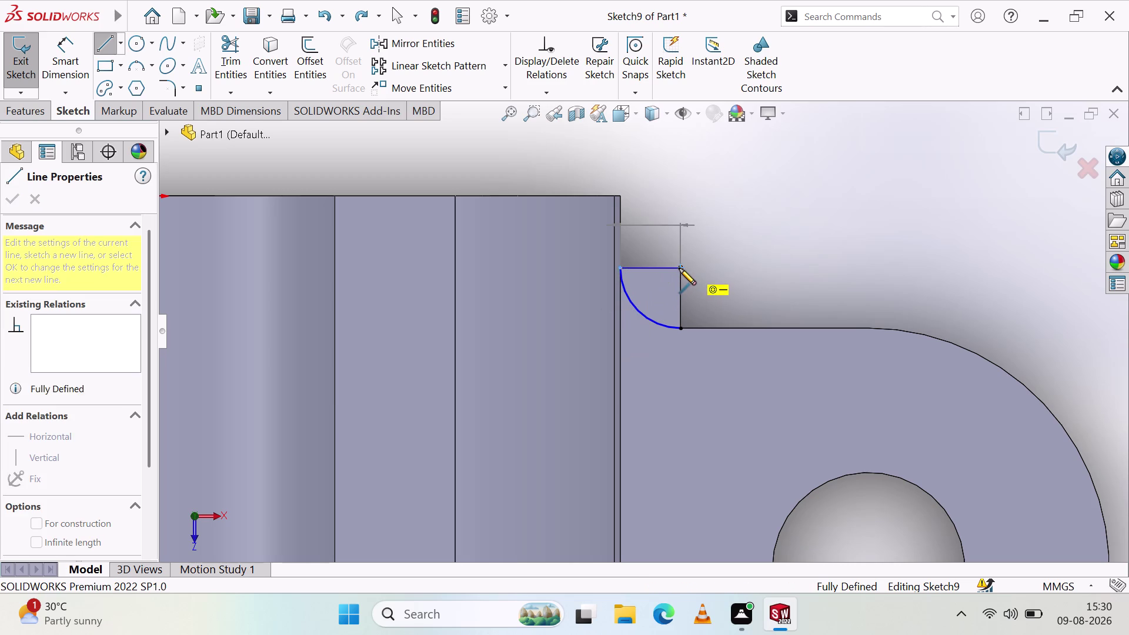
click(680, 328)
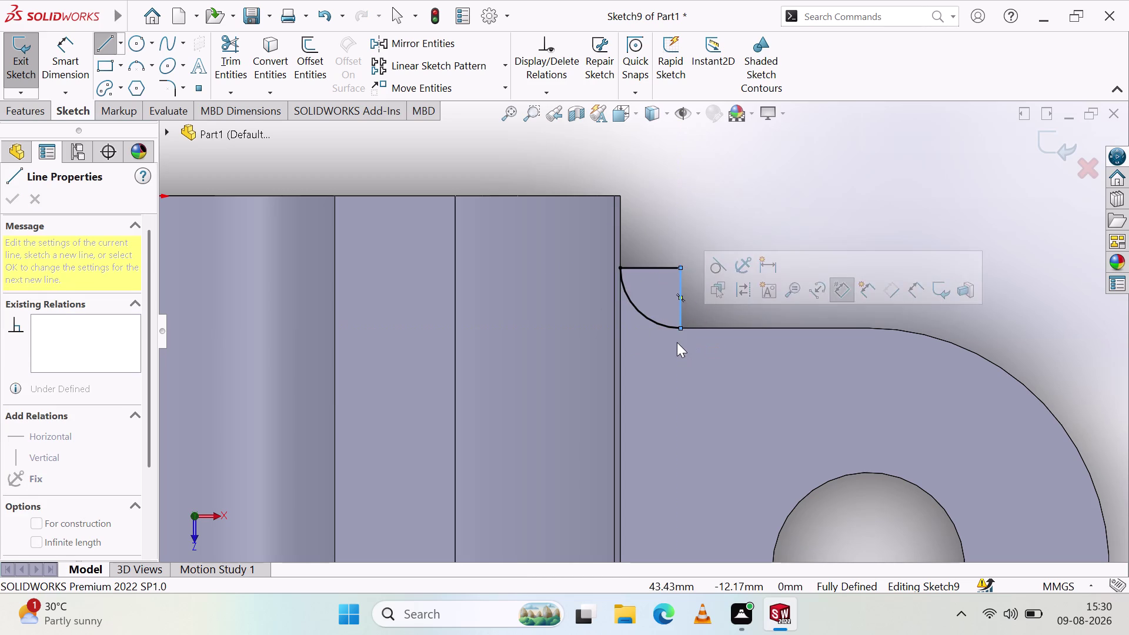
key(Escape)
key(Escape)
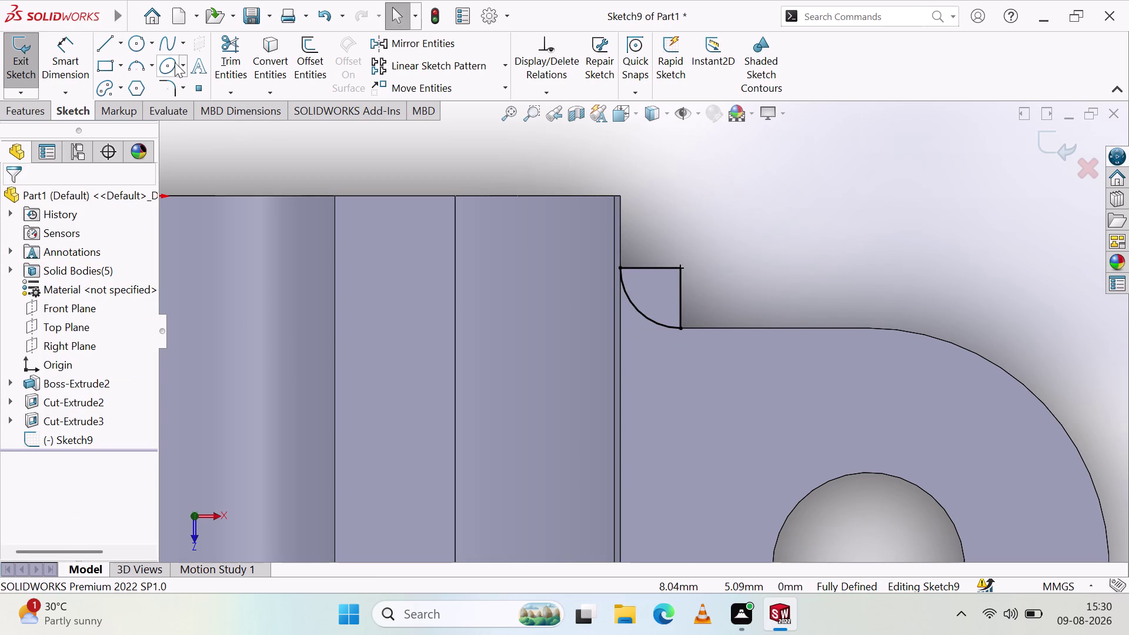
click(13, 64)
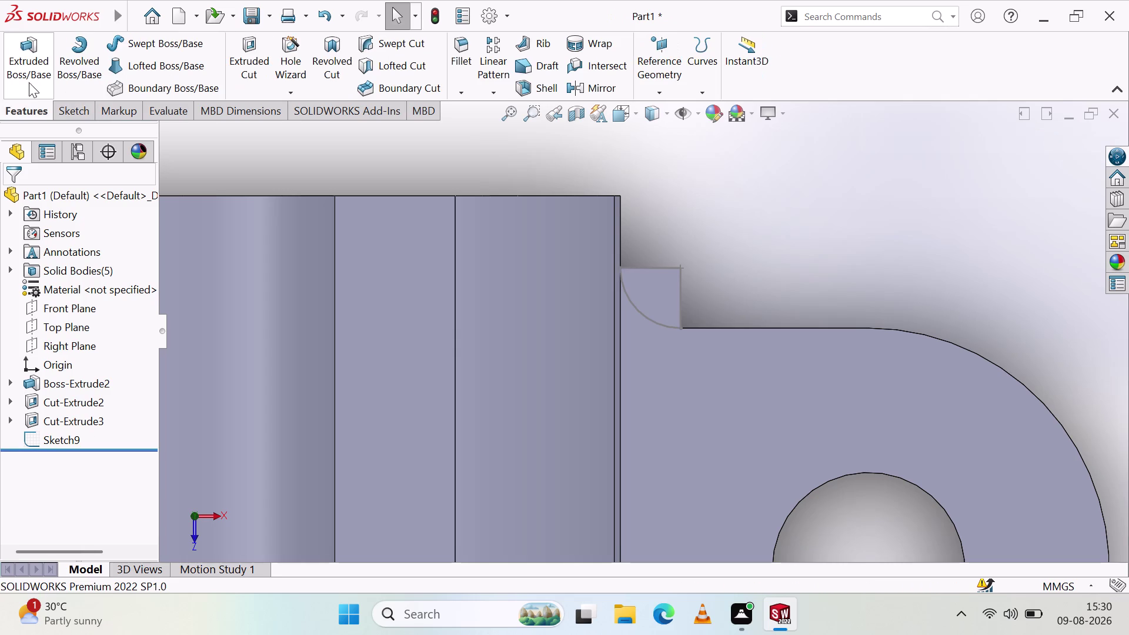
Try an extrude on the pad face with the corner arc, then discard the extra sketch.
click(235, 66)
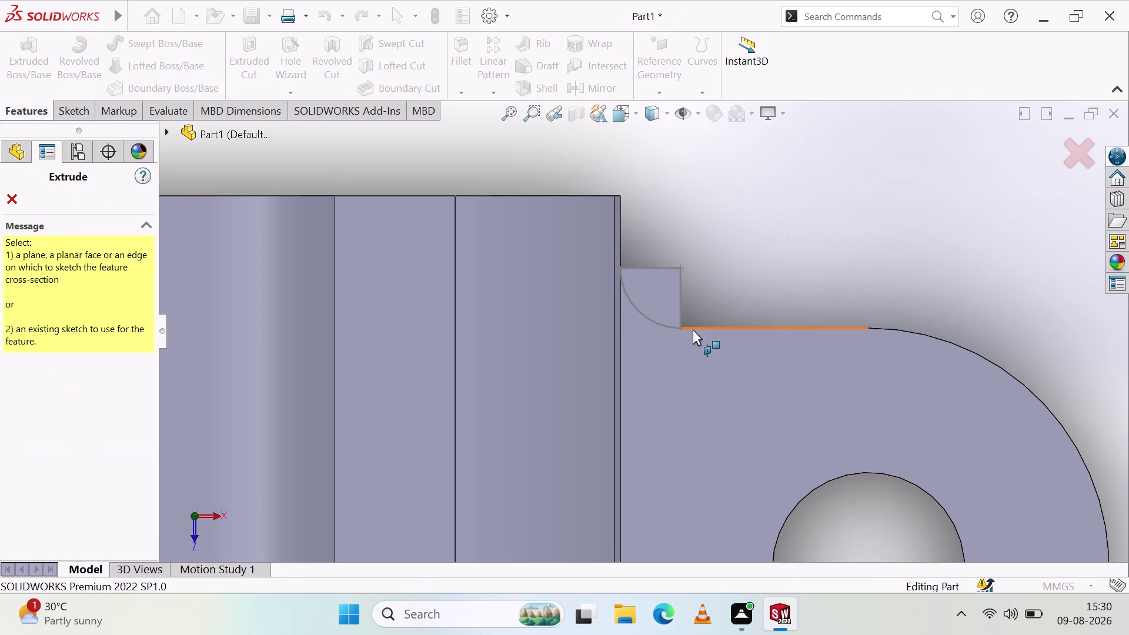
click(662, 288)
scroll(down, 3)
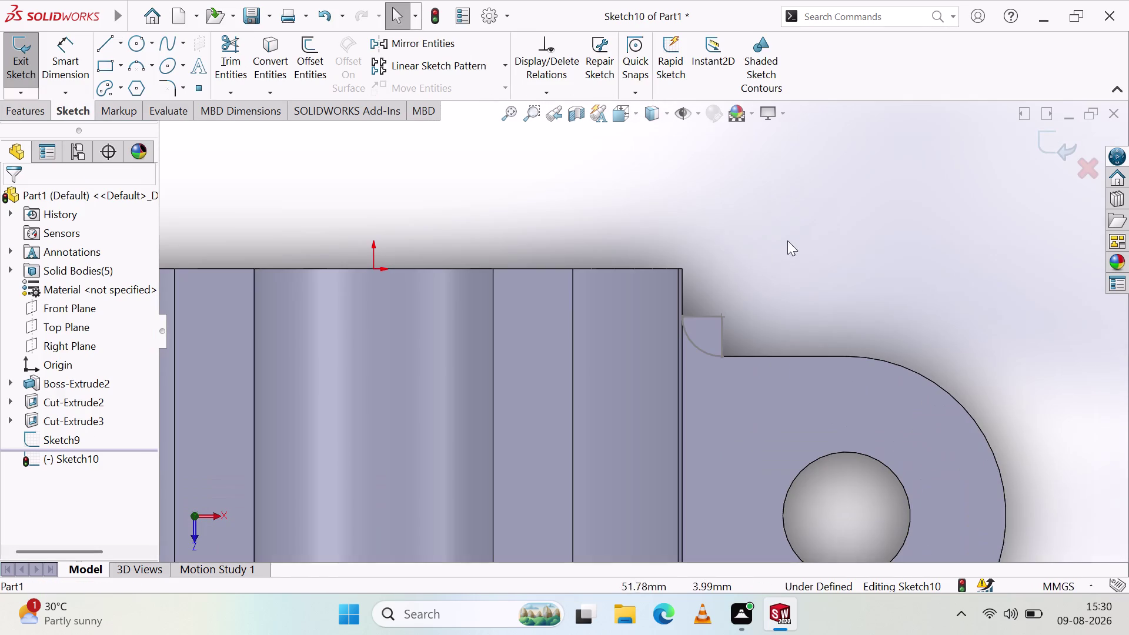
click(708, 317)
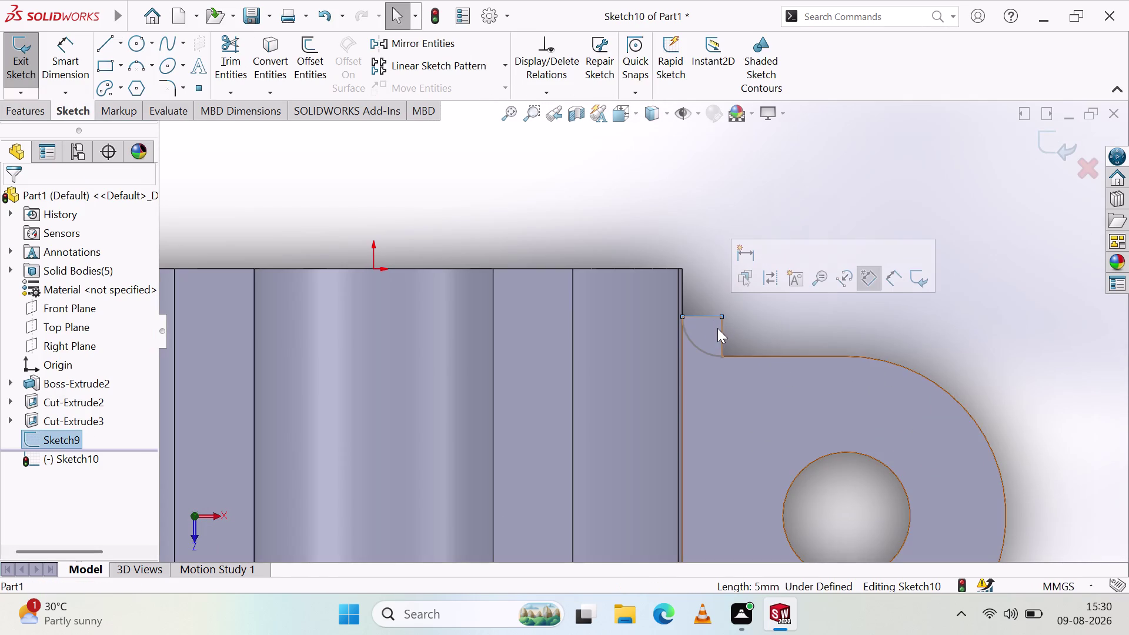
click(723, 336)
click(704, 350)
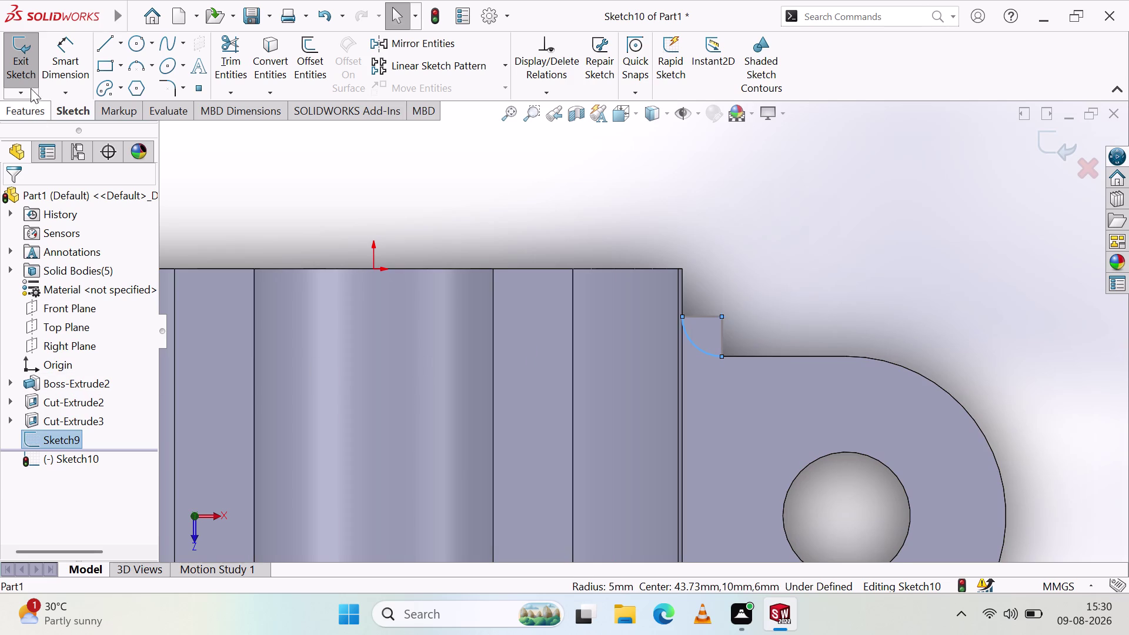
click(25, 63)
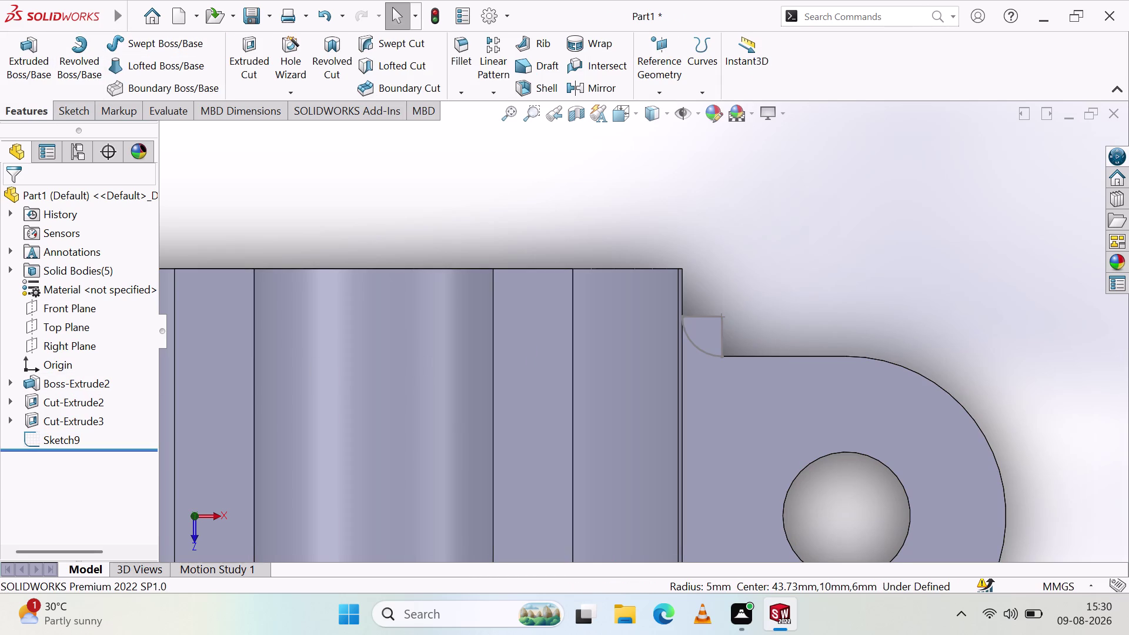
Retry an extrude sketch on the pad face, toggling between feature and sketch commands.
click(243, 55)
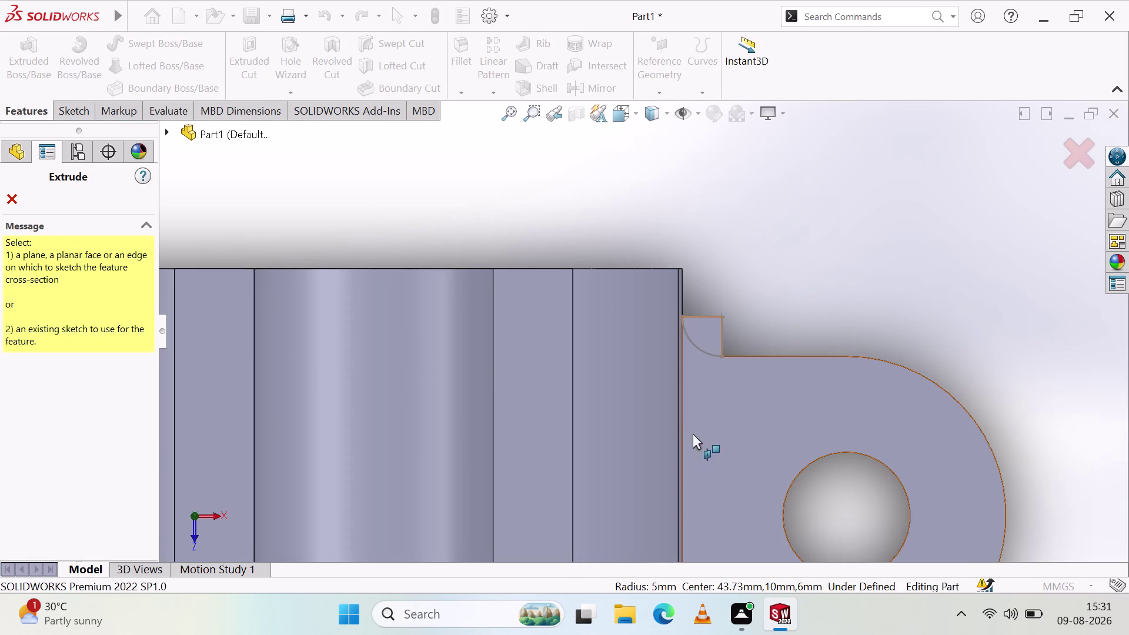
scroll(down, 3)
click(691, 309)
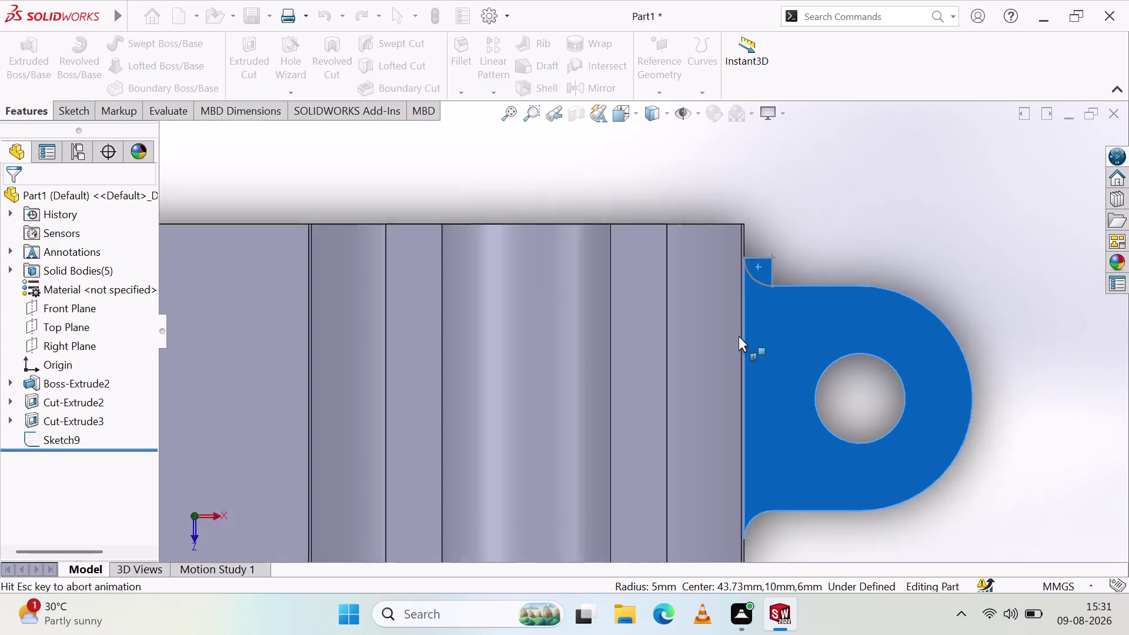
scroll(down, 3)
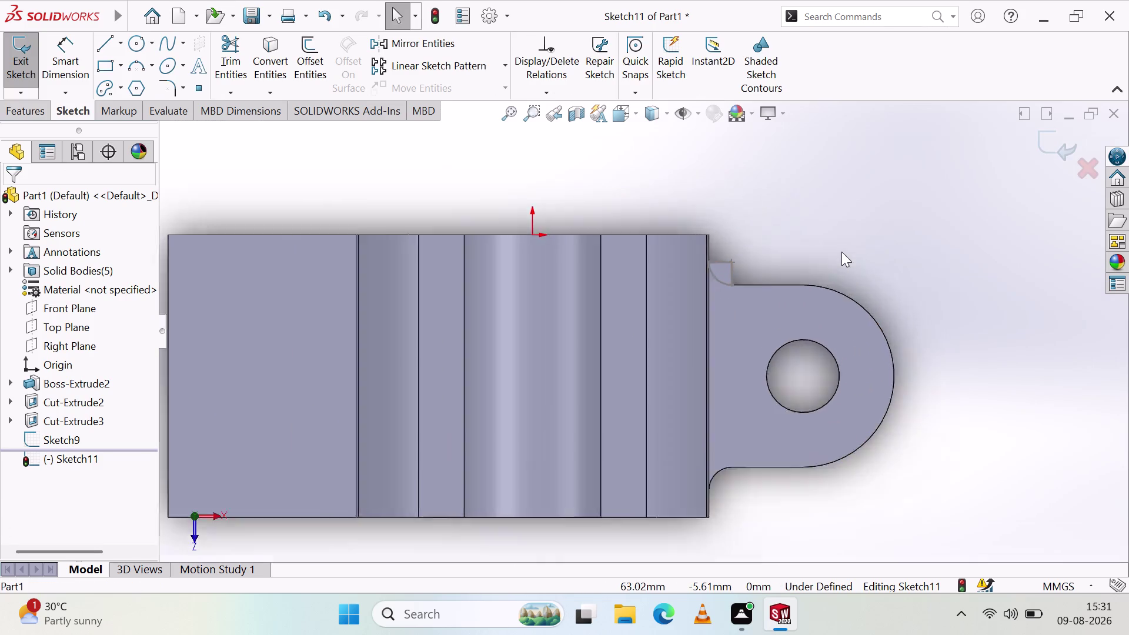
scroll(down, 3)
scroll(down, 3)
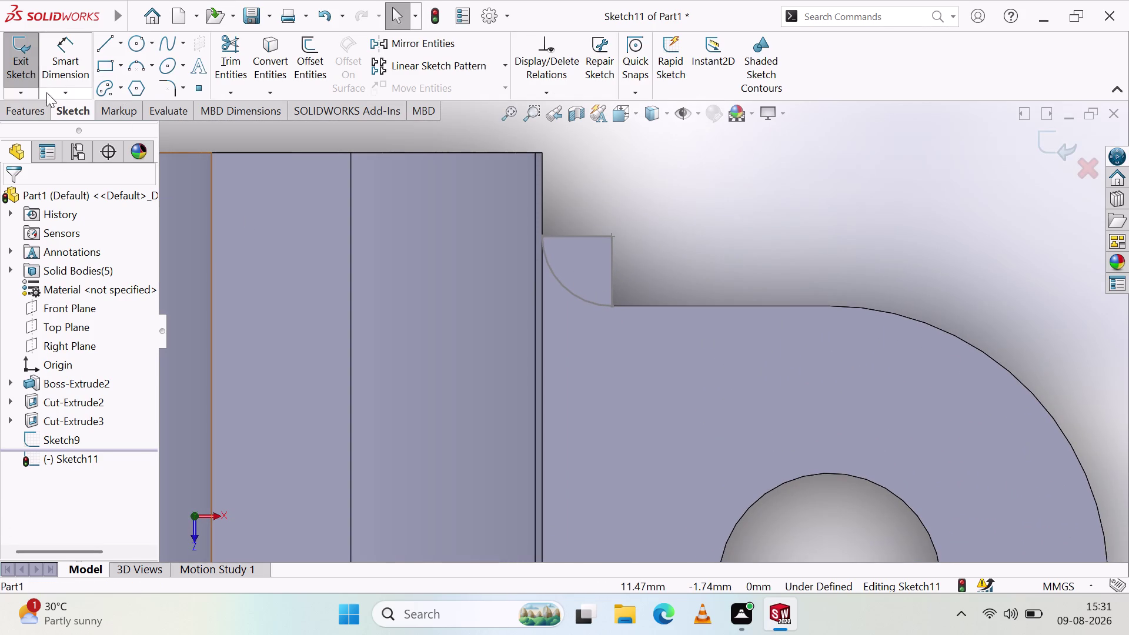
click(32, 110)
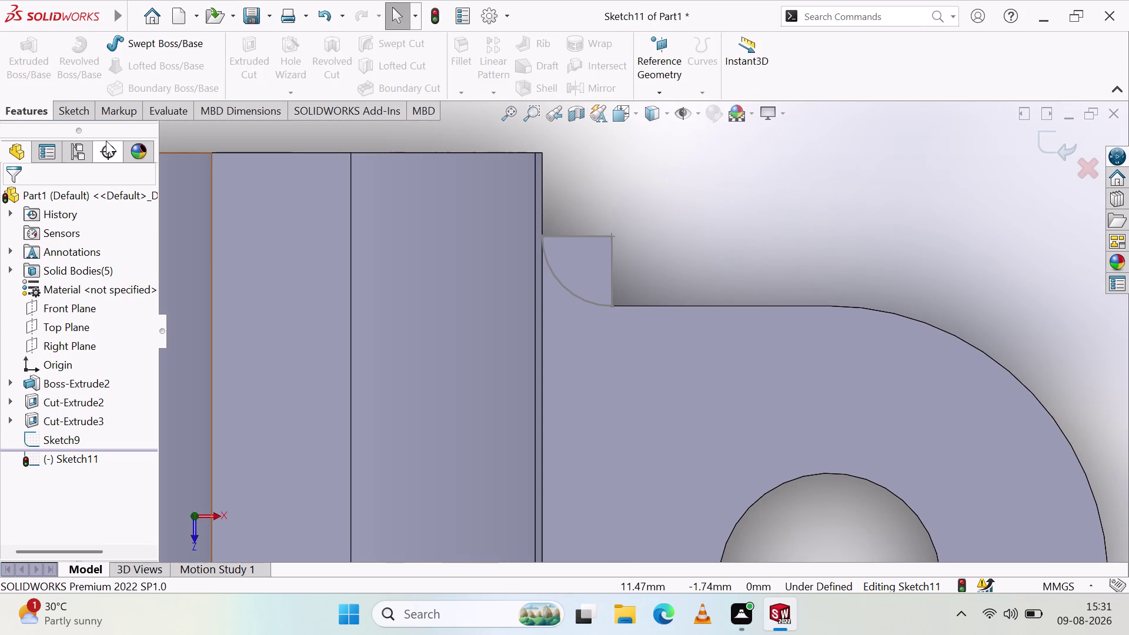
click(80, 111)
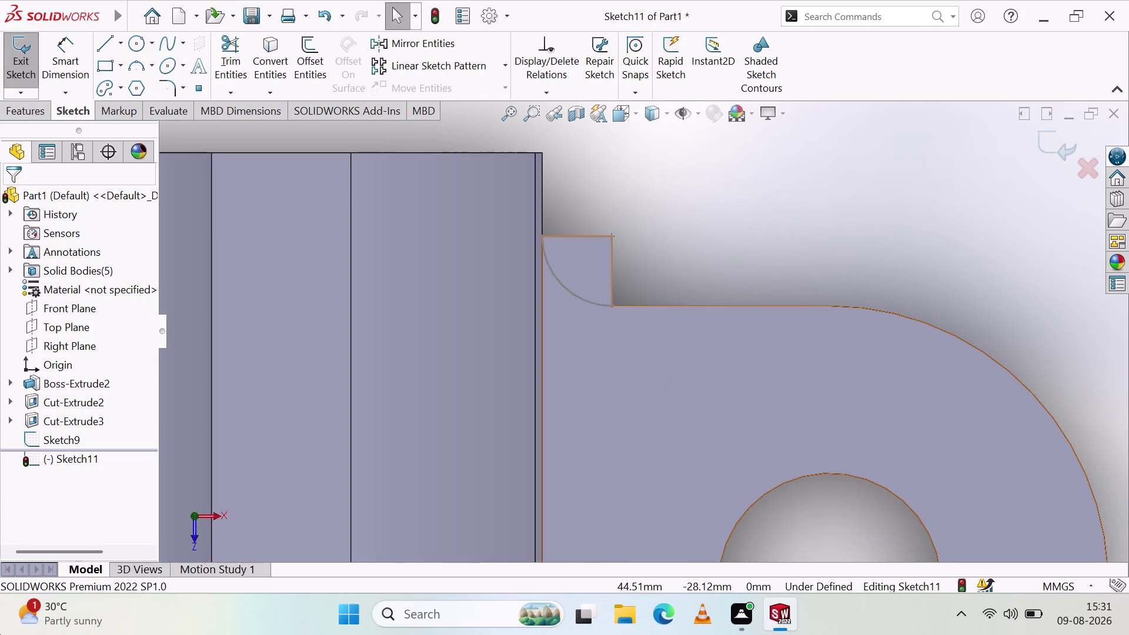
click(585, 235)
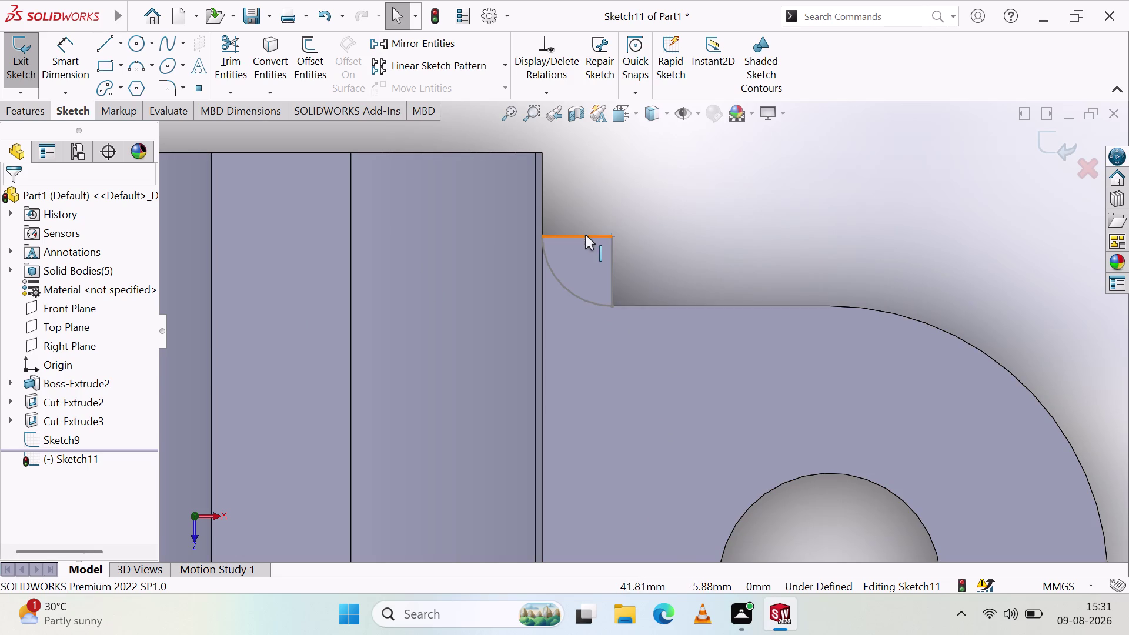
Discard the extra empty sketch and start a Through All cut from Sketch9.
click(614, 274)
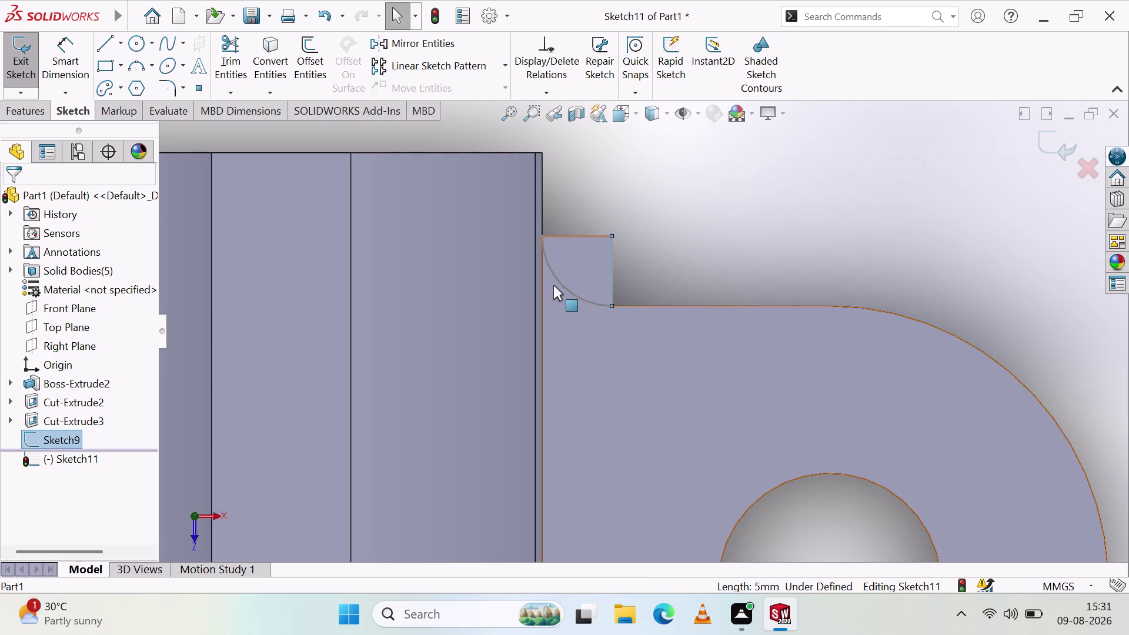
click(557, 282)
click(584, 275)
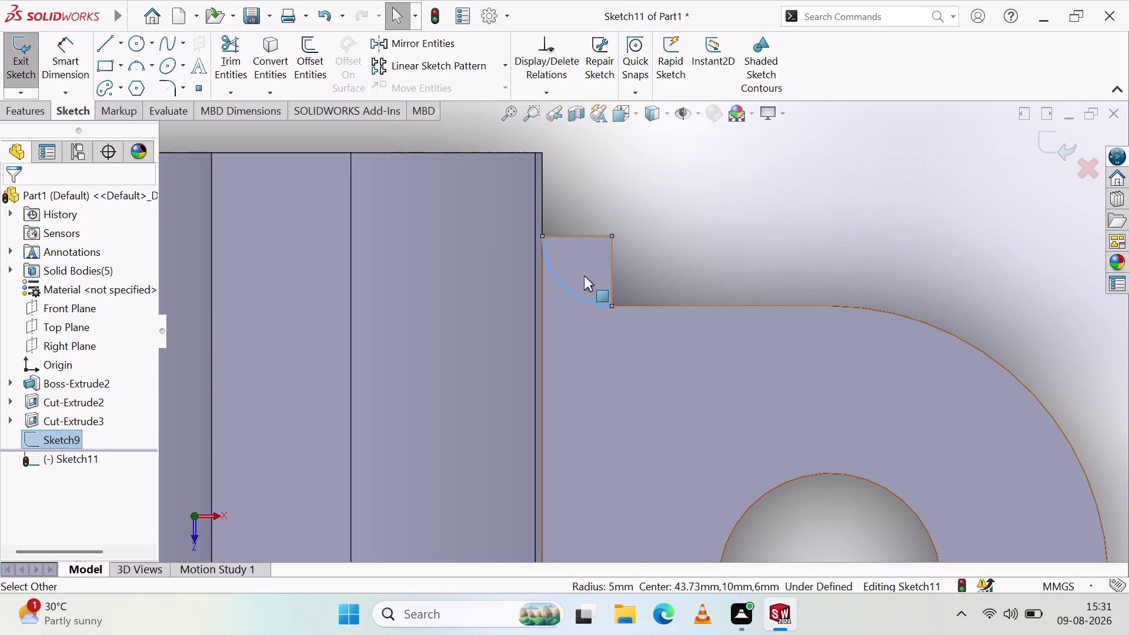
click(64, 463)
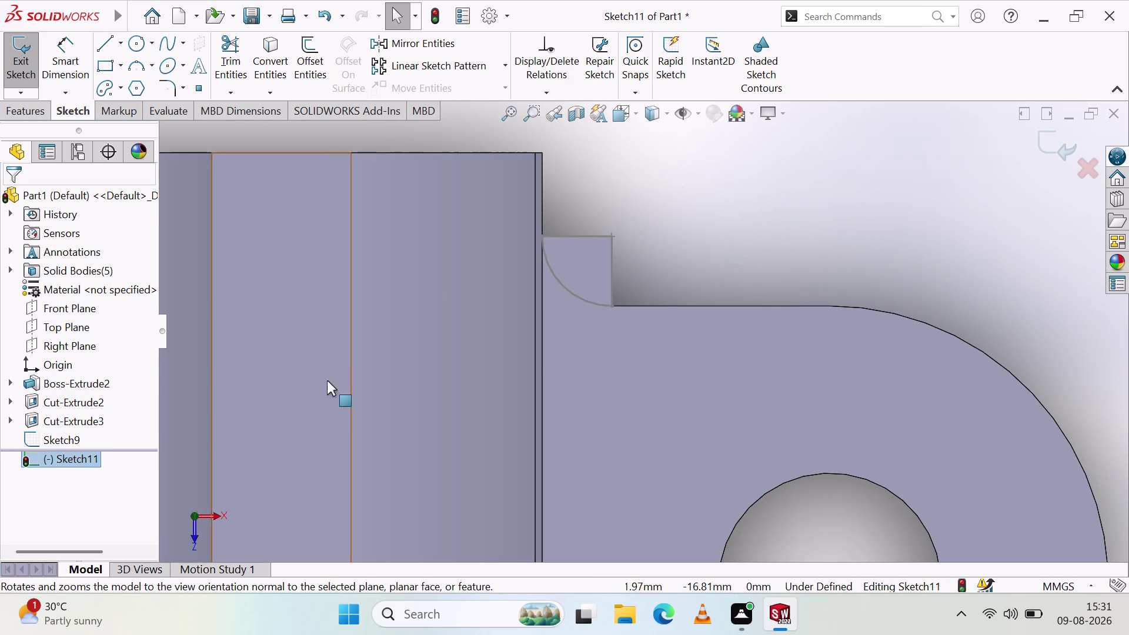
click(83, 435)
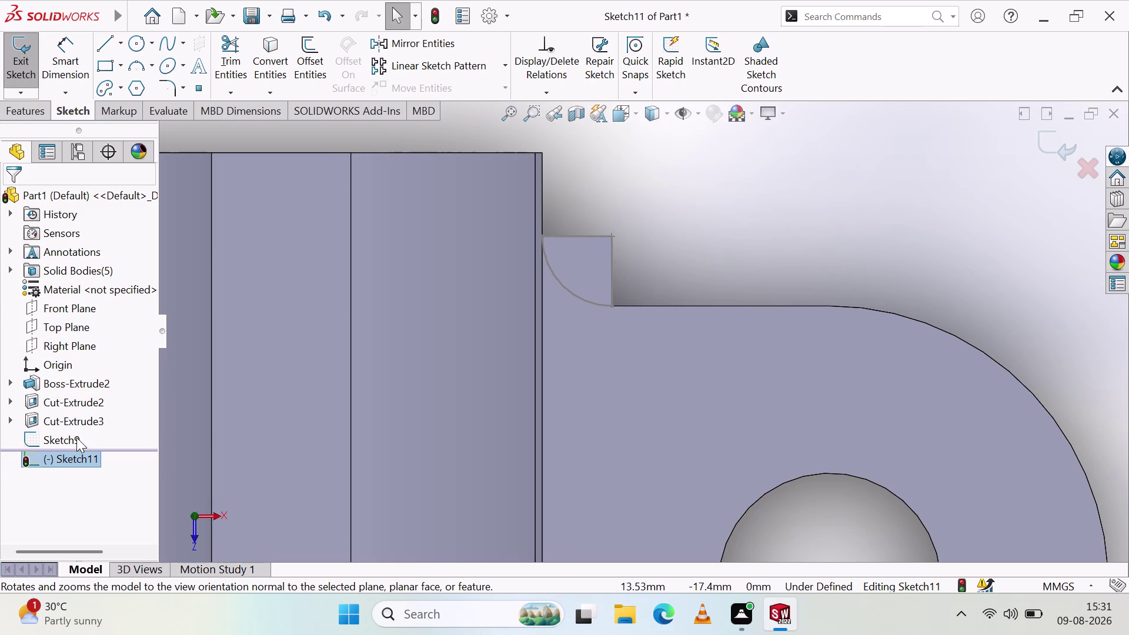
click(17, 66)
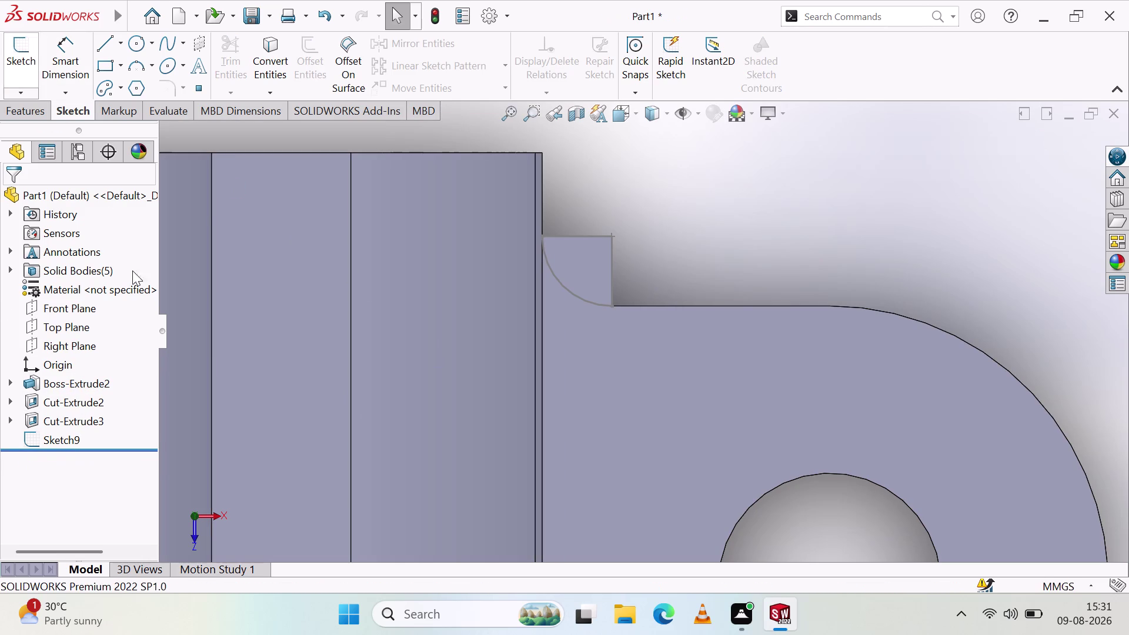
click(72, 431)
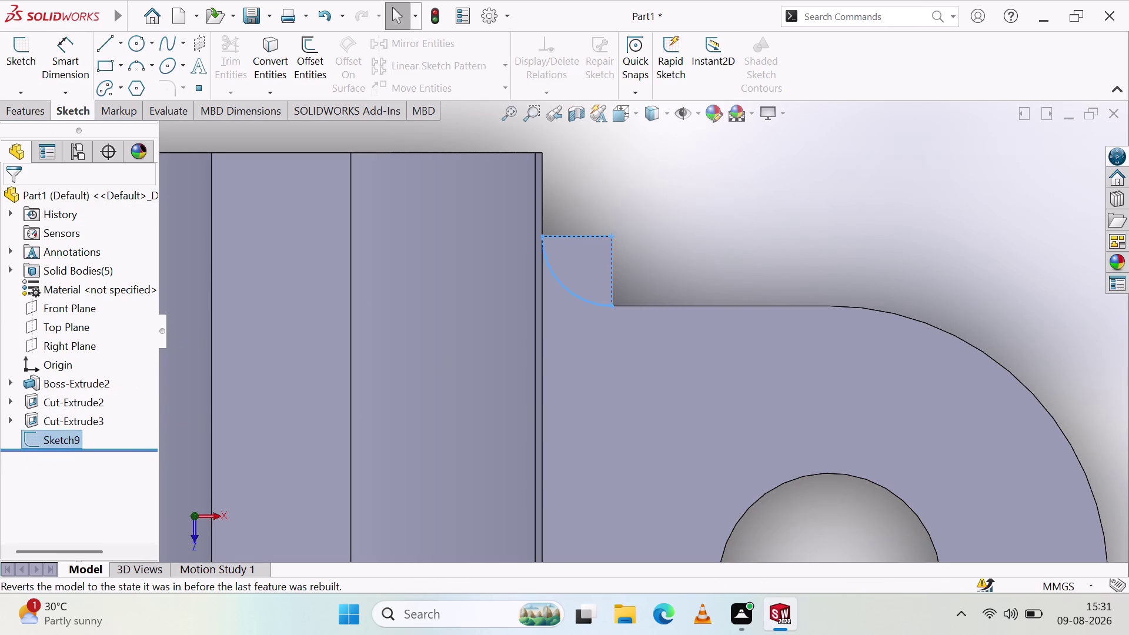
click(24, 112)
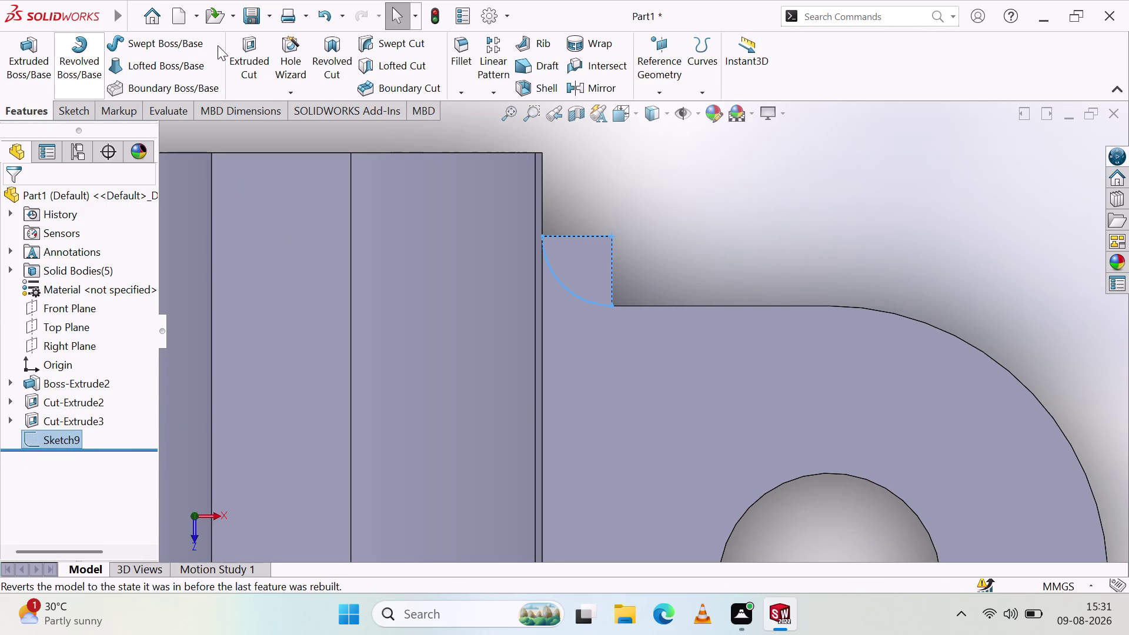
click(256, 57)
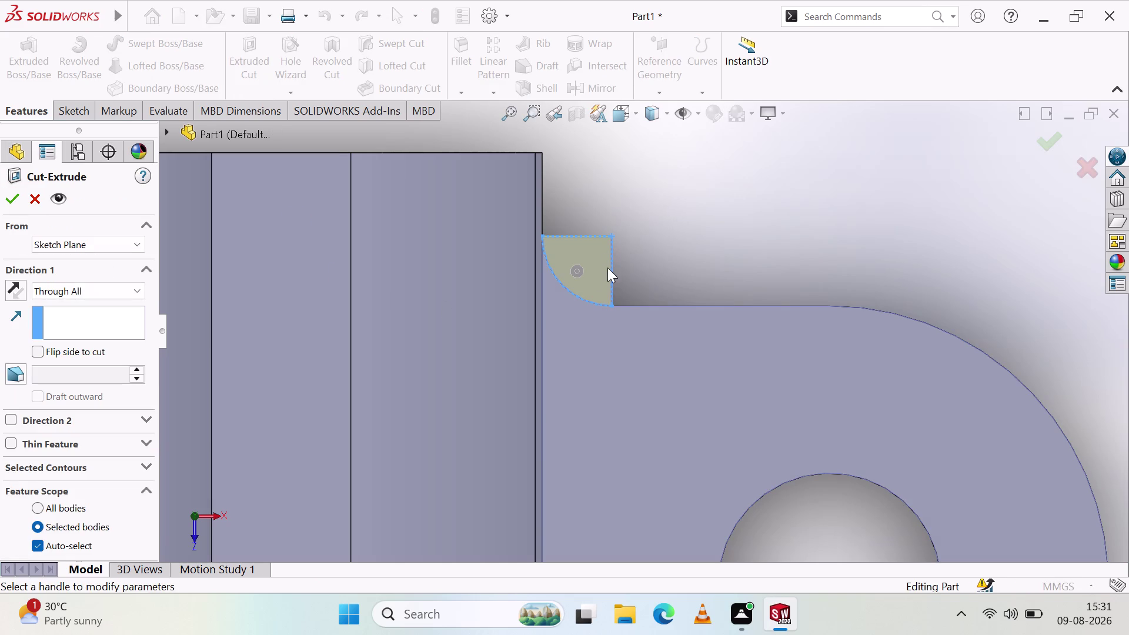
Confirm the through-all corner cut, creating Cut-Extrude5.
middle_drag(701, 235, 707, 265)
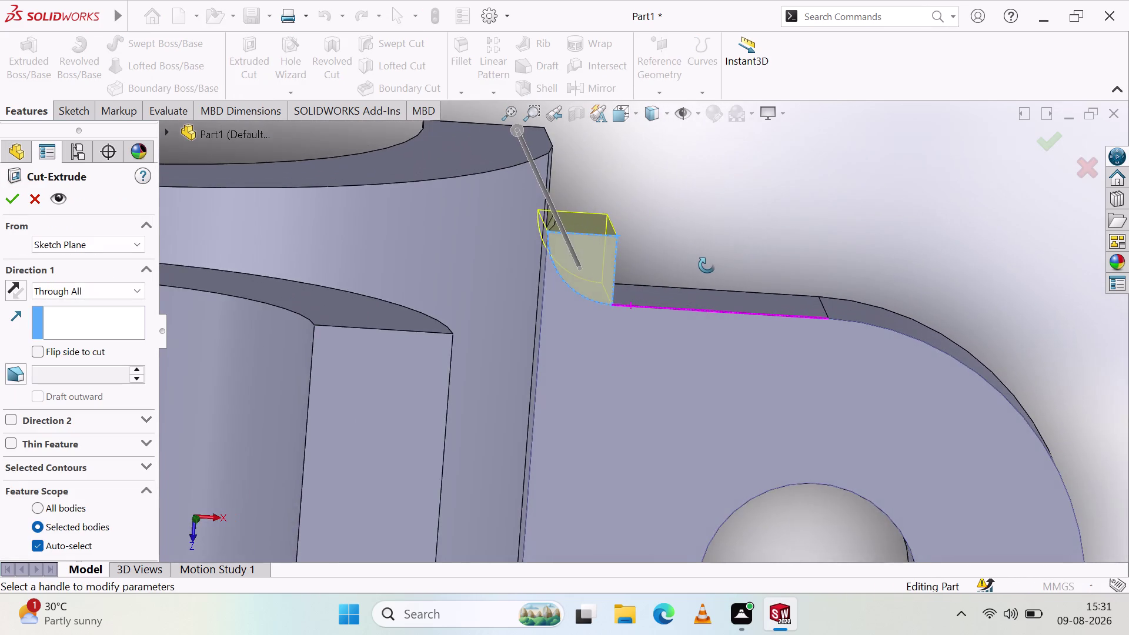
middle_drag(707, 266, 695, 234)
click(11, 196)
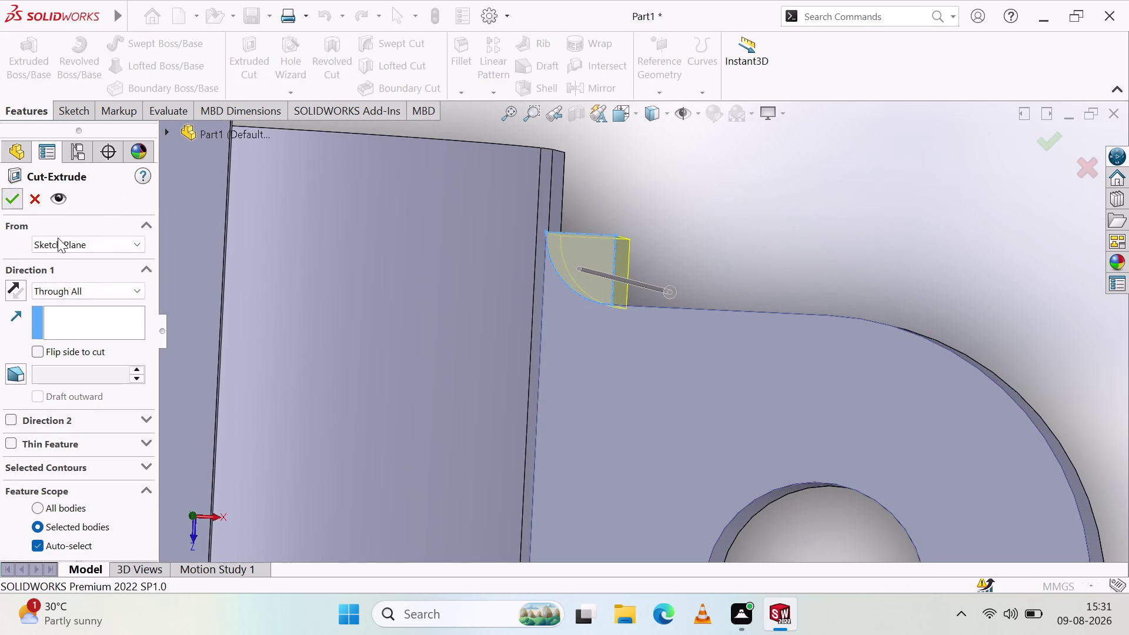
scroll(up, 3)
middle_drag(684, 303, 699, 306)
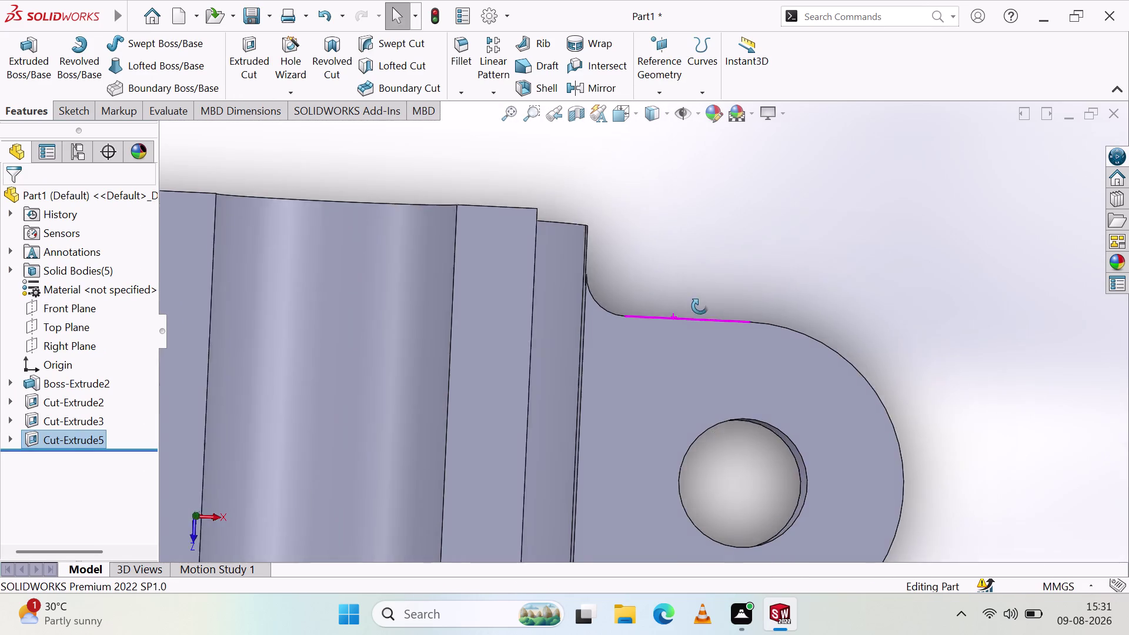
middle_drag(699, 307, 666, 298)
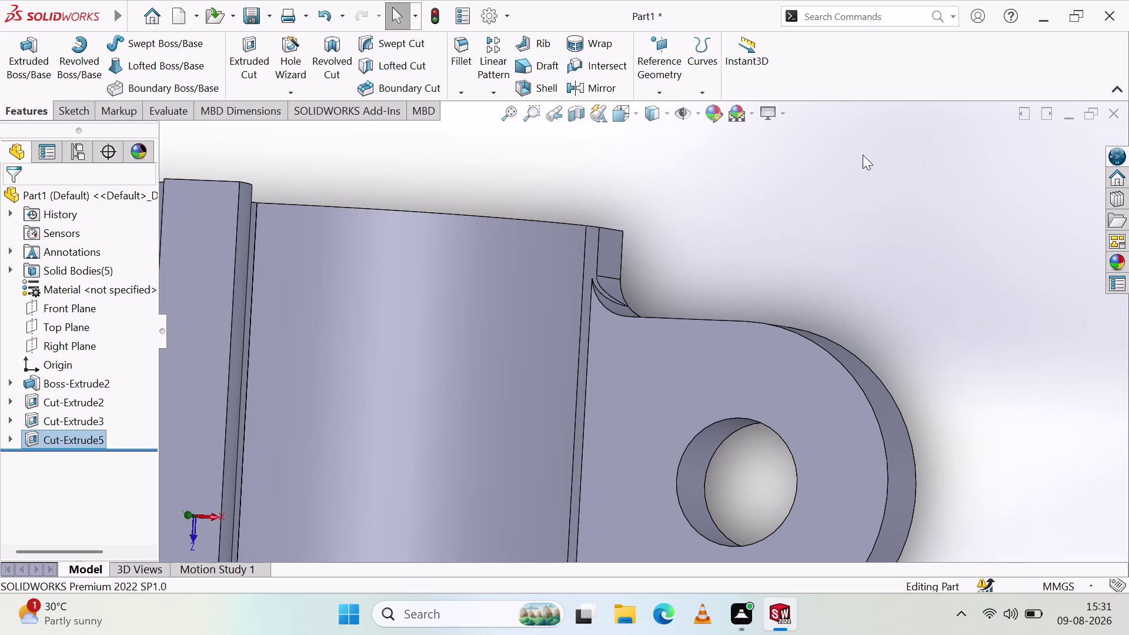
Rotate and zoom the view around the part to inspect the curved corner.
click(863, 155)
key(Escape)
key(Escape)
middle_click(744, 345)
scroll(up, 3)
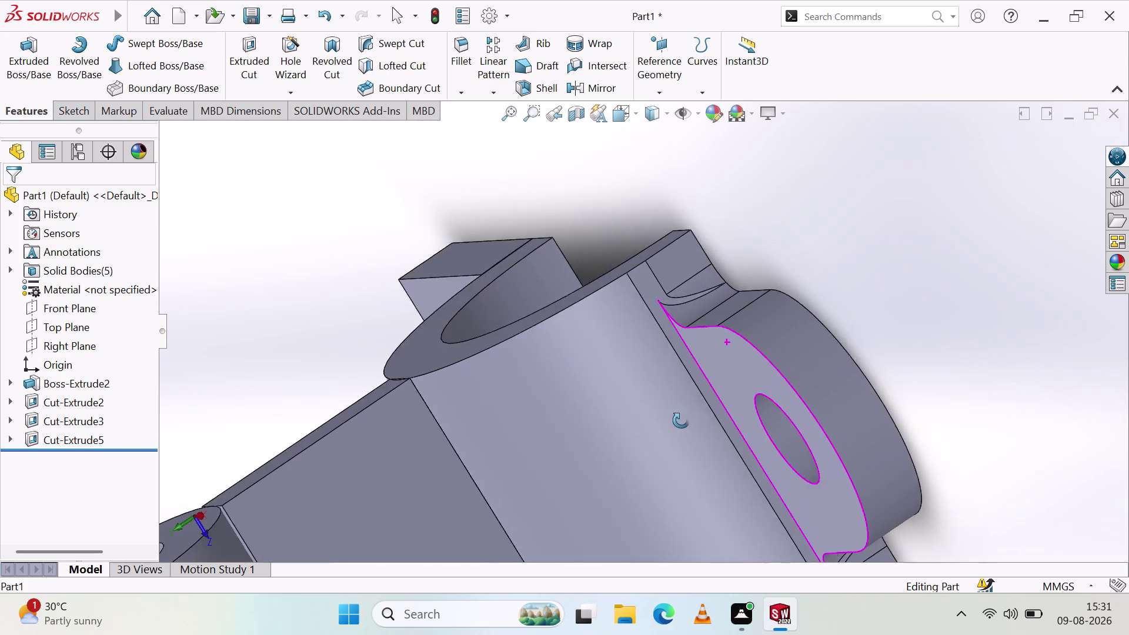
middle_click(742, 343)
scroll(down, 3)
scroll(up, 3)
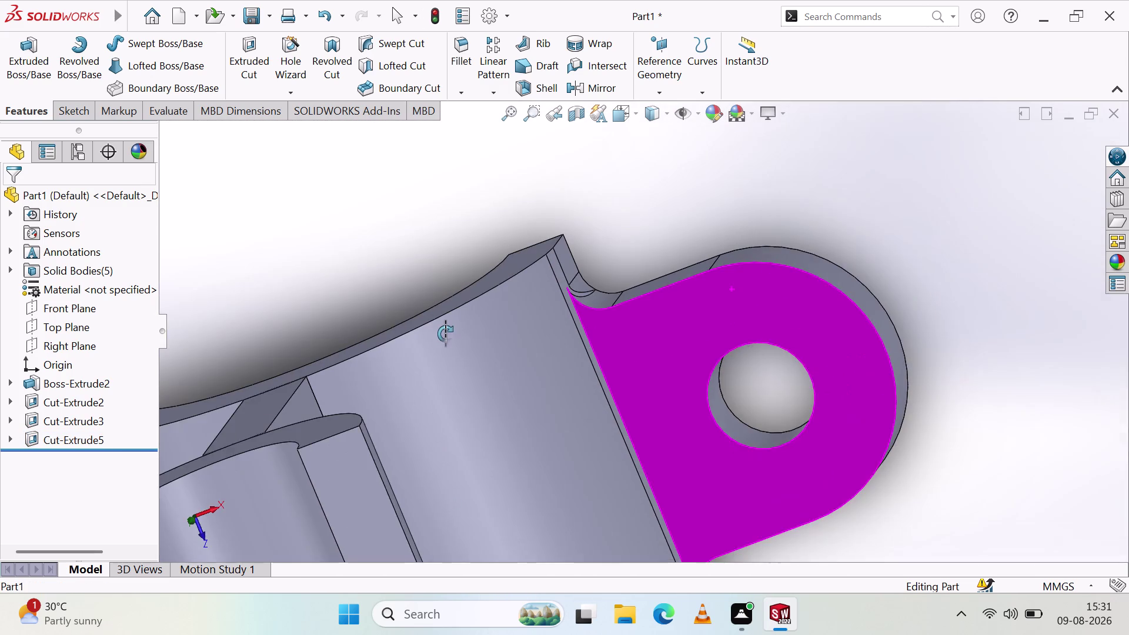
scroll(down, 3)
key(Escape)
scroll(up, 3)
scroll(down, 3)
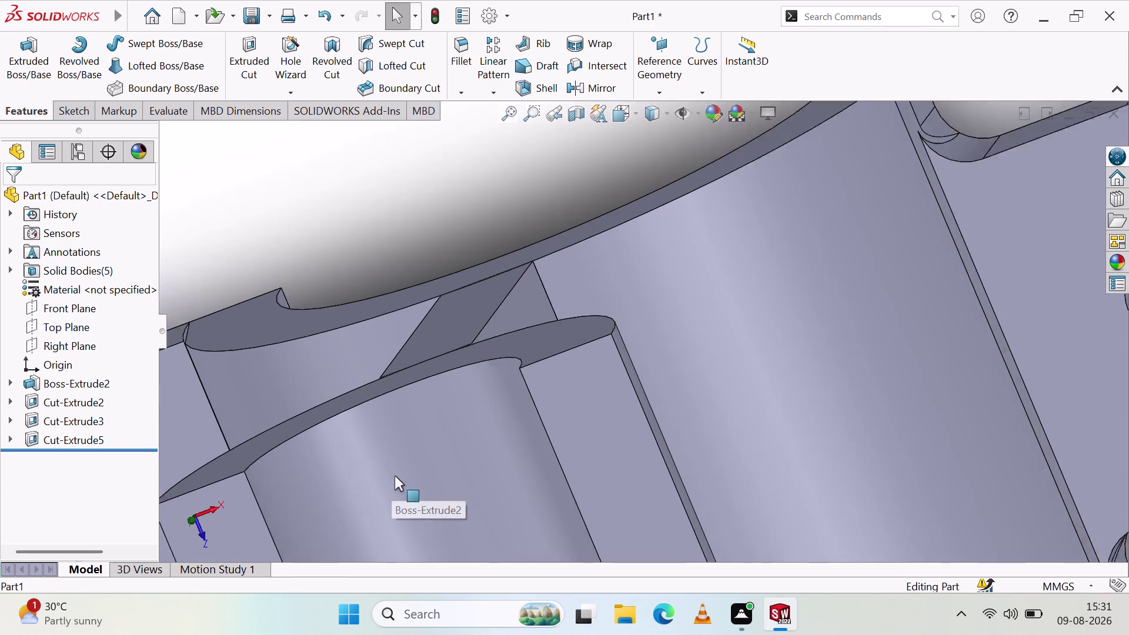
scroll(down, 3)
Cycle Right, Front, then Top views and zoom to fit the part.
click(219, 506)
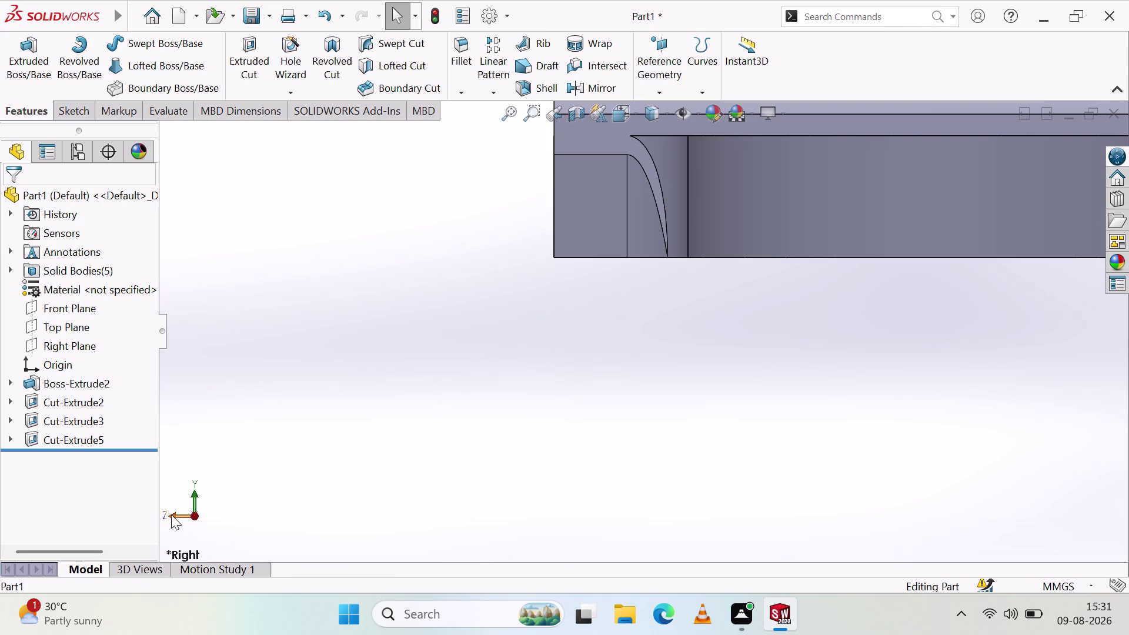
click(171, 517)
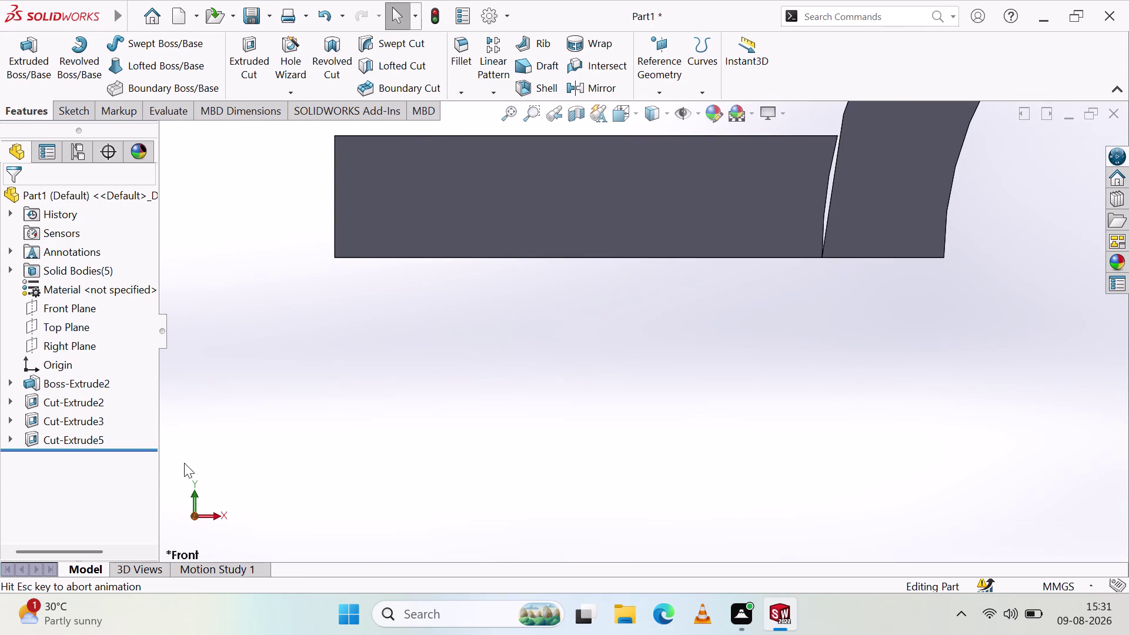
click(195, 493)
scroll(down, 3)
scroll(up, 3)
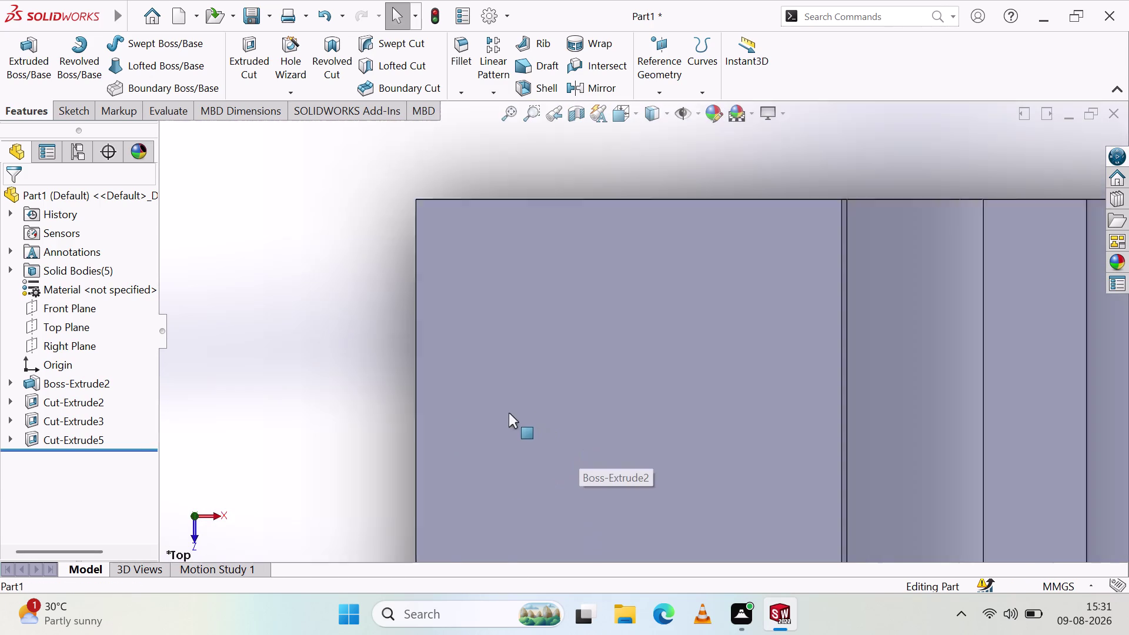
scroll(up, 3)
scroll(up, 3)
scroll(down, 3)
scroll(down, 3)
scroll(up, 3)
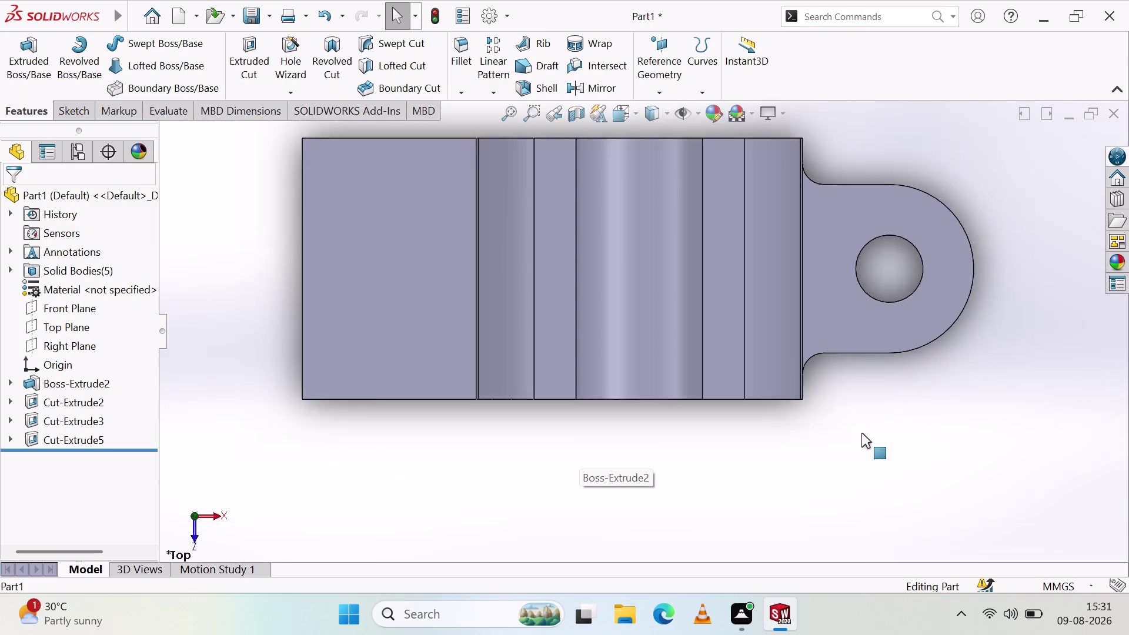
scroll(up, 3)
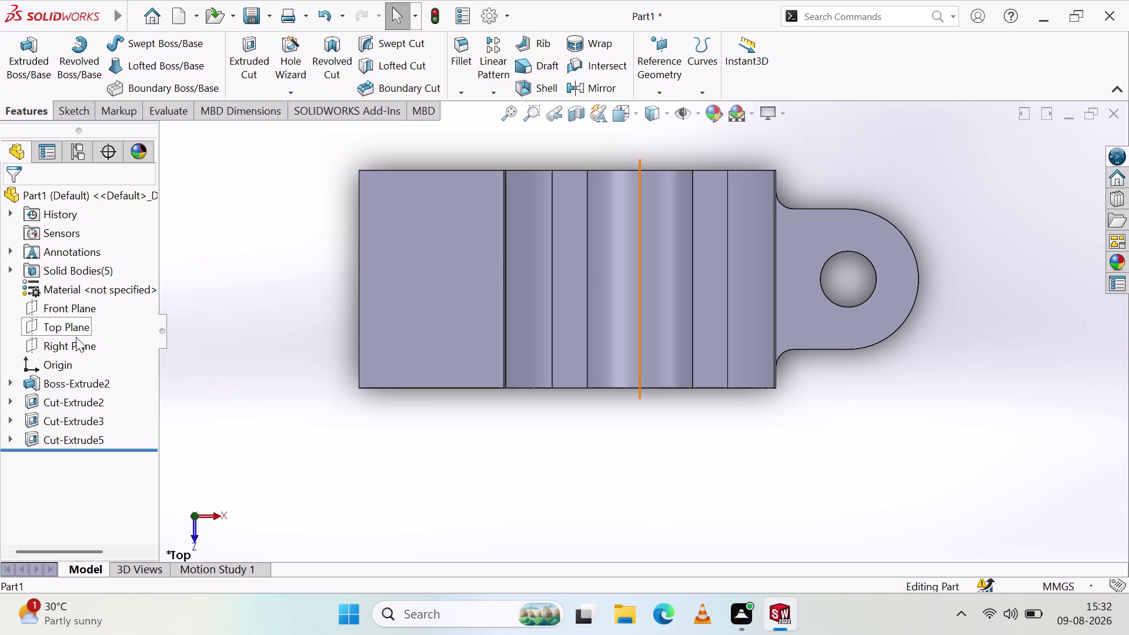
Mirror the rounded, holed lug body about the Right Plane, creating Mirror1.
click(76, 342)
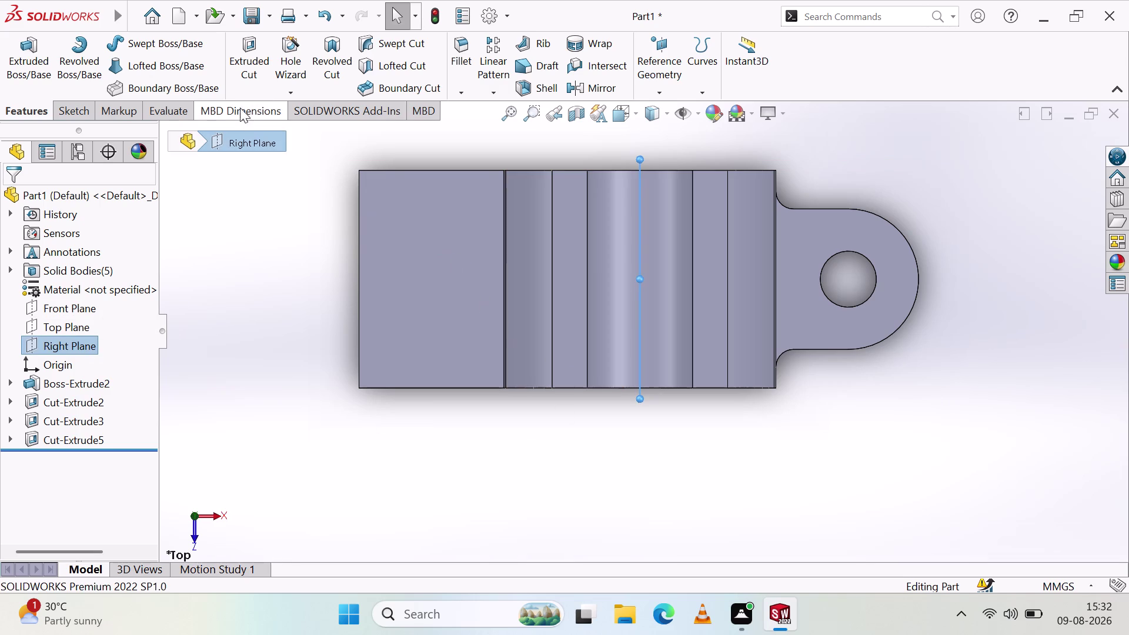
click(588, 88)
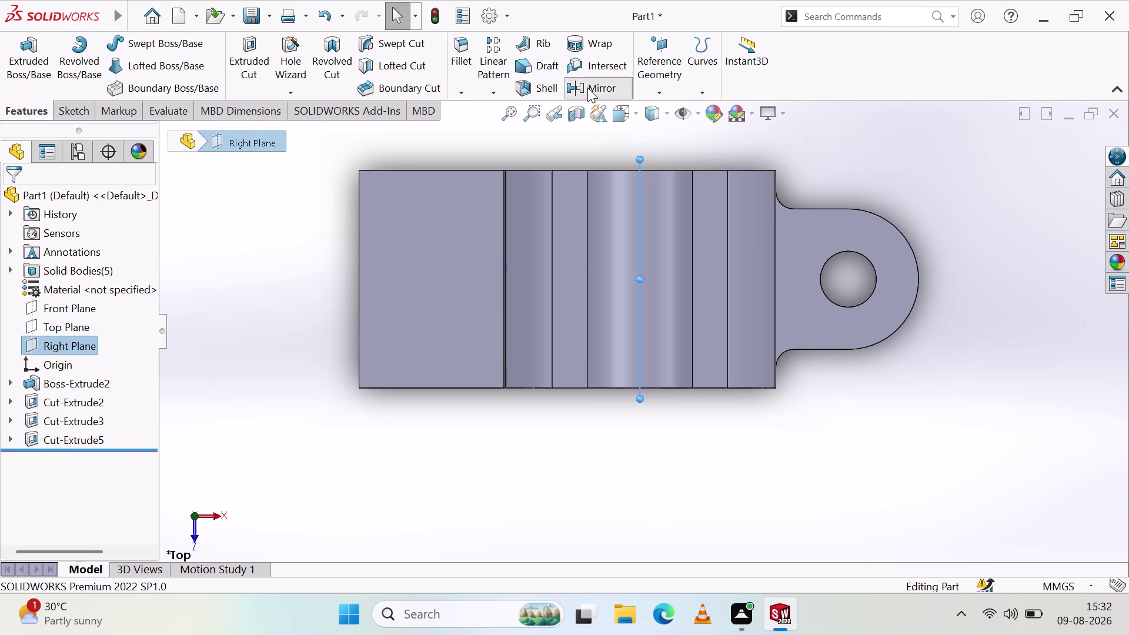
click(838, 315)
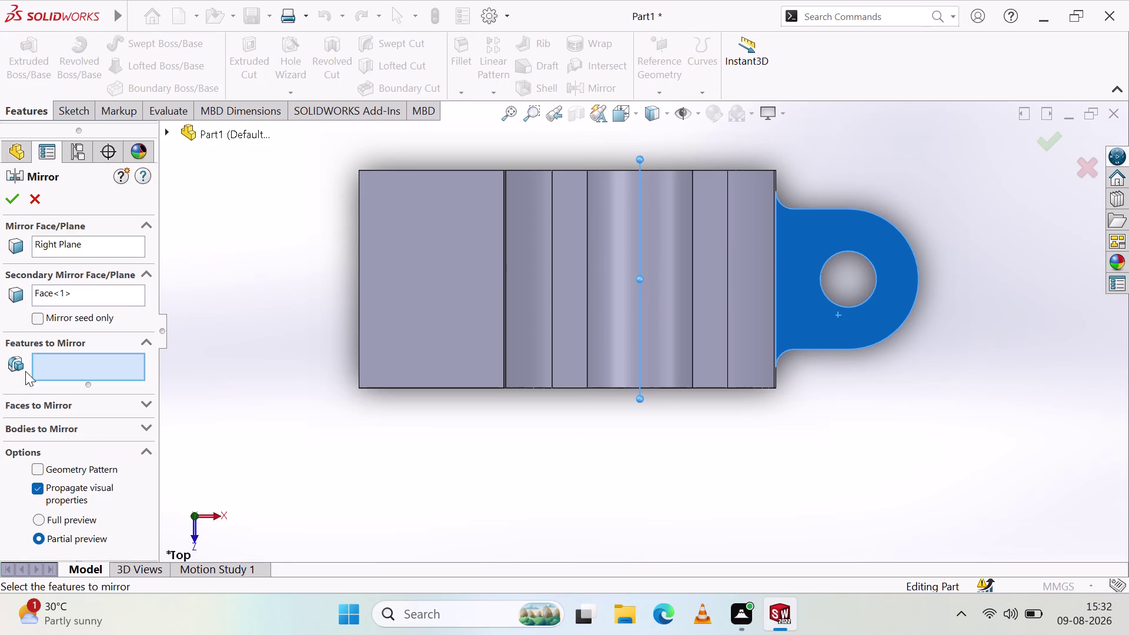
scroll(down, 3)
scroll(down, 3)
click(83, 426)
click(1, 198)
click(11, 196)
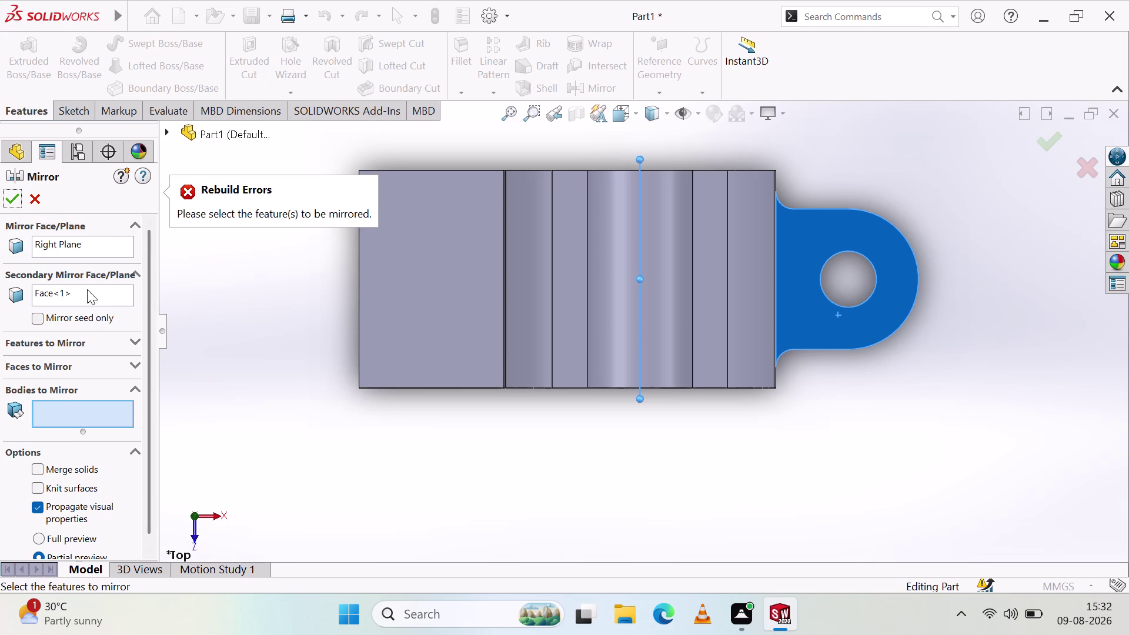
click(835, 321)
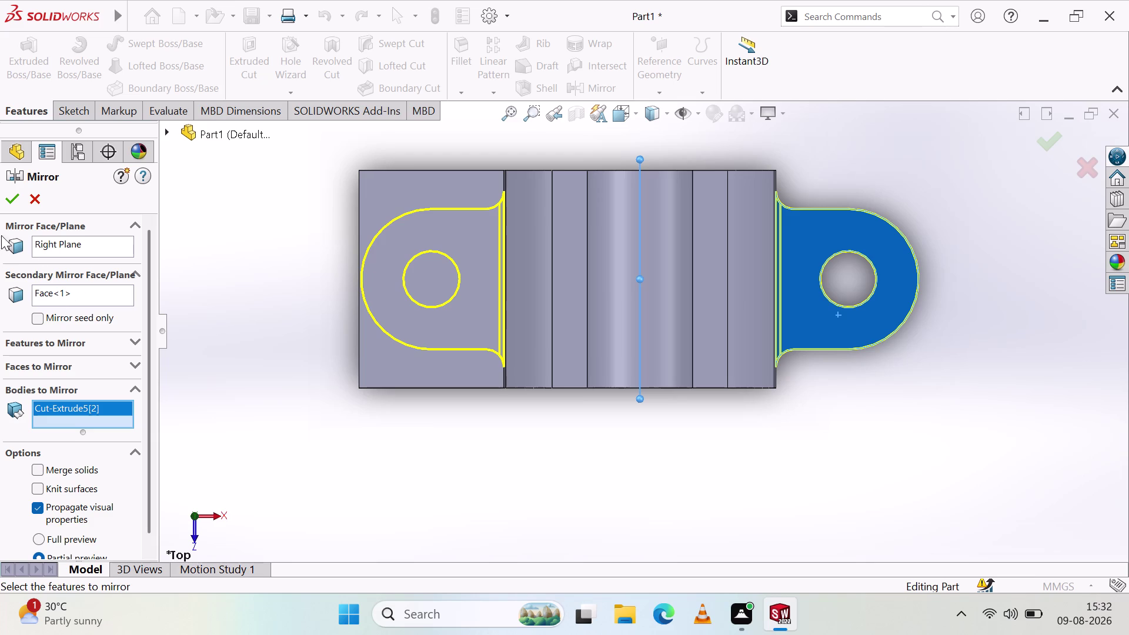
click(11, 201)
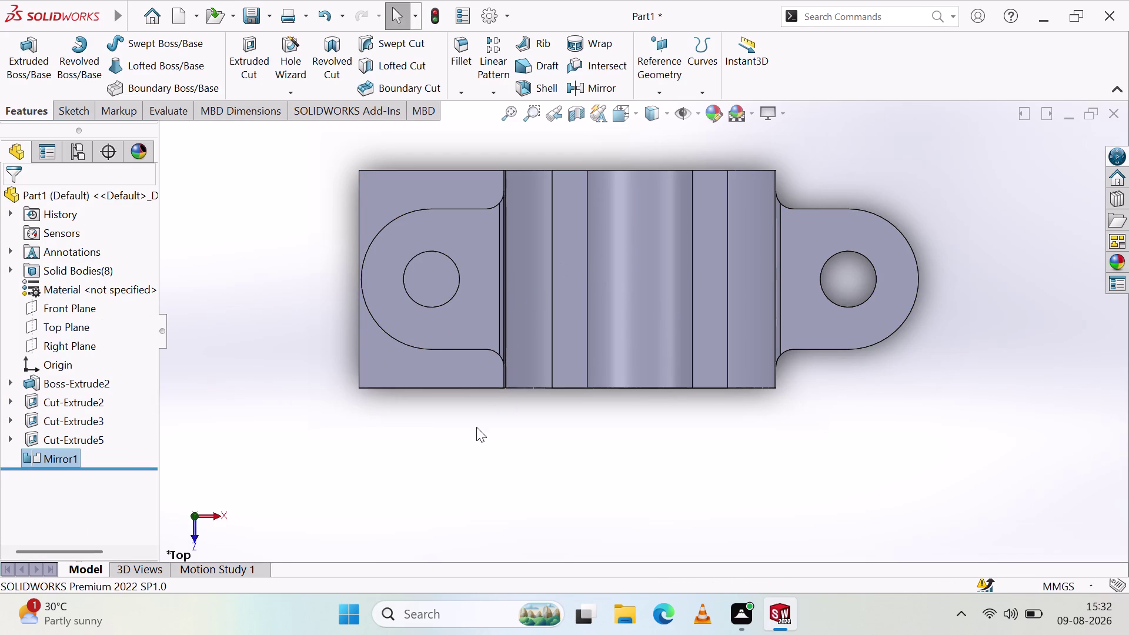
click(336, 73)
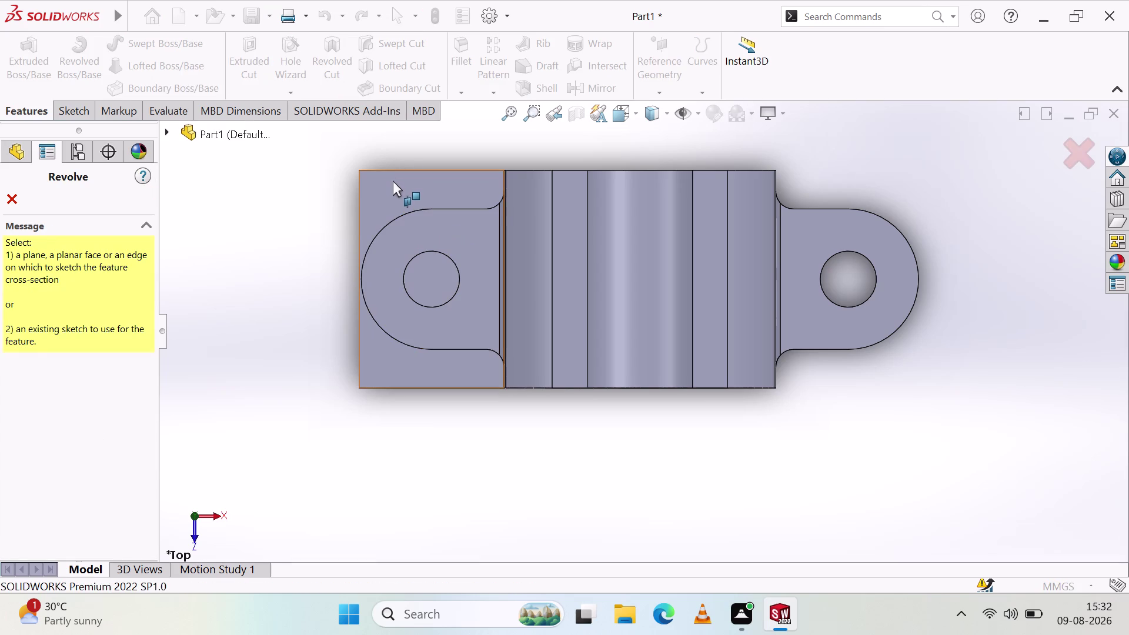
click(393, 182)
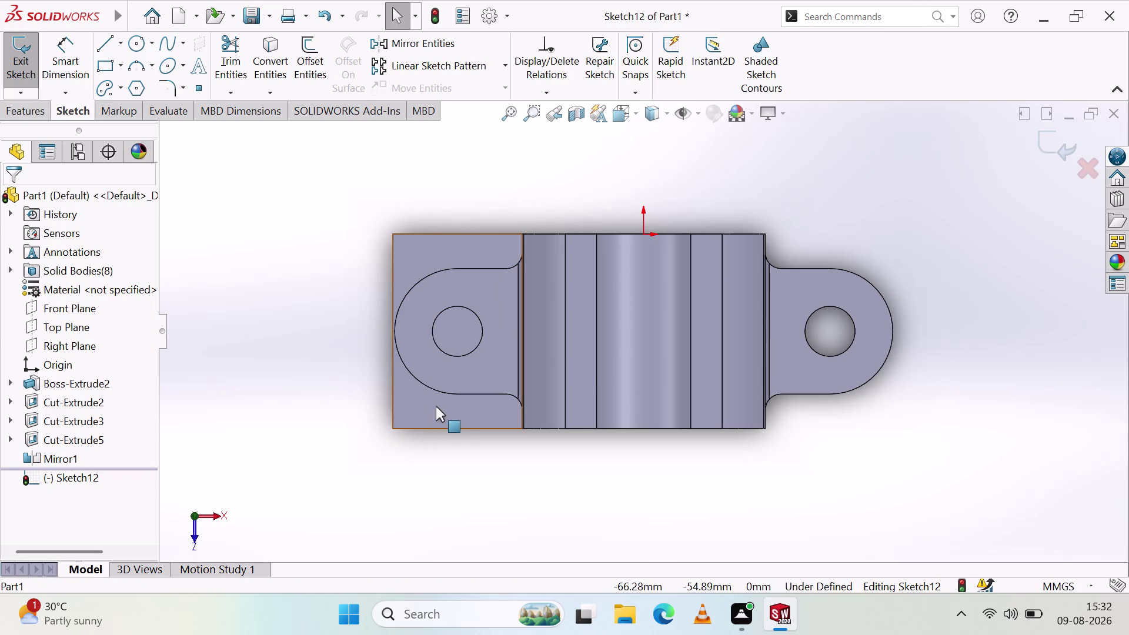
click(436, 407)
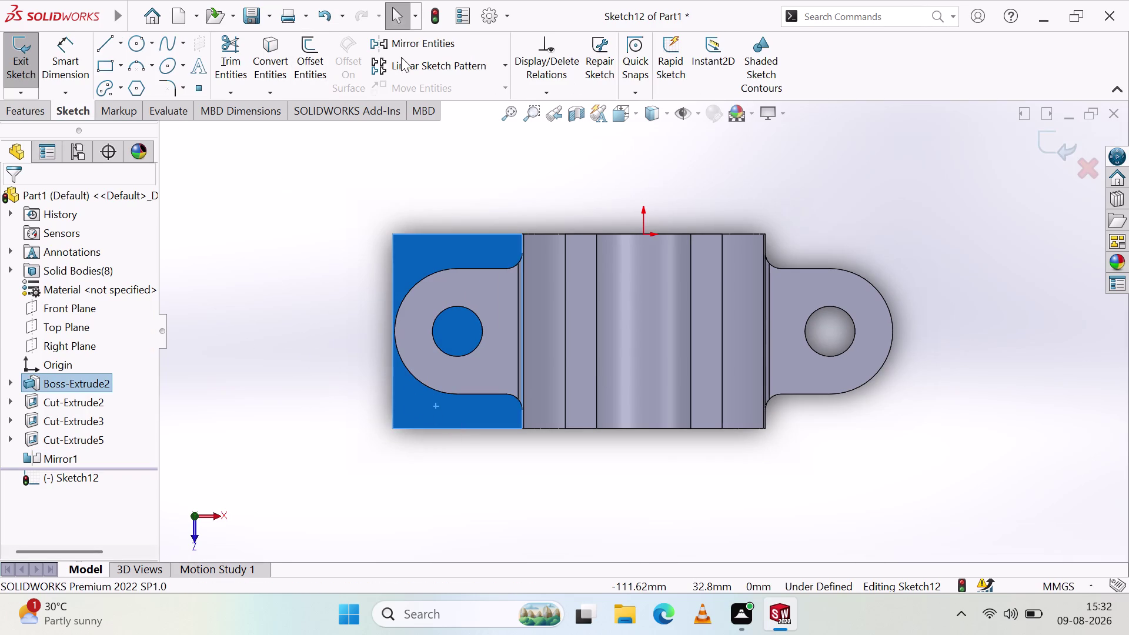
click(24, 110)
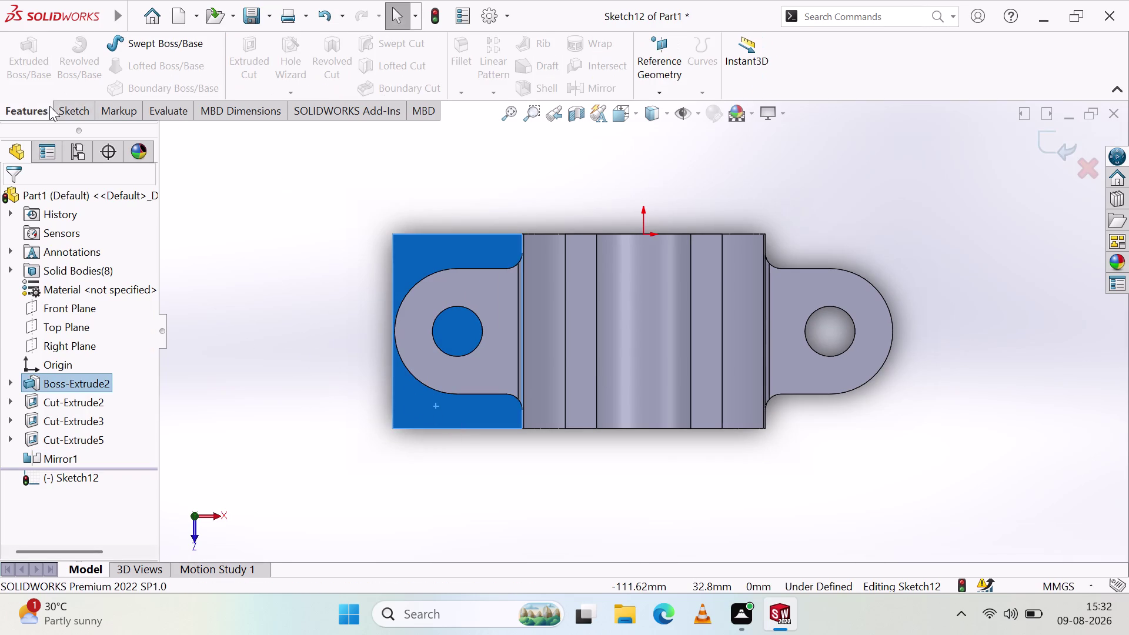
click(84, 115)
click(24, 74)
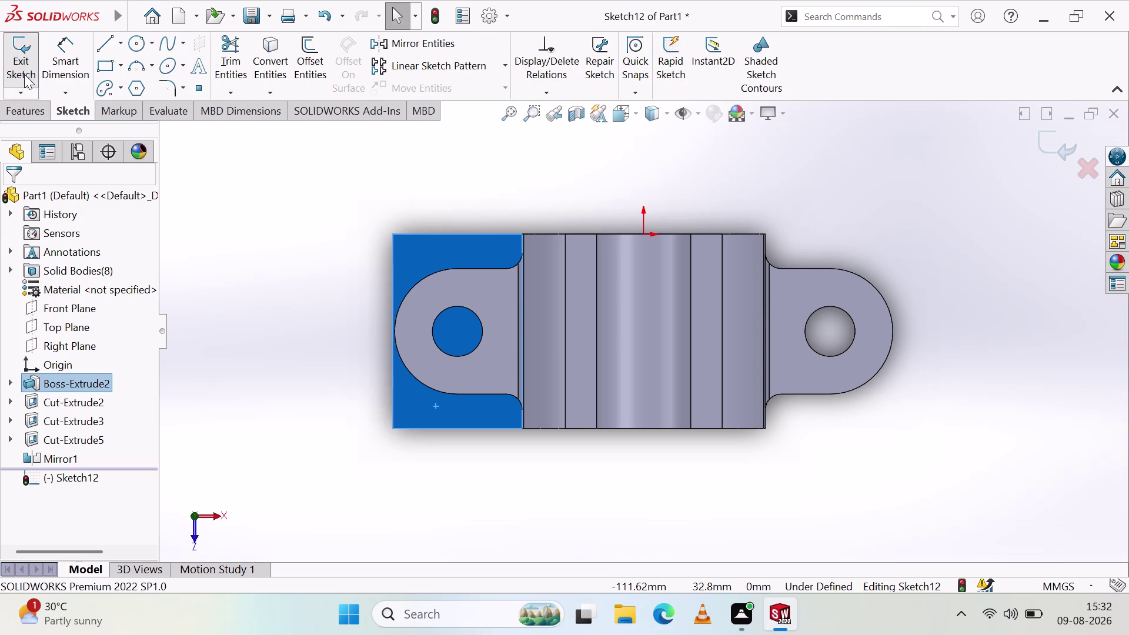
click(444, 402)
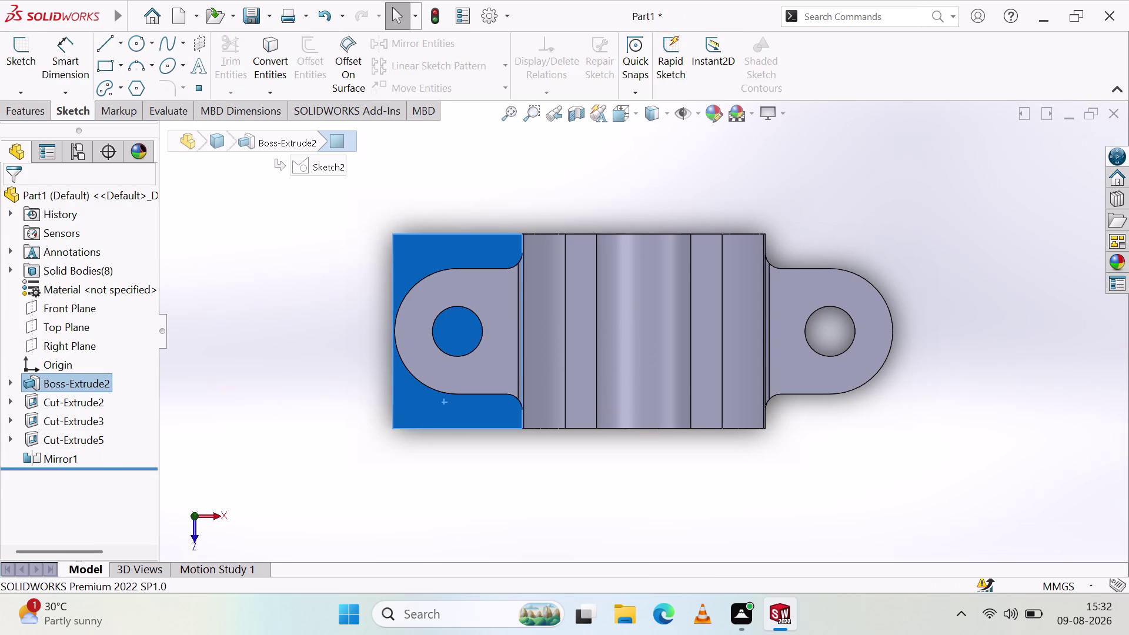
click(19, 114)
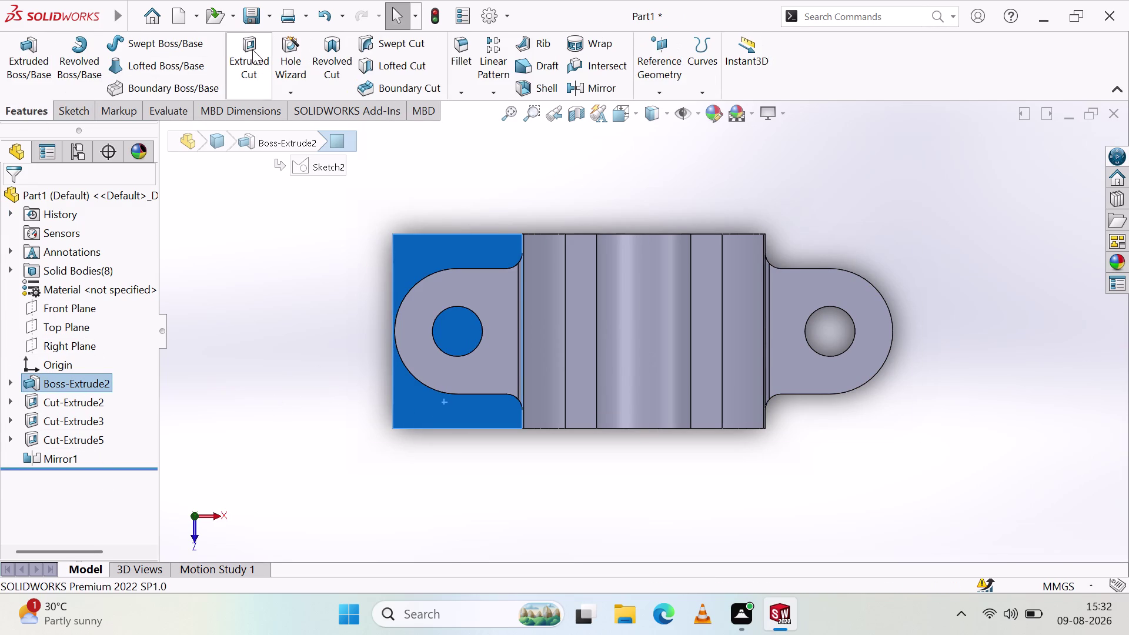
click(252, 50)
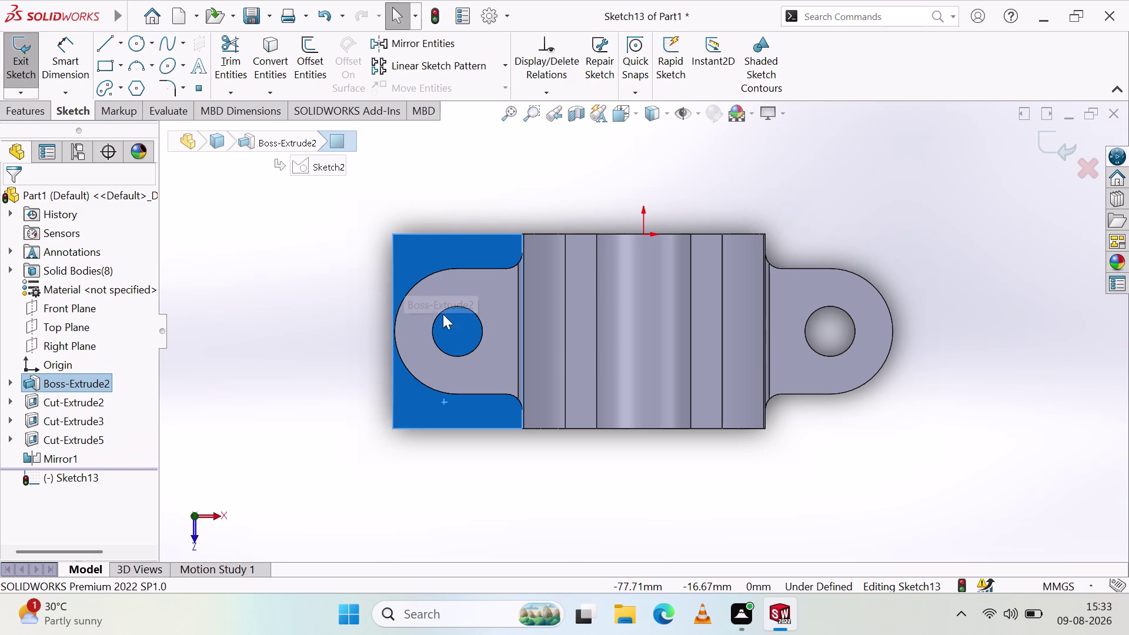
click(458, 333)
click(407, 250)
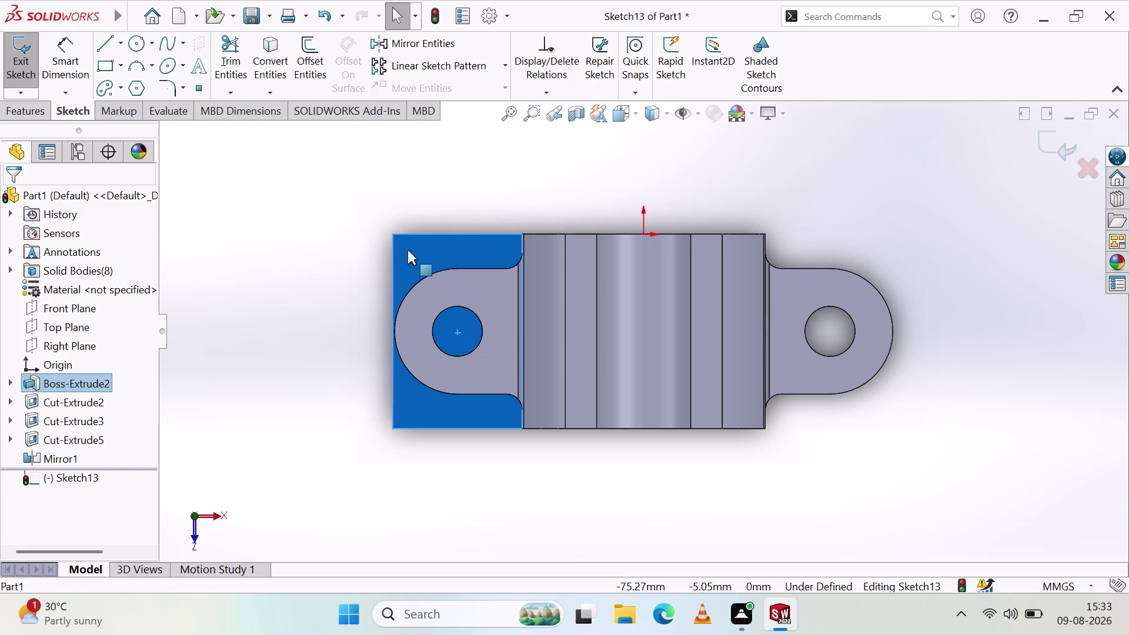
click(10, 74)
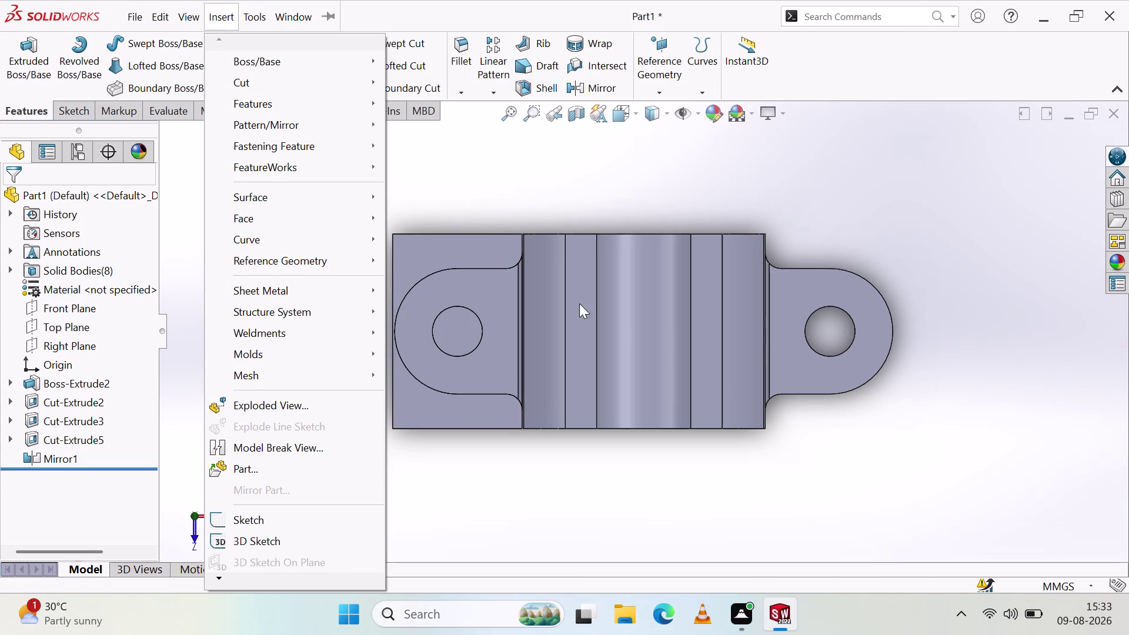
Cancel an Insert > Extrude and look over Cut-Extrude5 and Mirror1 in the tree.
click(739, 467)
click(253, 52)
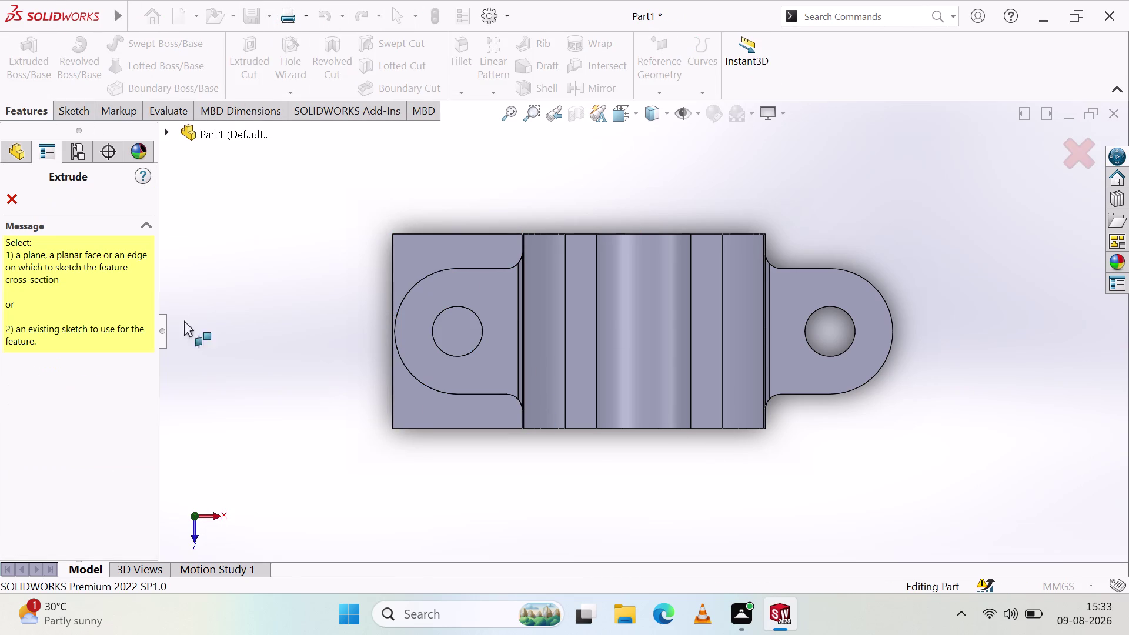
click(12, 198)
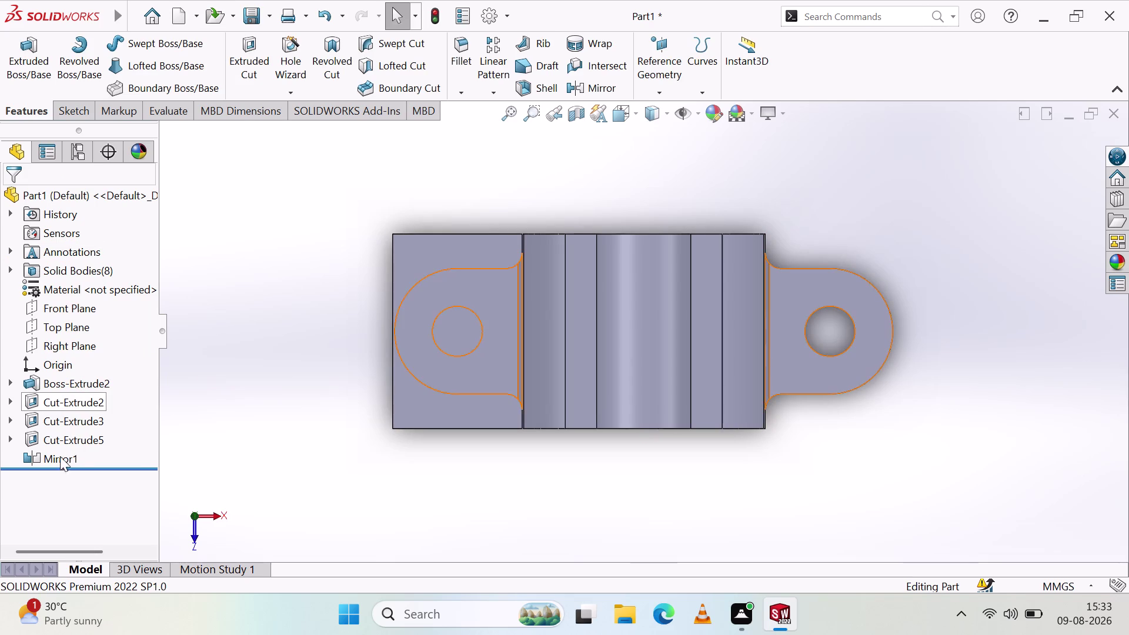
click(71, 445)
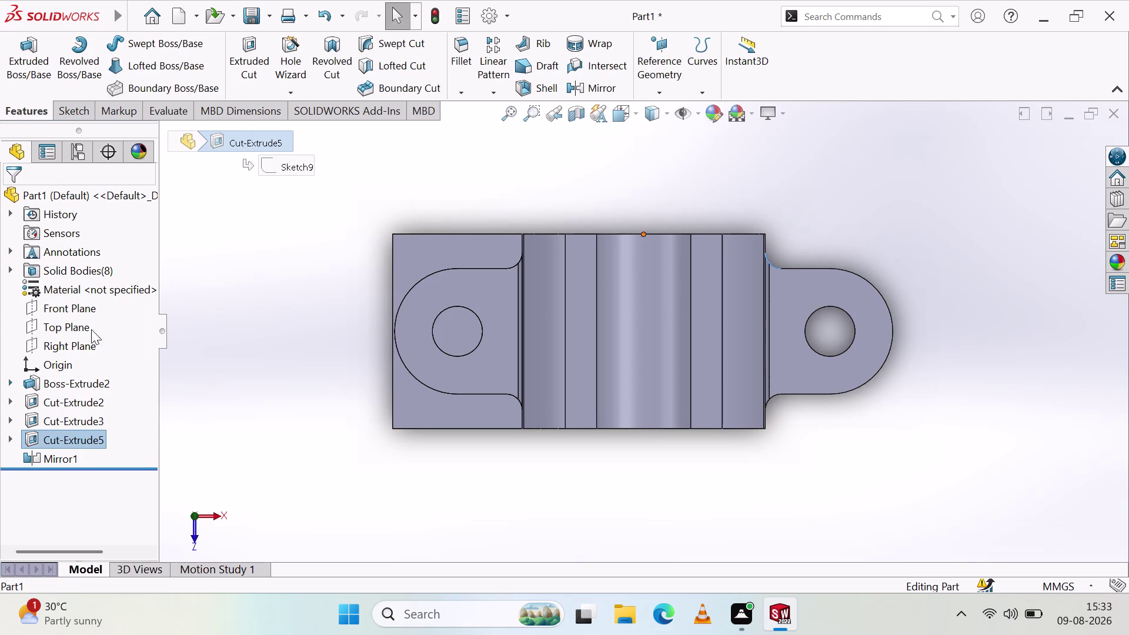
click(59, 470)
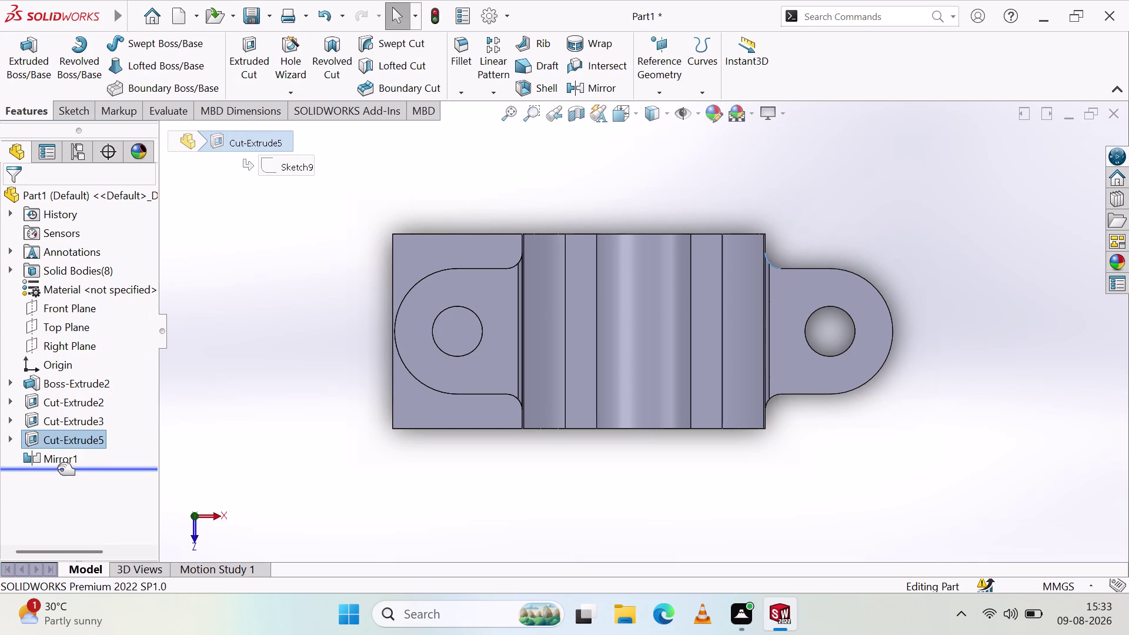
key(Escape)
click(64, 454)
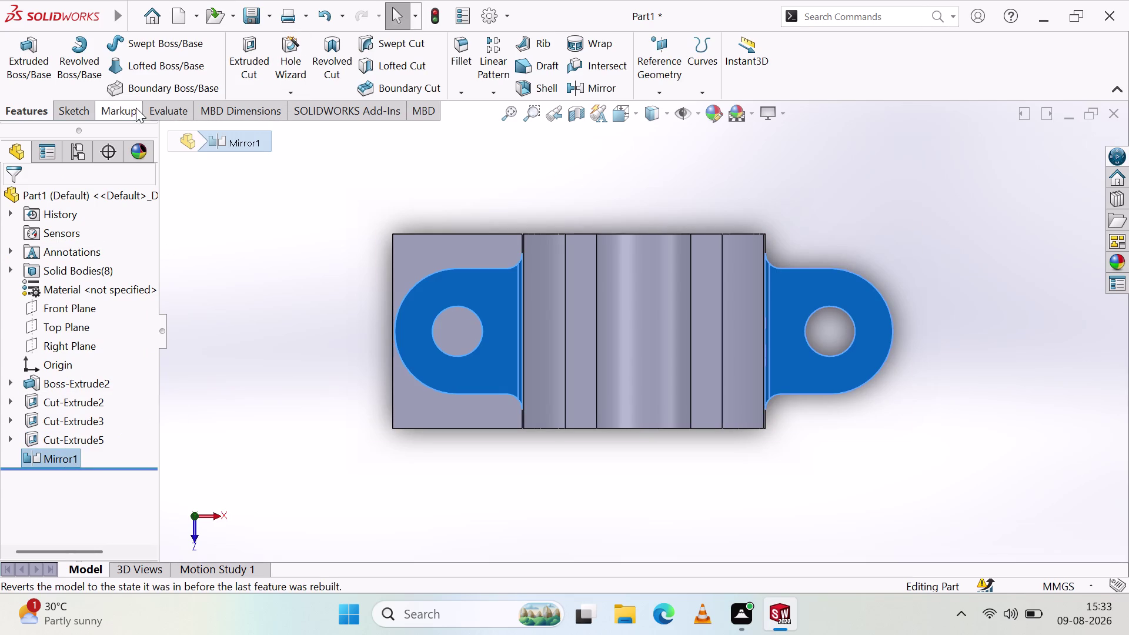
key(Escape)
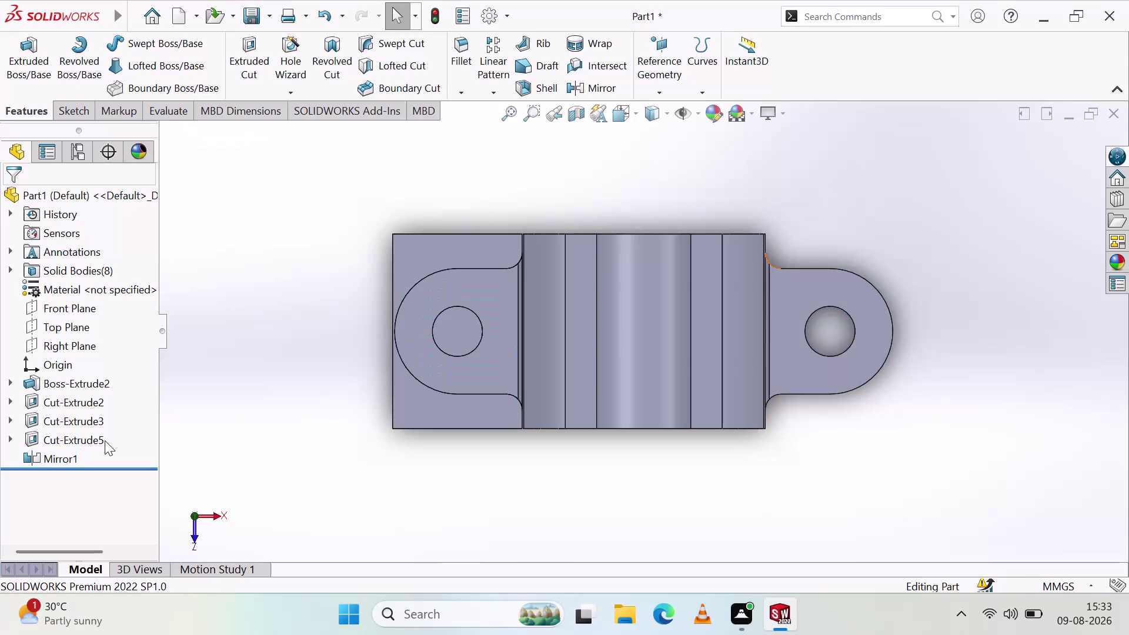
Open an Extruded Cut sketch on the left flat pad face.
click(99, 439)
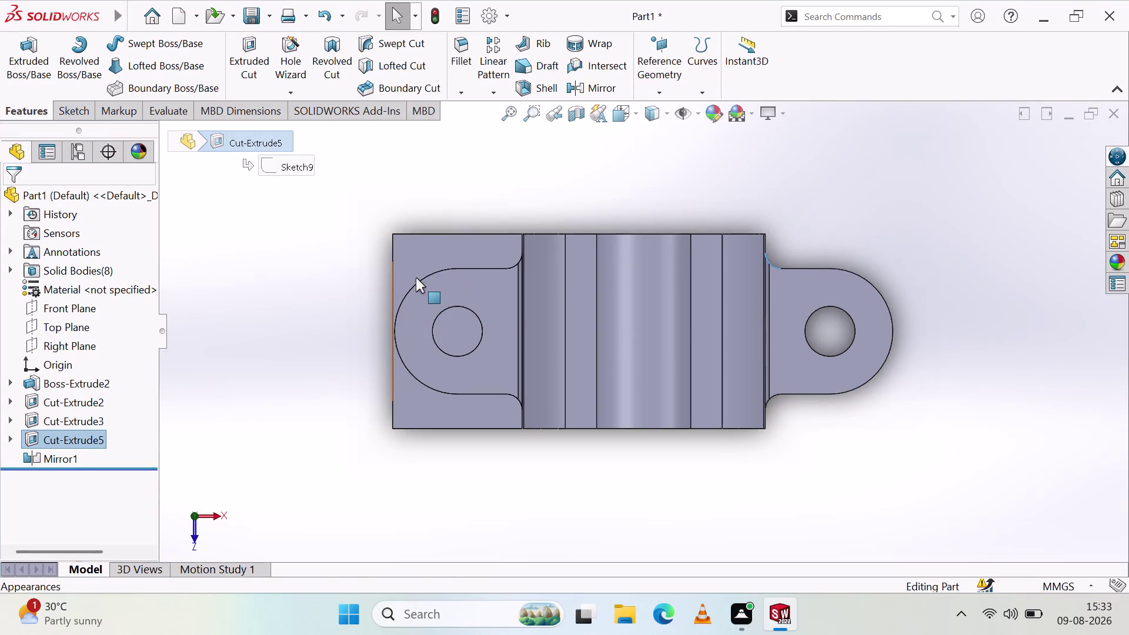
click(405, 257)
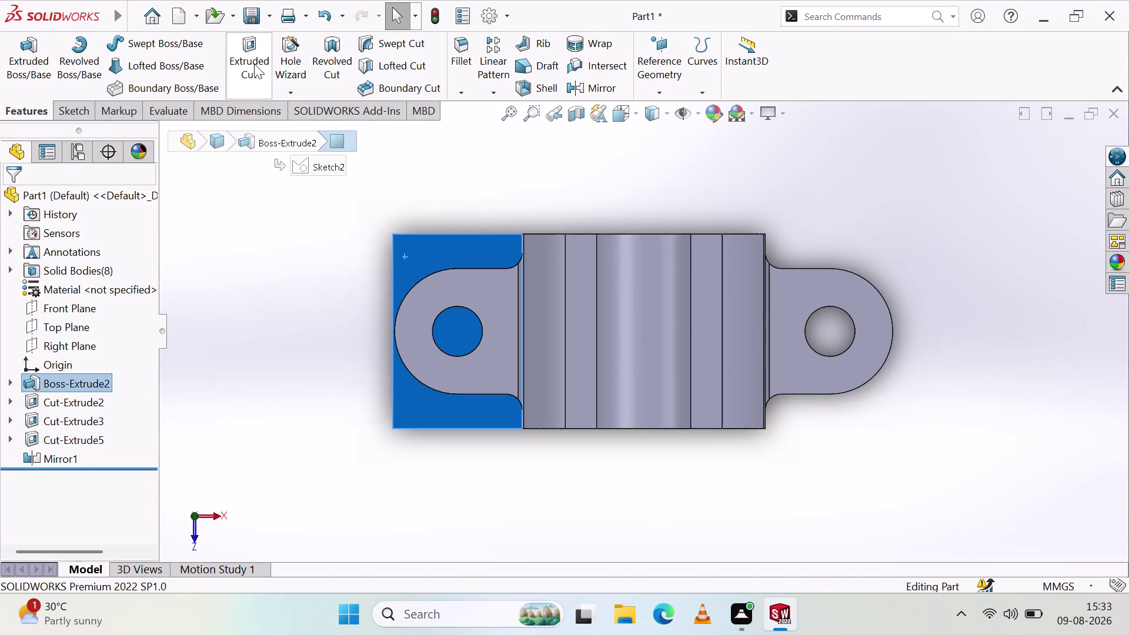
click(254, 64)
Orbit and zoom around the bracket to inspect the pads from several angles.
middle_drag(495, 345, 496, 270)
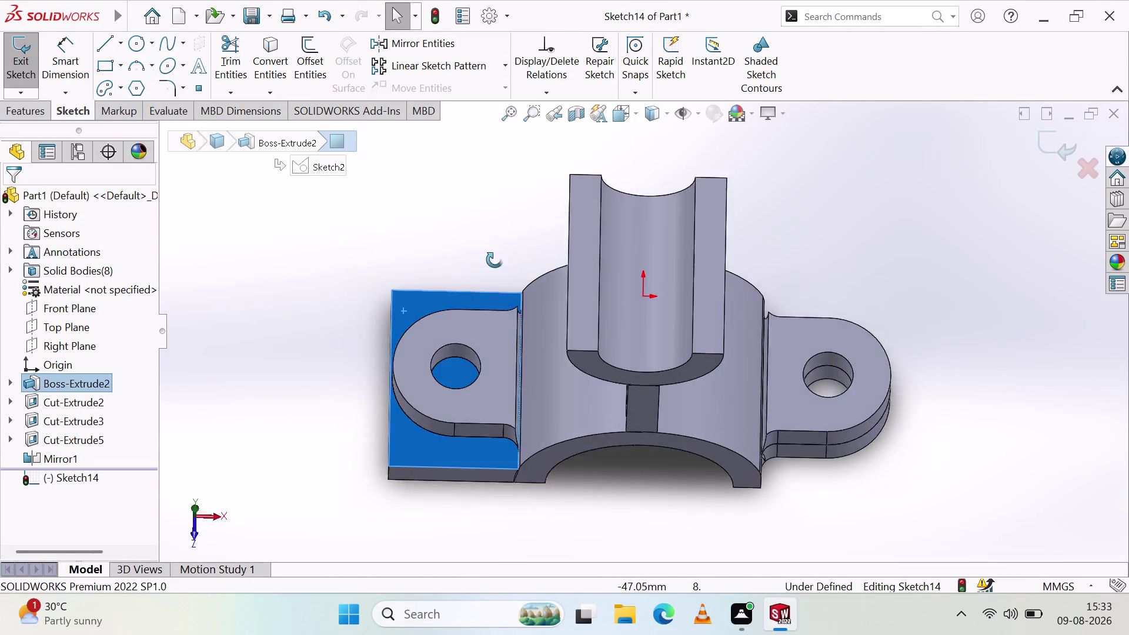
middle_drag(496, 270, 602, 91)
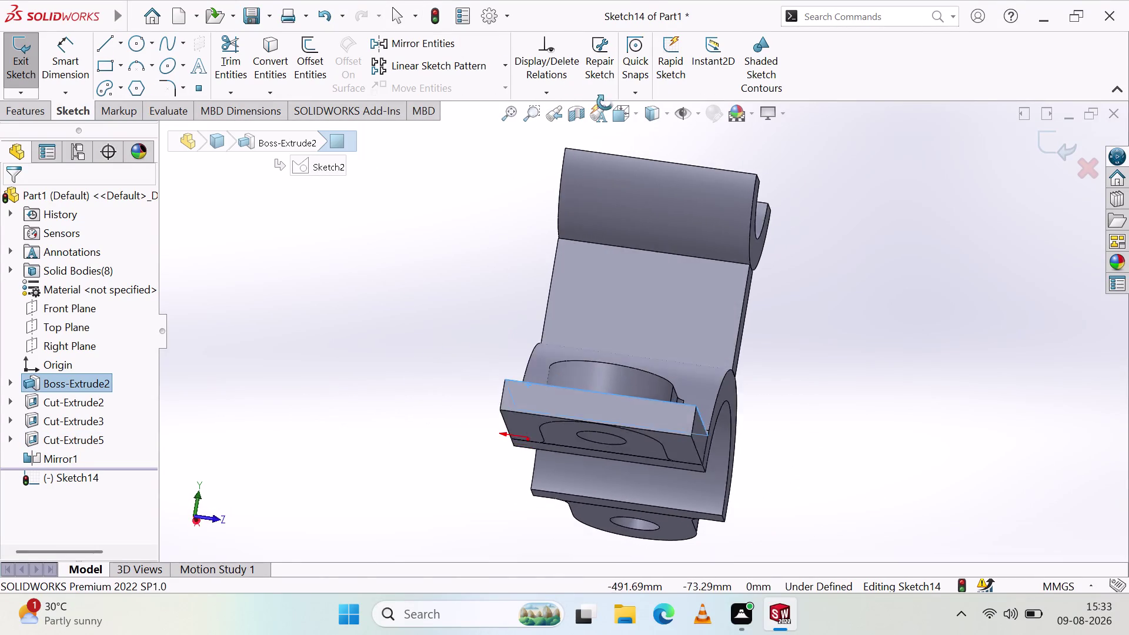
middle_drag(602, 91, 732, 145)
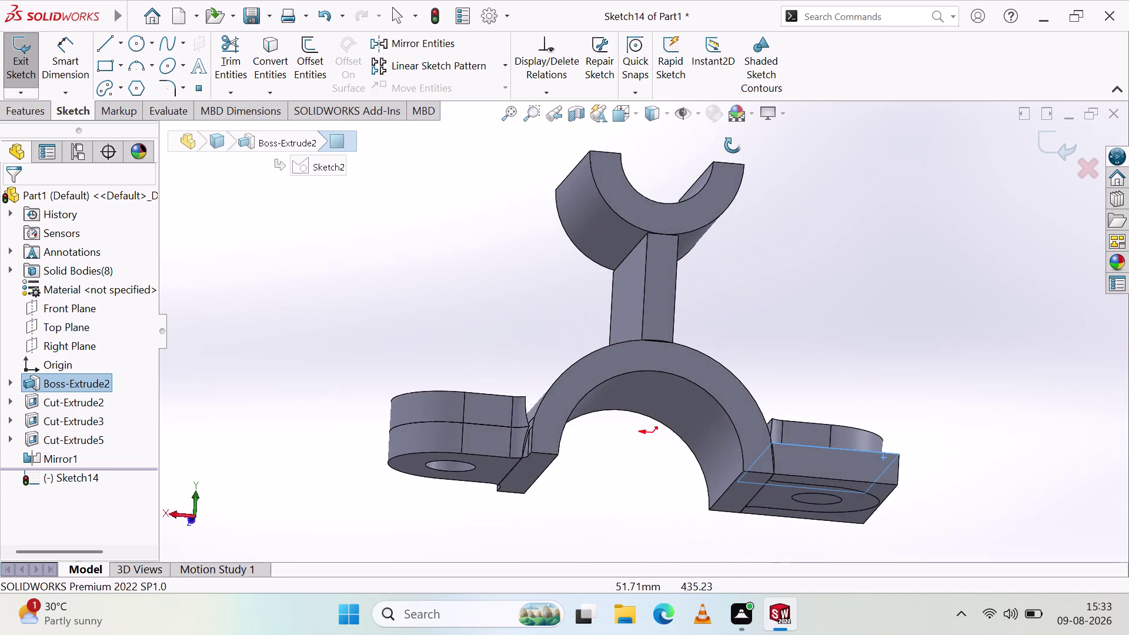
middle_drag(732, 145, 492, 468)
scroll(up, 3)
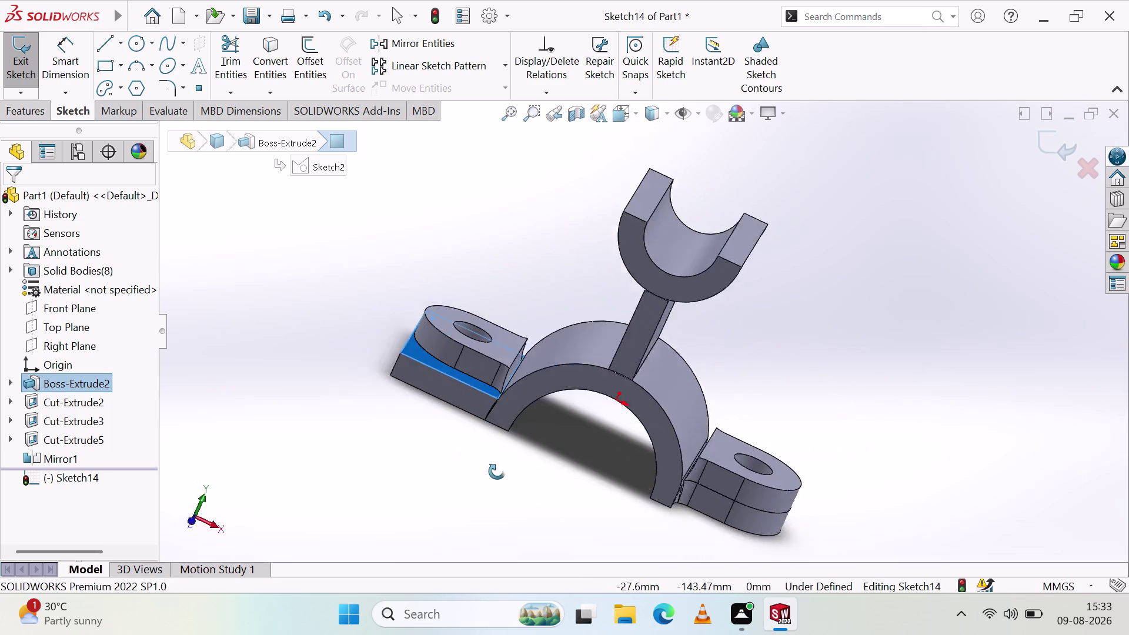
middle_drag(492, 468, 510, 398)
scroll(up, 3)
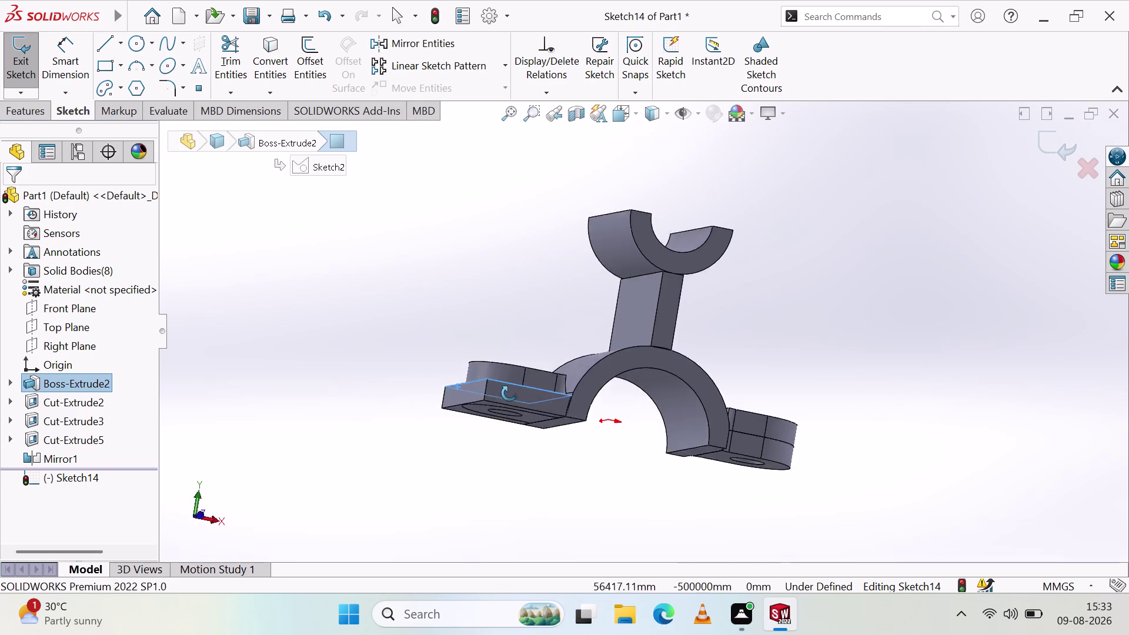
middle_drag(511, 398, 474, 433)
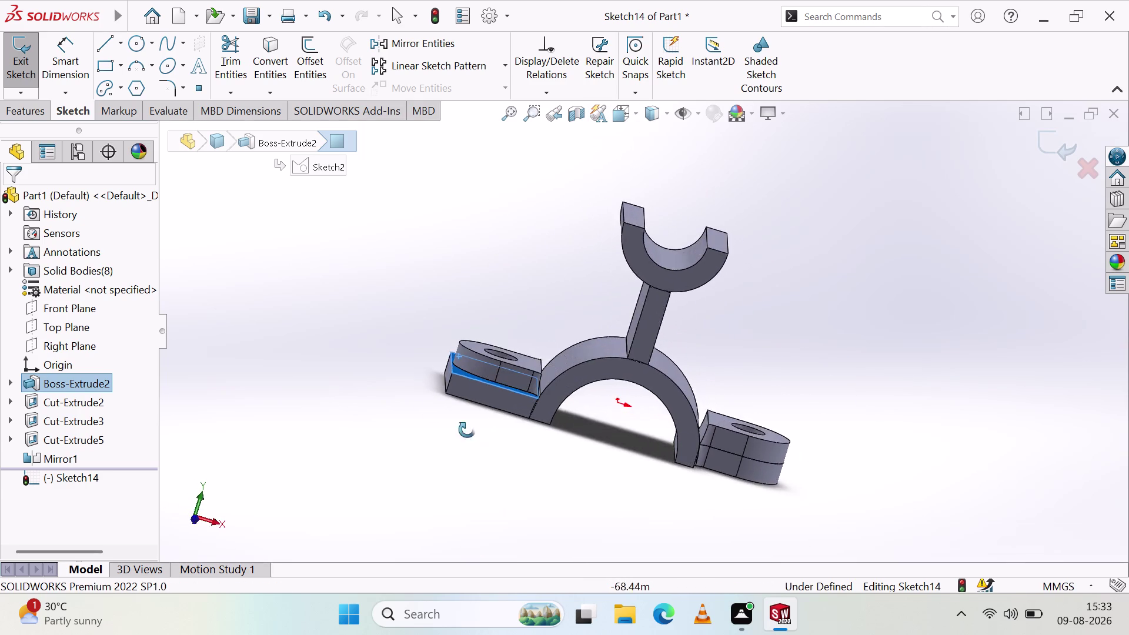
middle_drag(474, 433, 338, 323)
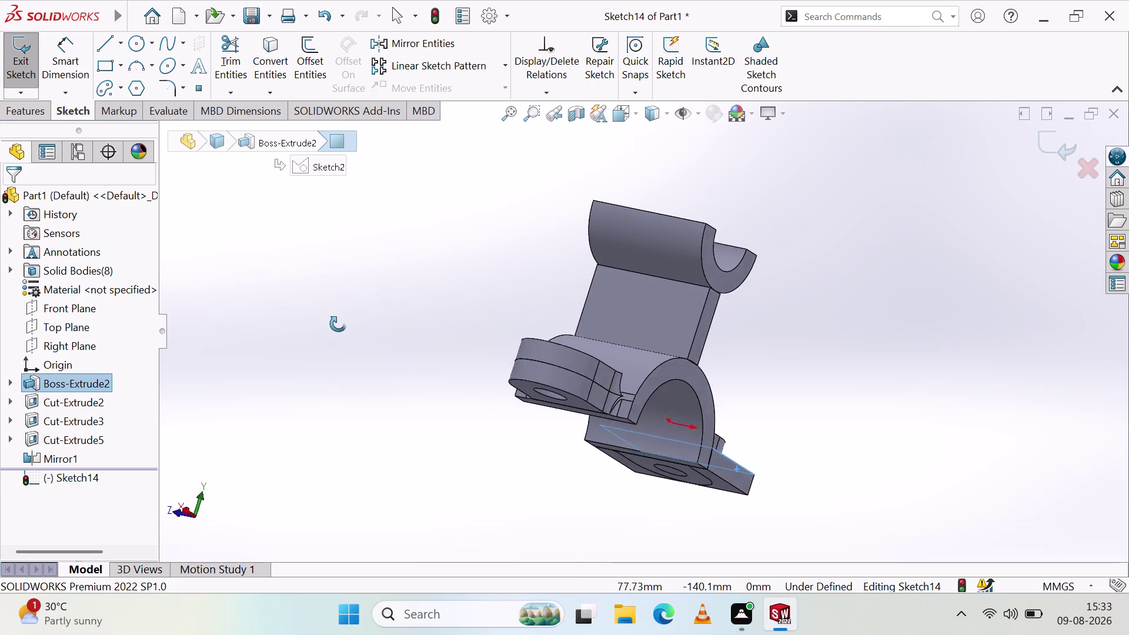
middle_drag(338, 323, 492, 381)
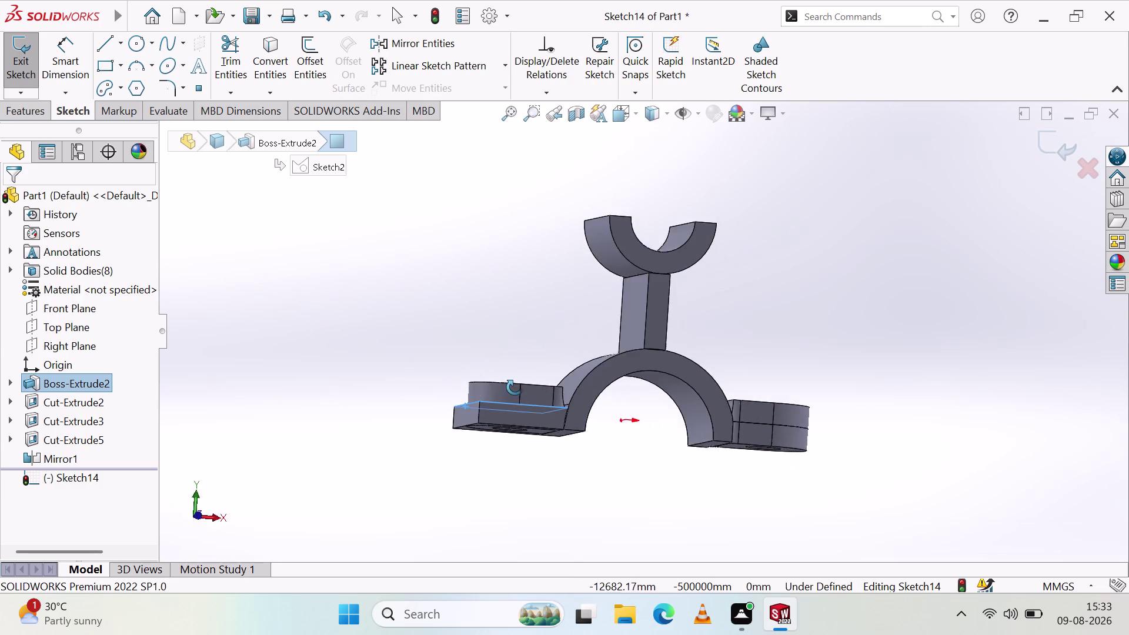
middle_drag(492, 381, 466, 396)
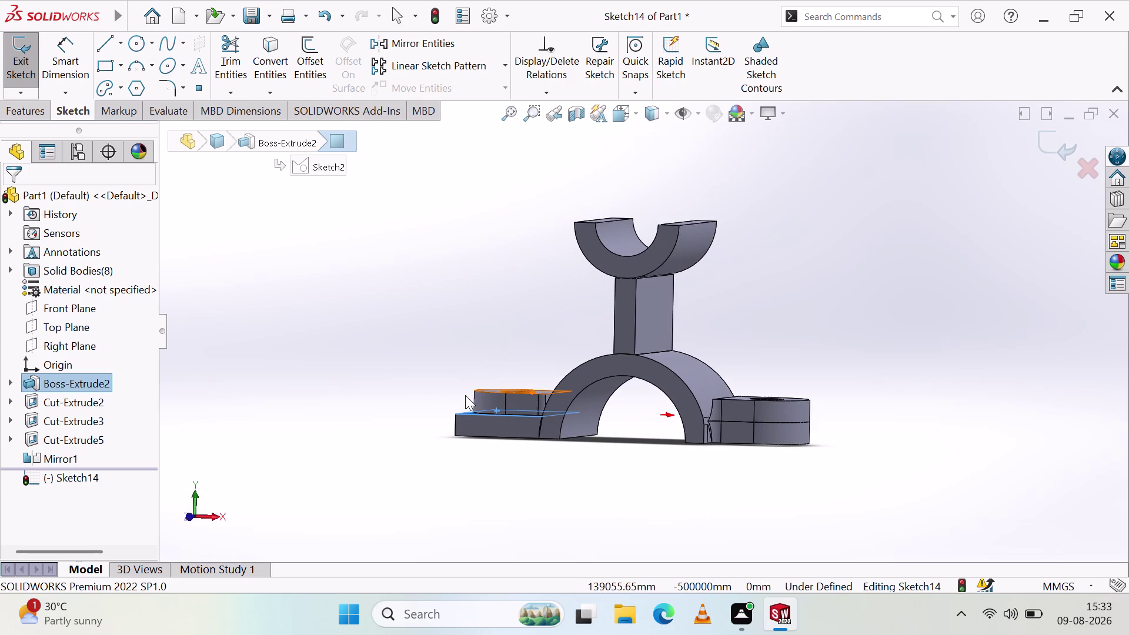
Exit Sketch14 and undo it so the feature tree ends with Mirror1.
key(Escape)
key(ctrl+z)
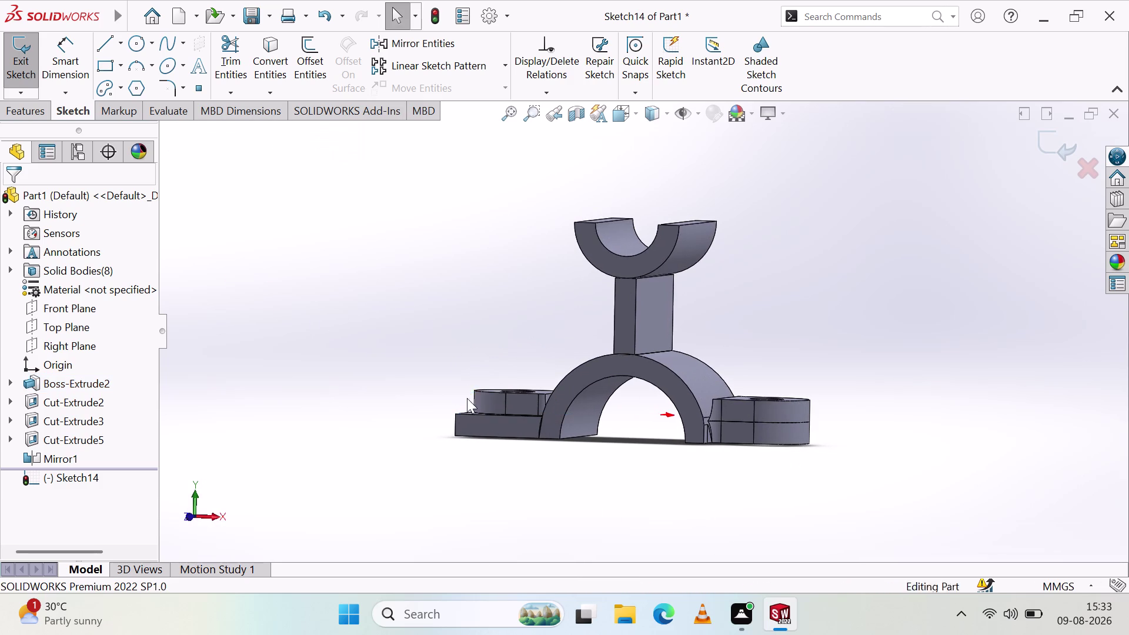
key(ctrl+z)
key(ctrl+z)
middle_drag(567, 407, 547, 272)
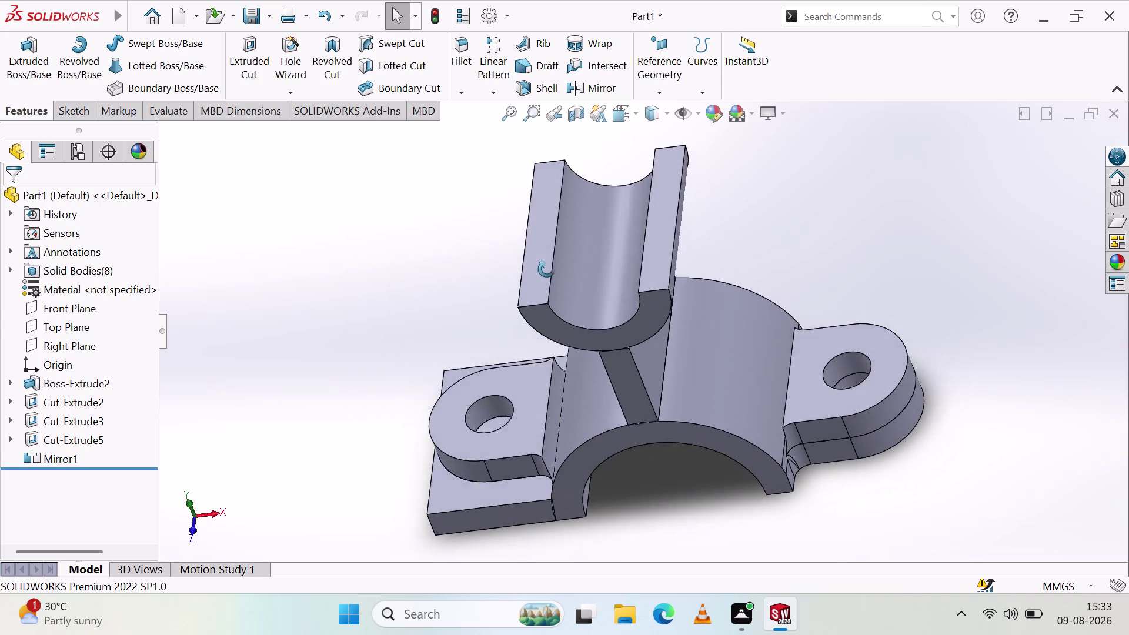
Undo Mirror1 and view the one-sided bracket from the flat pad's side.
middle_drag(547, 273, 538, 201)
key(ctrl+z)
scroll(up, 3)
middle_drag(592, 312, 592, 310)
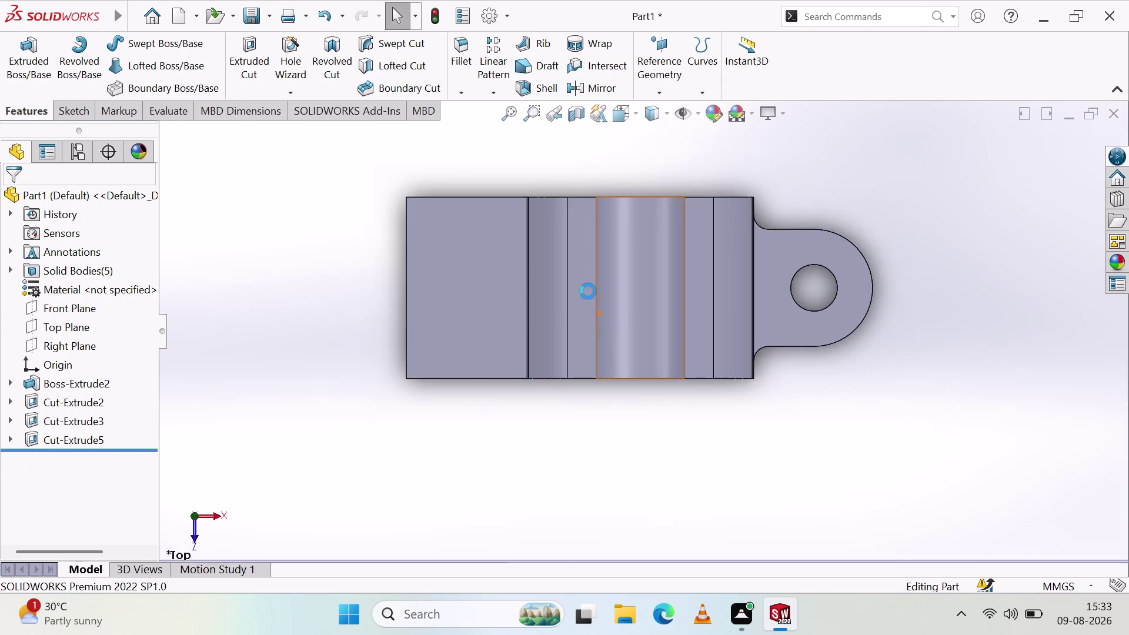
middle_drag(592, 310, 560, 105)
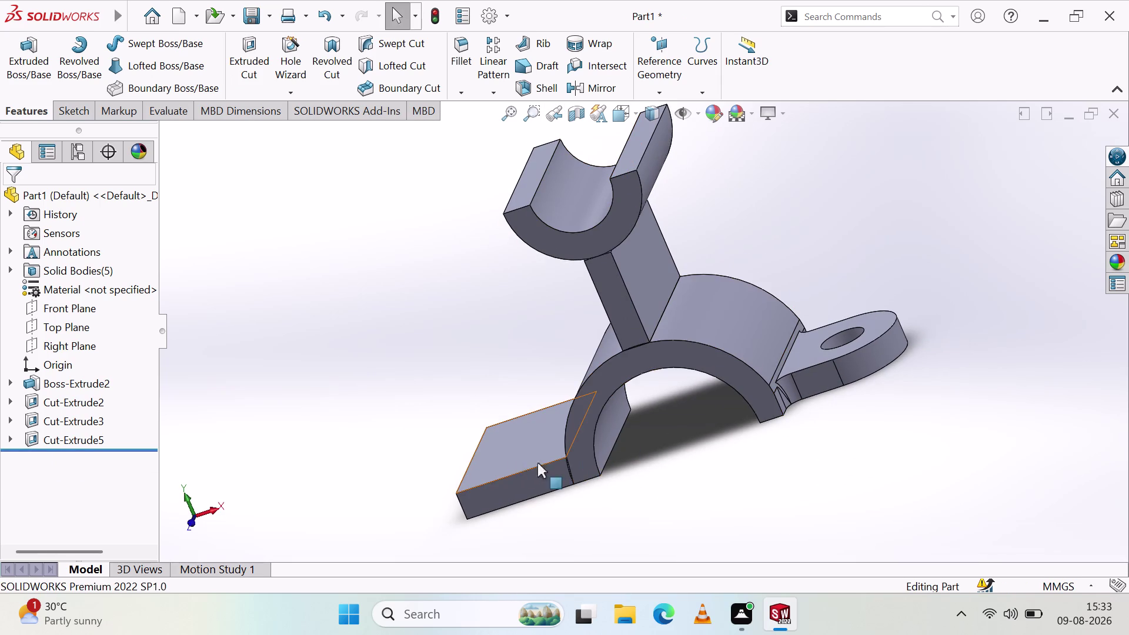
middle_drag(562, 476, 617, 522)
Delete the flat pad's extrusion with its children, then undo to restore it.
click(474, 442)
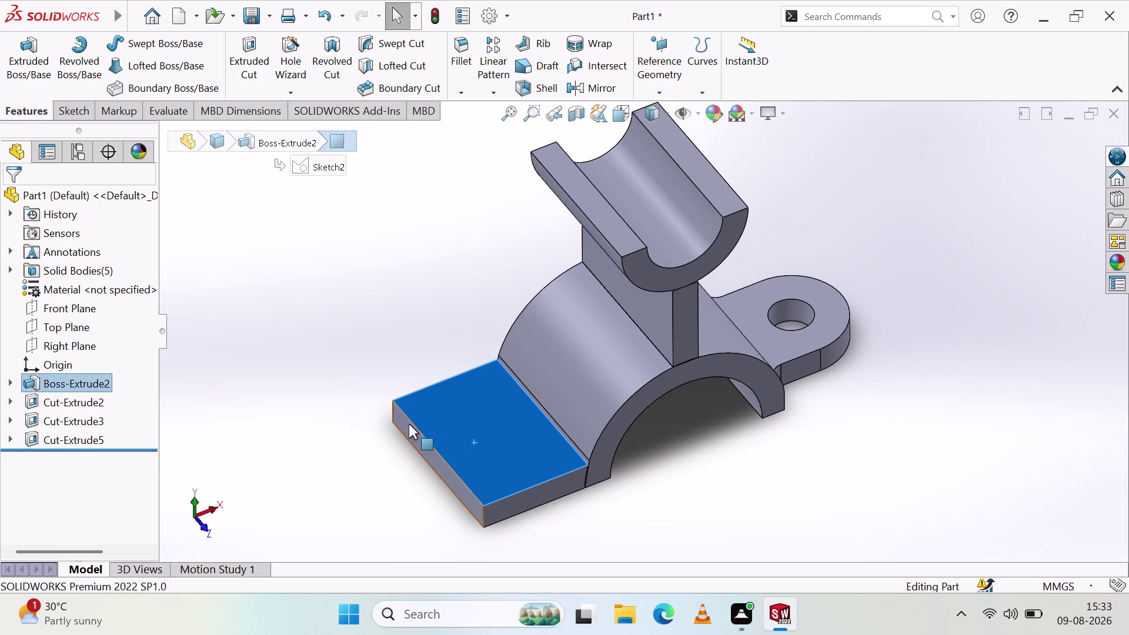
key(Delete)
click(678, 114)
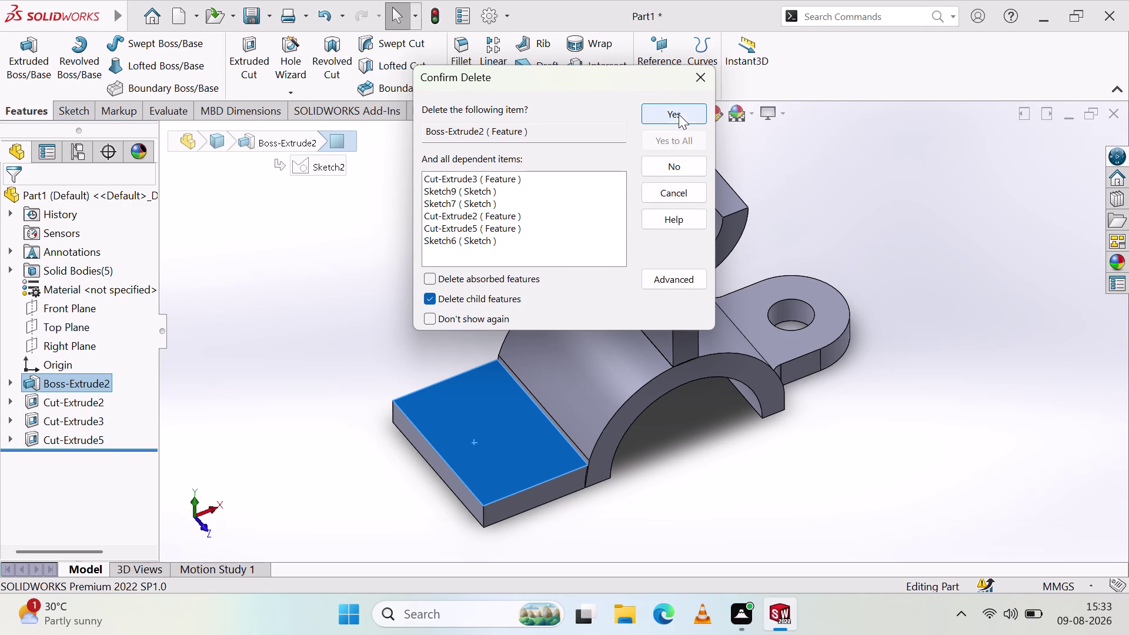
scroll(up, 3)
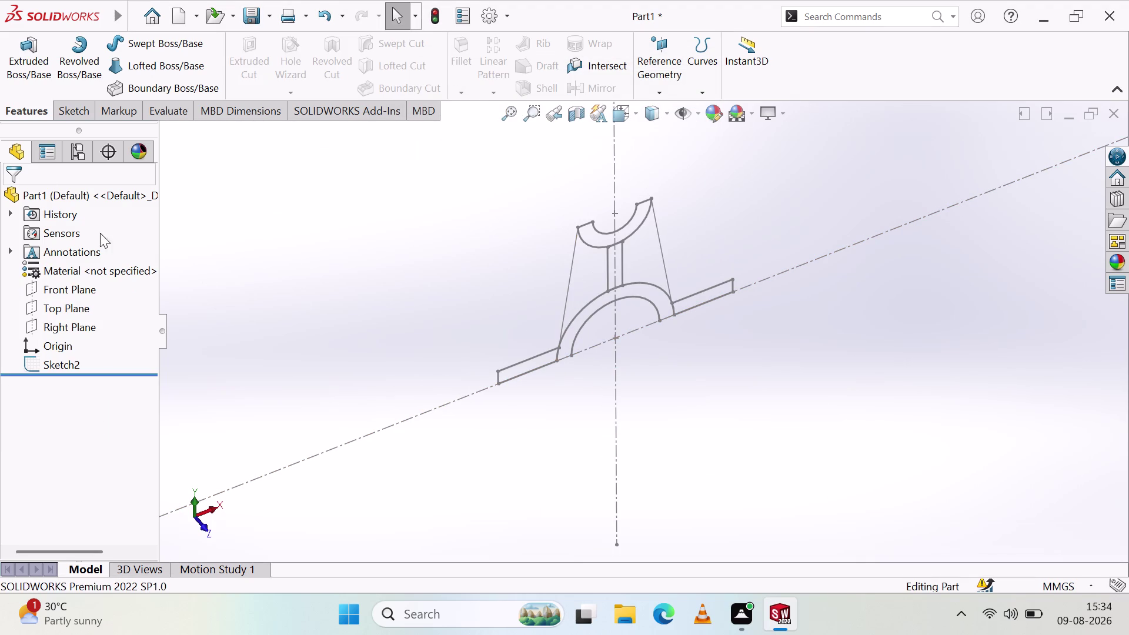
click(26, 108)
key(ctrl+z)
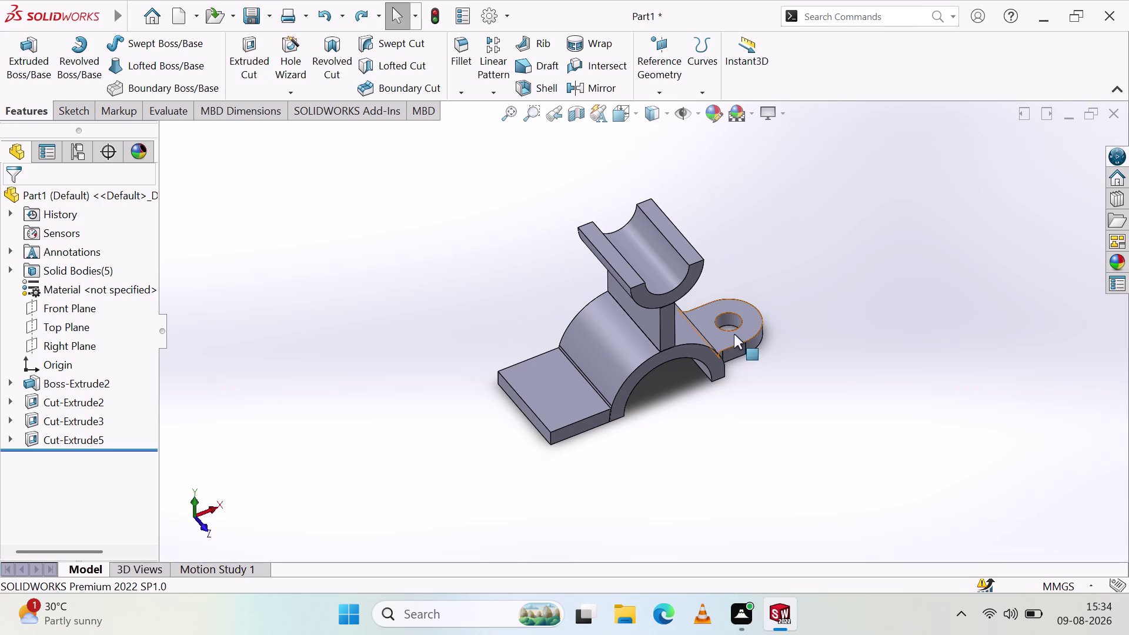
middle_drag(734, 338, 720, 364)
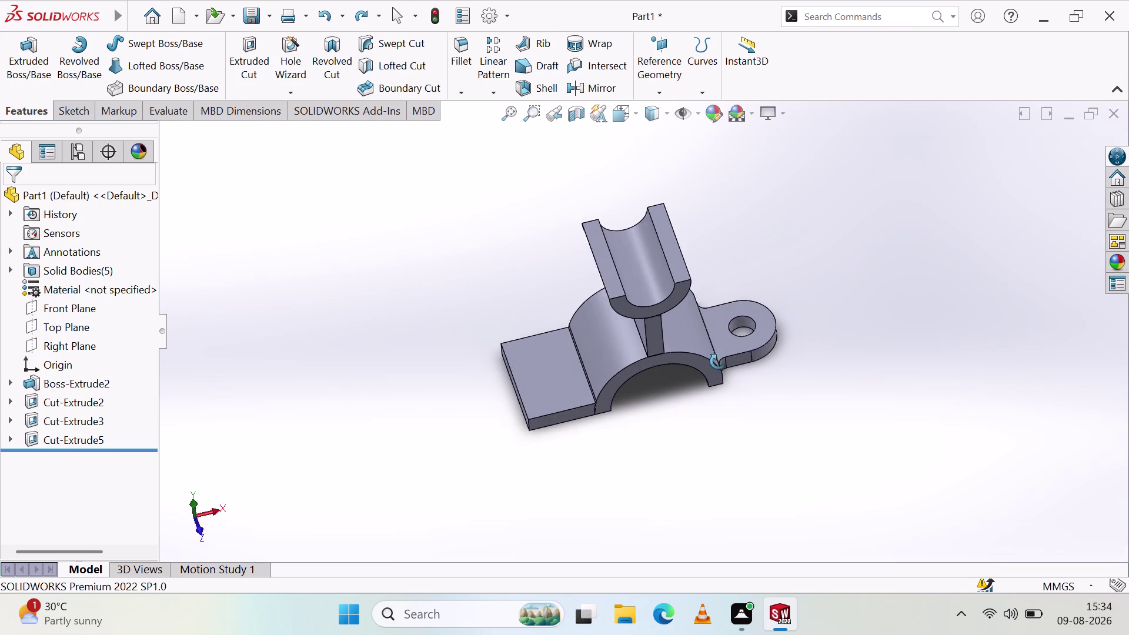
middle_drag(721, 364, 677, 511)
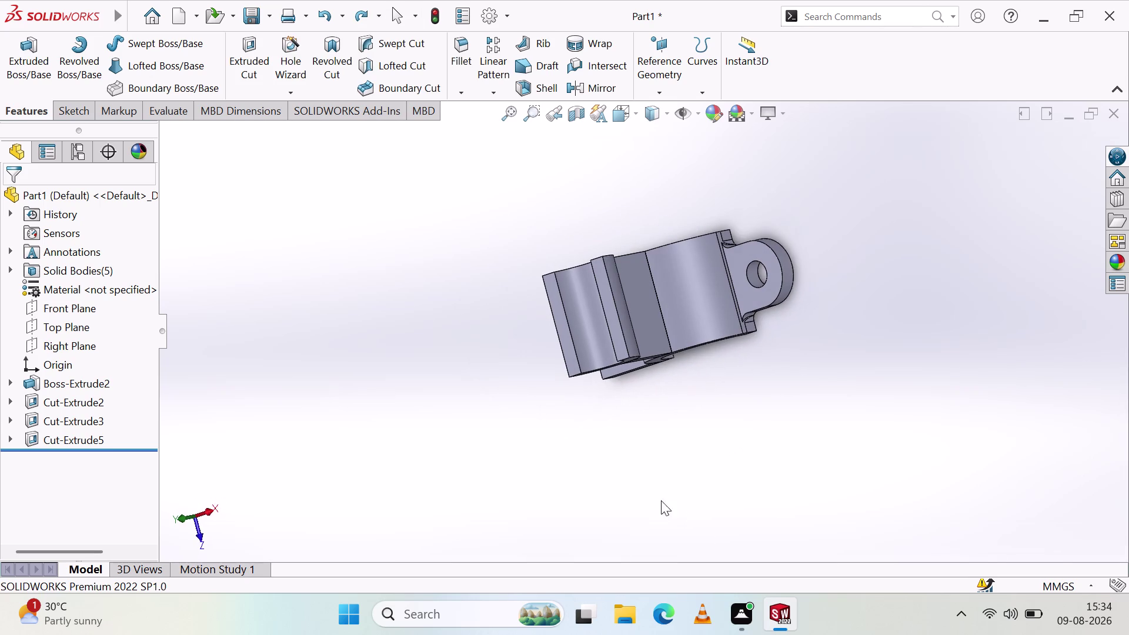
Show Right, Front, then Top views and start a new sketch.
click(208, 513)
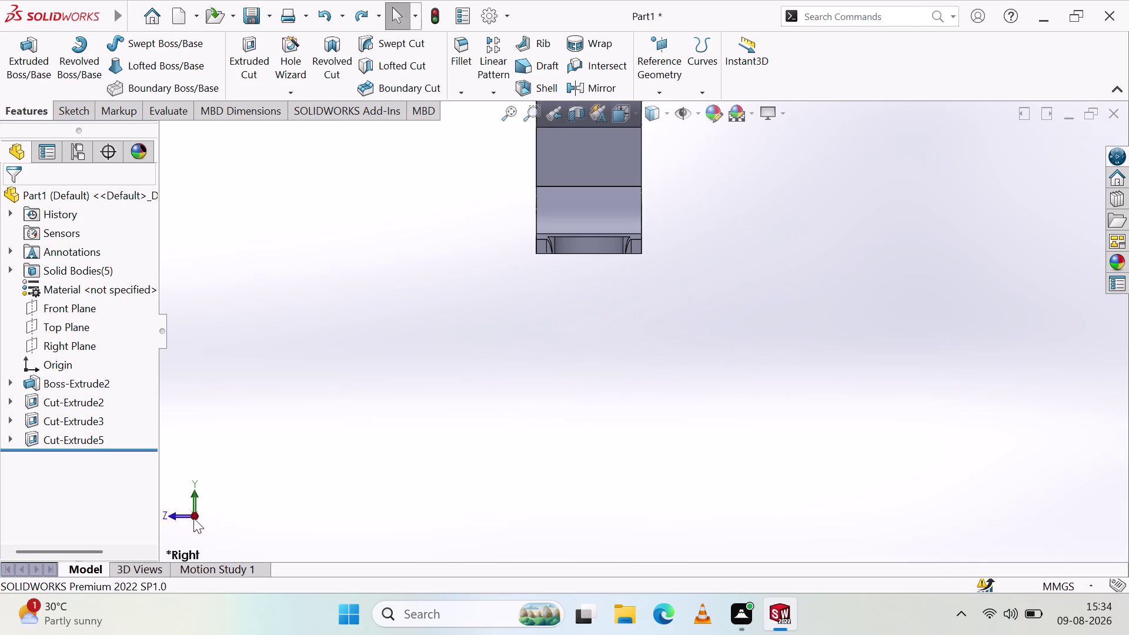
click(167, 518)
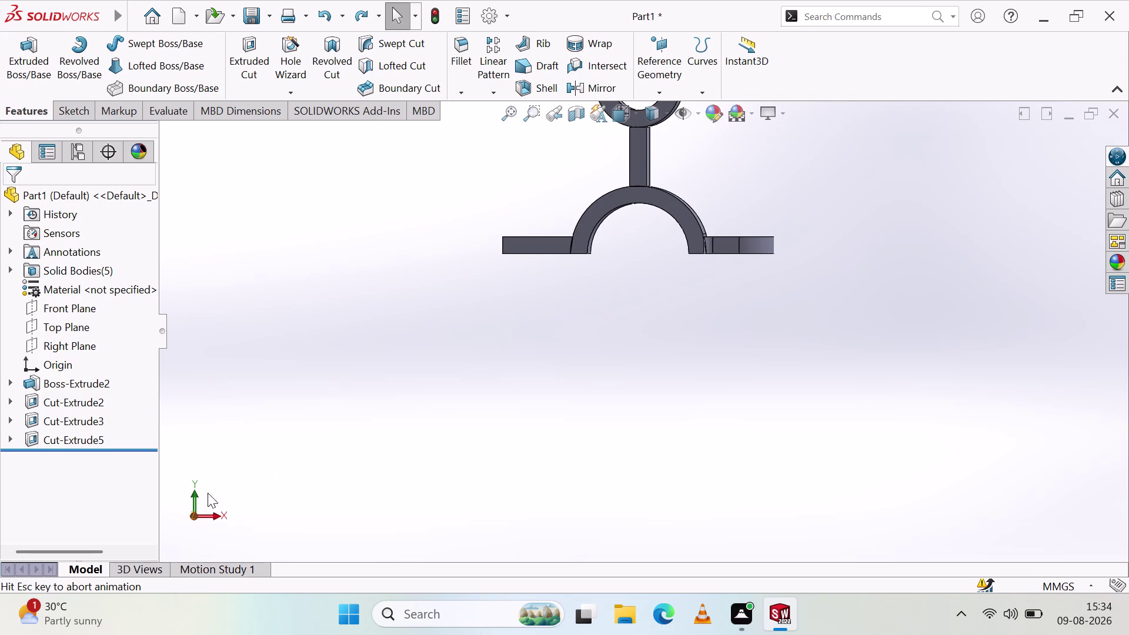
click(196, 493)
scroll(down, 3)
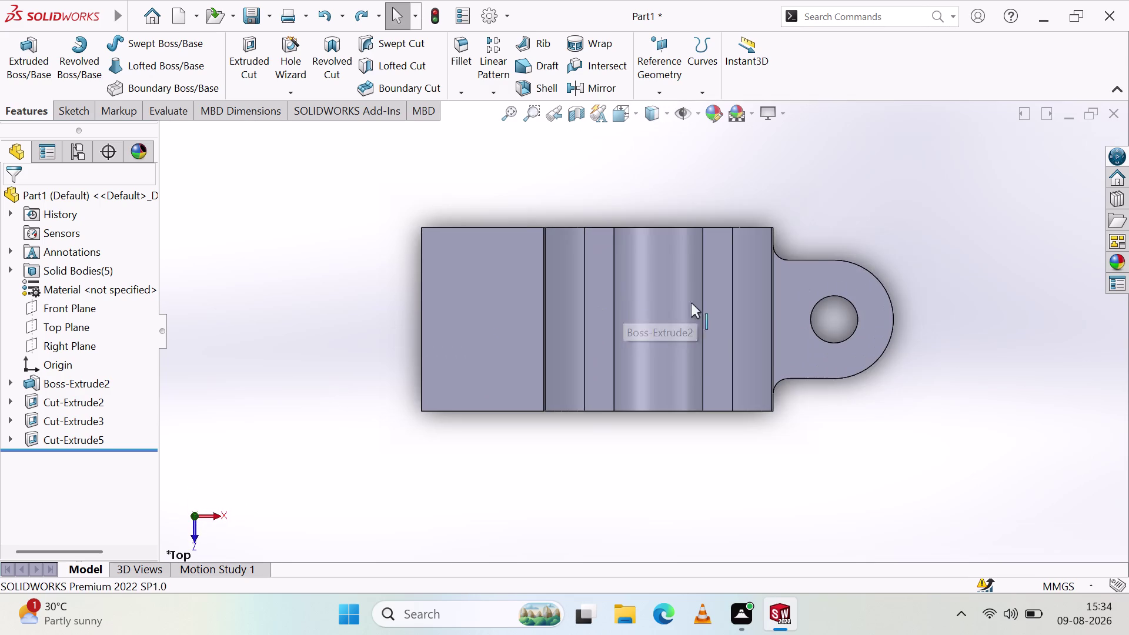
scroll(down, 3)
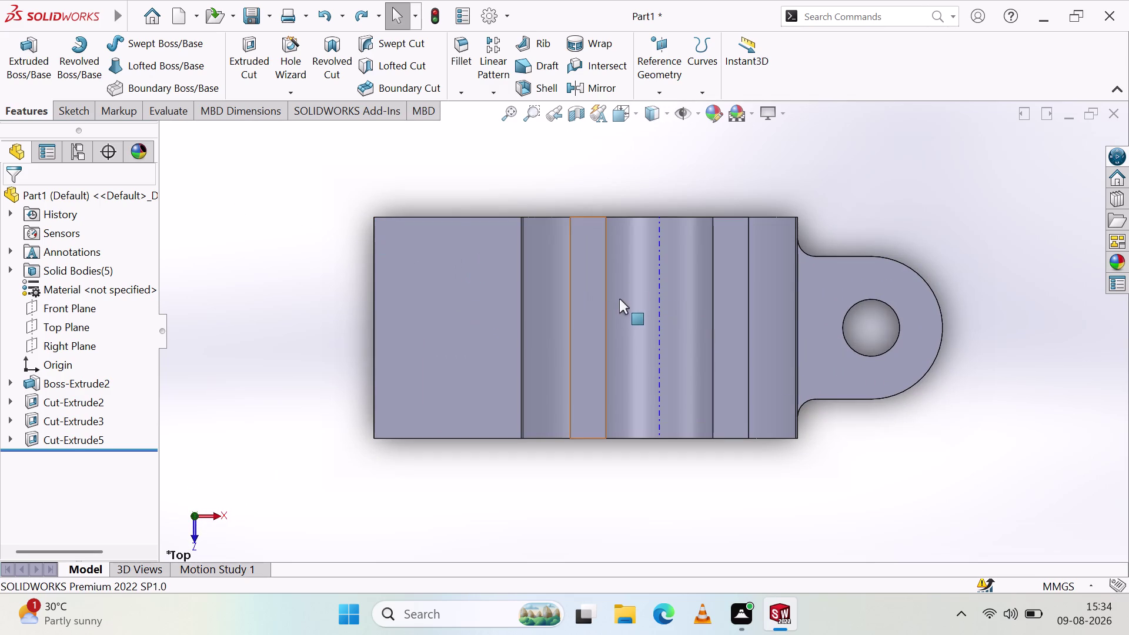
scroll(down, 3)
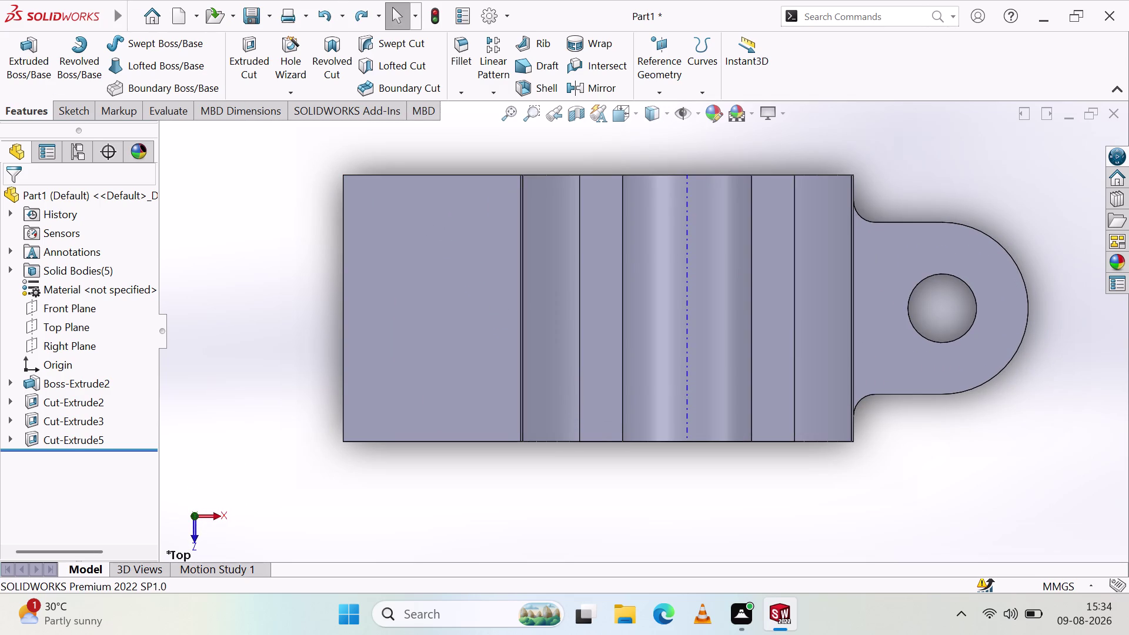
click(86, 110)
click(2, 67)
click(5, 62)
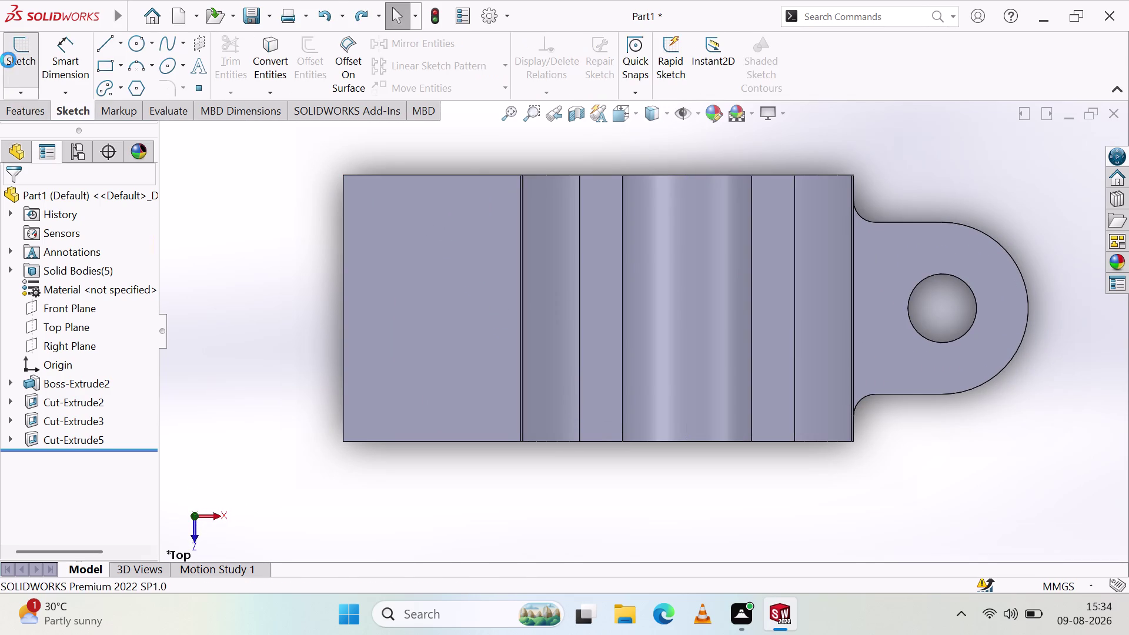
Sketch a first line from the pad's upper edge to its lower edge.
drag(376, 306, 382, 310)
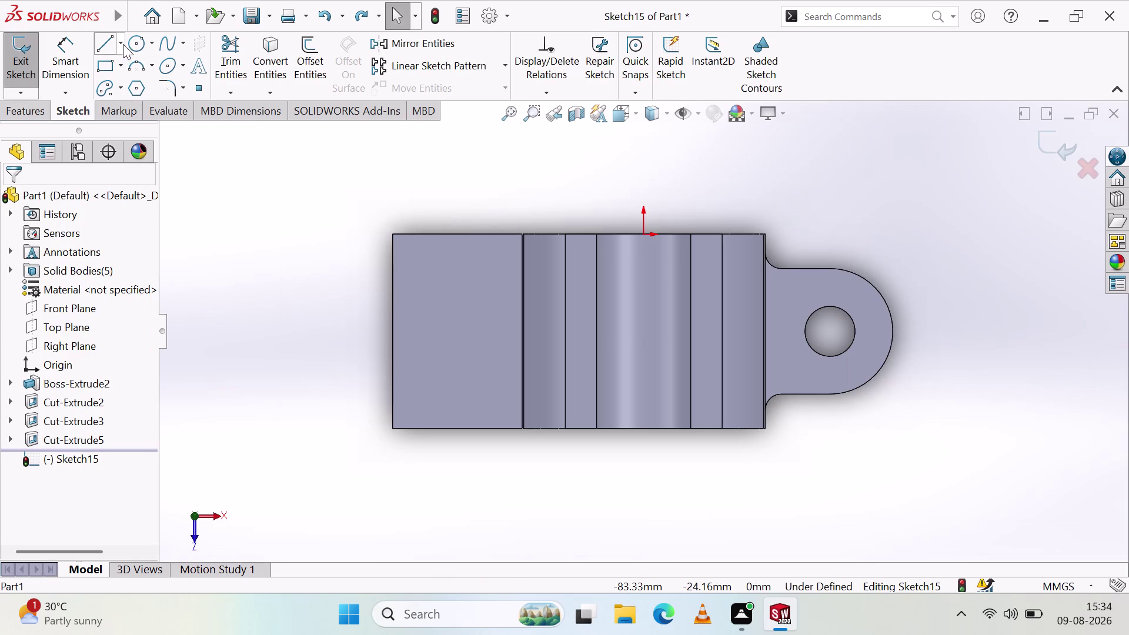
click(107, 44)
scroll(down, 3)
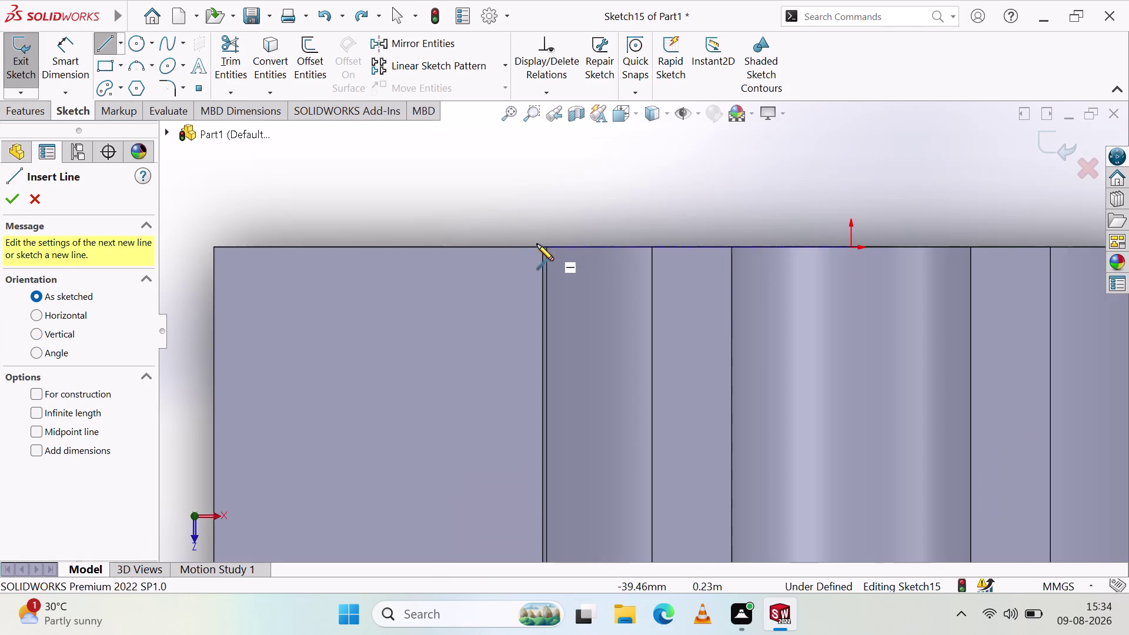
scroll(down, 3)
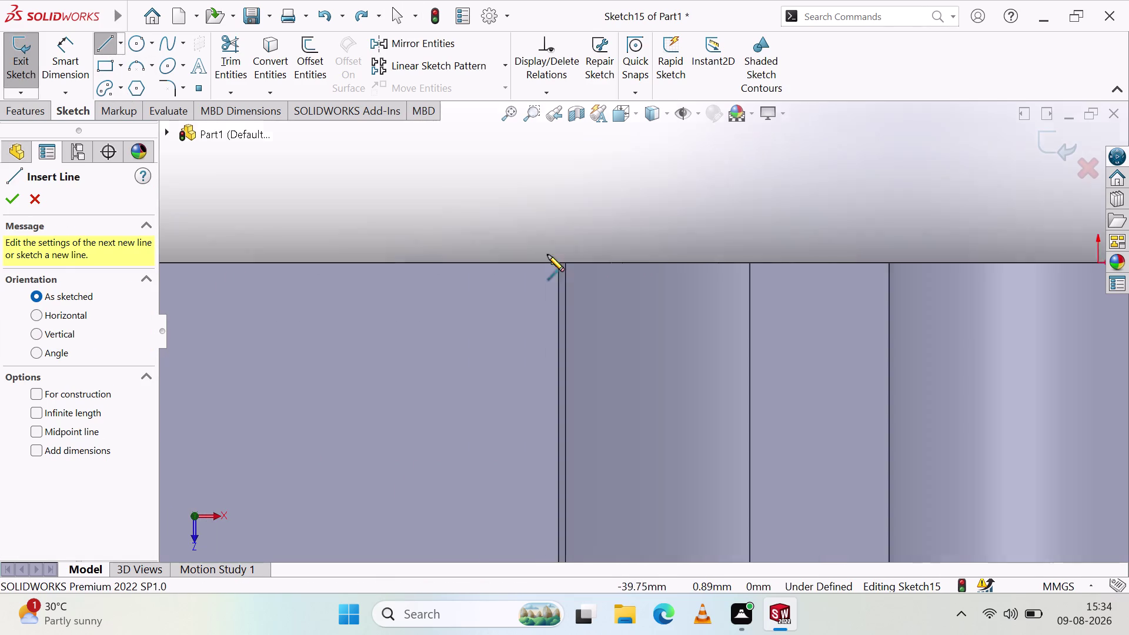
click(584, 284)
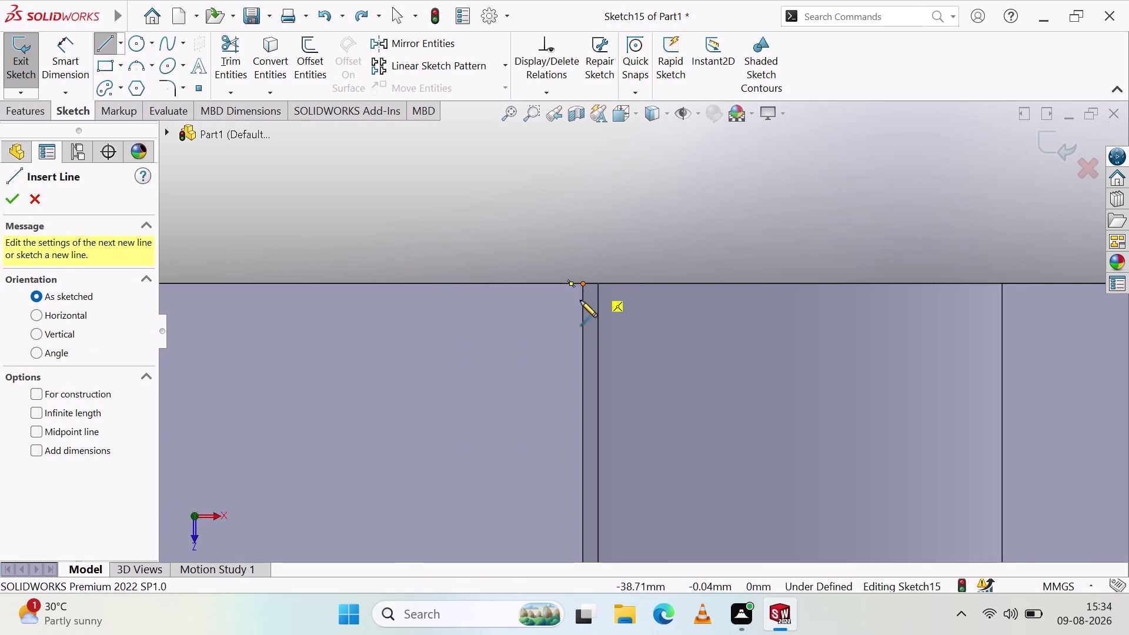
scroll(down, 3)
scroll(up, 3)
scroll(down, 3)
scroll(up, 3)
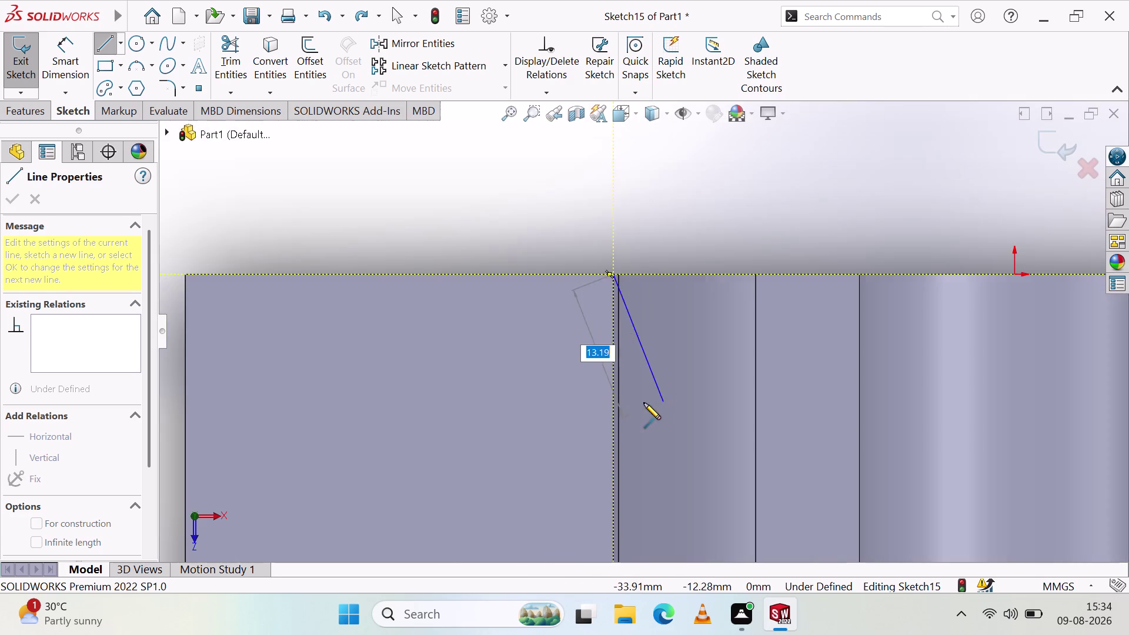
scroll(up, 3)
scroll(down, 3)
scroll(down, 3)
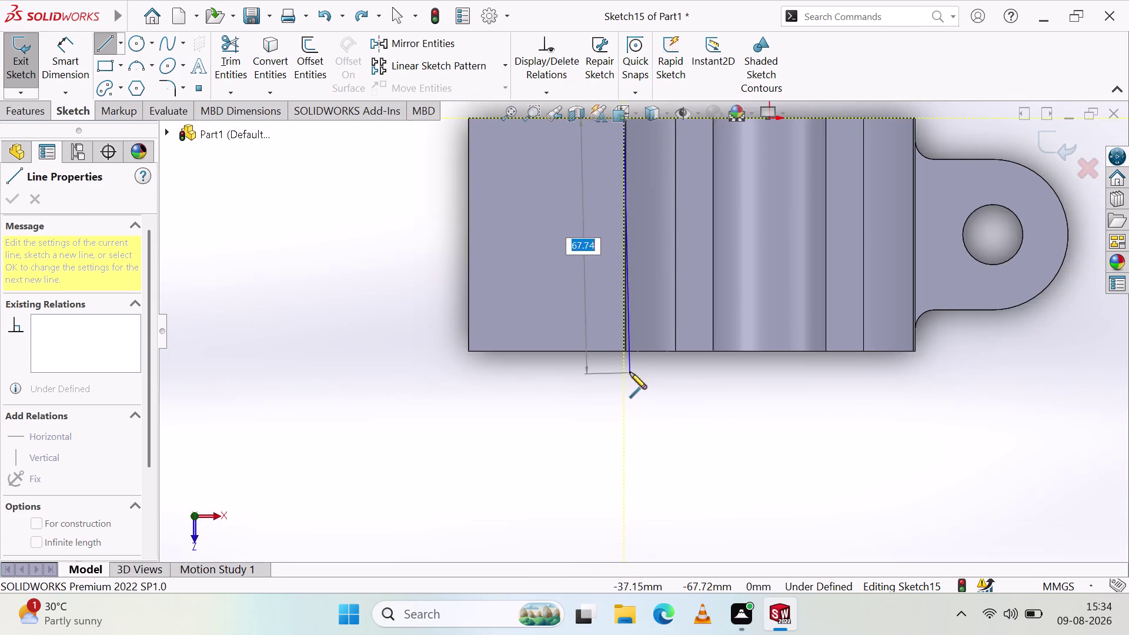
scroll(down, 3)
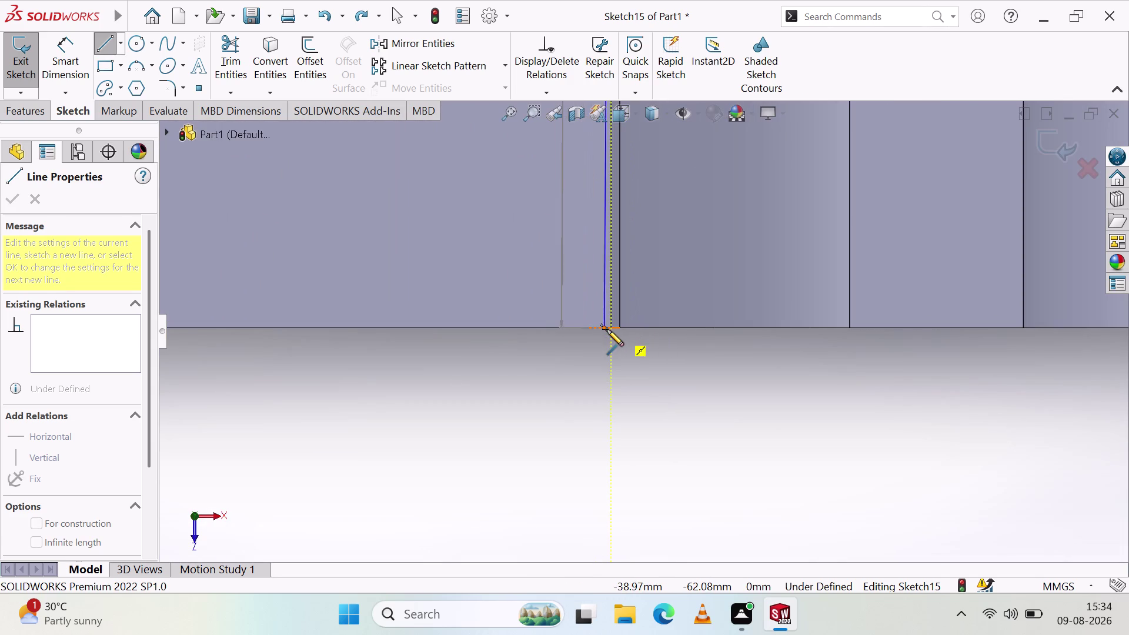
click(612, 328)
key(Escape)
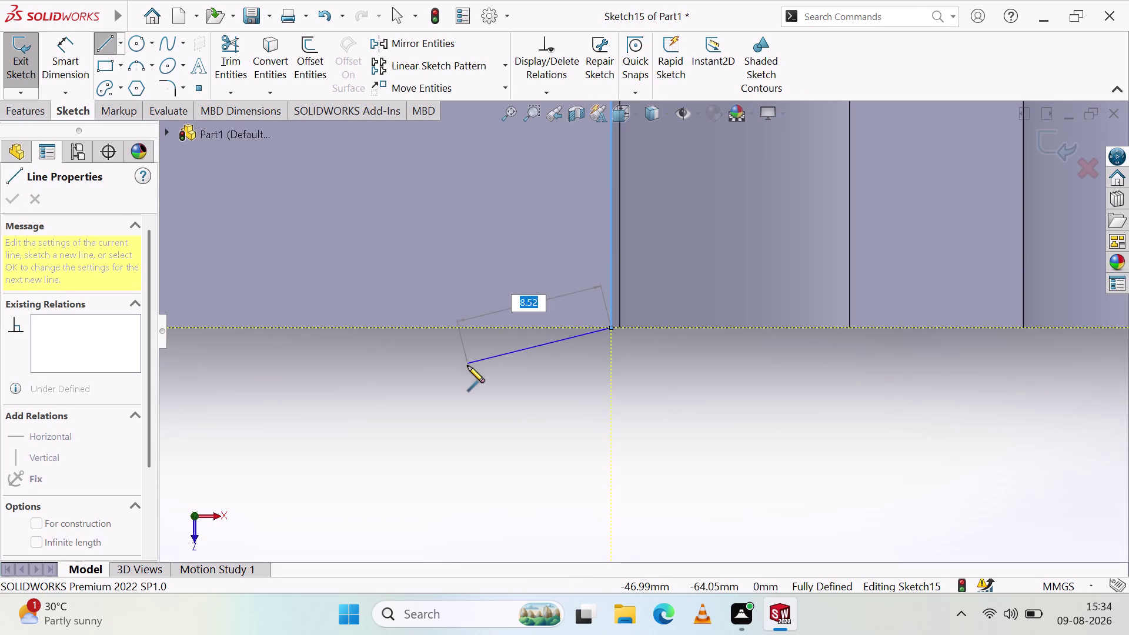
key(Escape)
Draw a horizontal line from the pad's left edge to the vertical divider.
scroll(up, 3)
scroll(up, 3)
scroll(down, 3)
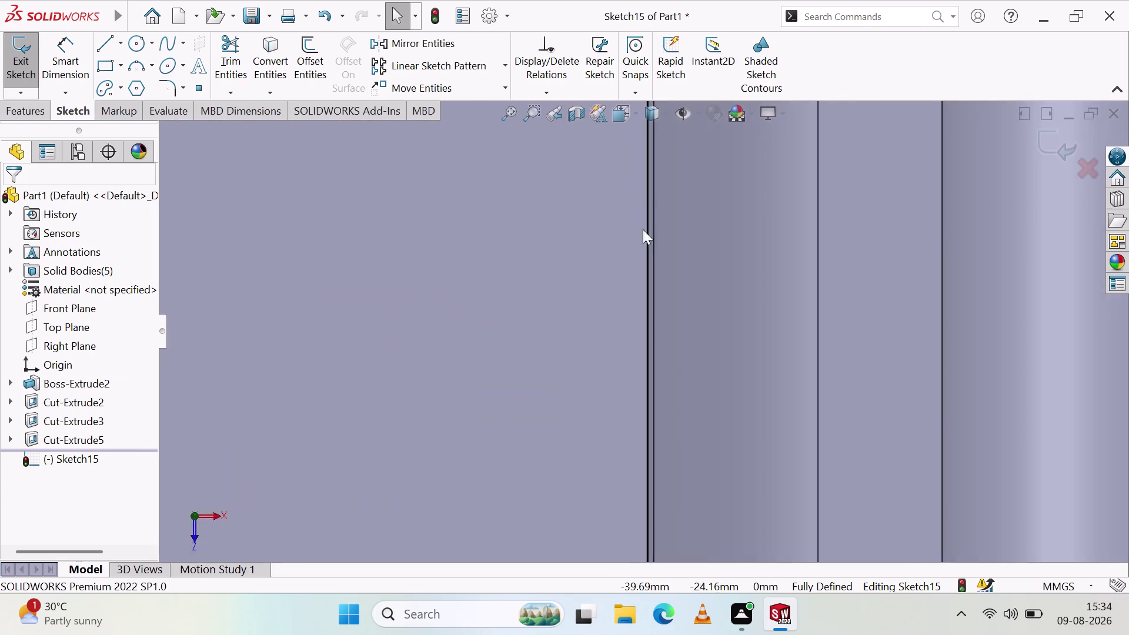
scroll(up, 3)
click(103, 47)
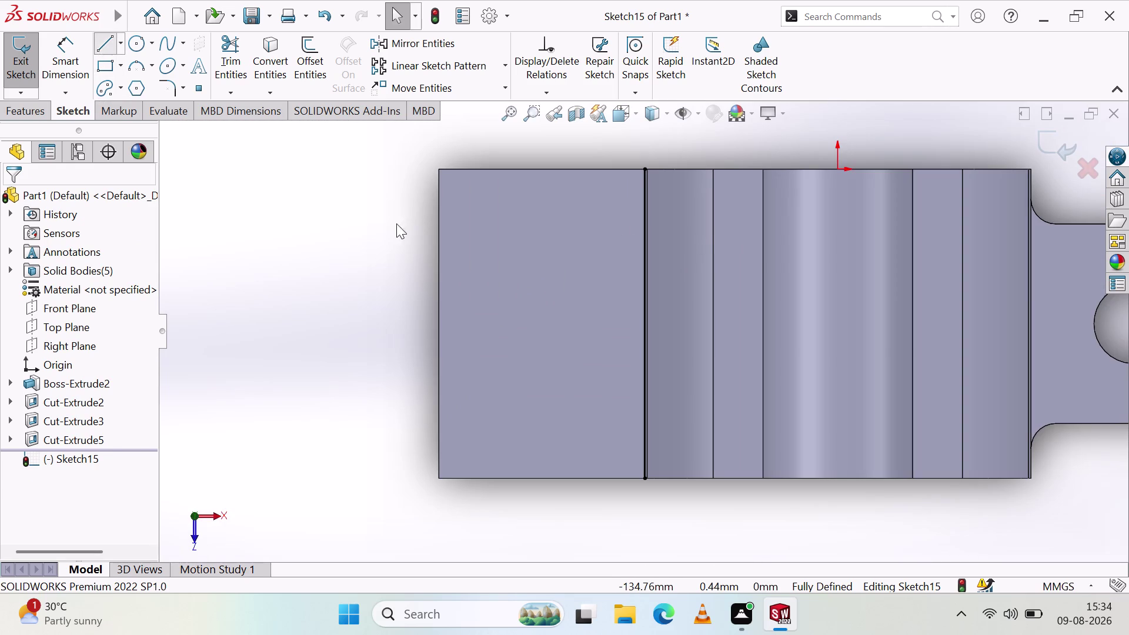
click(646, 325)
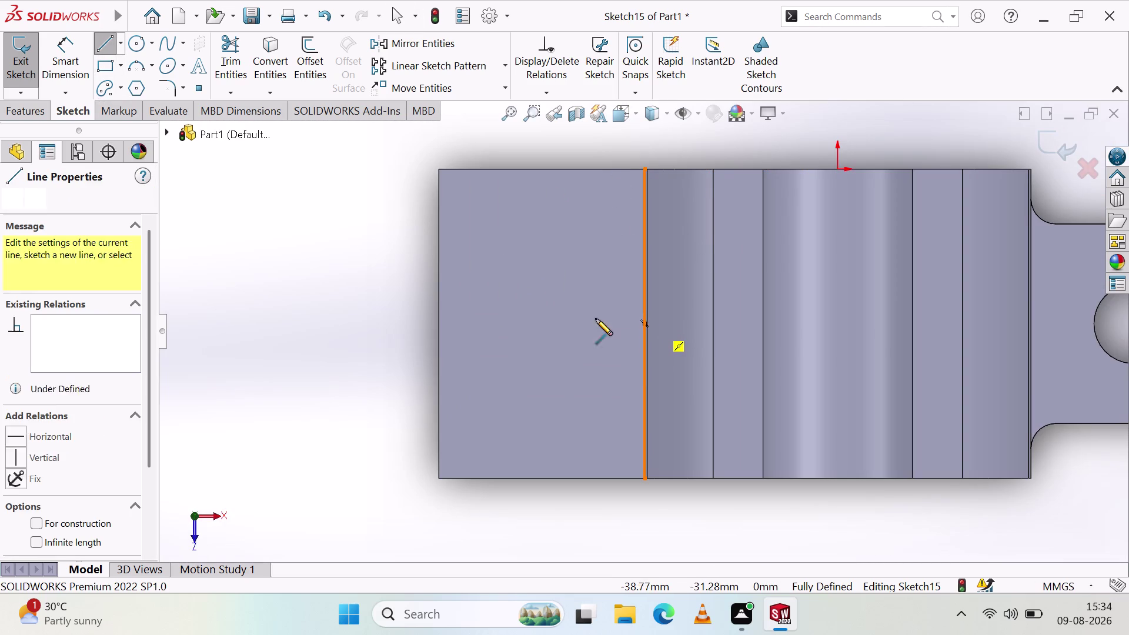
click(439, 325)
key(Escape)
key(Escape)
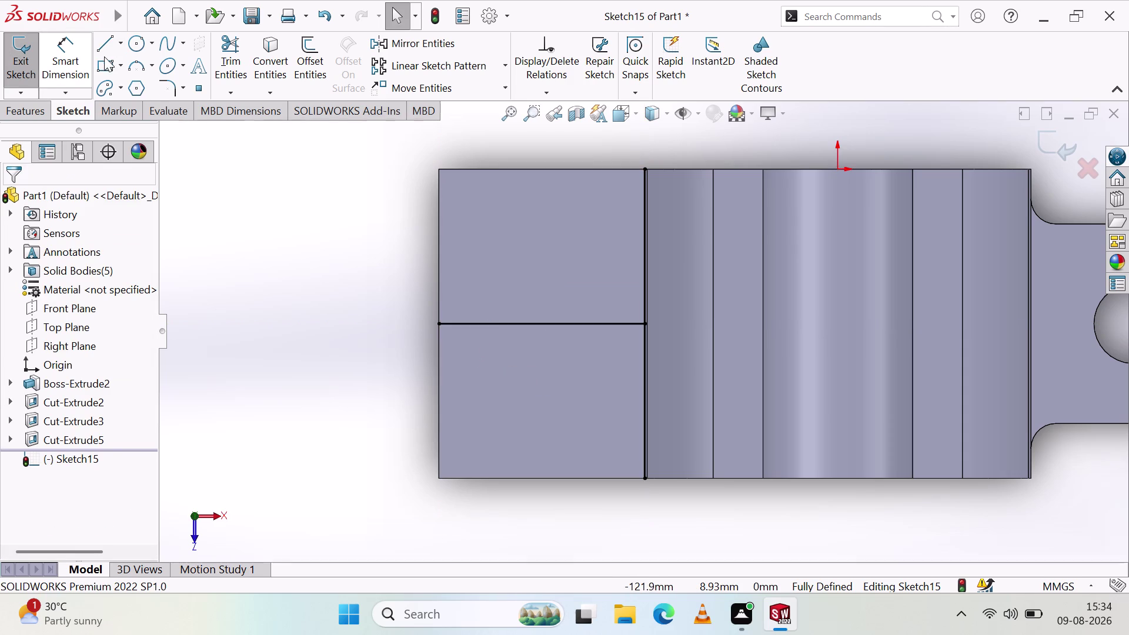
Draw a vertical Midpoint Line centred on the horizontal line.
click(107, 45)
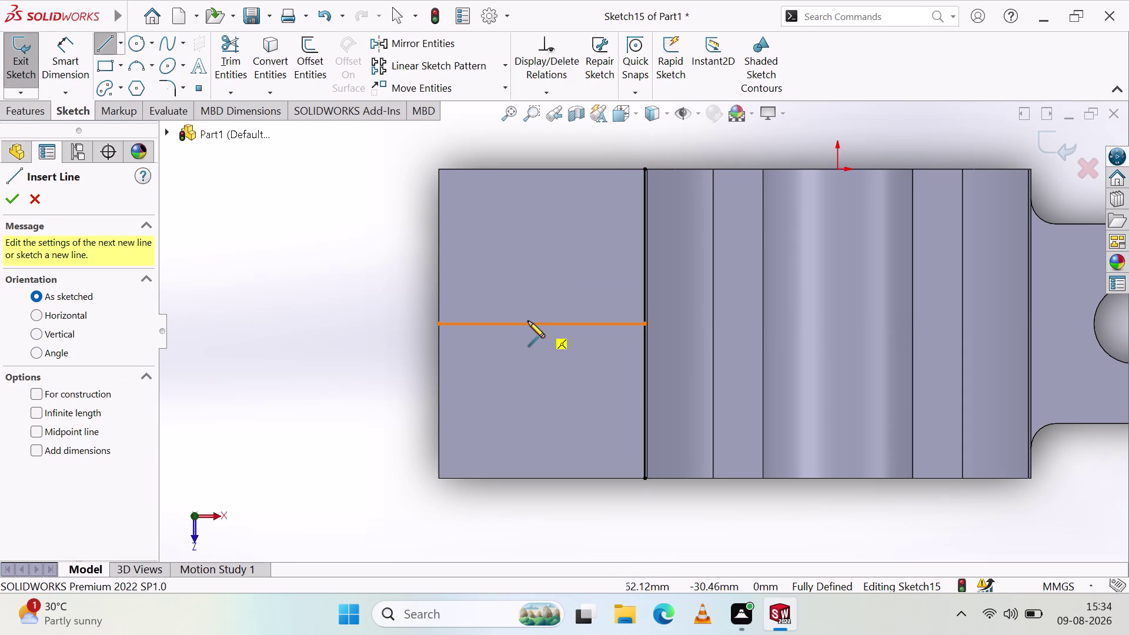
click(543, 324)
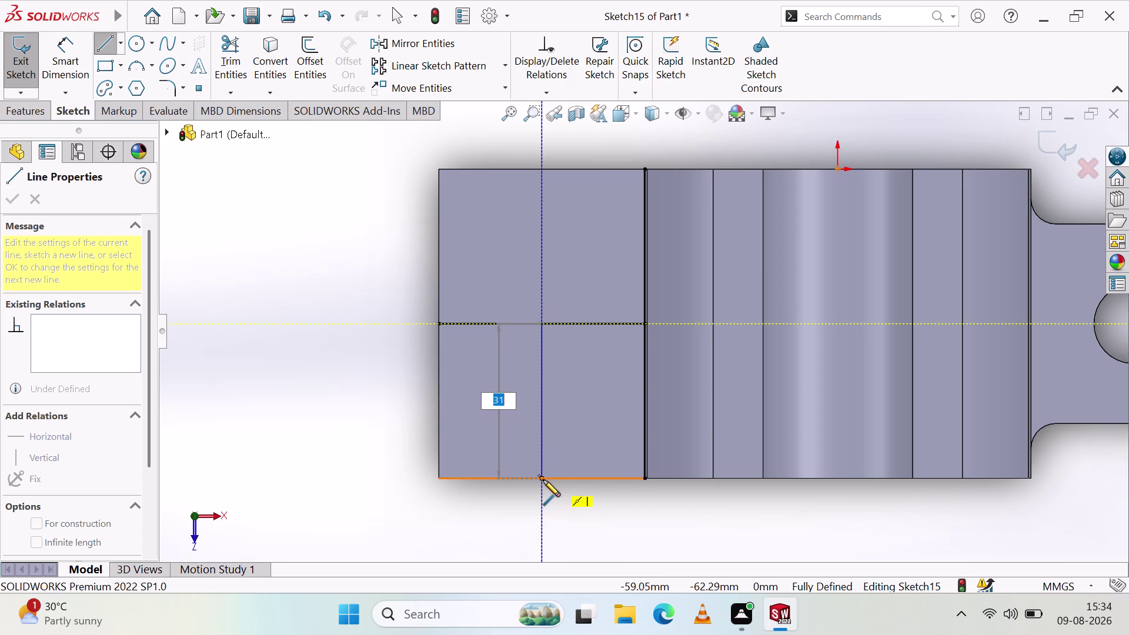
key(Escape)
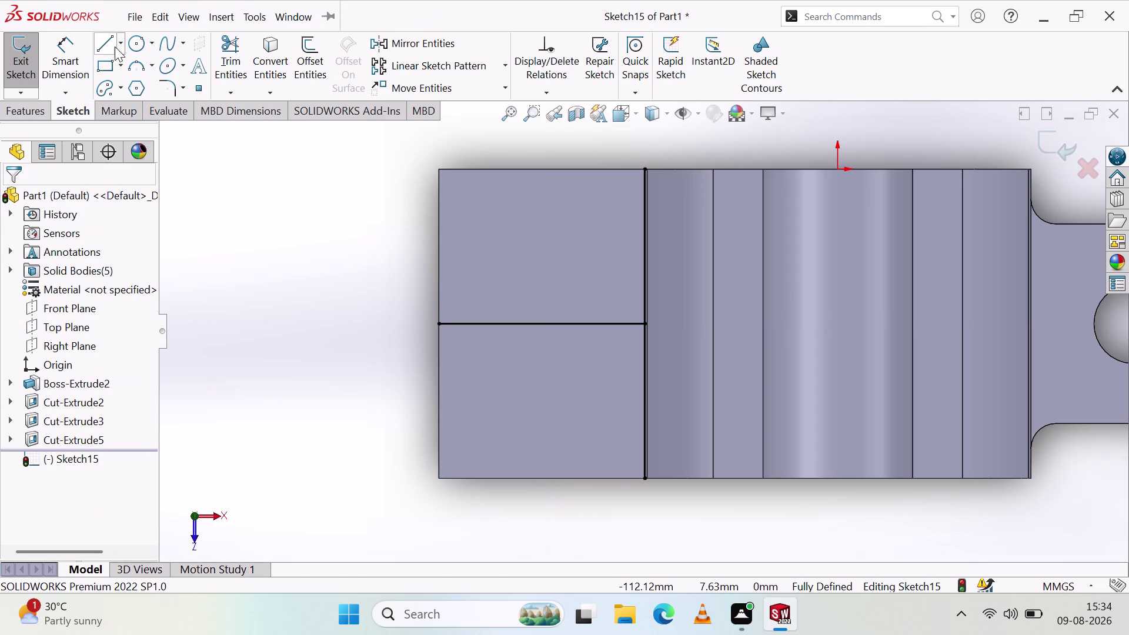
click(120, 45)
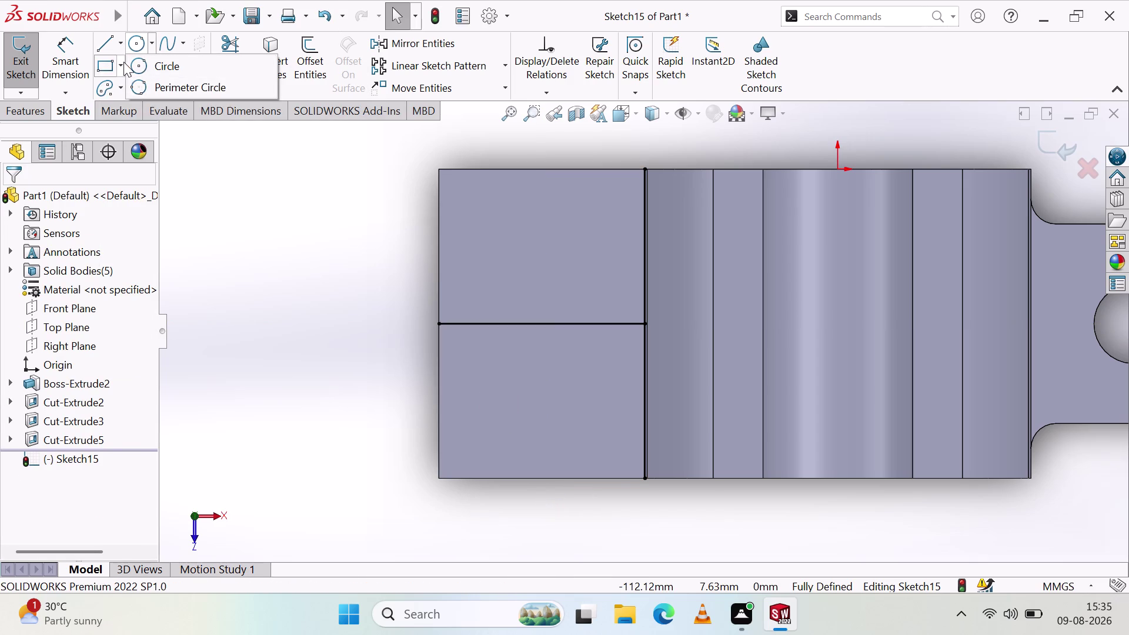
click(123, 48)
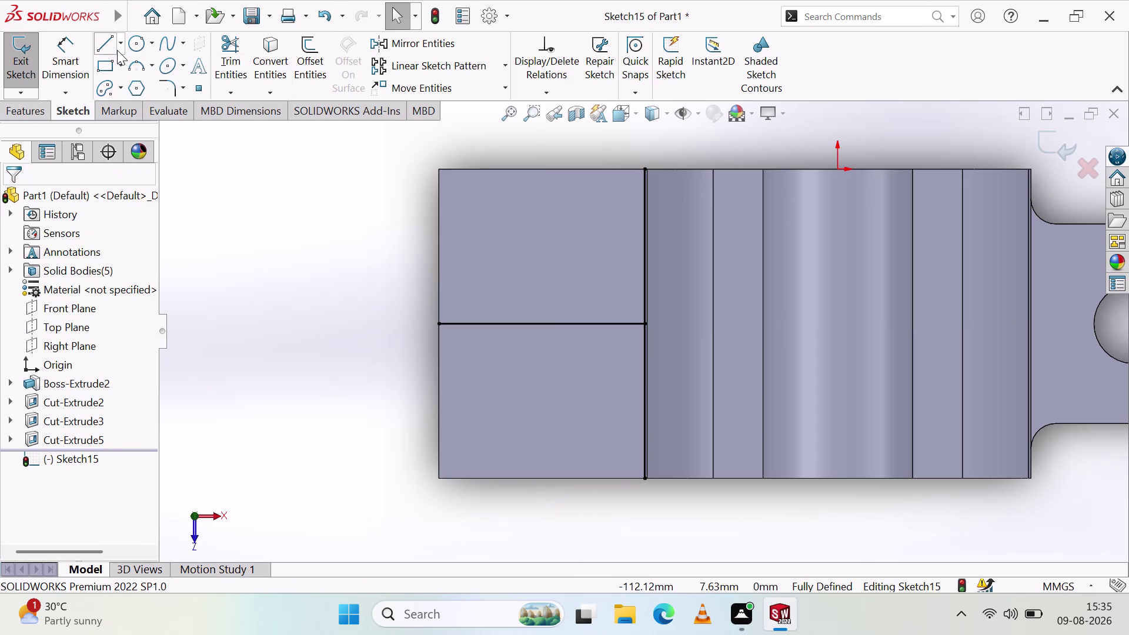
click(119, 51)
click(152, 102)
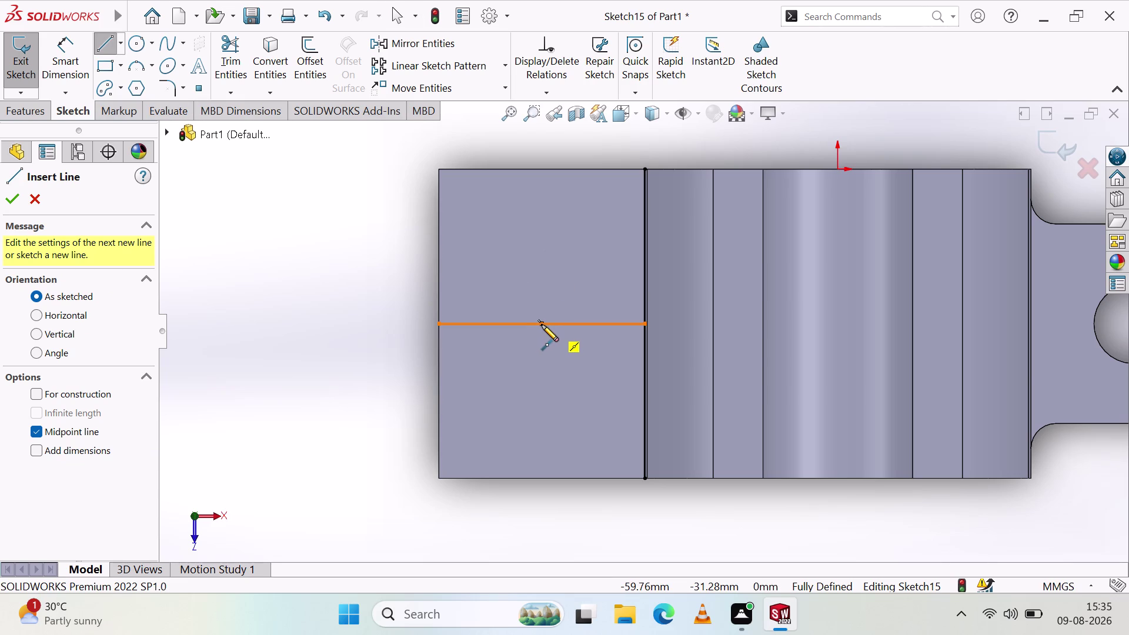
click(542, 325)
click(541, 245)
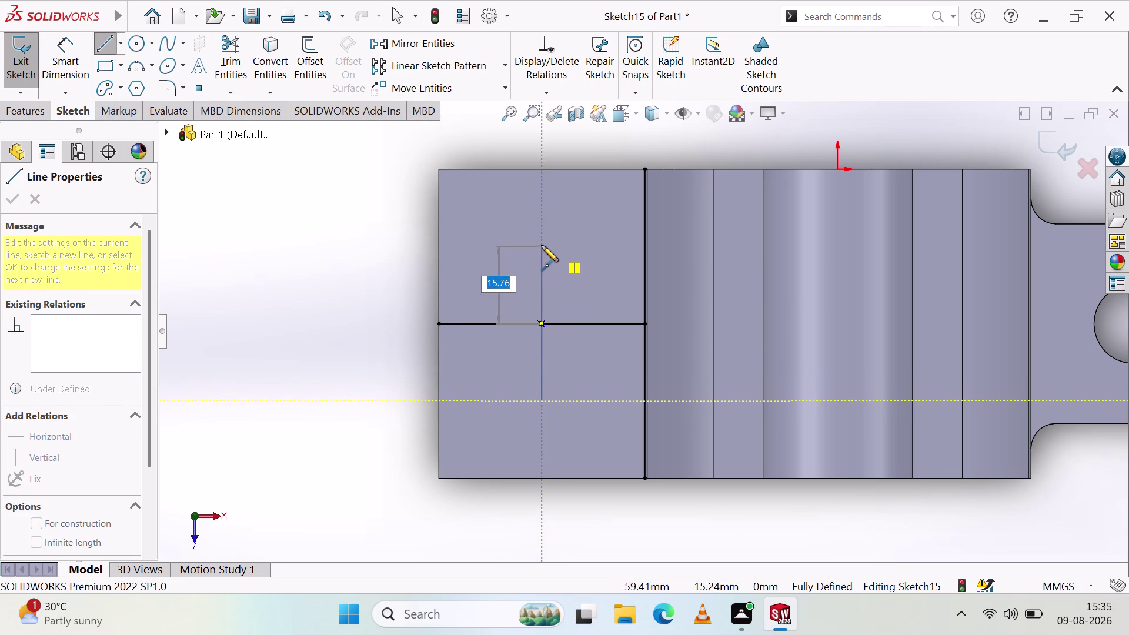
key(Escape)
key(Escape)
Dimension the vertical line to 40 mm and move the dimension further left.
click(54, 51)
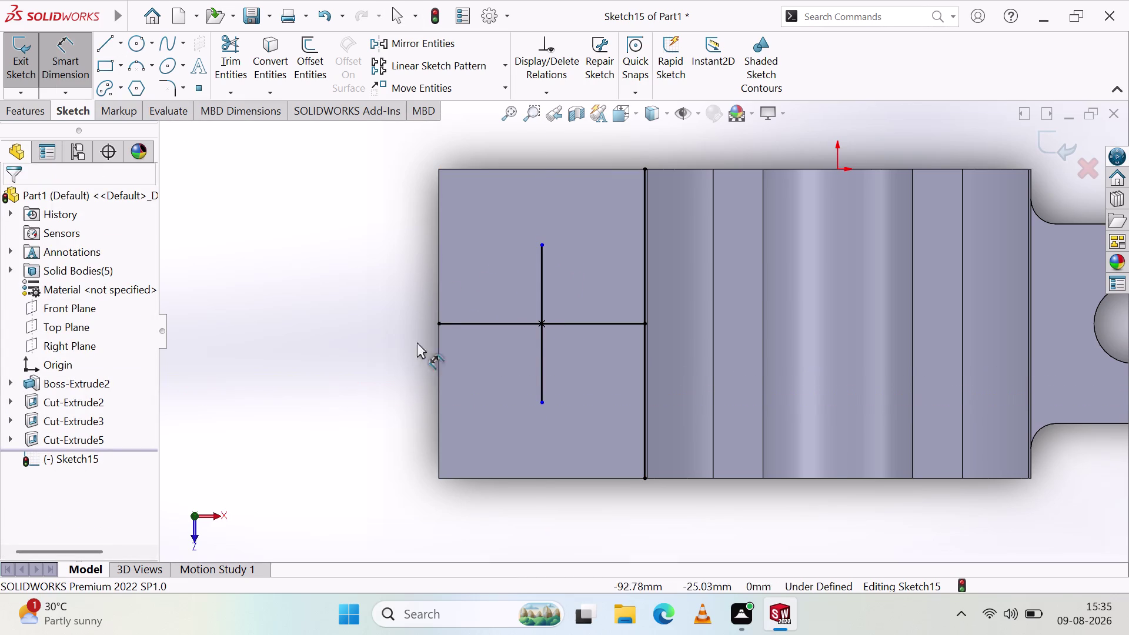
click(544, 291)
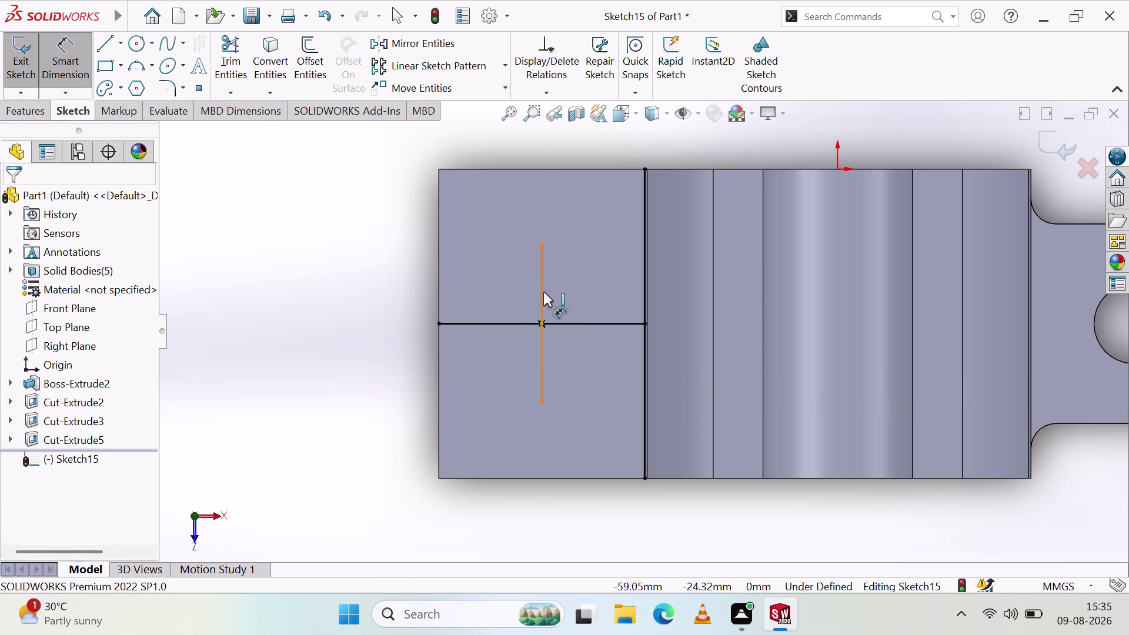
click(384, 297)
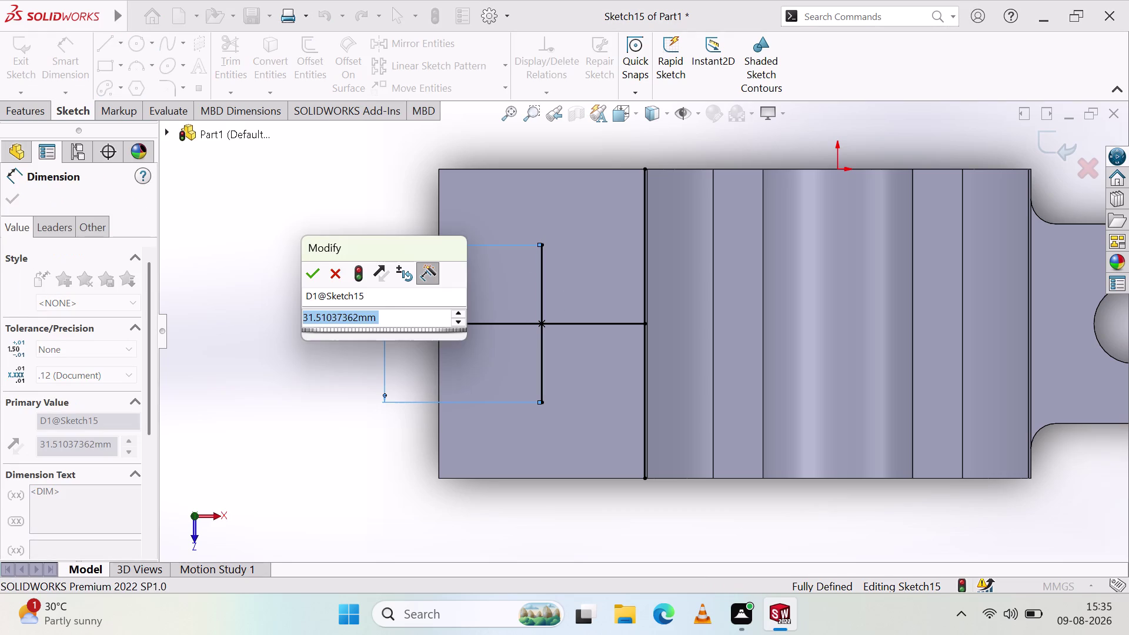
text(40)
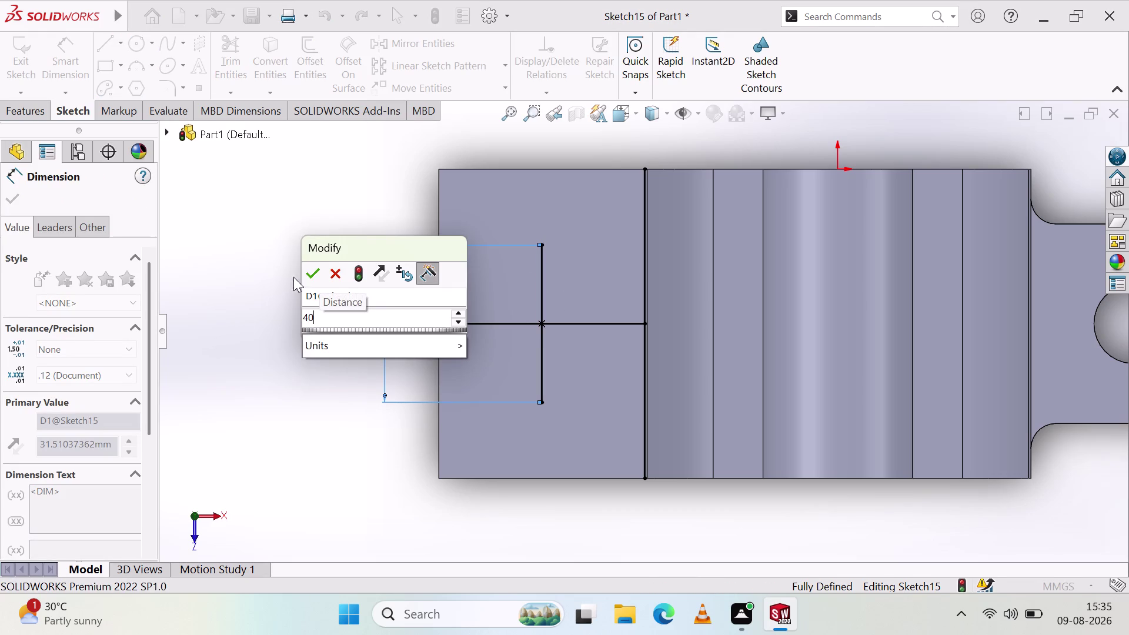
click(318, 270)
click(249, 340)
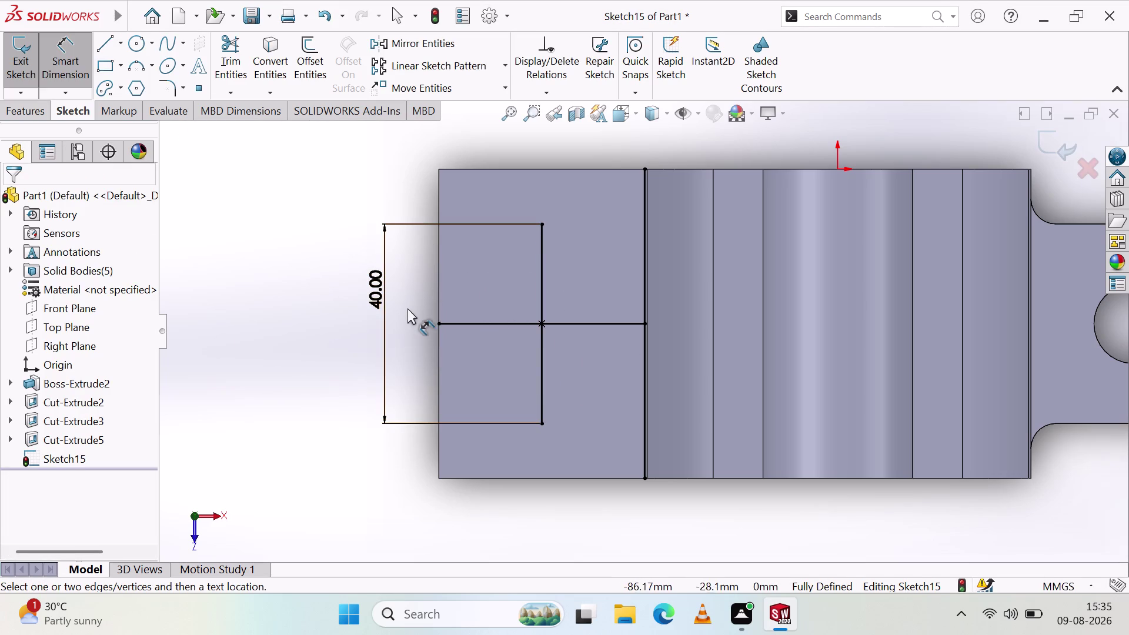
drag(382, 288, 286, 324)
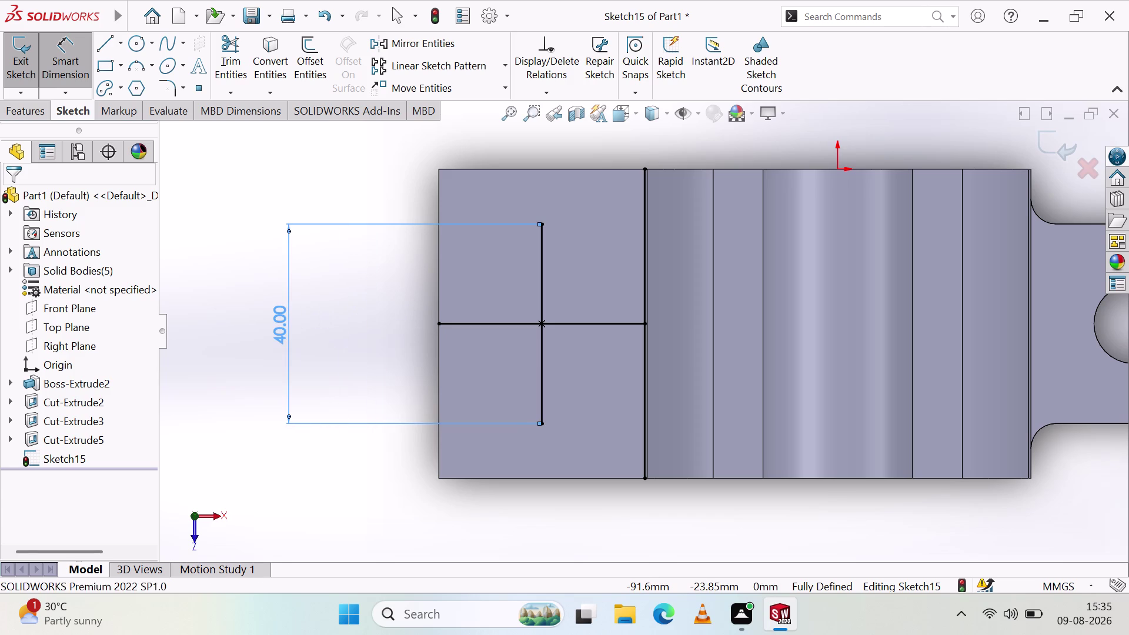
click(330, 335)
scroll(up, 3)
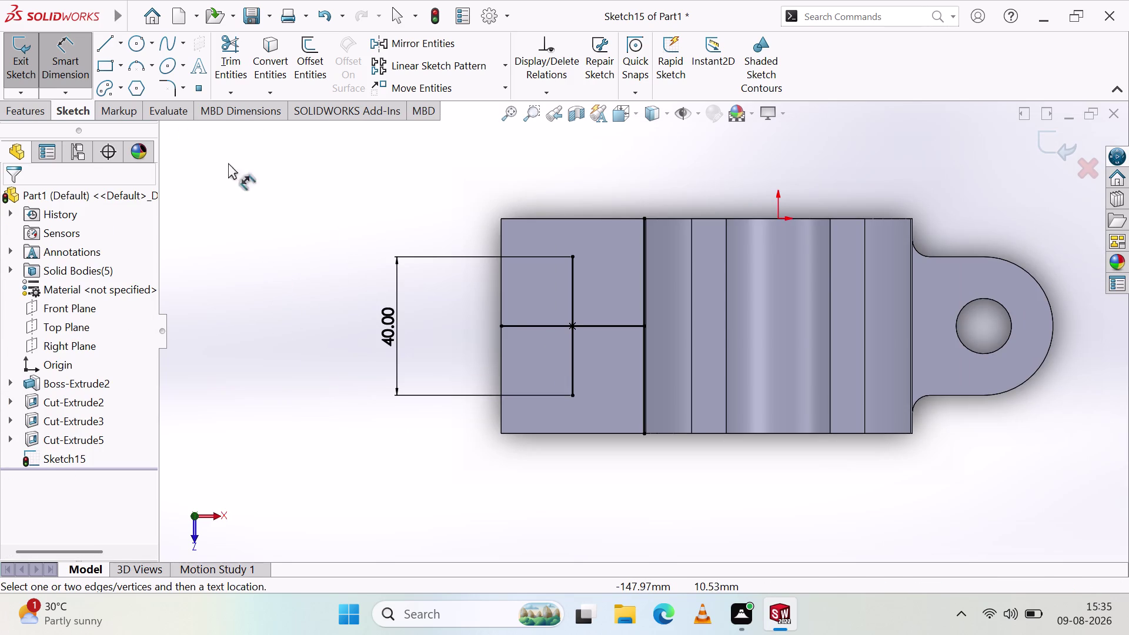
click(69, 57)
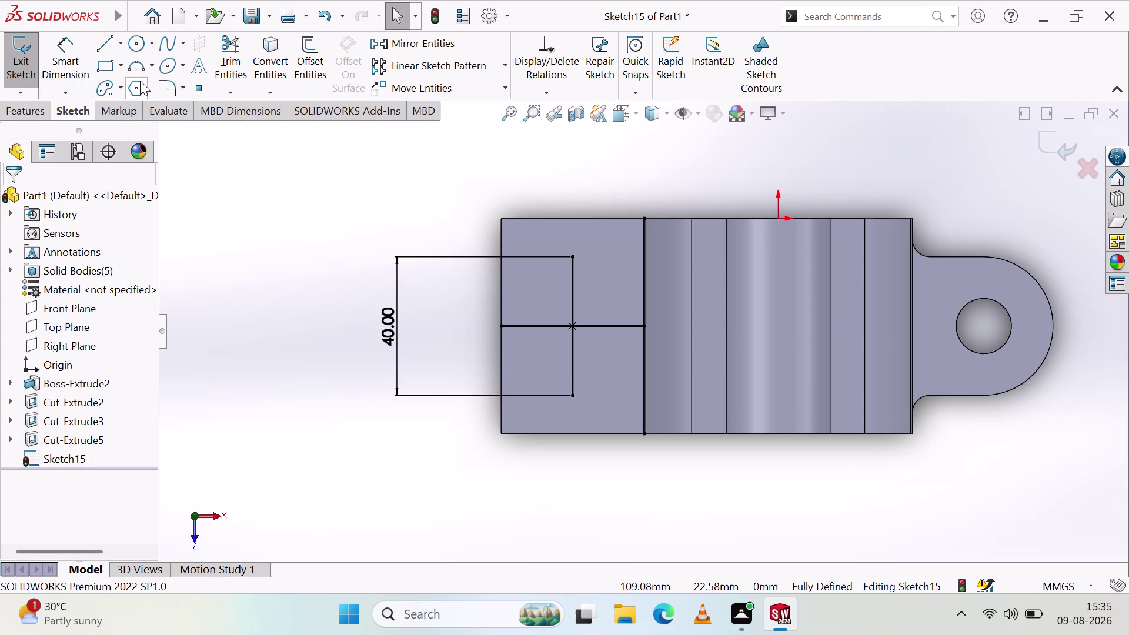
Try three-point arcs between the vertical line's ends, cancelling each attempt.
click(136, 66)
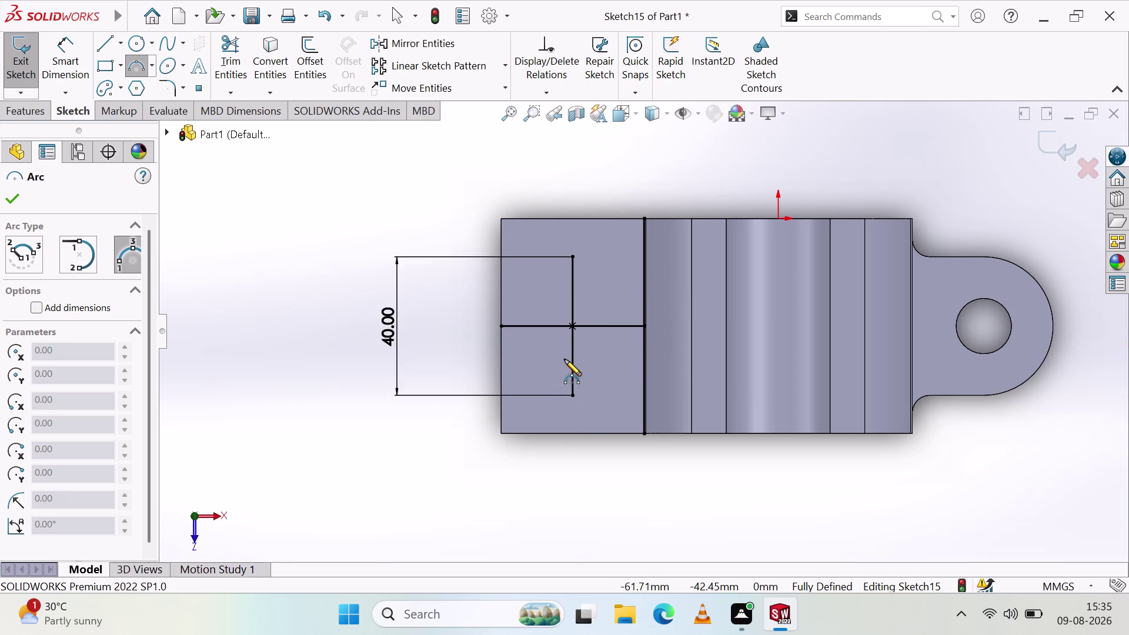
click(572, 325)
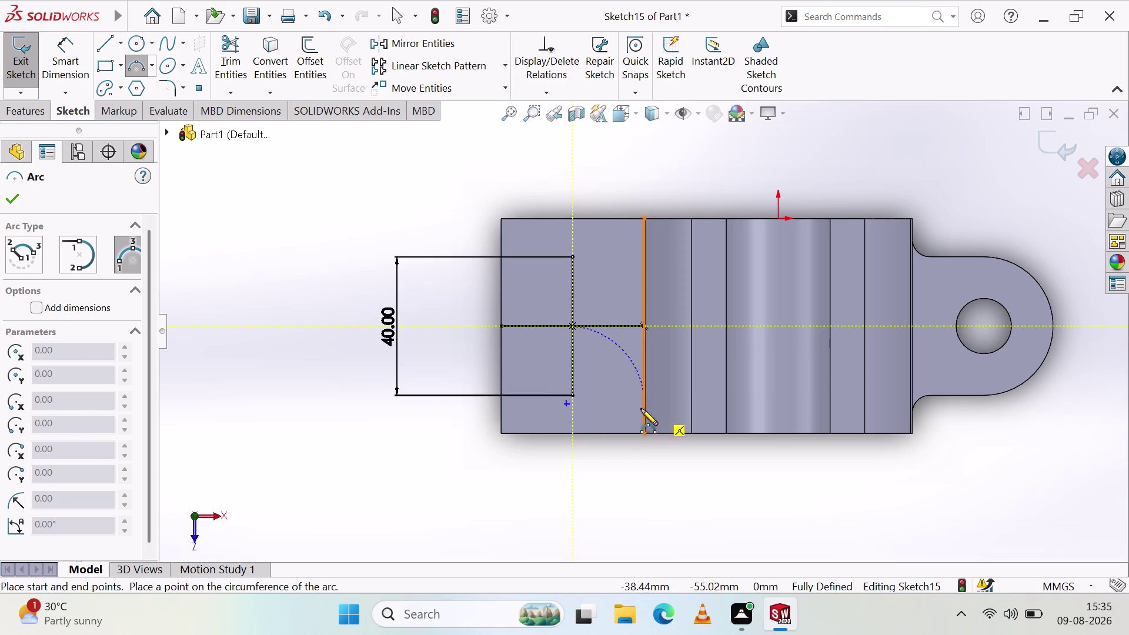
key(Escape)
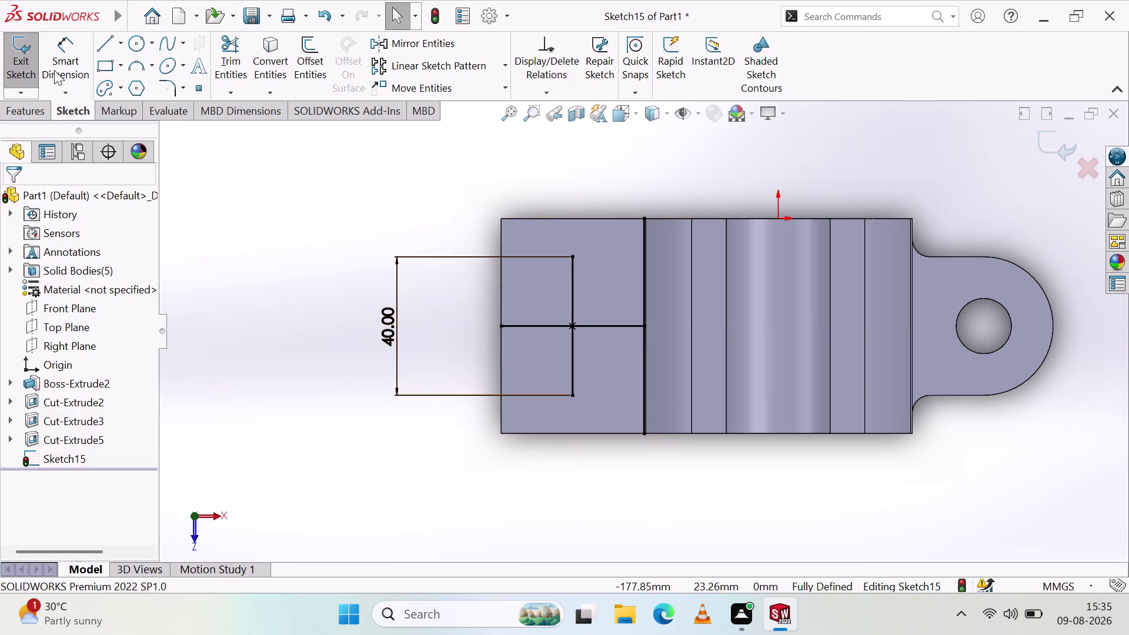
click(136, 64)
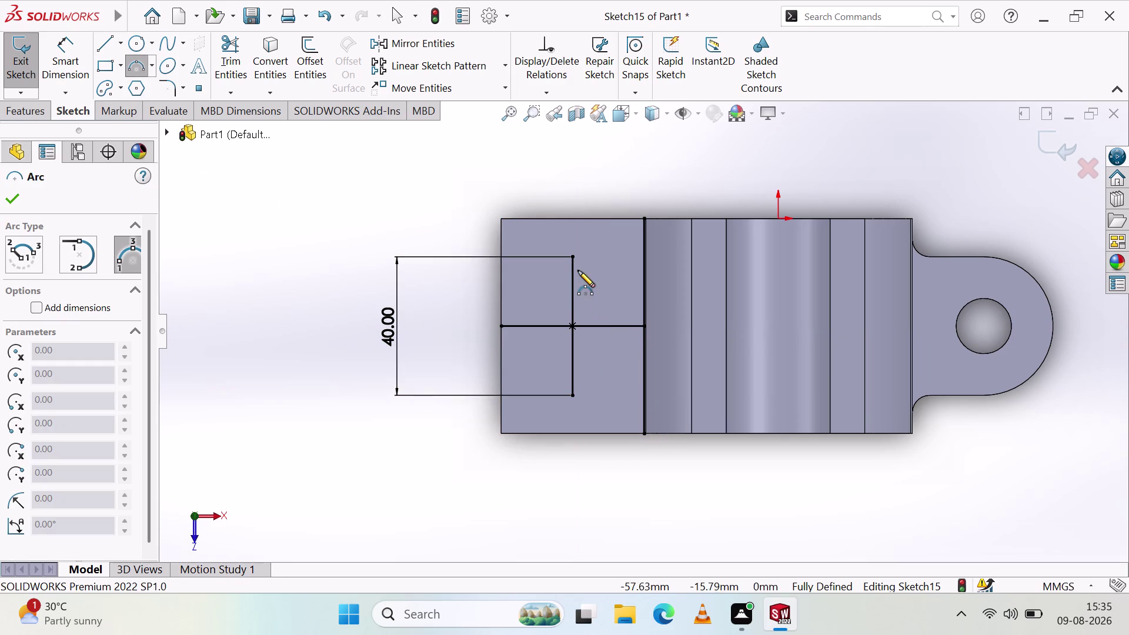
click(572, 255)
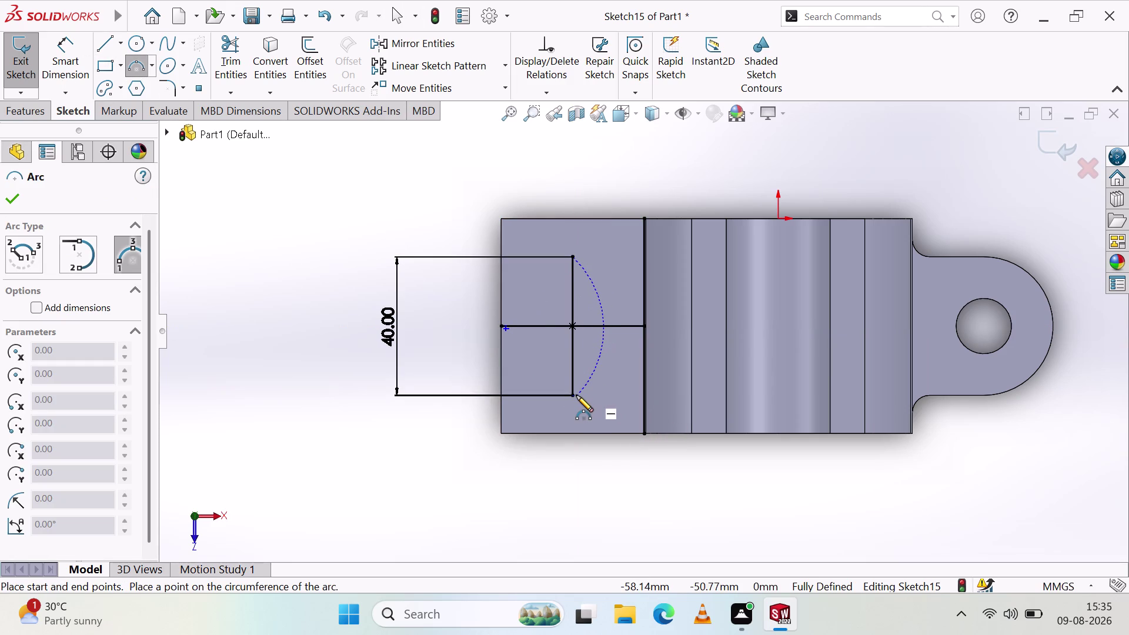
click(572, 396)
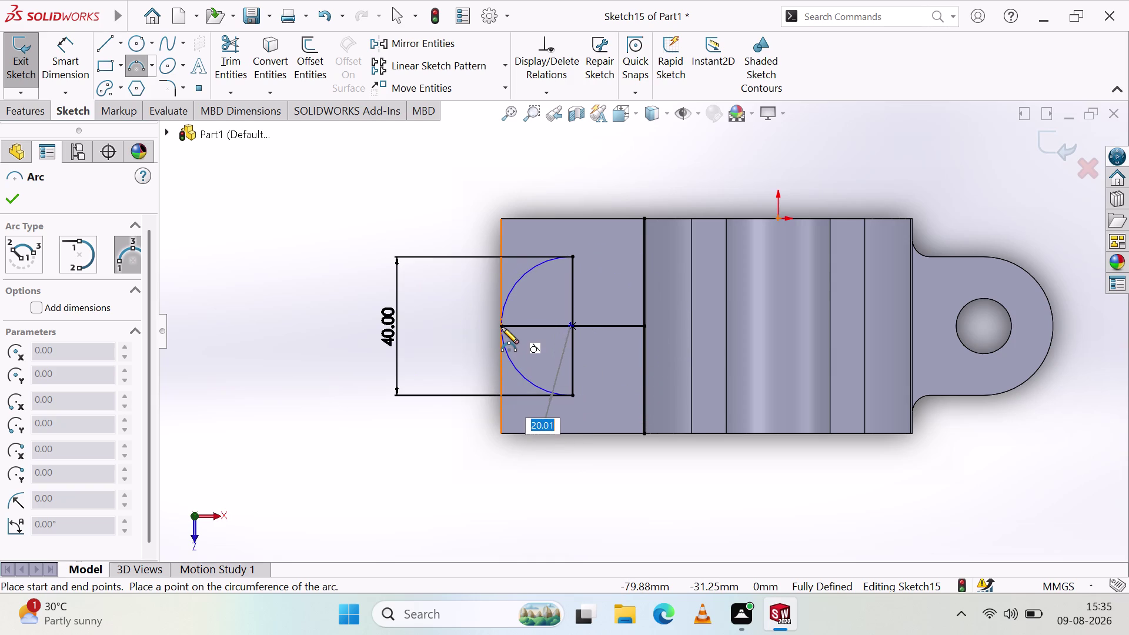
key(Escape)
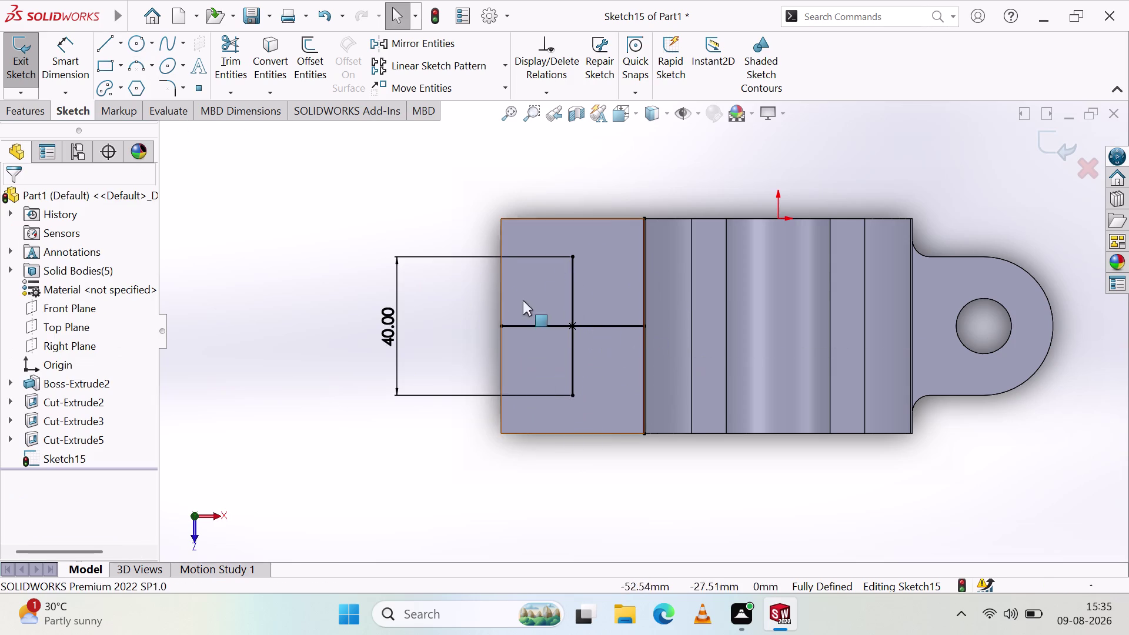
click(142, 63)
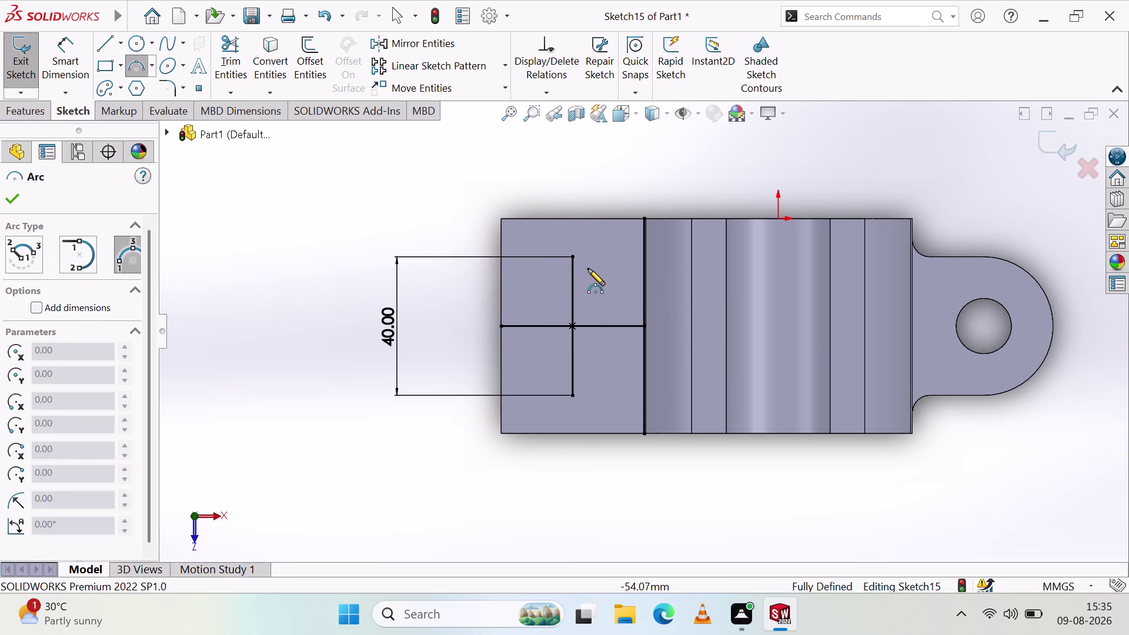
click(573, 257)
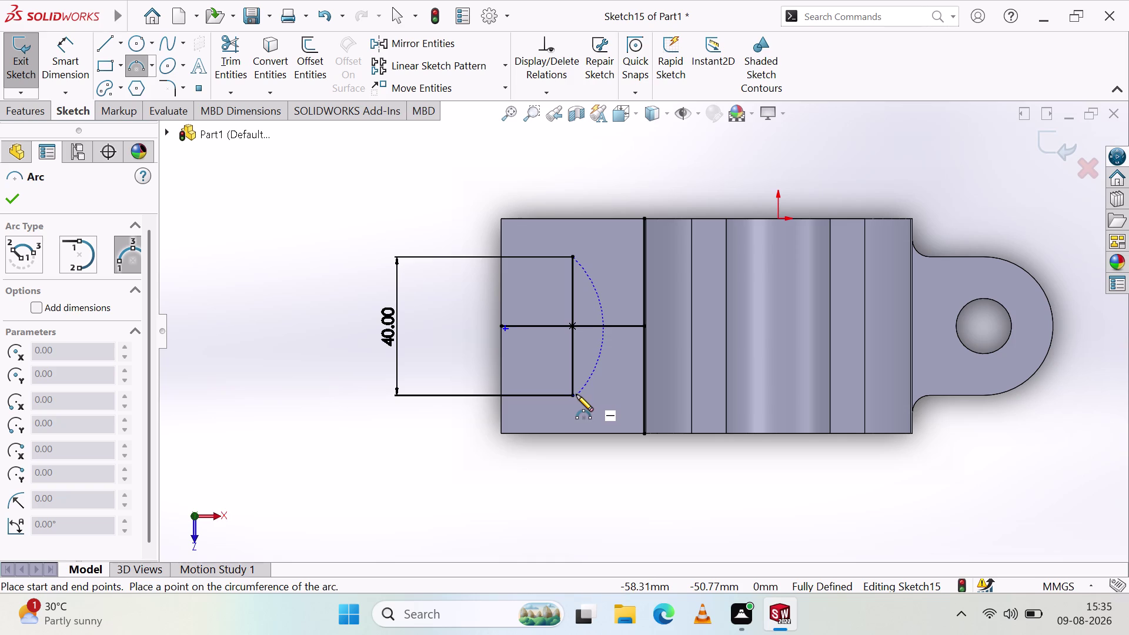
click(572, 394)
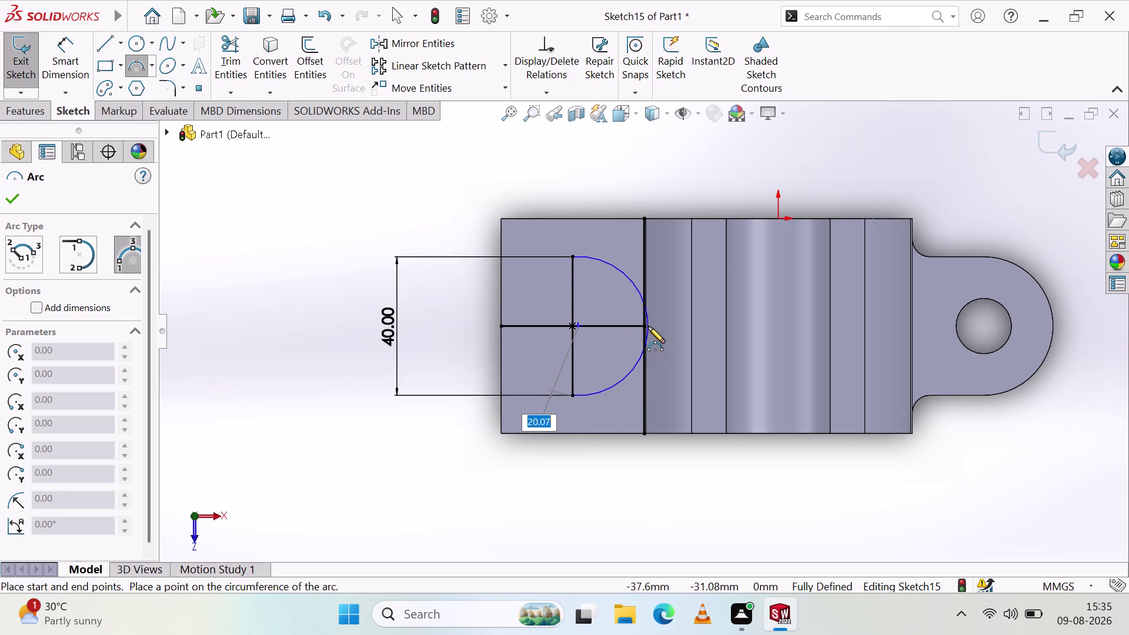
key(Escape)
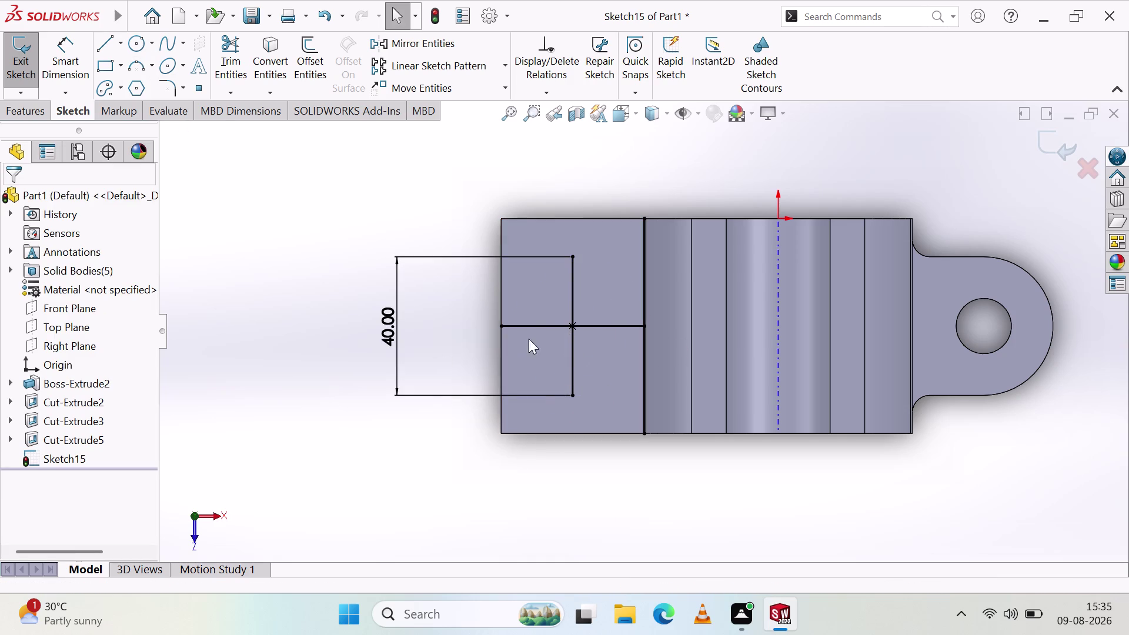
Draw the three-point arc from the line's top to bottom end, reaching the pad's left edge.
click(139, 66)
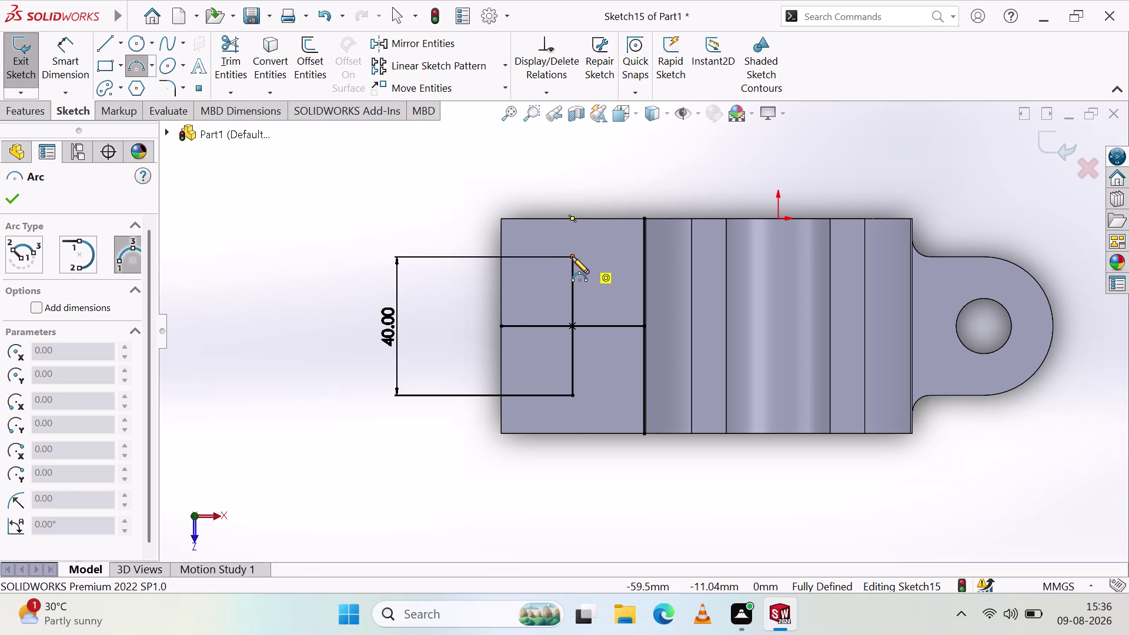
click(572, 257)
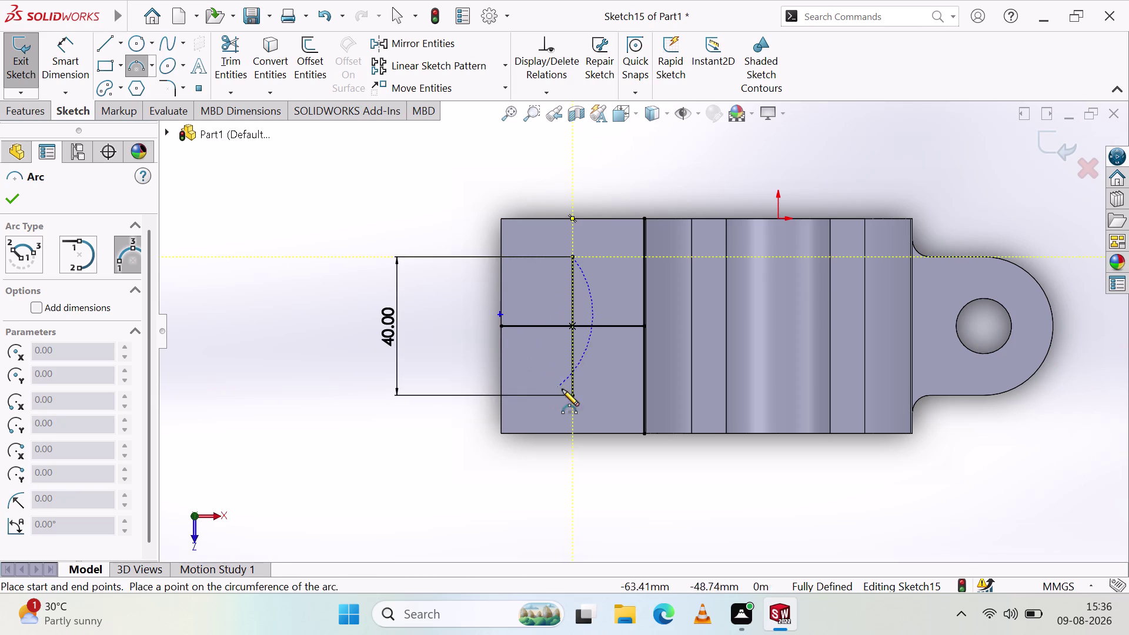
click(572, 397)
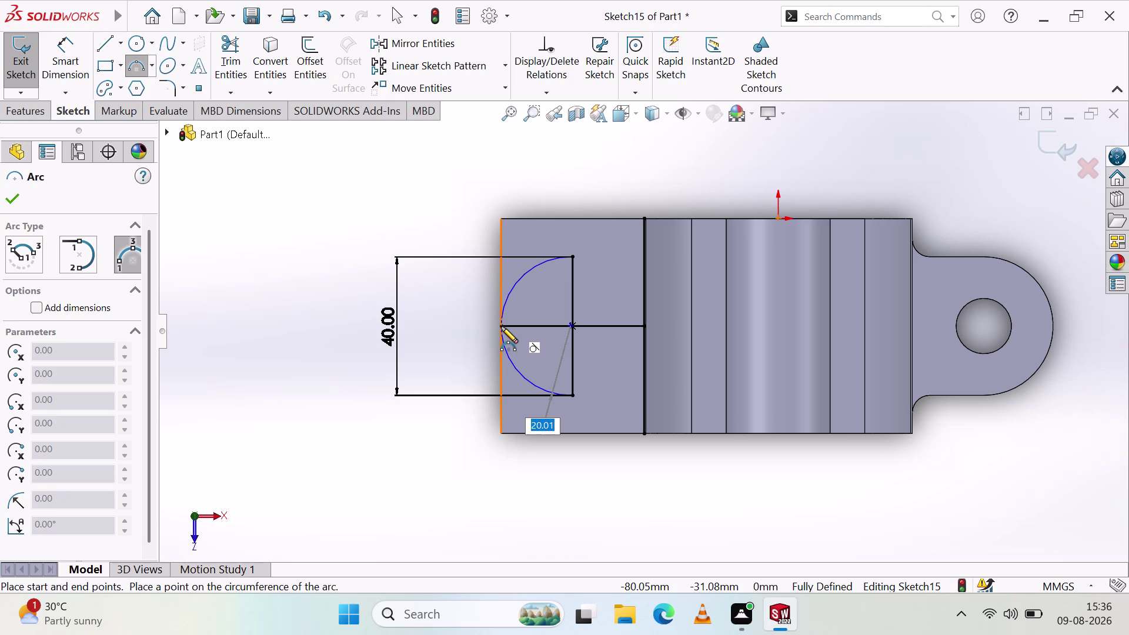
click(501, 326)
key(Escape)
key(Escape)
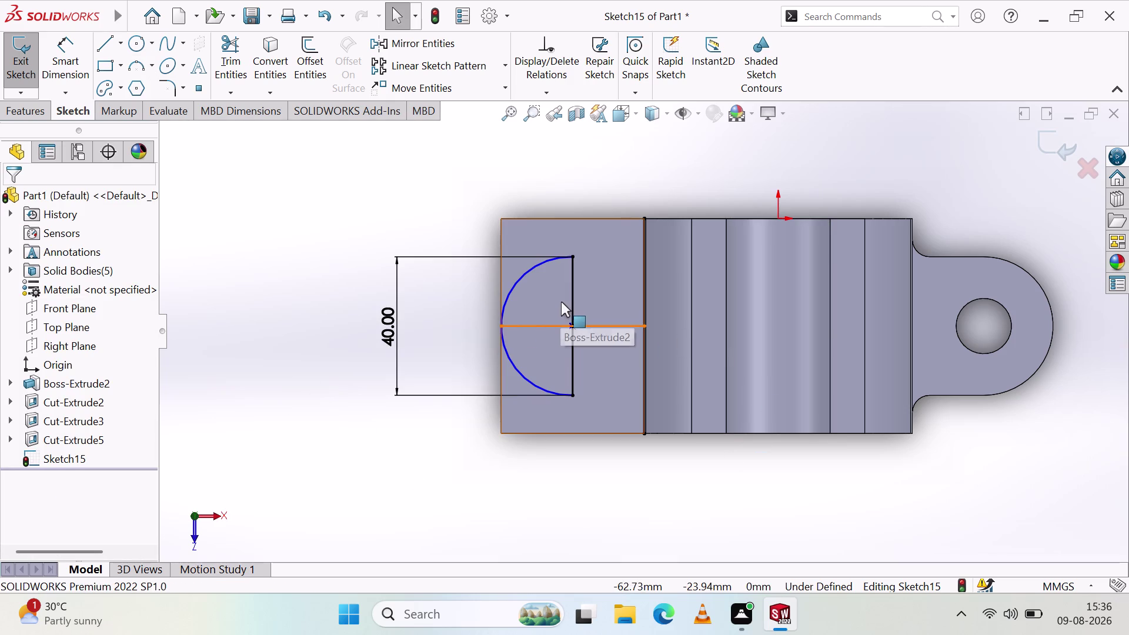
Trim away the 40 mm vertical line, accepting removal of its midpoint relation.
key(Escape)
click(223, 41)
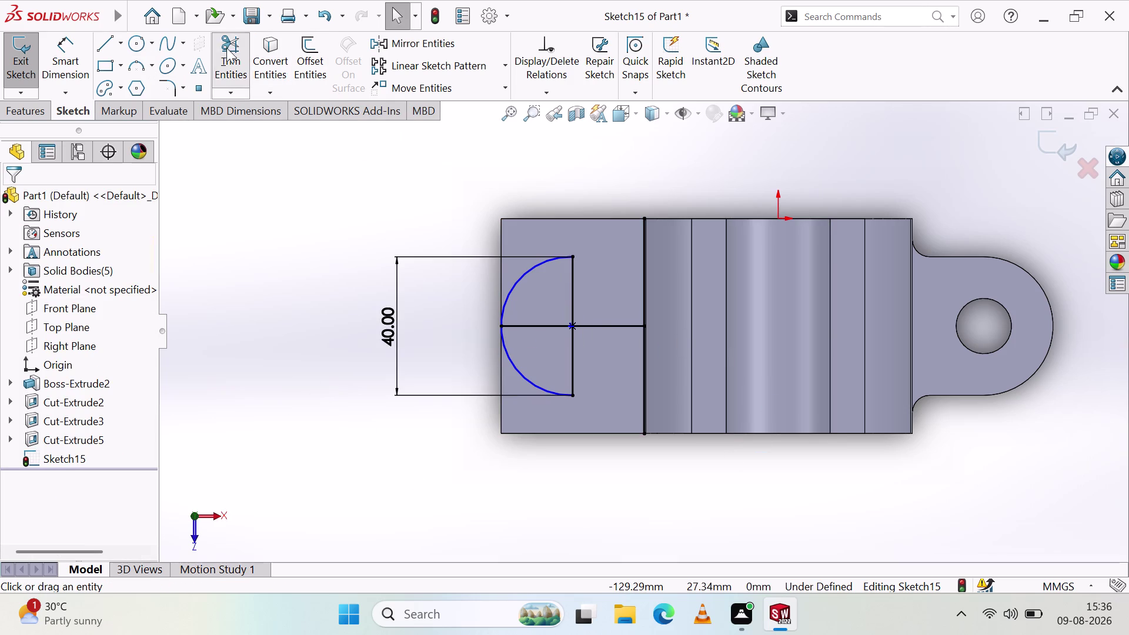
click(570, 301)
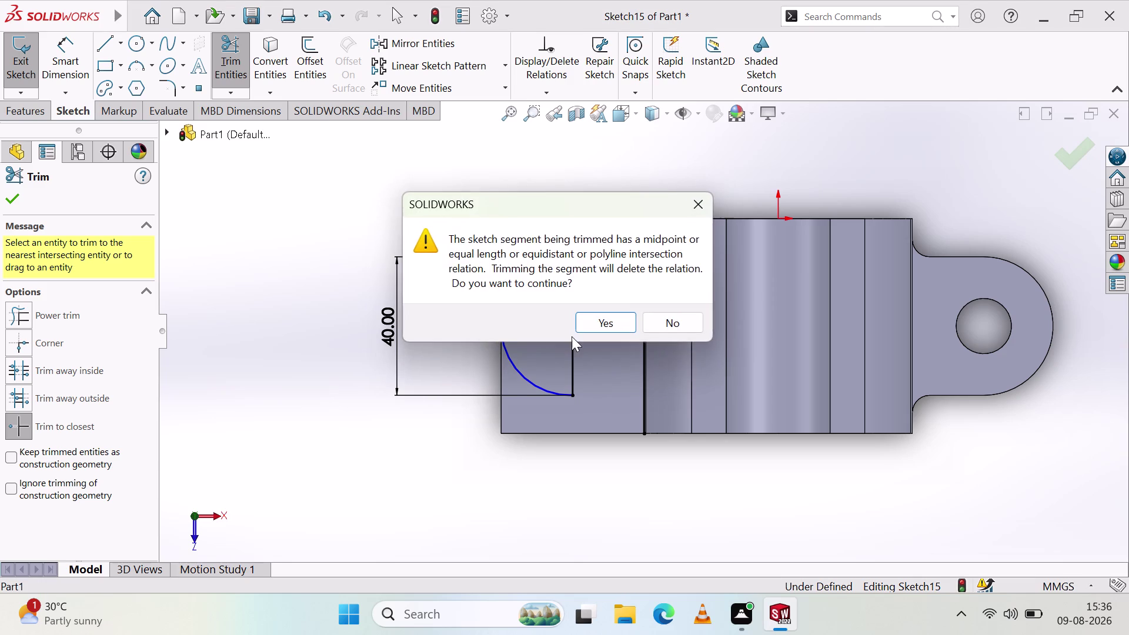
click(585, 323)
click(572, 347)
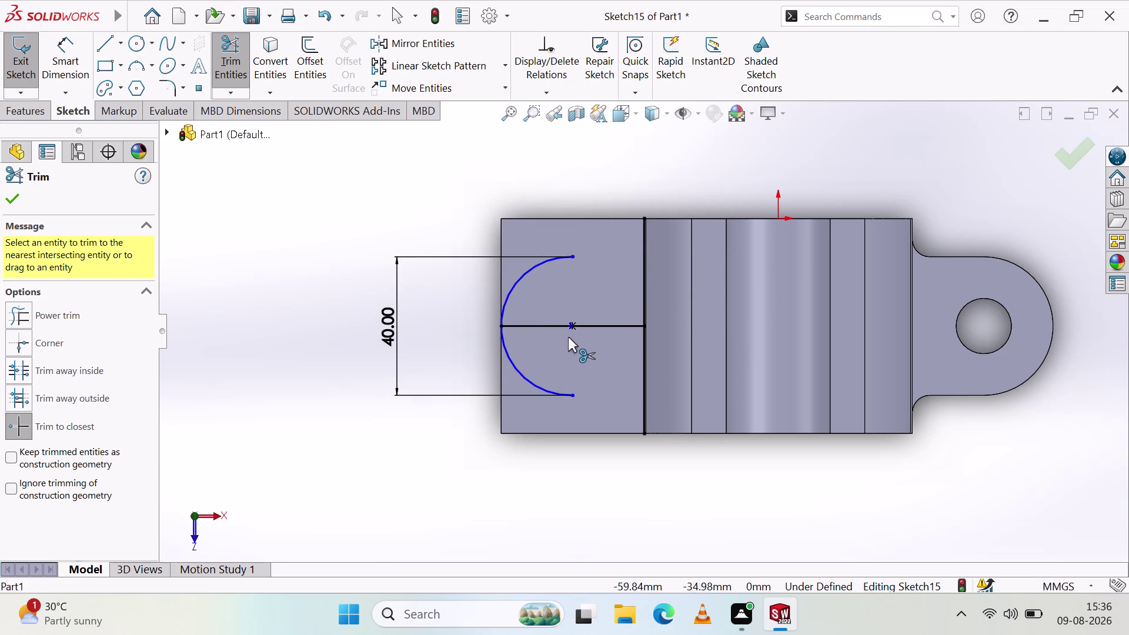
key(Escape)
key(Escape)
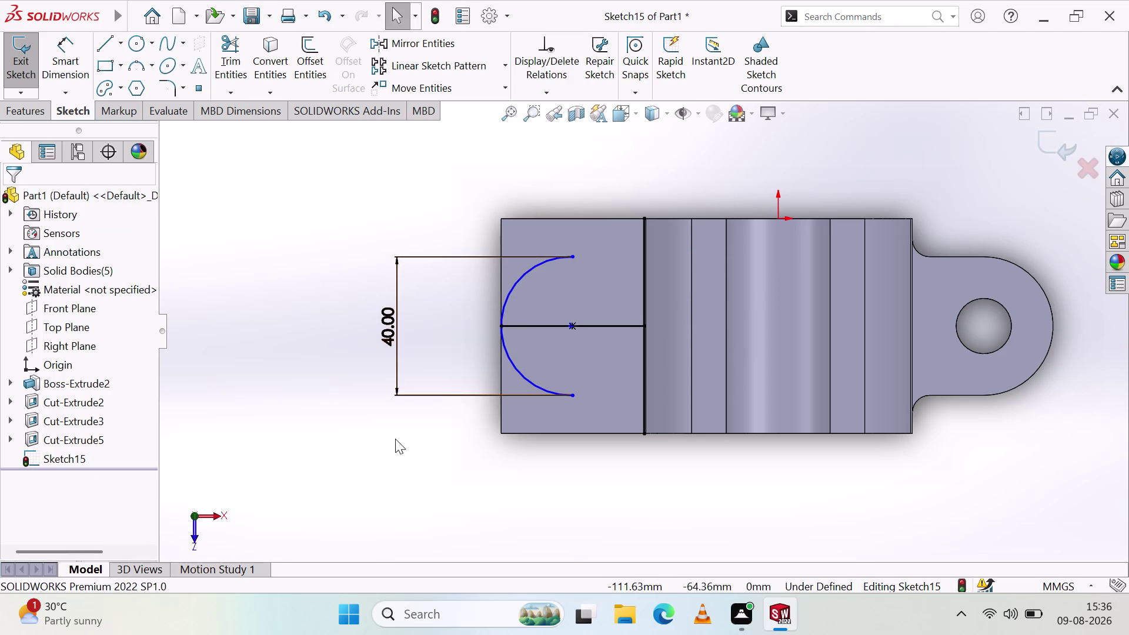
Delete the 40 mm dimension and the horizontal line through the centre.
click(384, 338)
key(Delete)
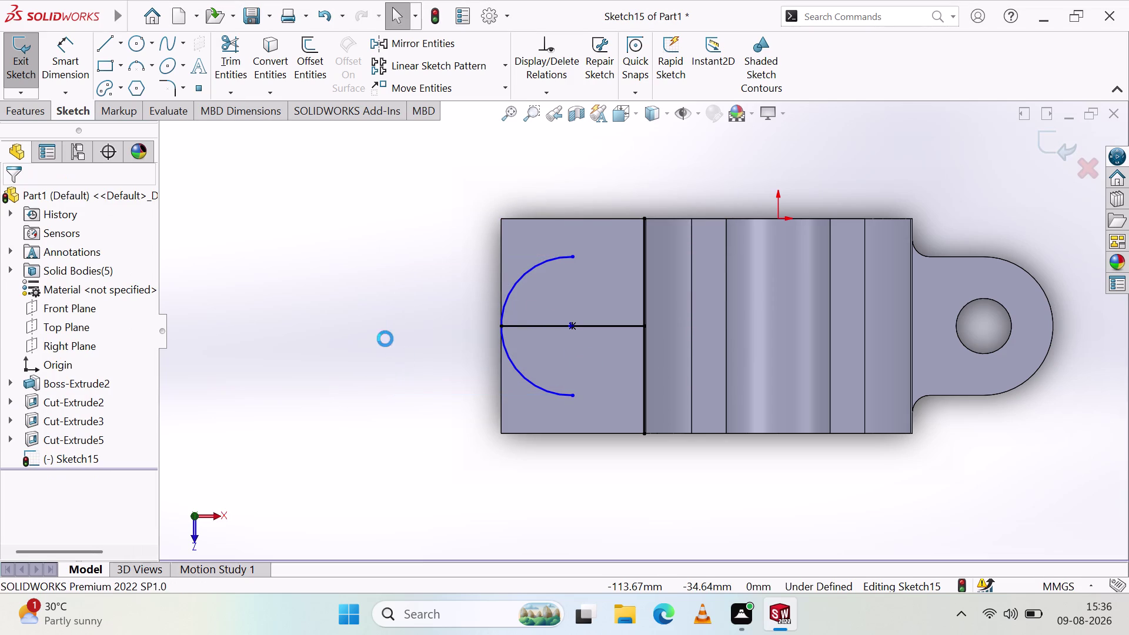
click(522, 323)
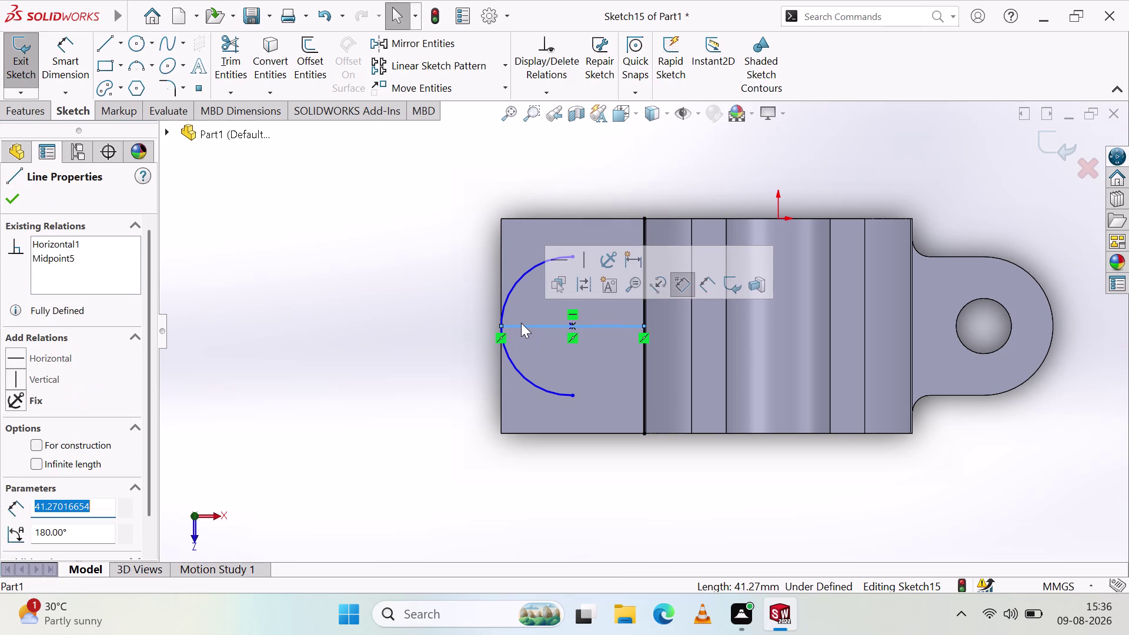
key(Delete)
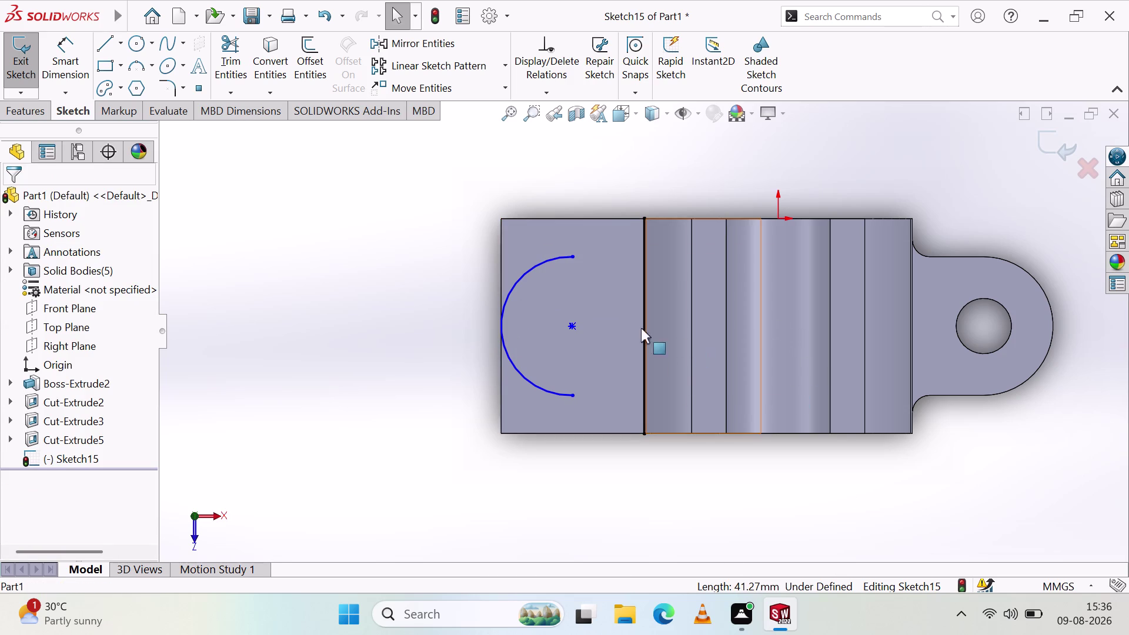
middle_drag(799, 451, 806, 344)
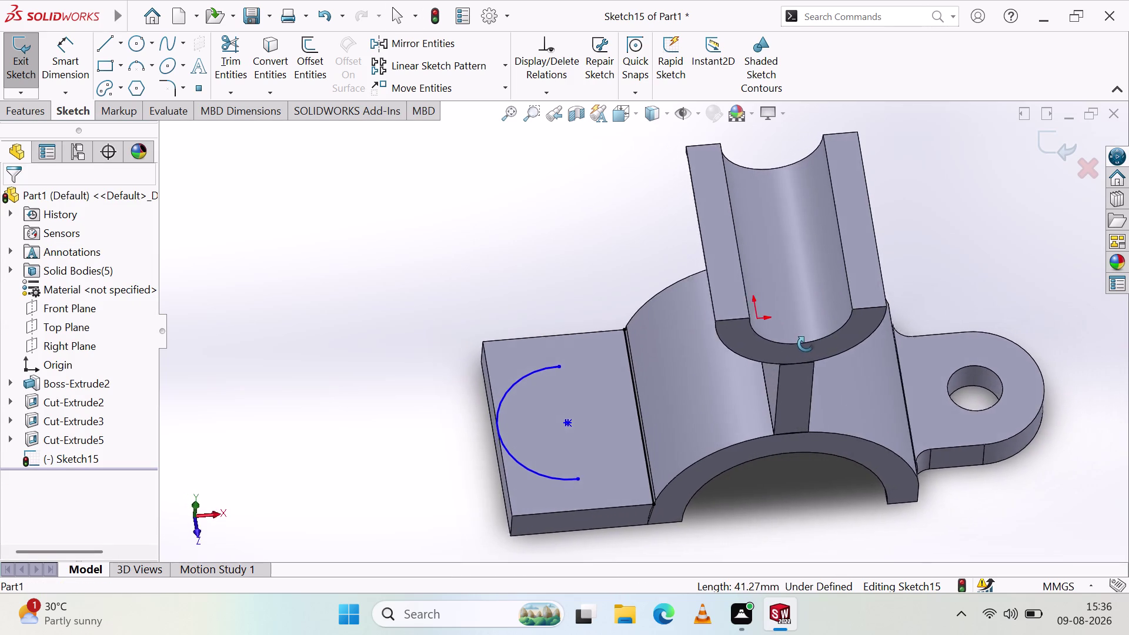
Orbit the bracket around the left pad from several angles.
middle_drag(806, 344, 805, 464)
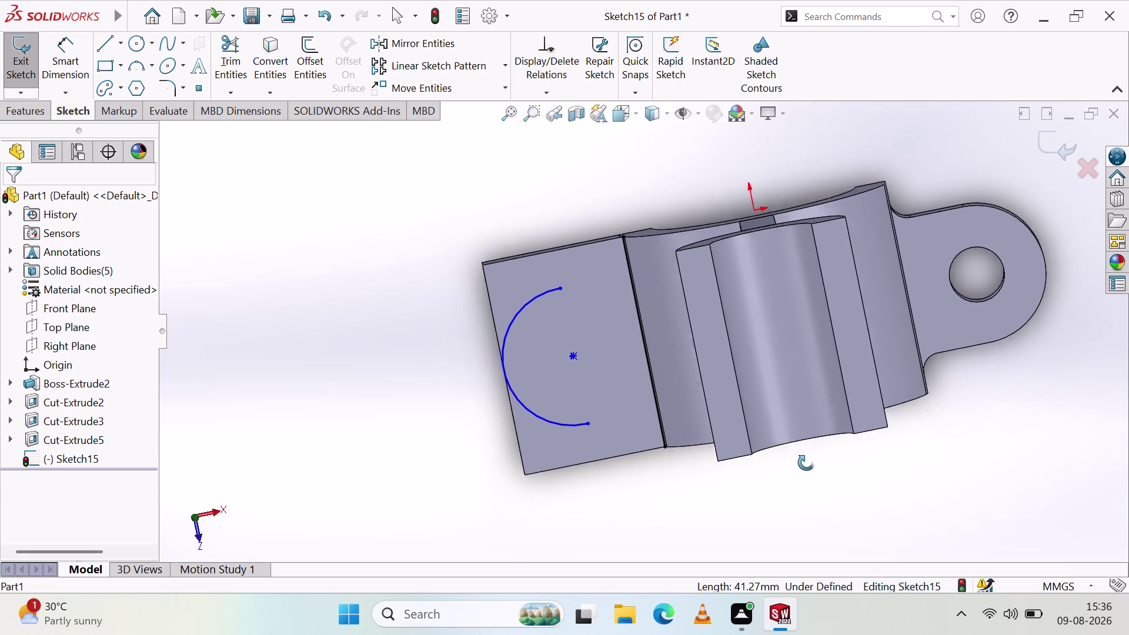
middle_drag(805, 464, 812, 448)
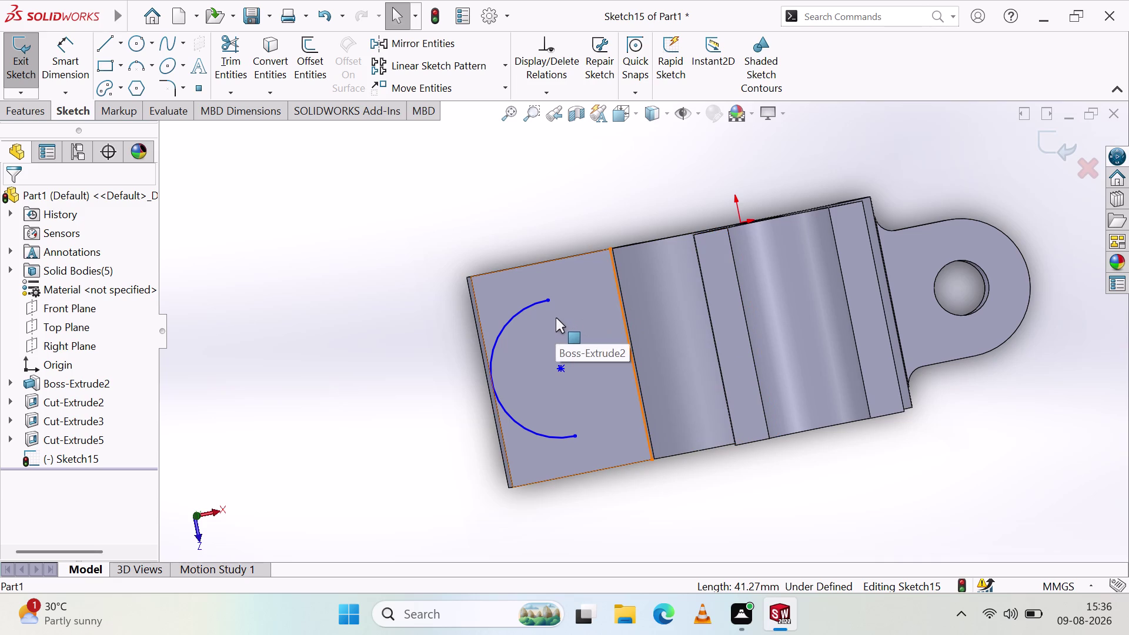
middle_drag(563, 308, 550, 303)
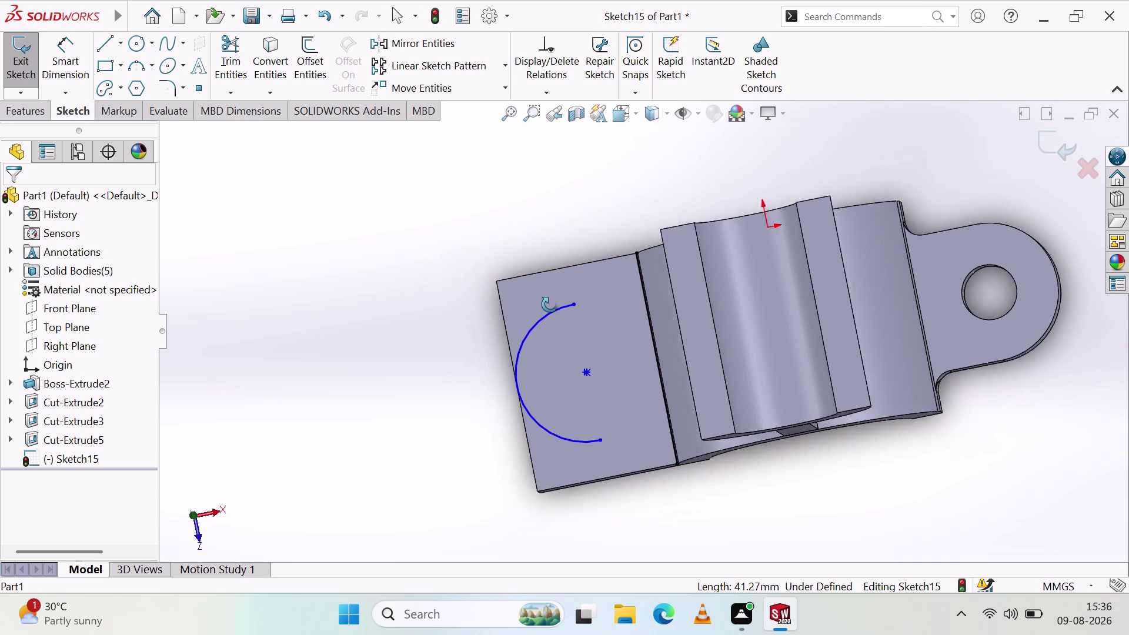
middle_drag(549, 303, 555, 329)
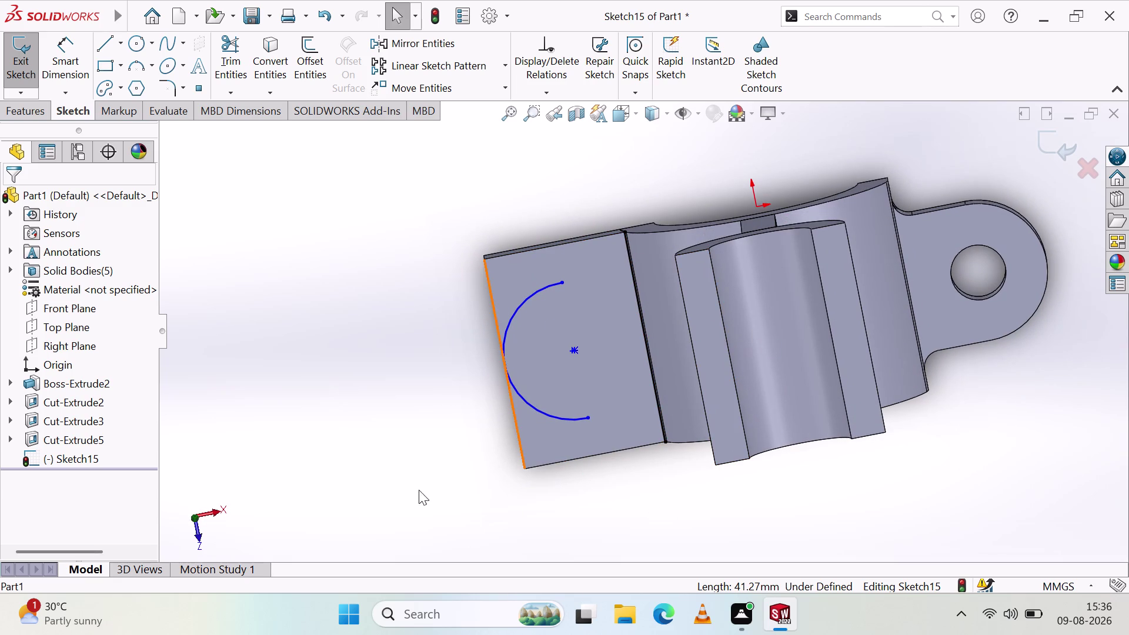
Switch to Front view, then Top view, using the triad axes.
click(209, 509)
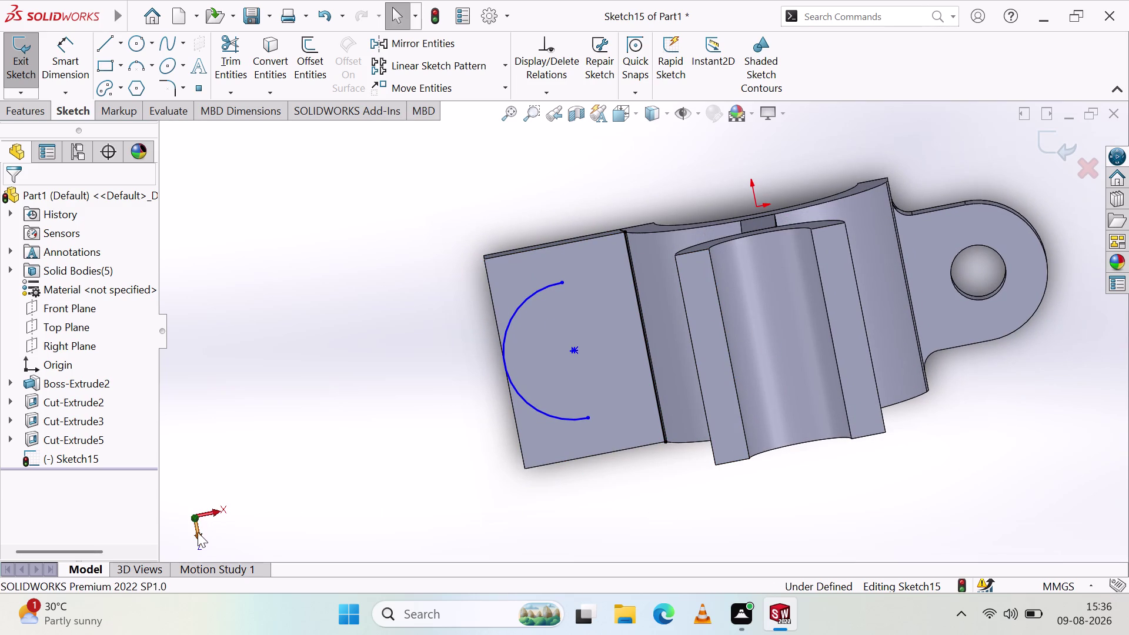
click(199, 539)
click(213, 515)
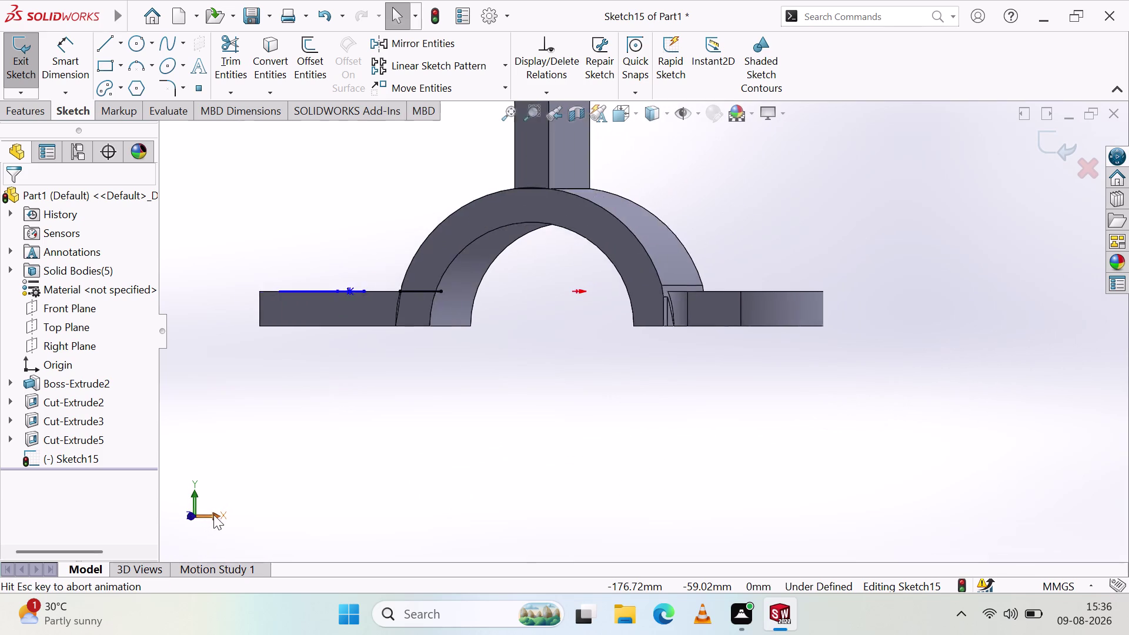
click(177, 513)
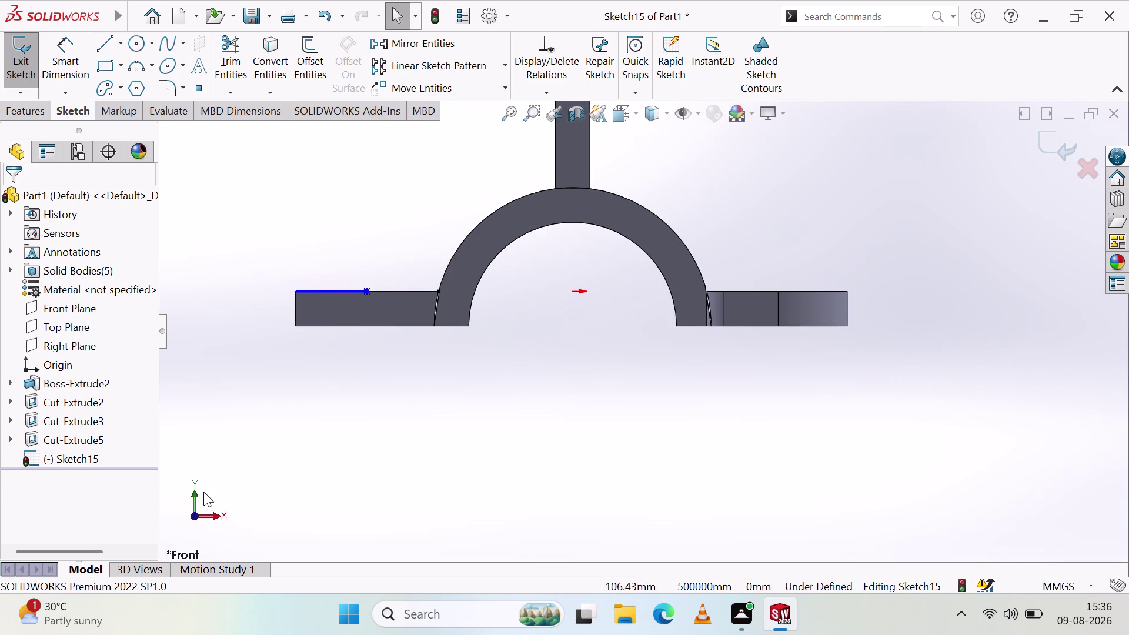
click(195, 489)
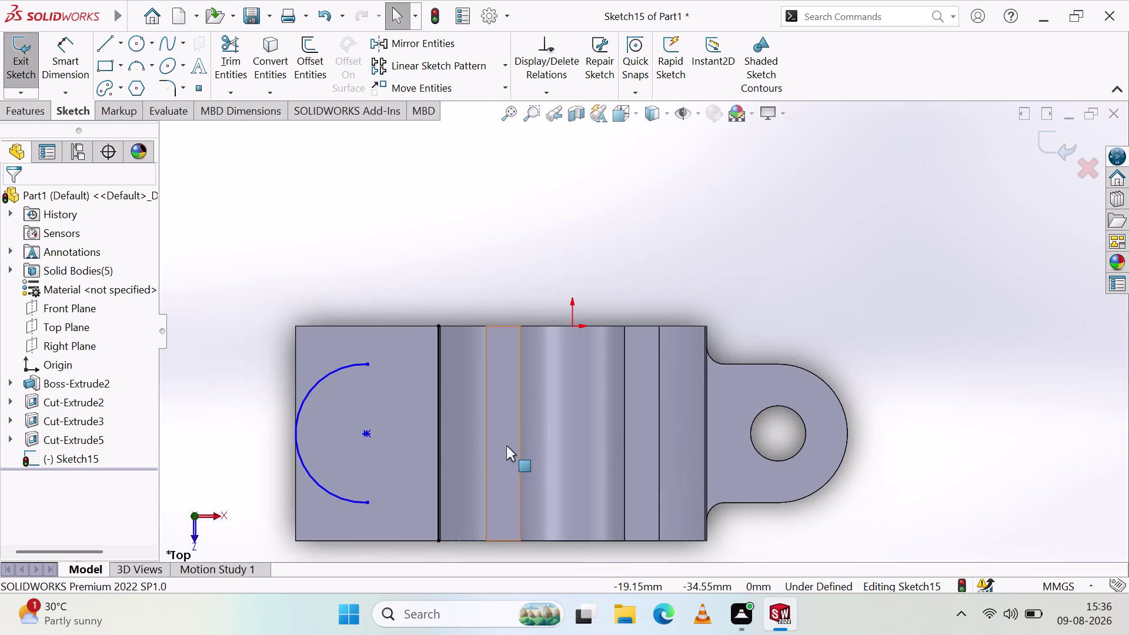